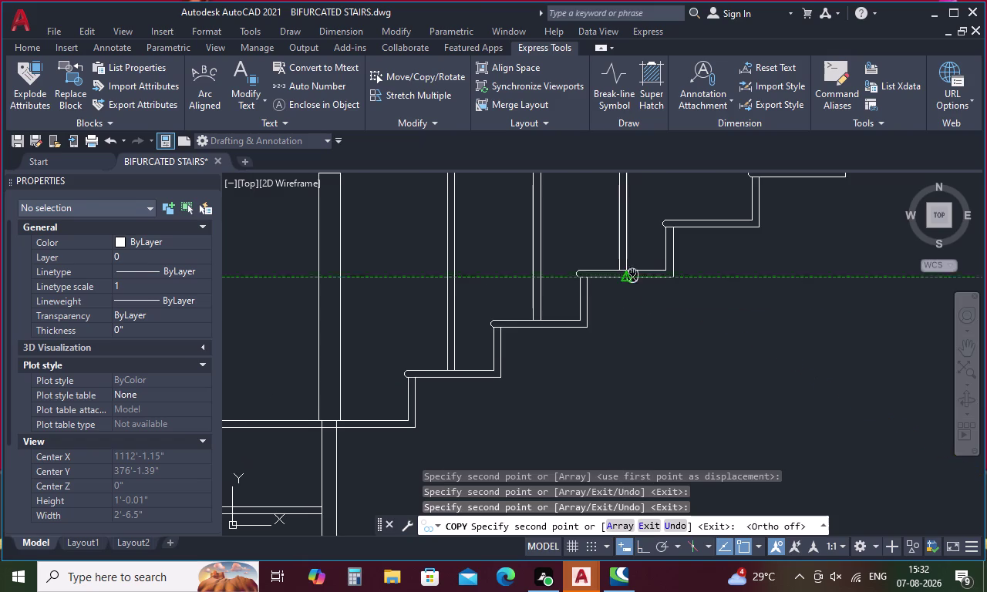
Copy the baluster line onto seven more step corners up the stair outline, then finish copying.
middle_drag(632, 276, 445, 366)
click(519, 313)
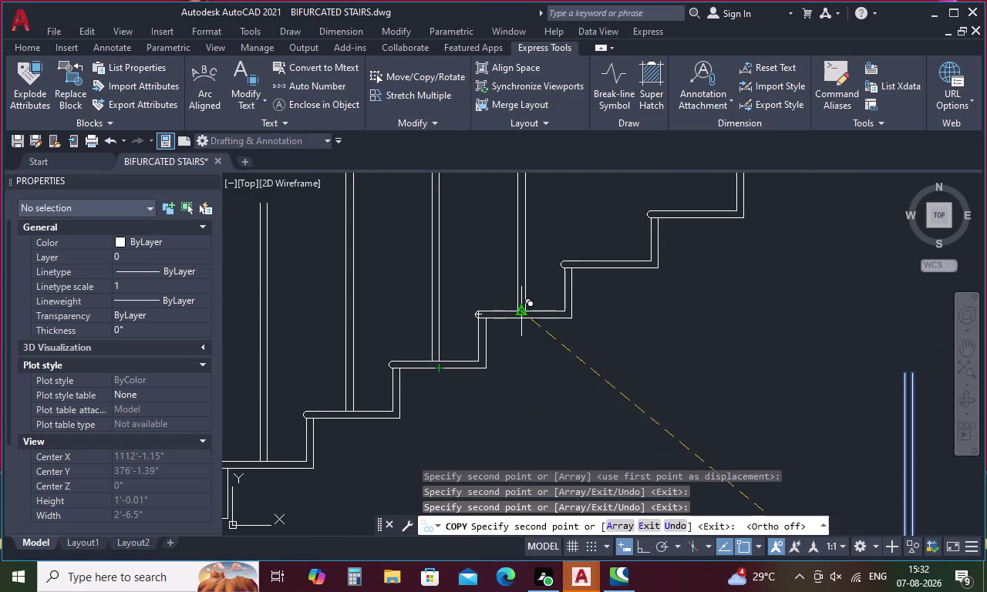
click(613, 262)
middle_drag(677, 263, 590, 352)
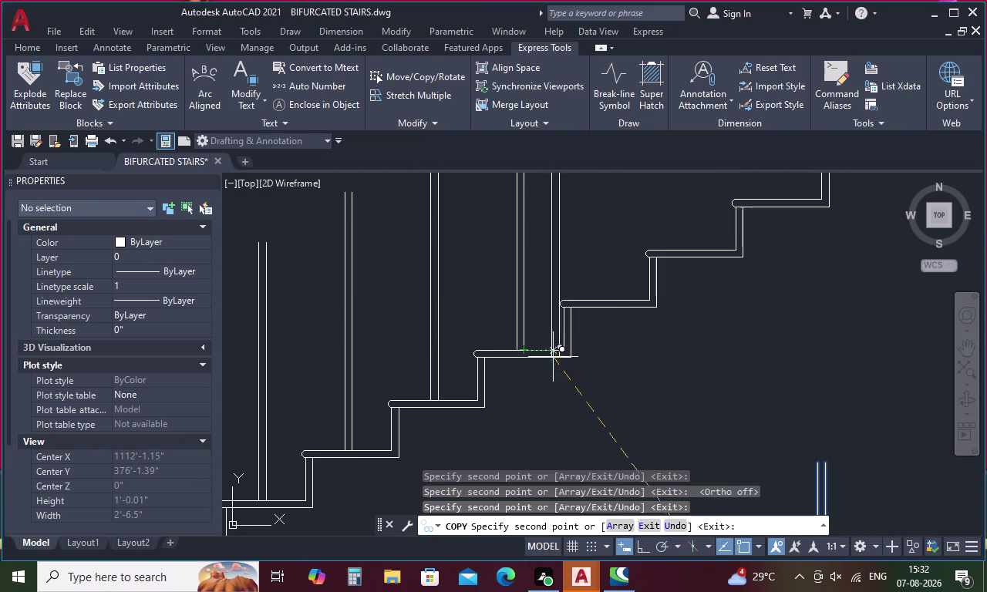
scroll(up, 3)
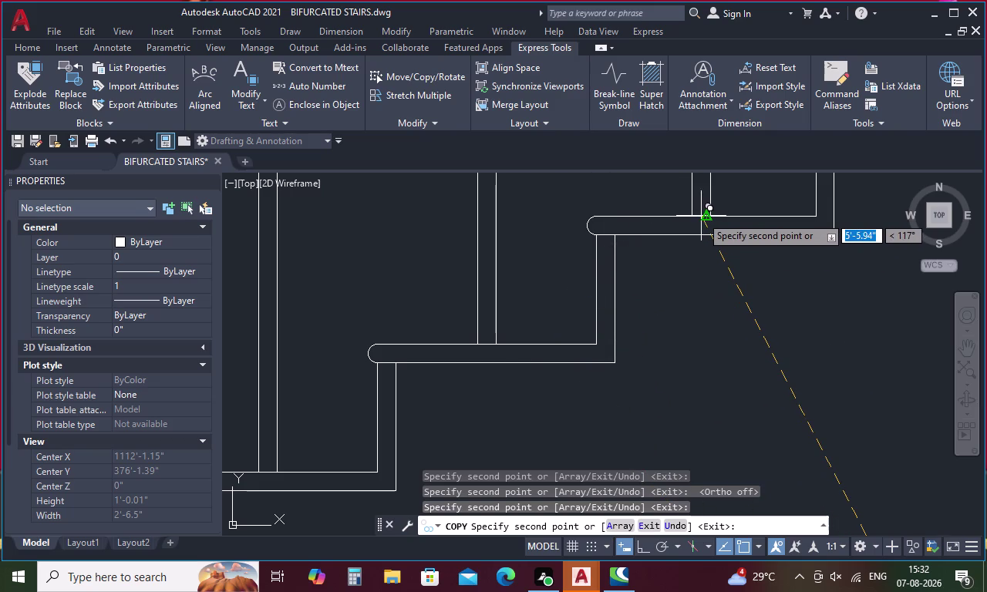
click(708, 216)
middle_drag(778, 240, 740, 276)
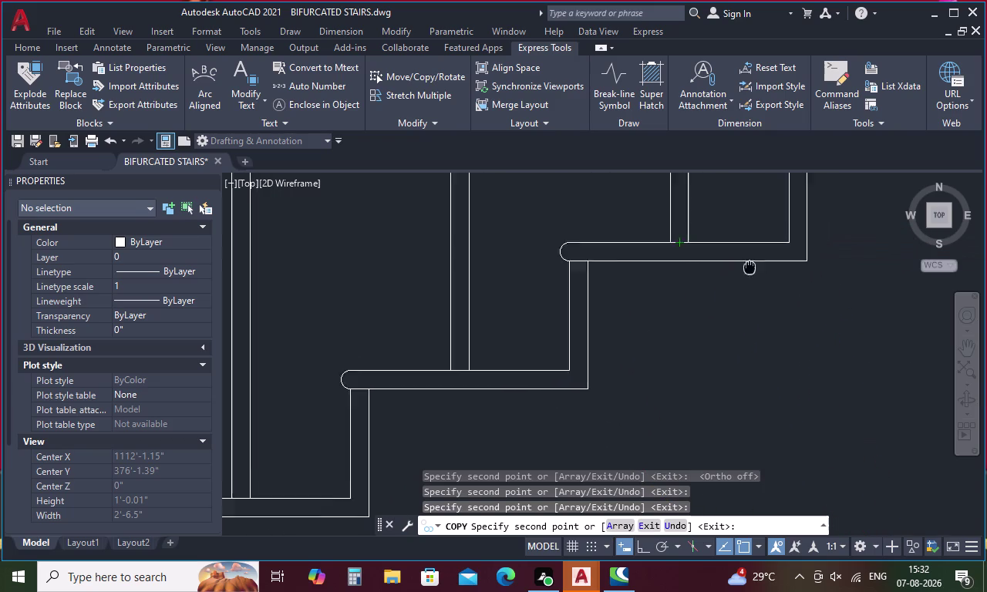
middle_drag(740, 277, 485, 507)
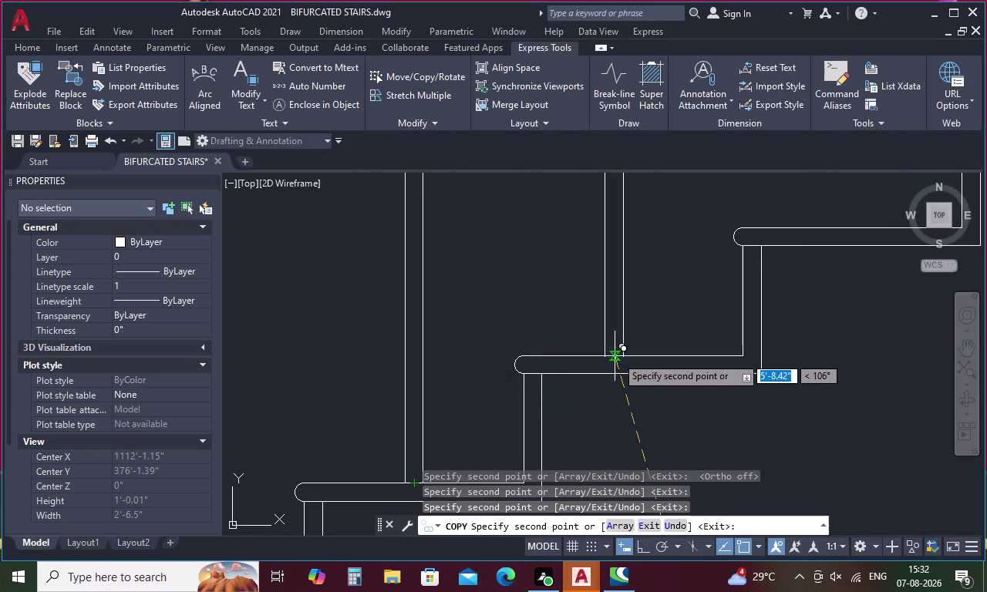
click(635, 356)
middle_drag(724, 331, 485, 471)
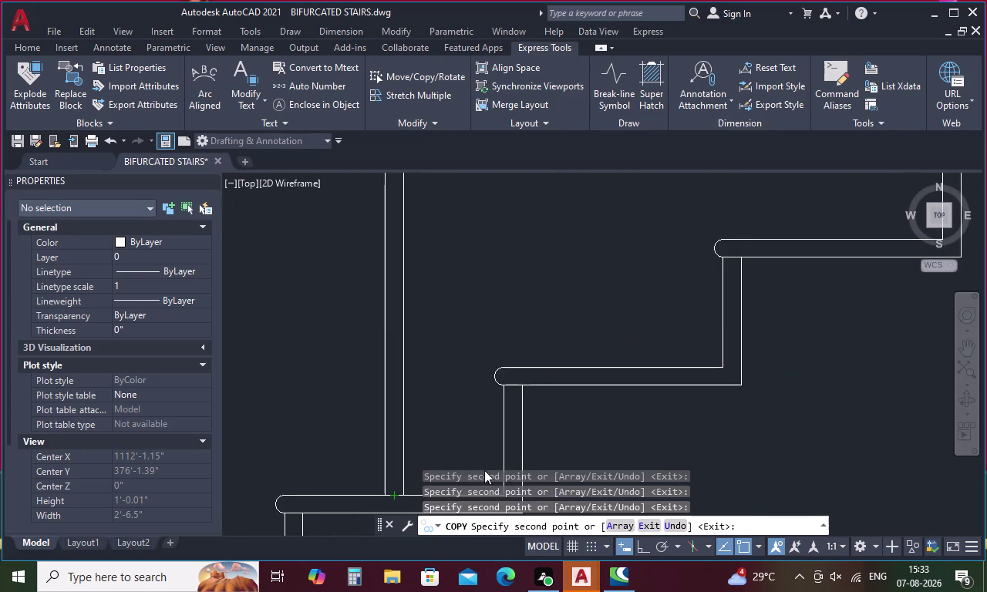
click(616, 365)
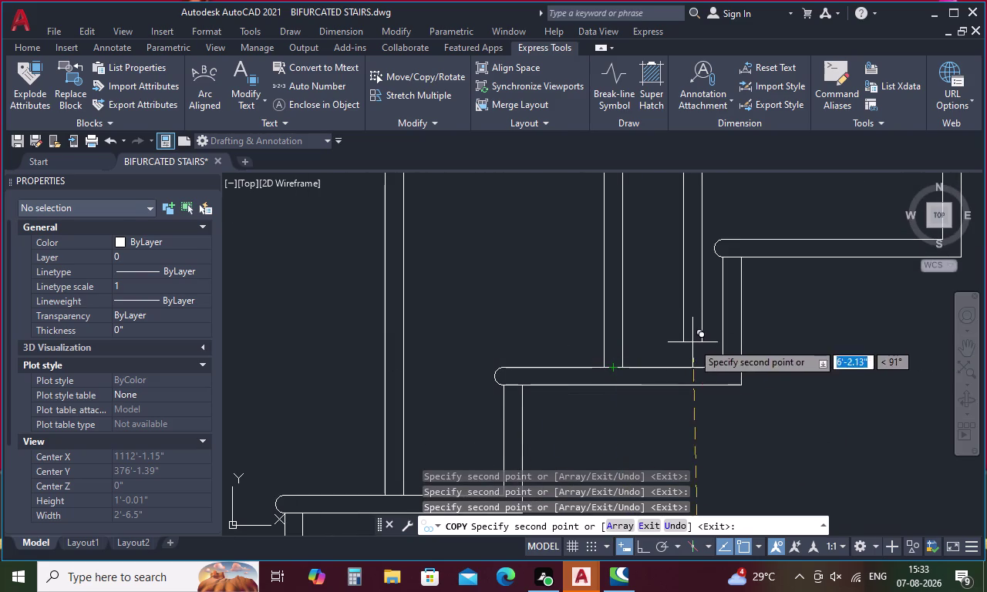
middle_drag(692, 342, 548, 448)
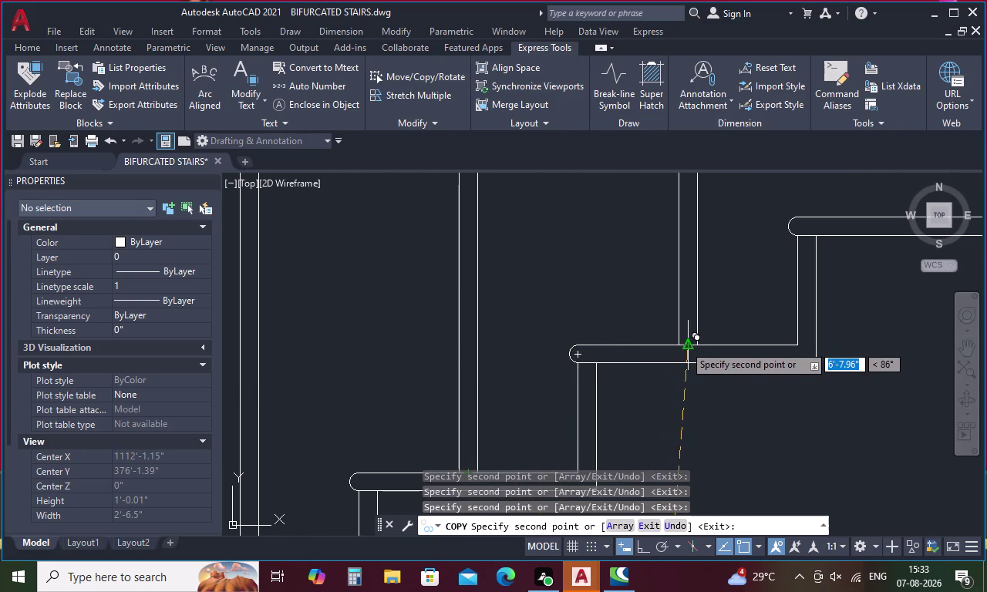
click(684, 345)
middle_drag(737, 322, 501, 492)
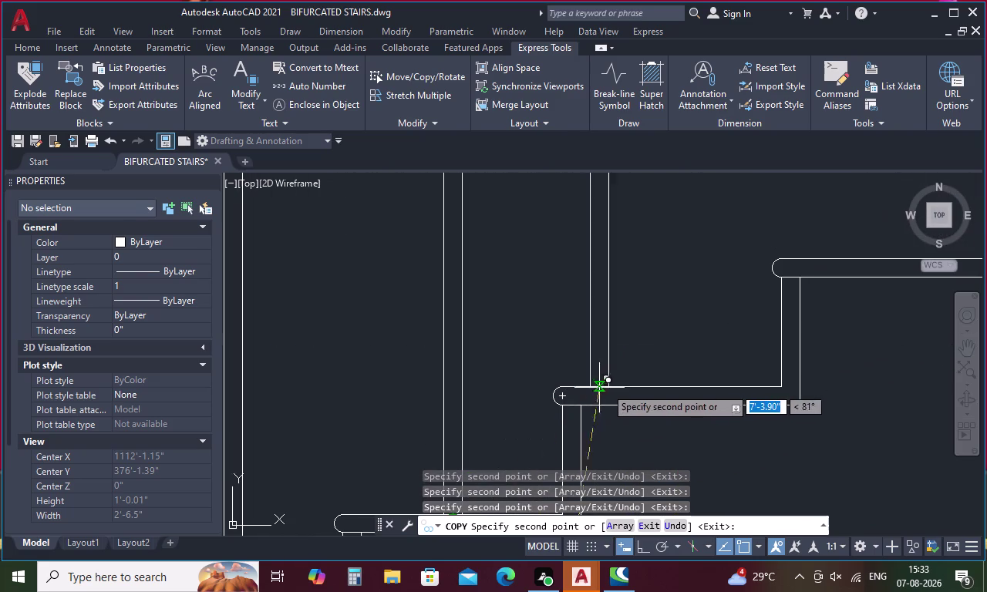
click(672, 385)
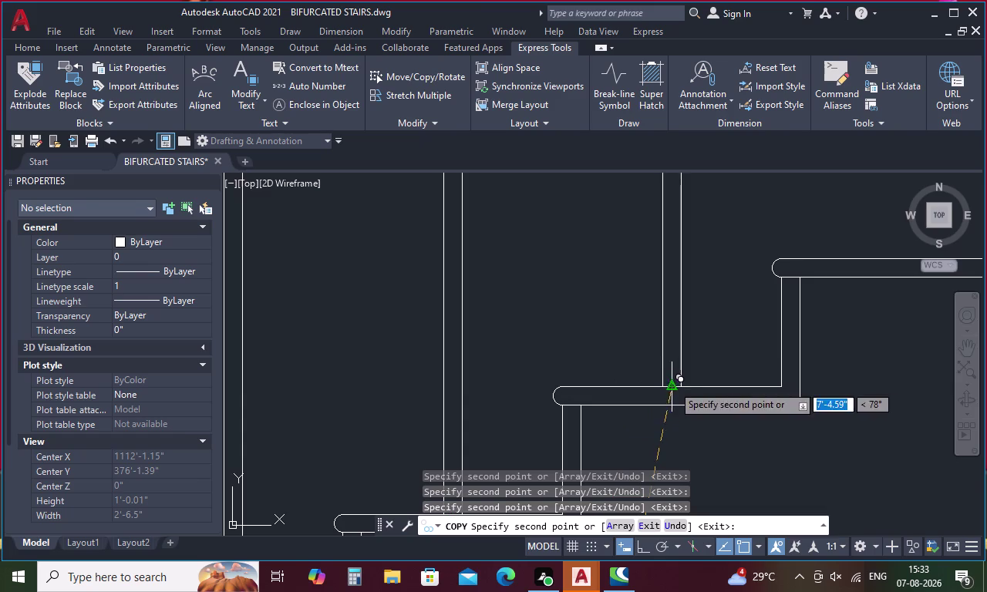
middle_drag(722, 364, 480, 496)
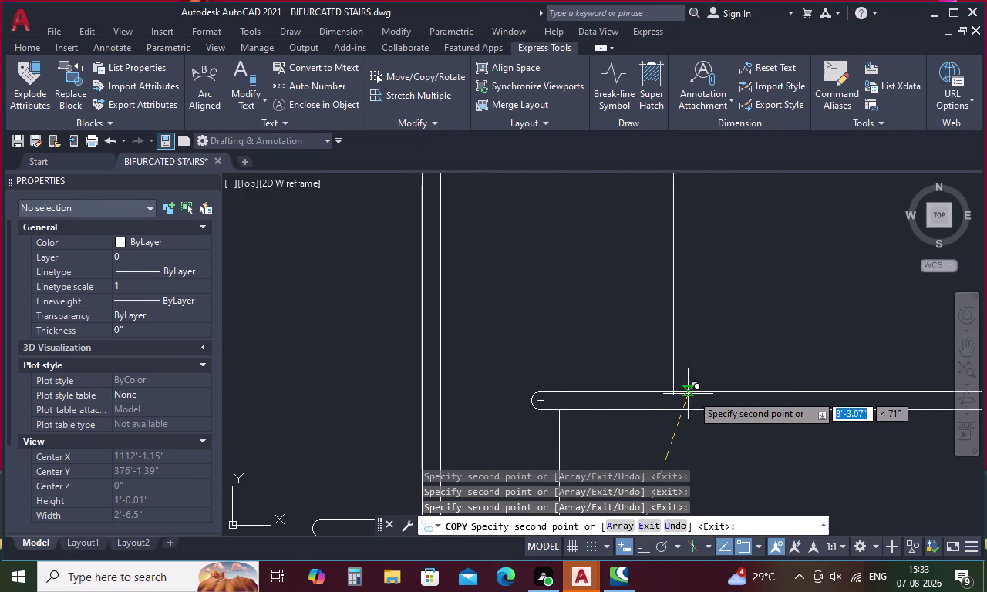
scroll(down, 3)
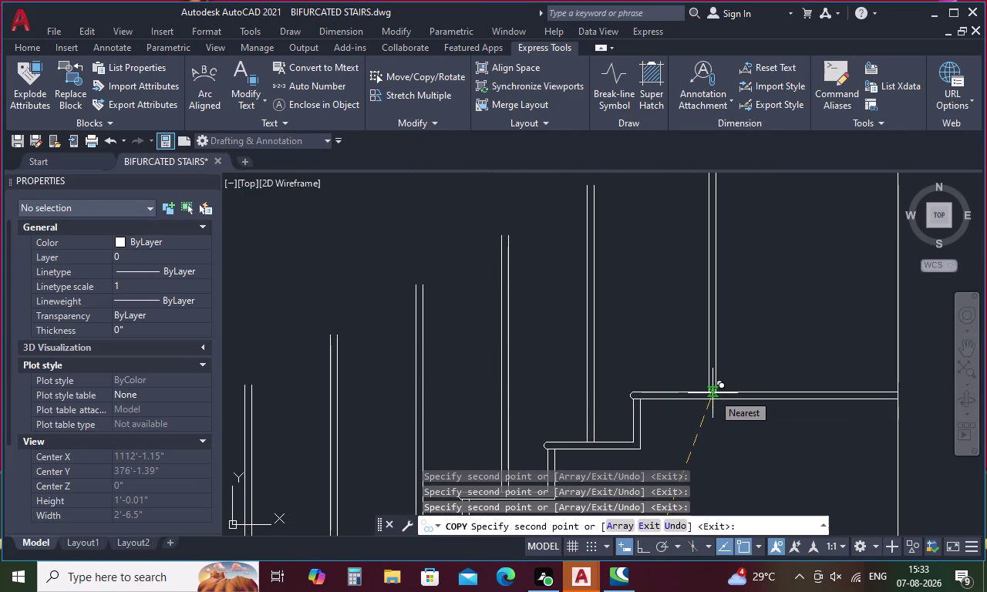
key(Escape)
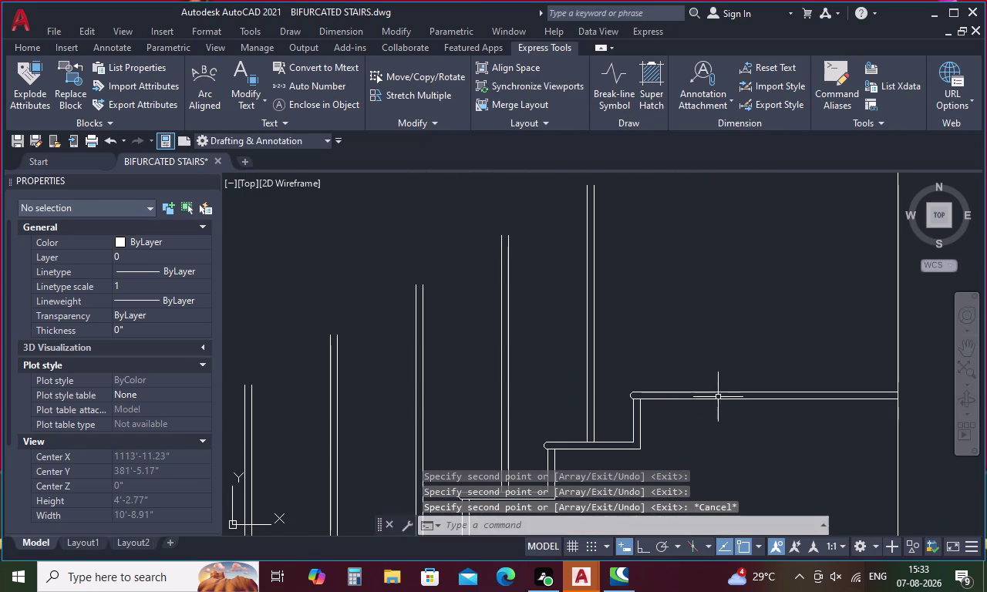
scroll(down, 3)
middle_drag(683, 435, 710, 339)
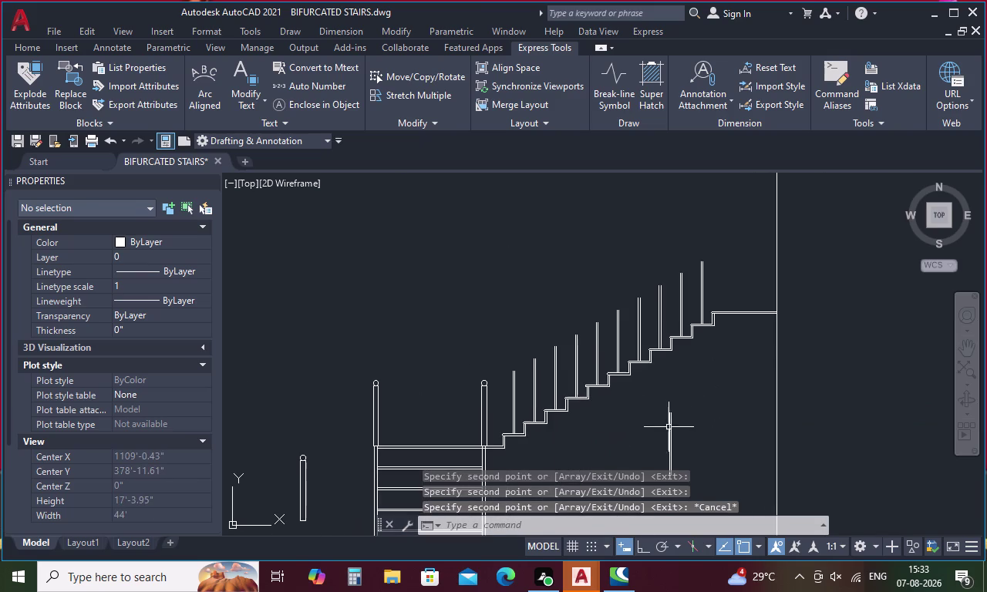
middle_drag(647, 435, 639, 370)
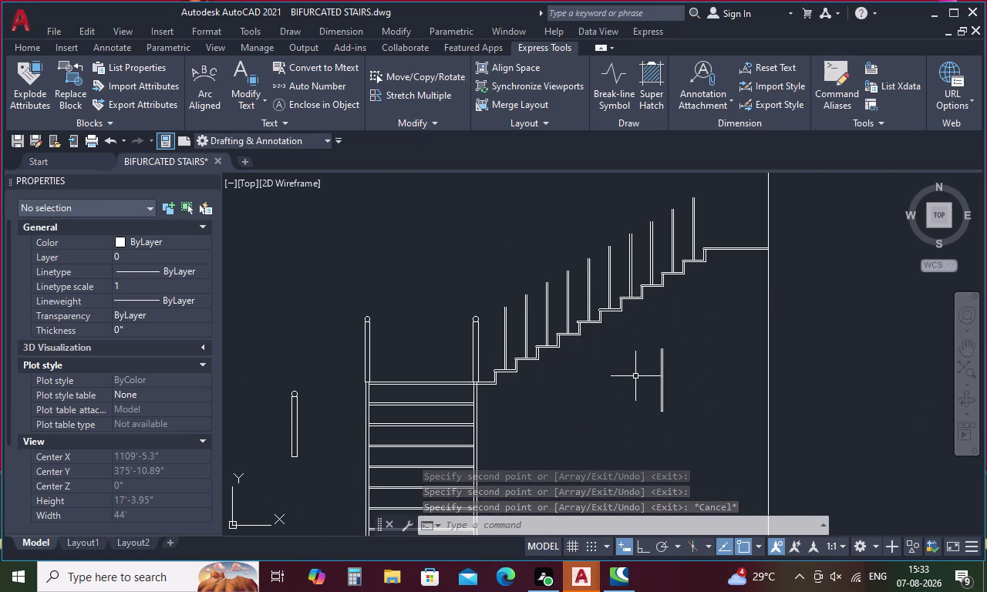
middle_drag(634, 377, 562, 551)
scroll(down, 3)
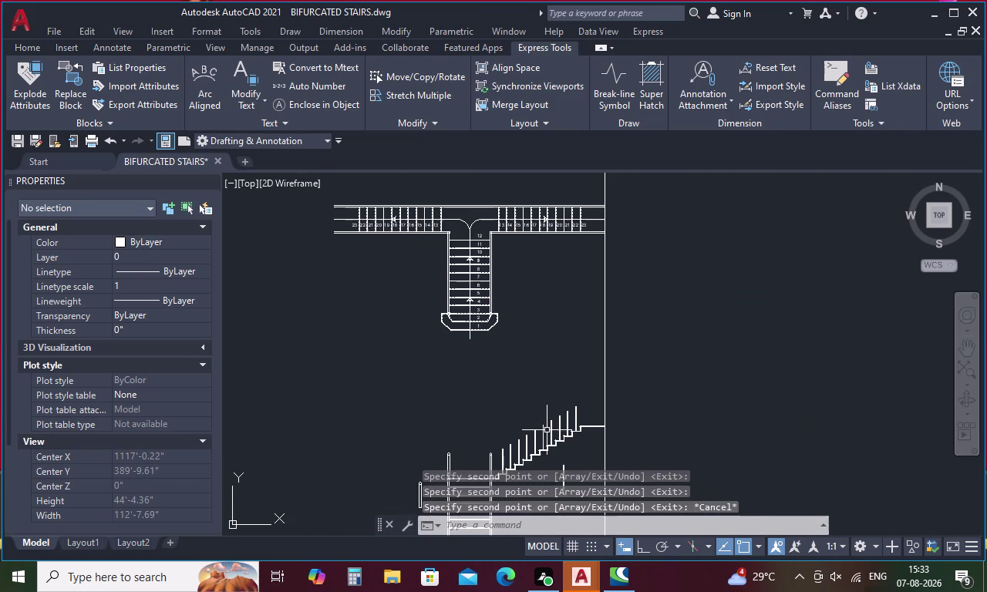
scroll(up, 3)
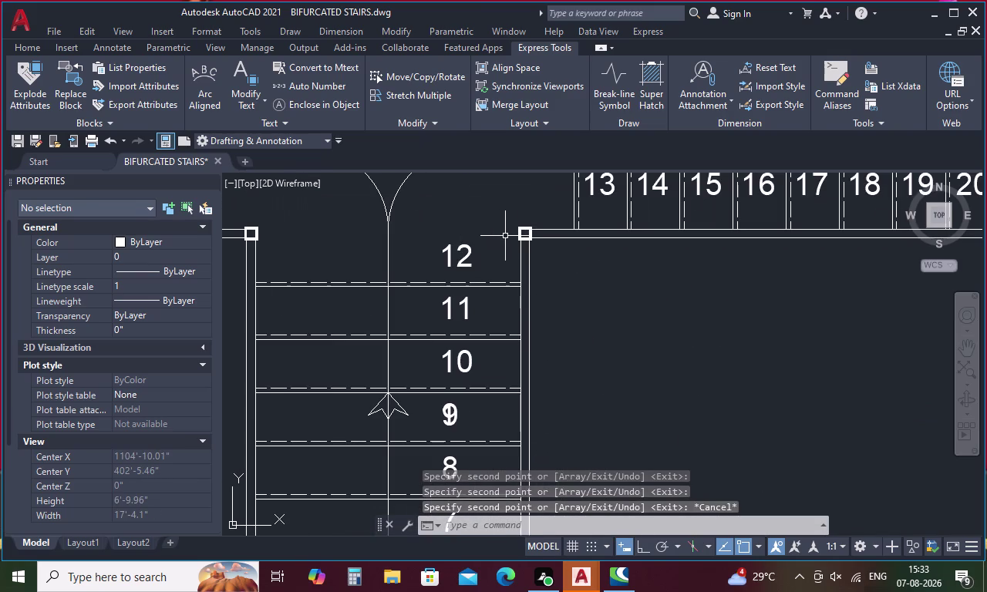
click(518, 233)
right_click(538, 249)
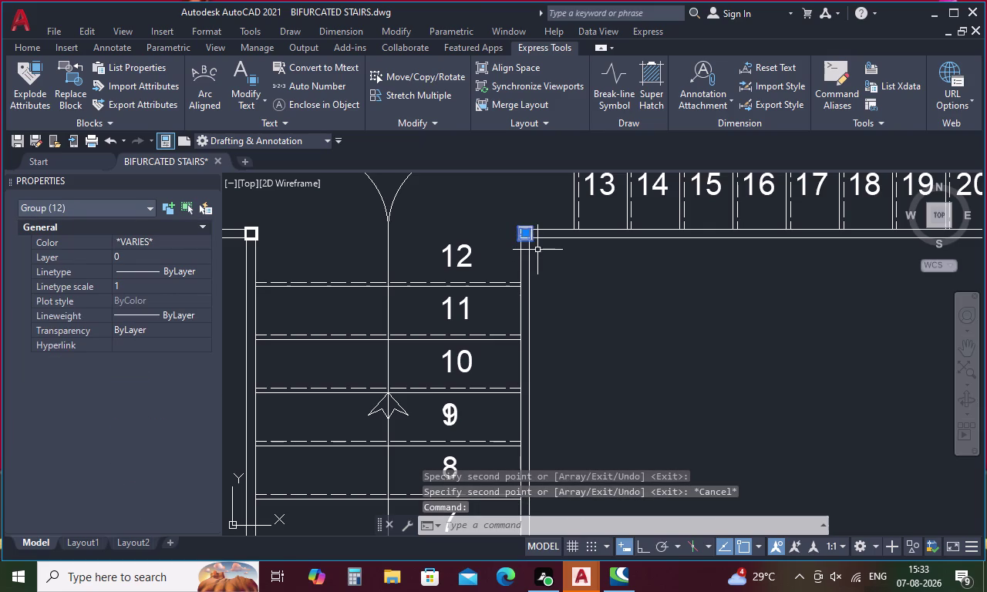
click(575, 337)
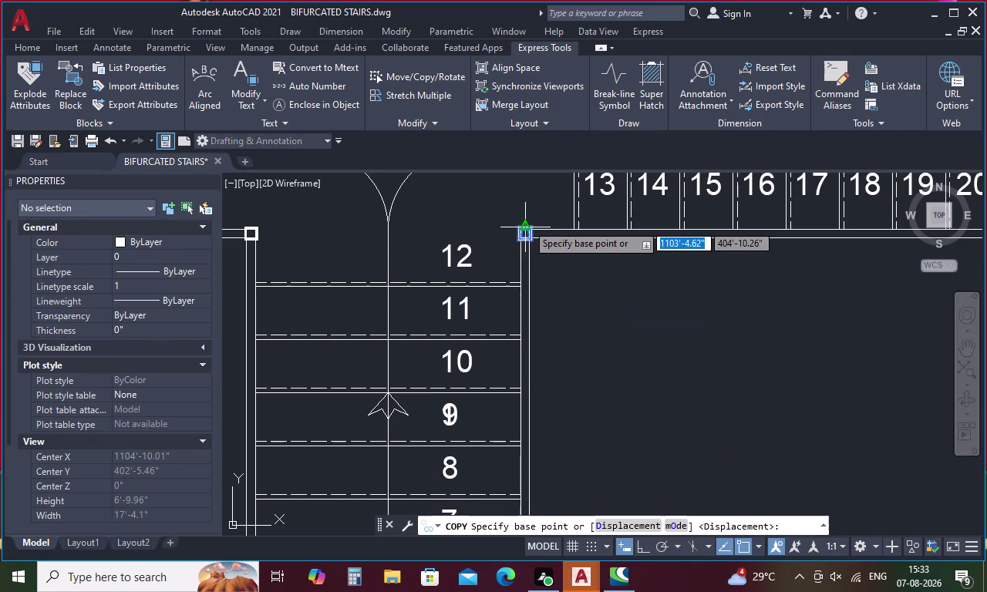
scroll(up, 3)
click(517, 264)
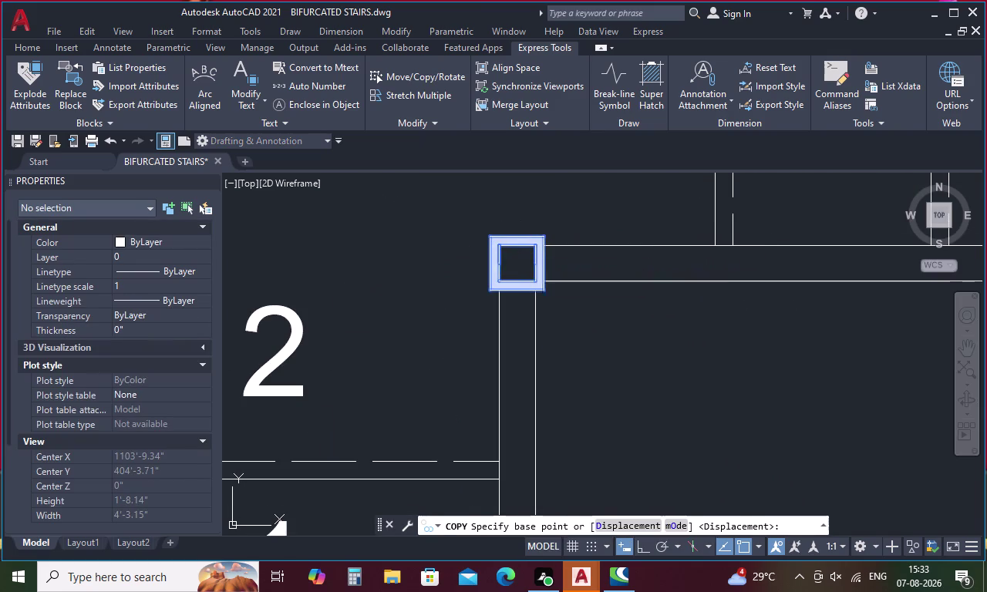
scroll(down, 3)
middle_drag(707, 288, 409, 330)
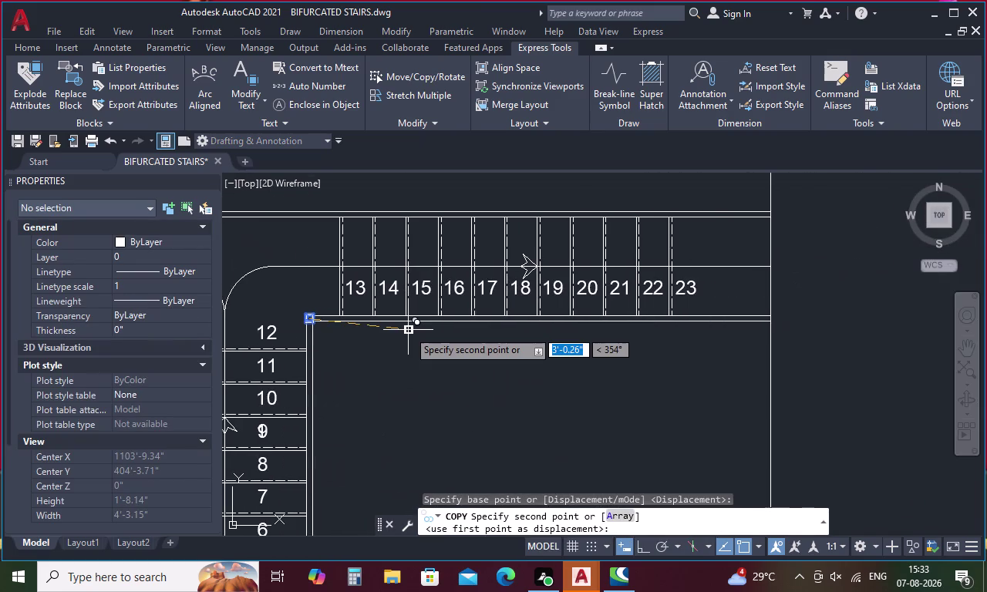
key(F8)
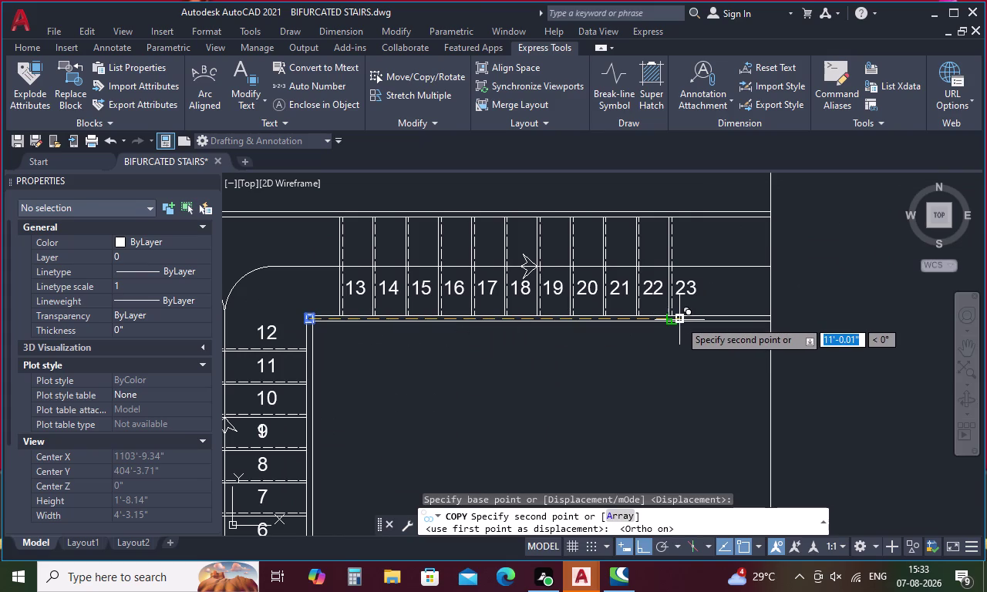
scroll(up, 3)
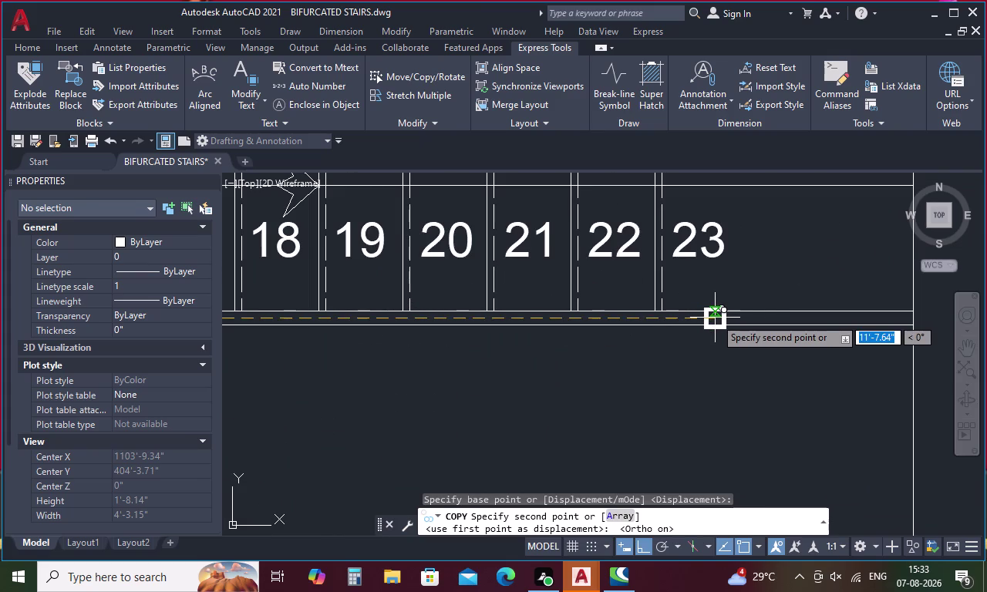
click(717, 317)
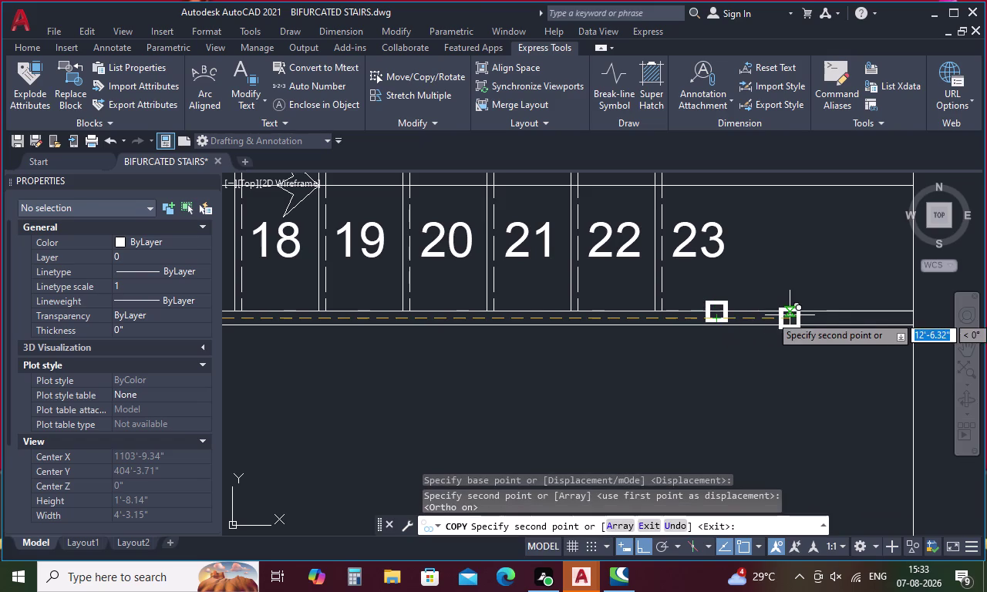
key(Escape)
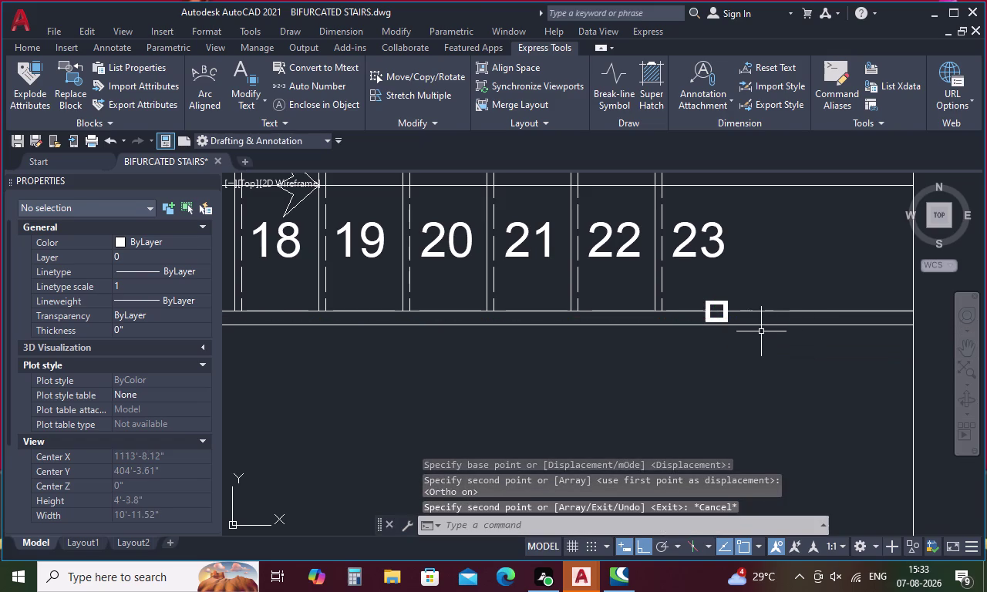
click(725, 321)
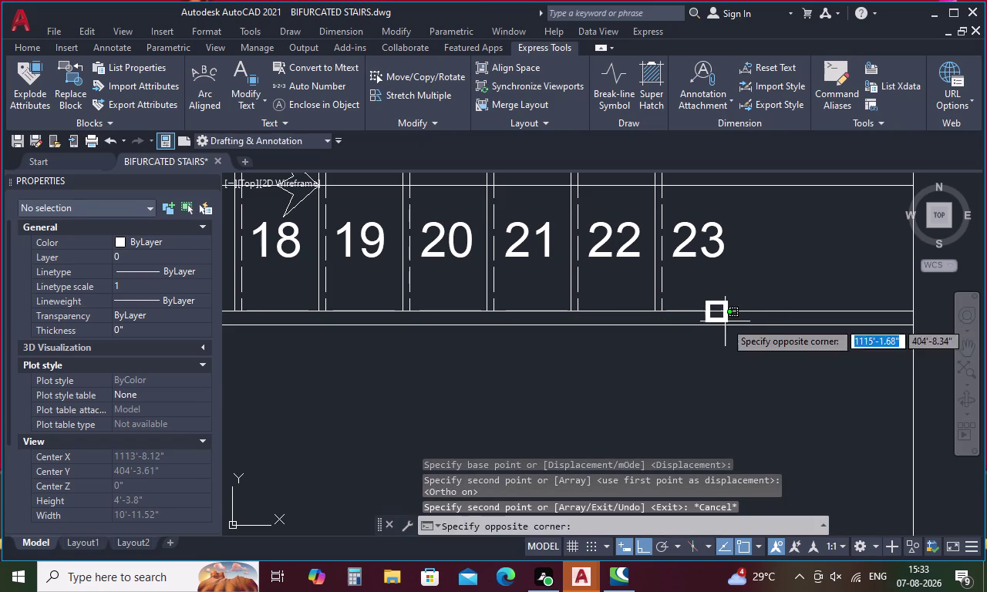
key(Delete)
scroll(down, 3)
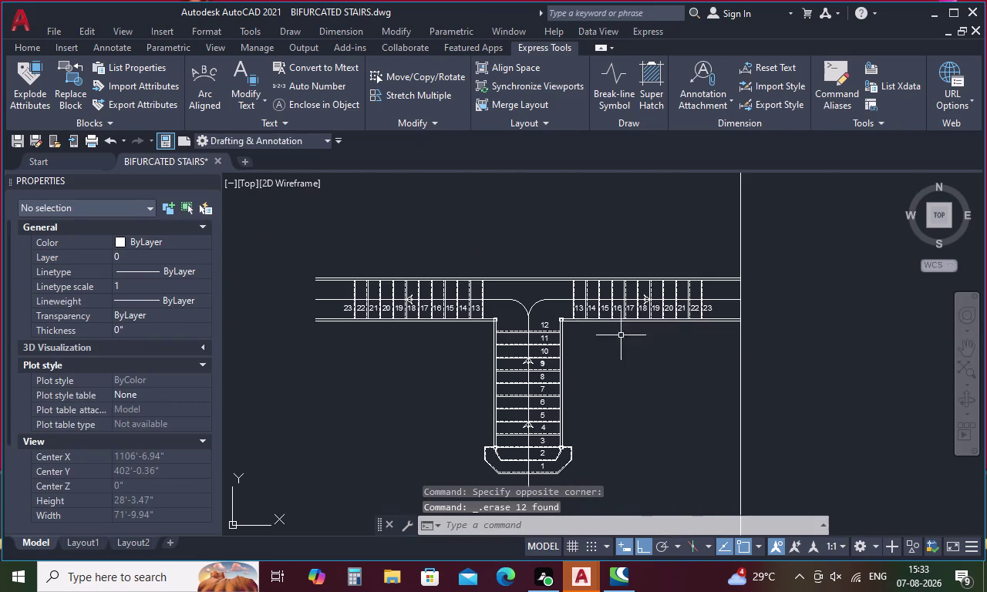
Copy the square post from beside step 12, using its corner as base, to just past step 23.
scroll(up, 3)
click(561, 321)
right_click(560, 321)
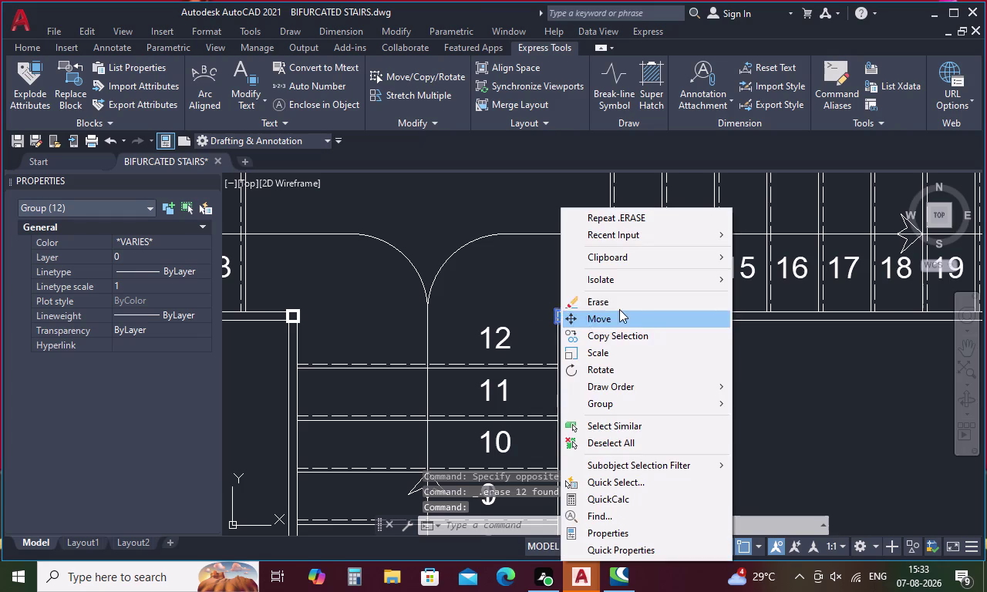
click(618, 333)
scroll(up, 3)
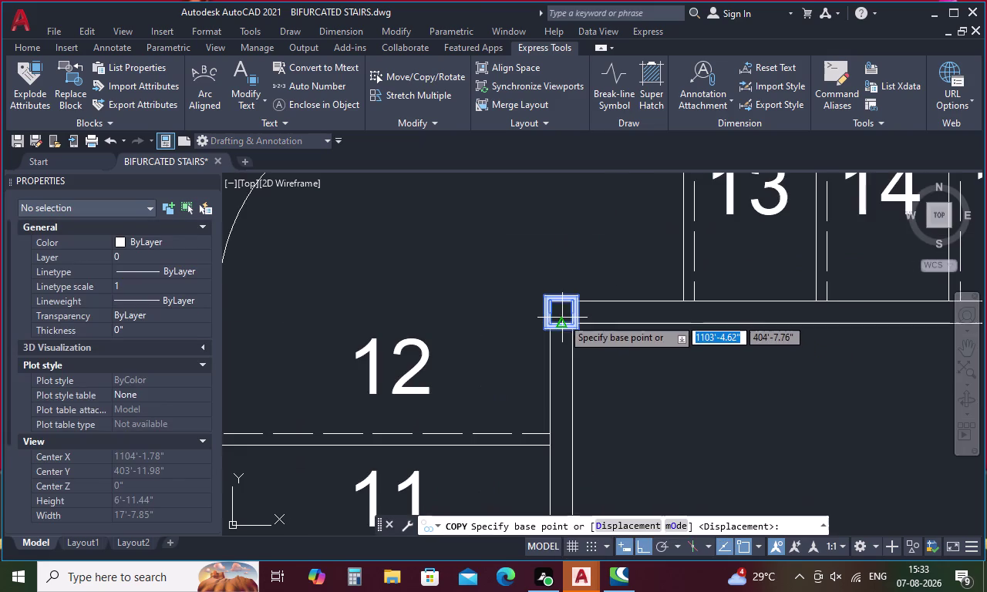
scroll(up, 3)
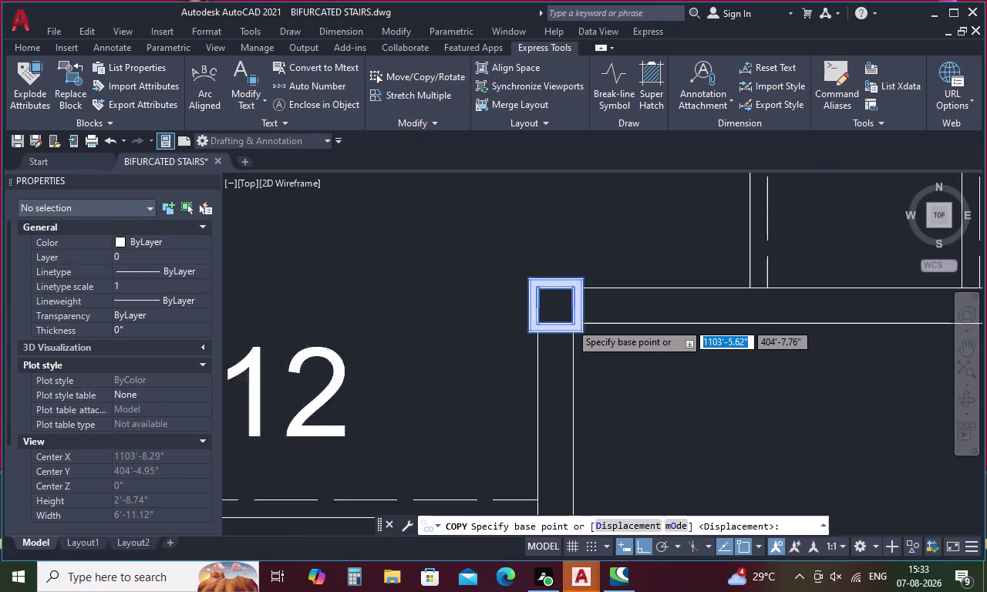
scroll(up, 3)
click(569, 327)
scroll(down, 3)
middle_drag(725, 329, 168, 363)
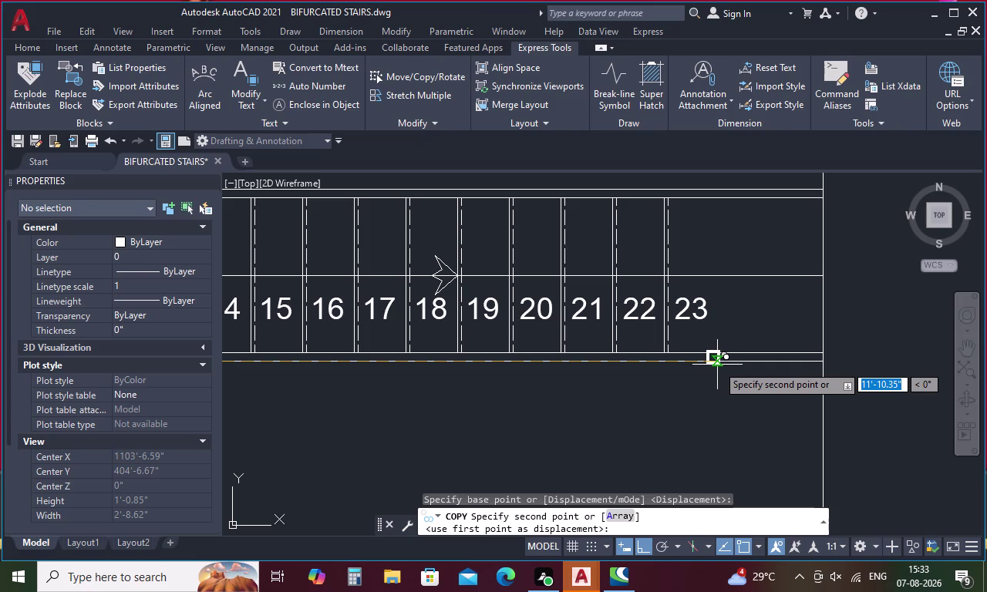
scroll(up, 3)
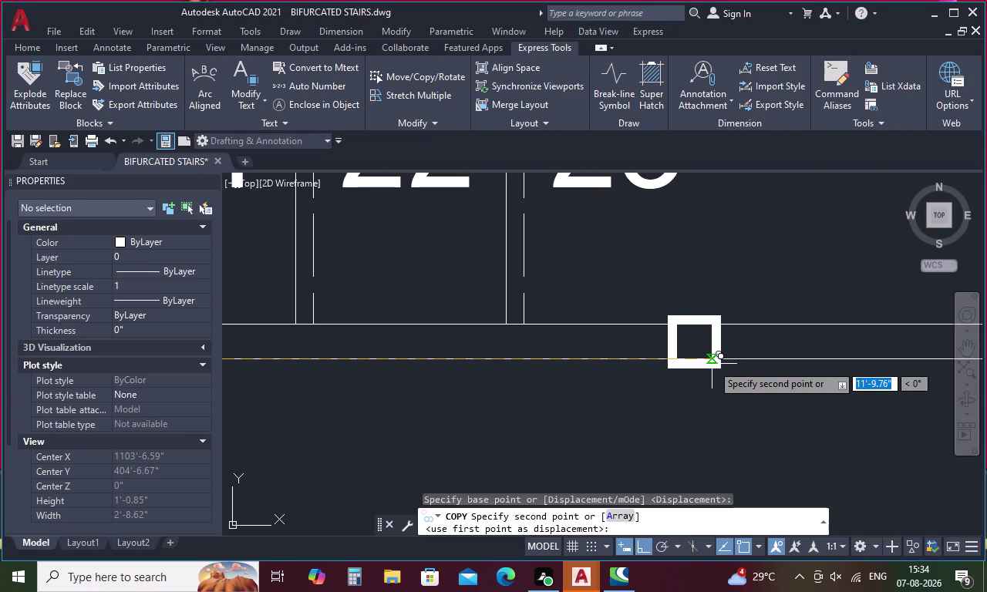
click(706, 362)
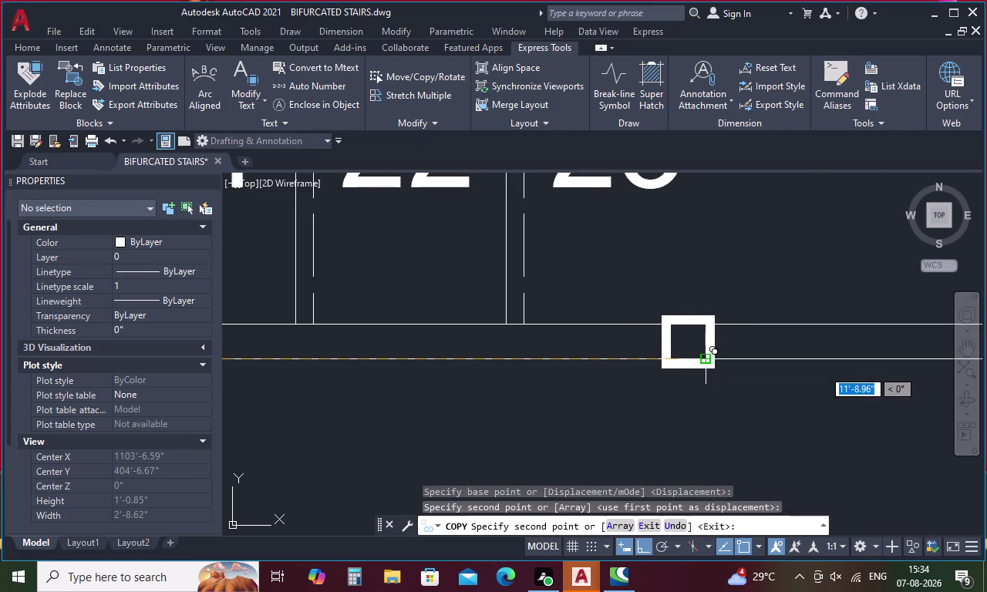
scroll(down, 3)
key(Escape)
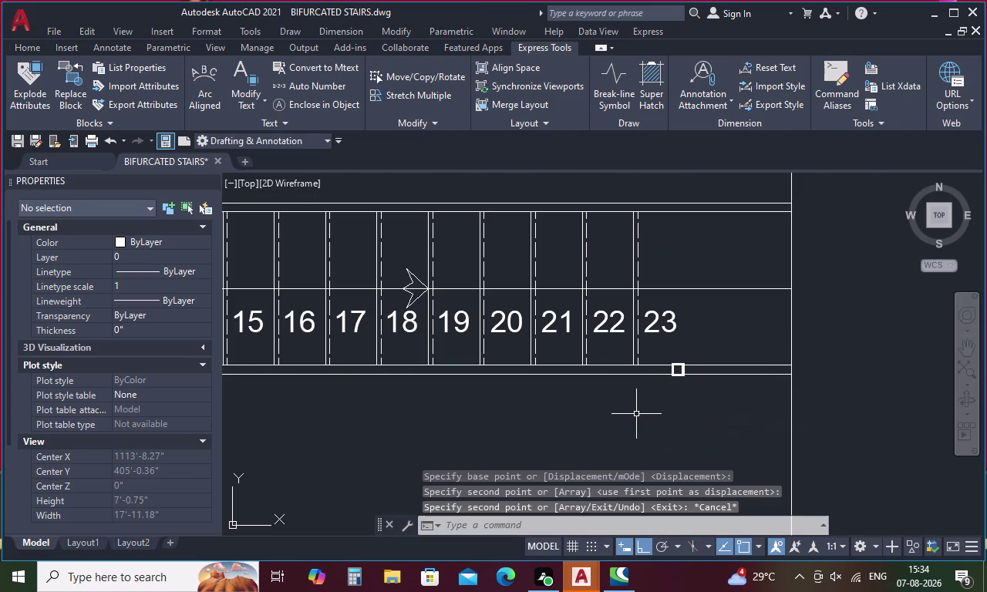
Select the new square post and start Mirror (MI) on it.
click(672, 370)
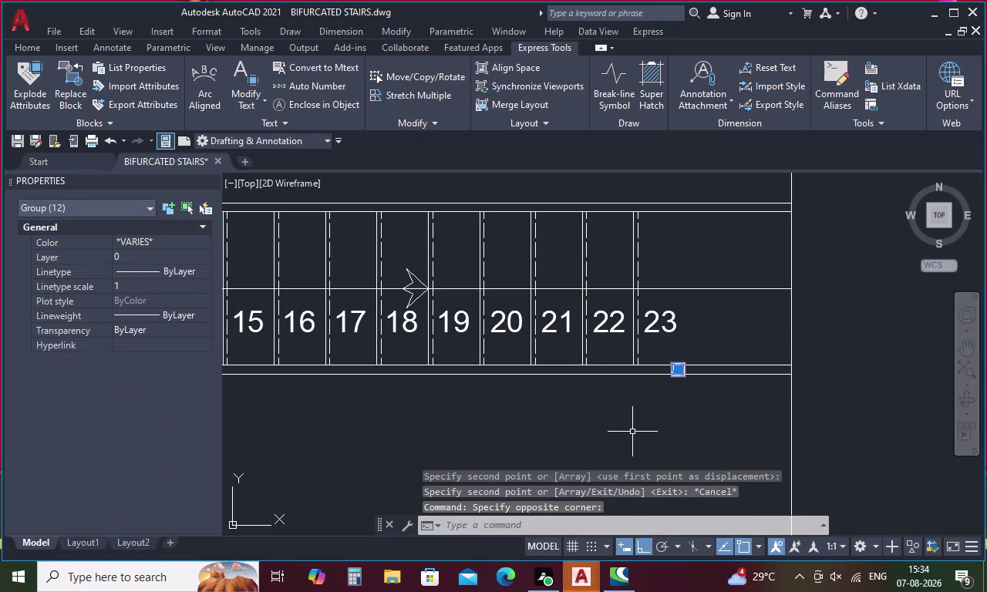
key(comma)
key(BackSpace)
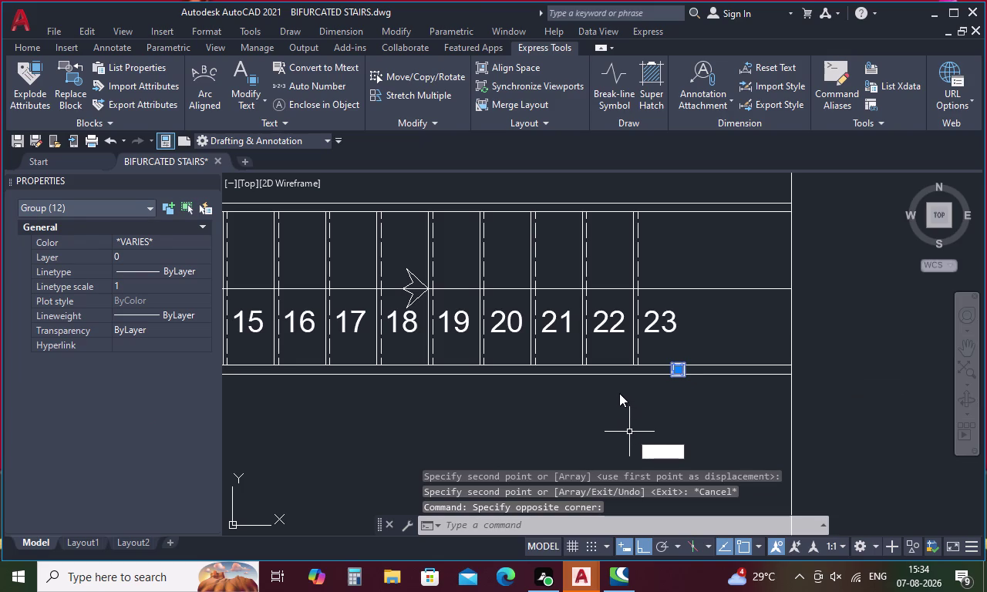
text(mi)
key(space)
scroll(down, 3)
middle_drag(609, 406, 707, 388)
scroll(up, 3)
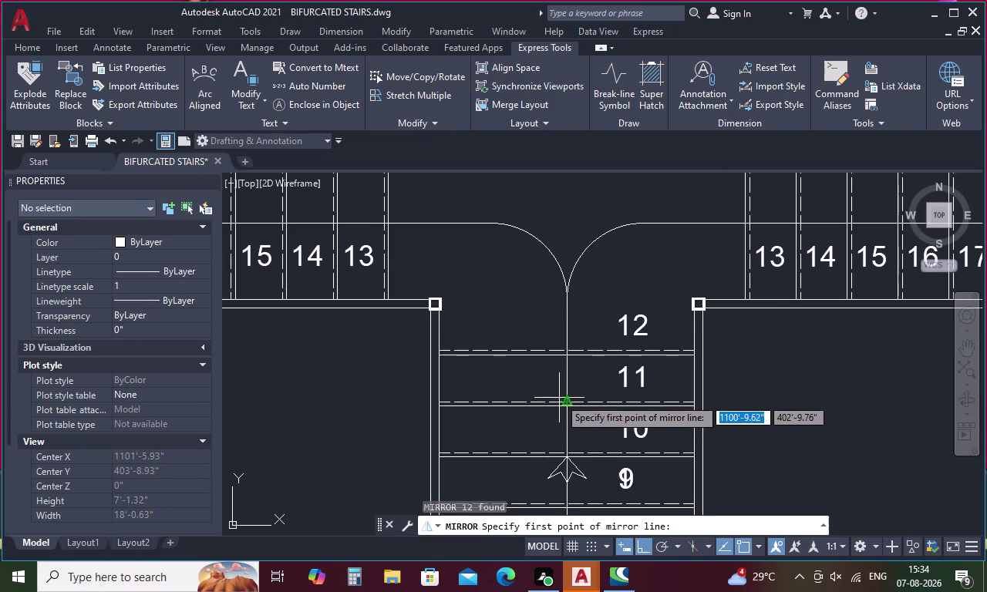
Mirror the post across the staircase's vertical centre line, keeping the original post.
click(564, 401)
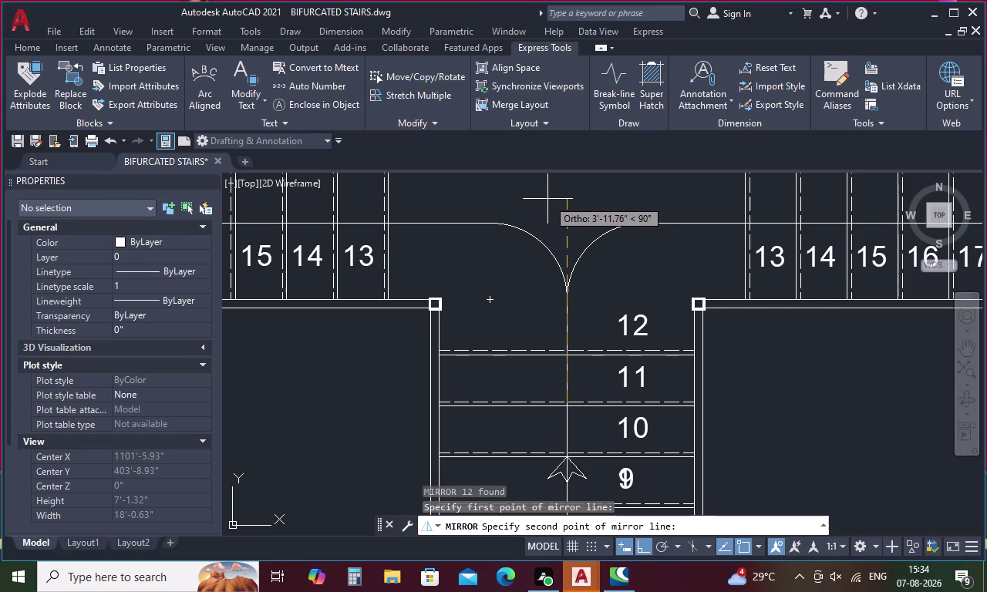
click(547, 199)
scroll(down, 3)
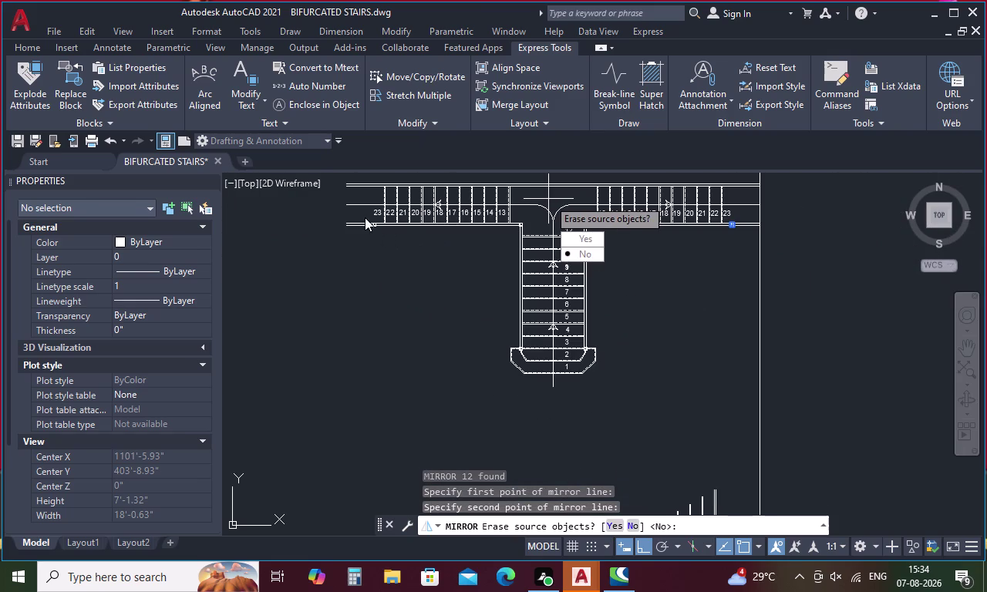
scroll(up, 3)
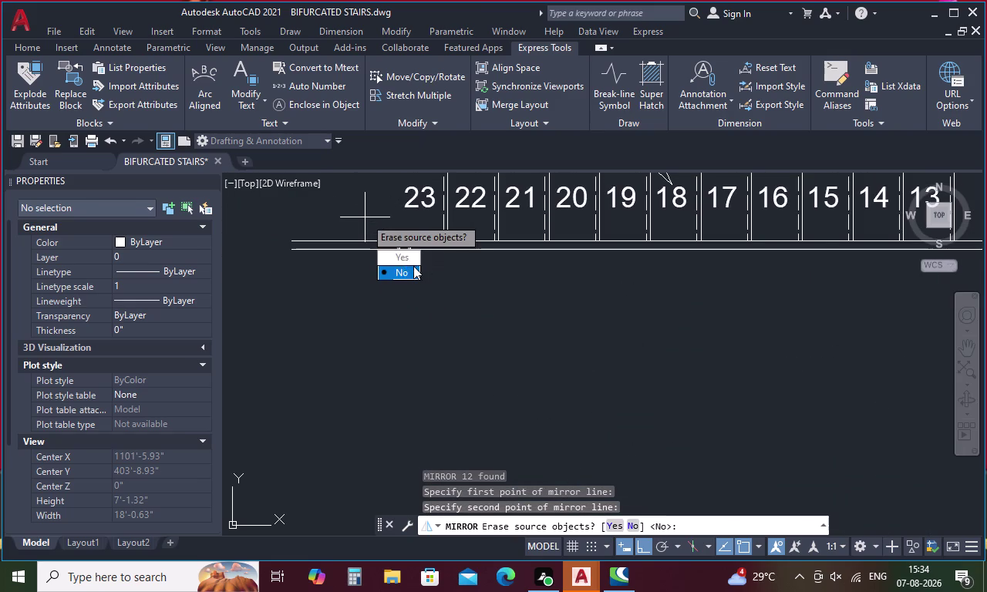
drag(399, 270, 548, 199)
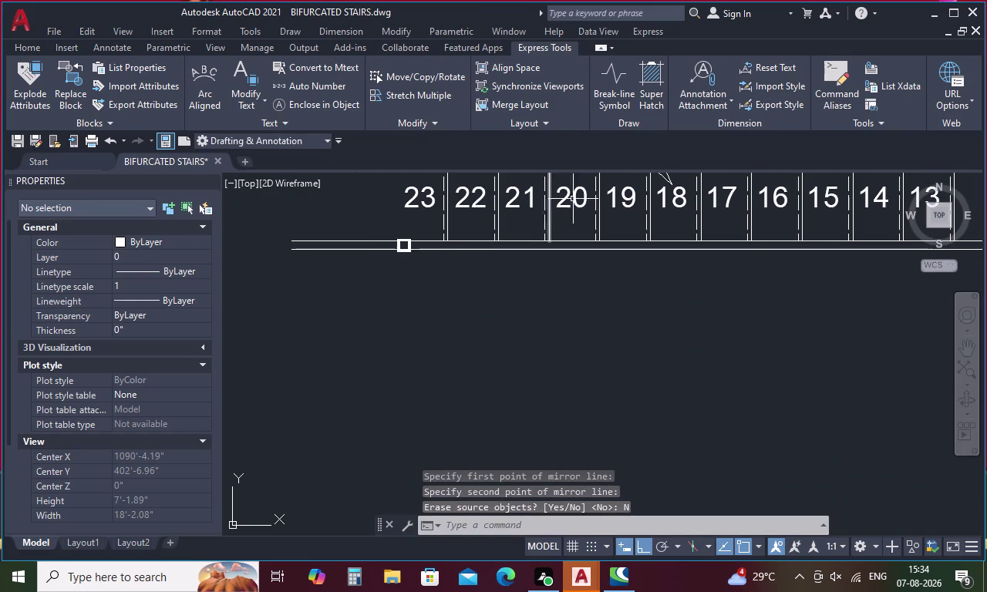
scroll(down, 3)
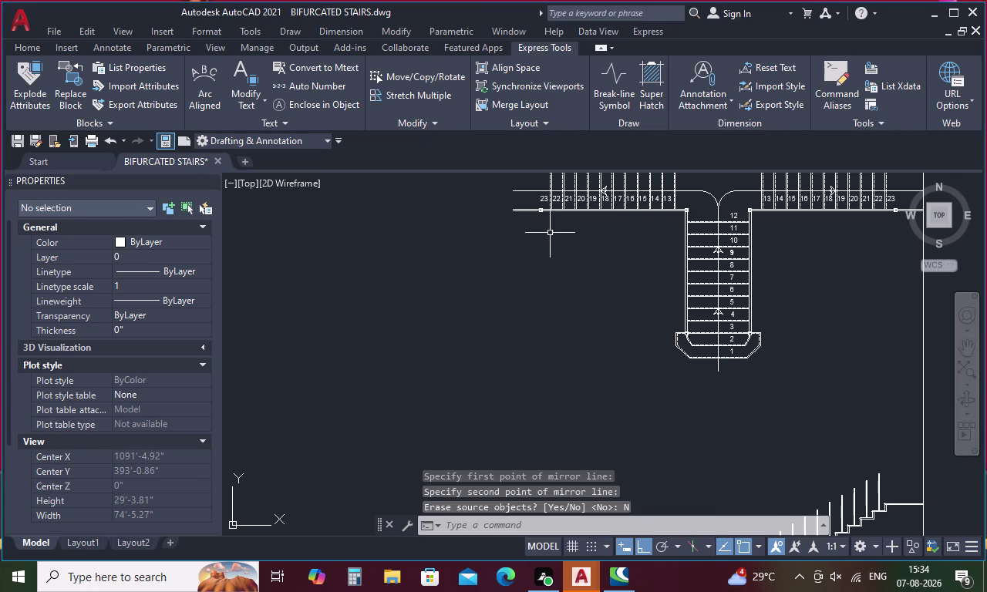
text(xl)
key(space)
Place a vertical construction line through the right flight's end past step 23.
middle_drag(601, 239, 534, 275)
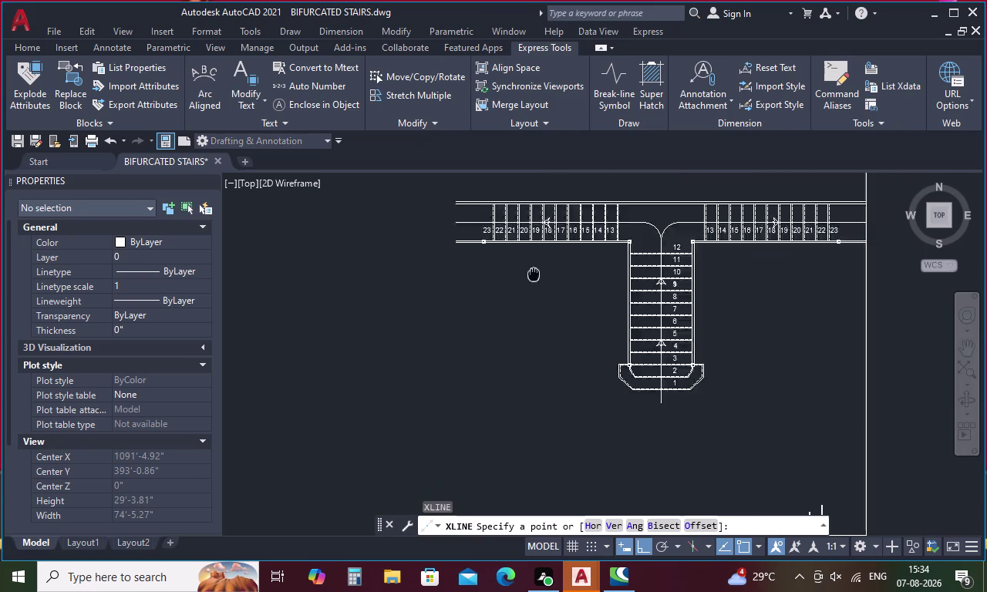
middle_drag(534, 275, 363, 328)
scroll(up, 3)
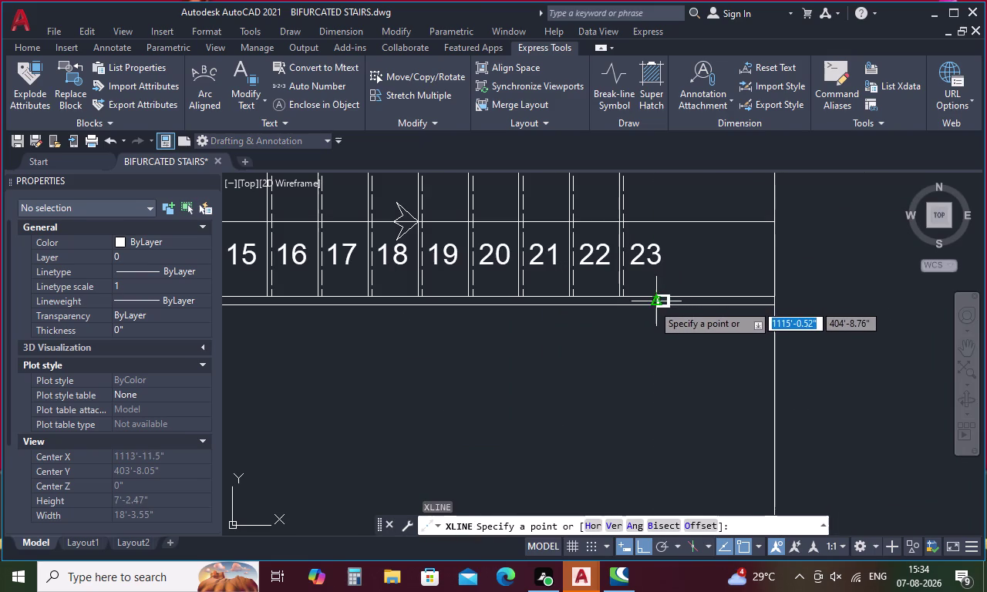
text(v)
key(space)
scroll(up, 3)
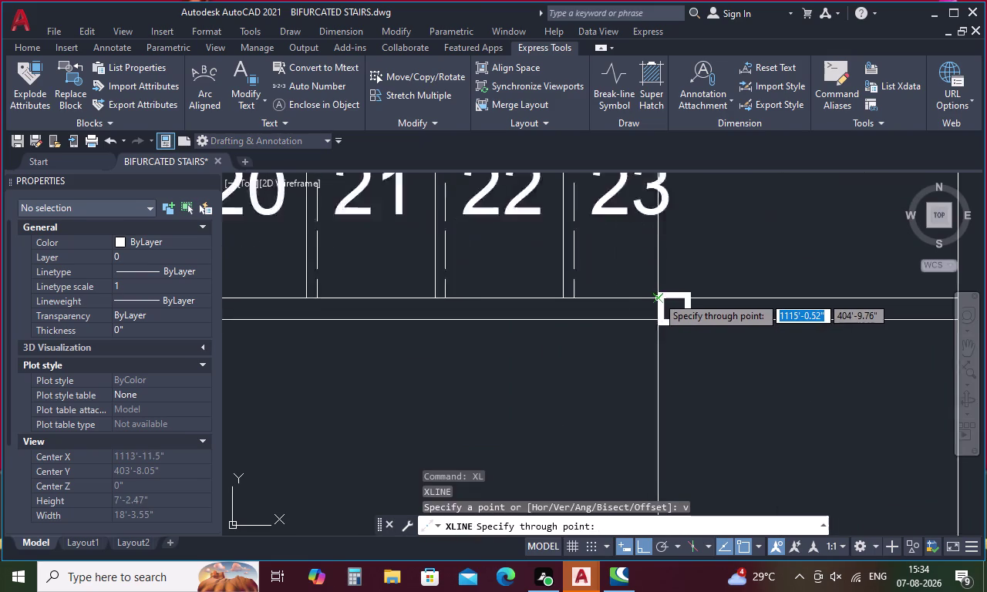
scroll(up, 3)
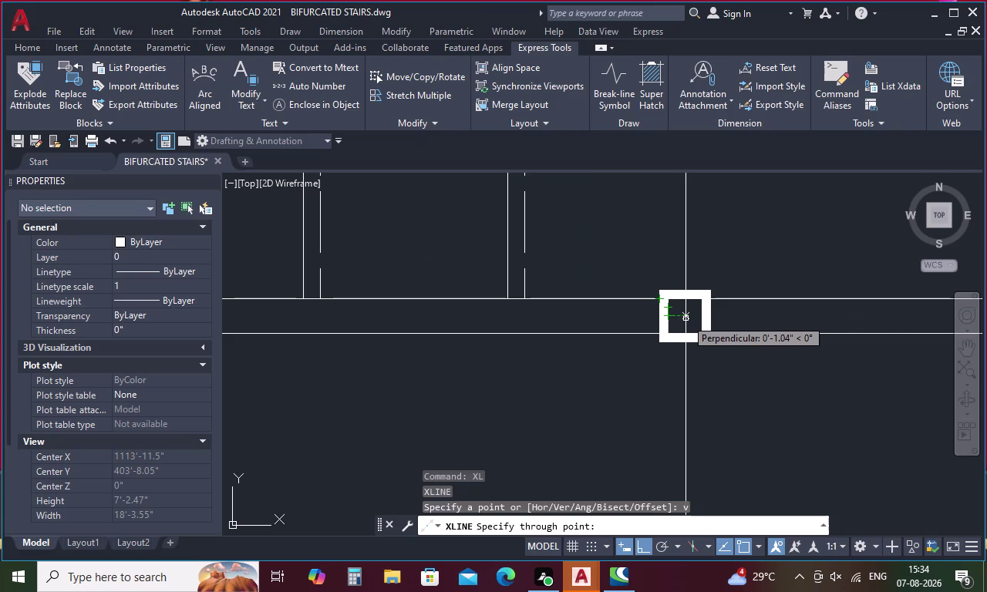
click(685, 318)
scroll(down, 3)
middle_drag(695, 378, 695, 370)
scroll(down, 3)
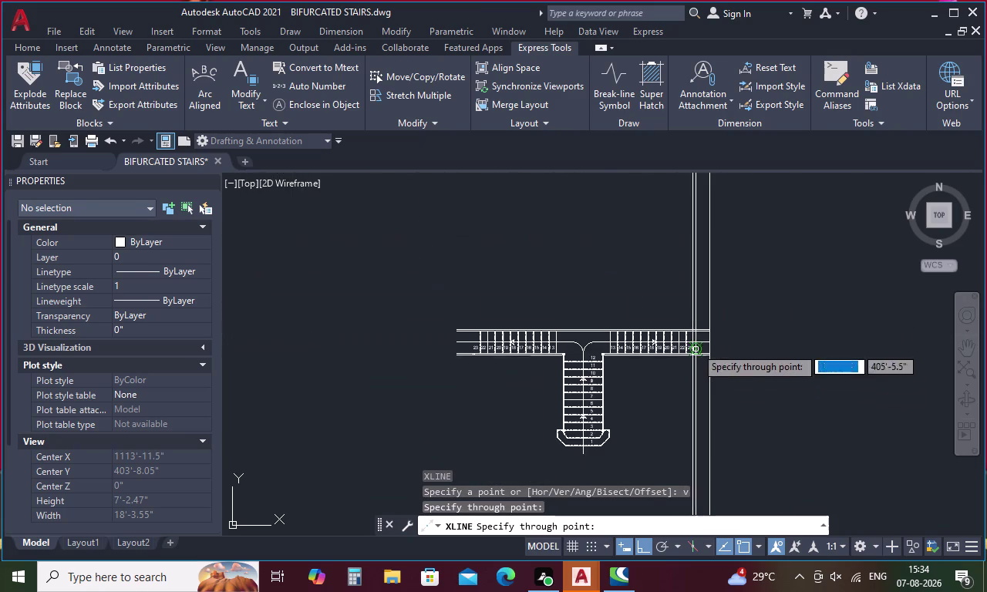
middle_drag(701, 382, 642, 224)
scroll(up, 3)
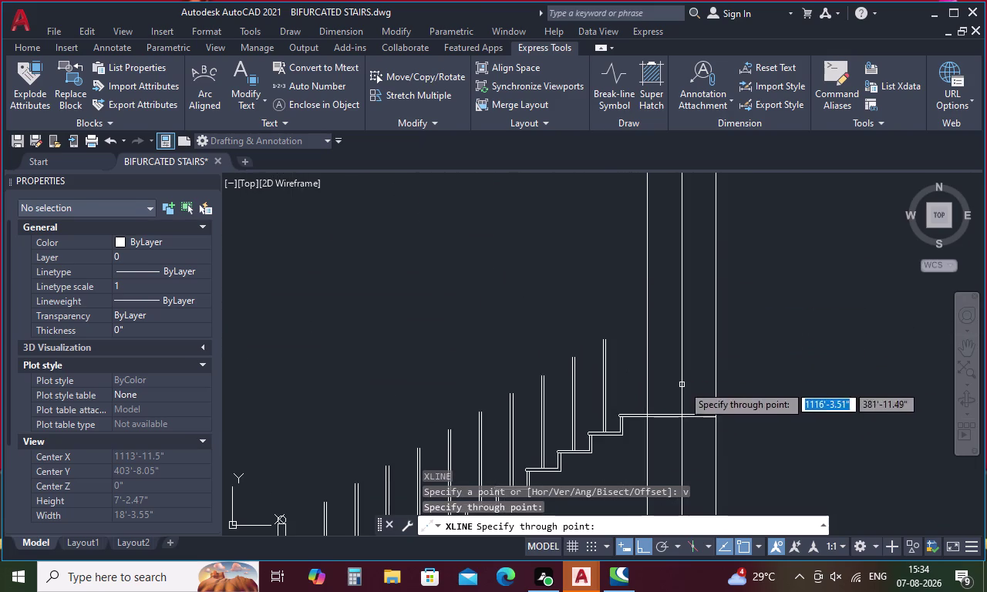
middle_drag(682, 385, 651, 294)
key(Escape)
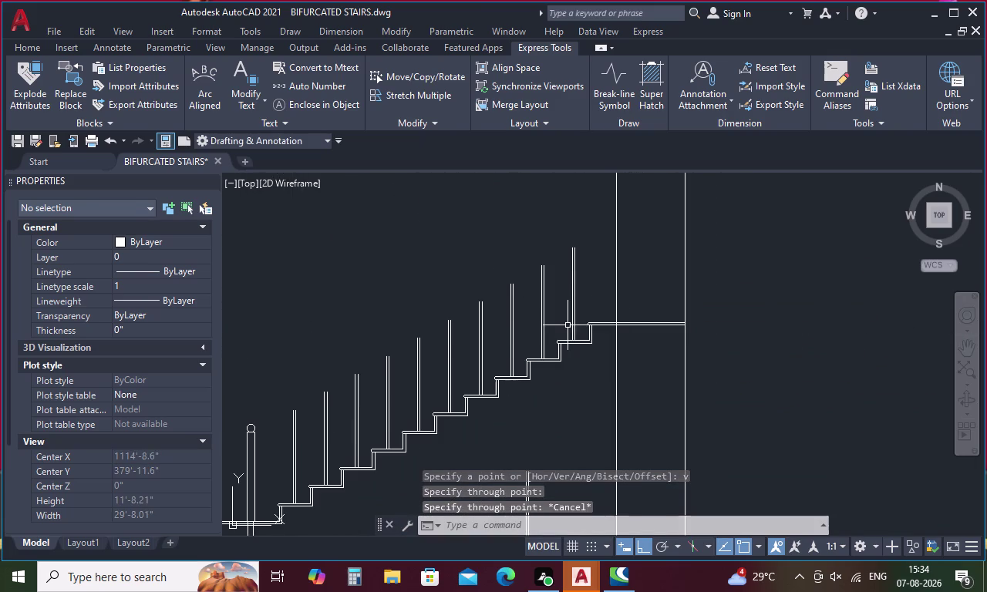
Select the standalone post left of the stairs and bring up its shortcut menu.
scroll(down, 3)
middle_drag(583, 314, 681, 237)
drag(272, 387, 272, 388)
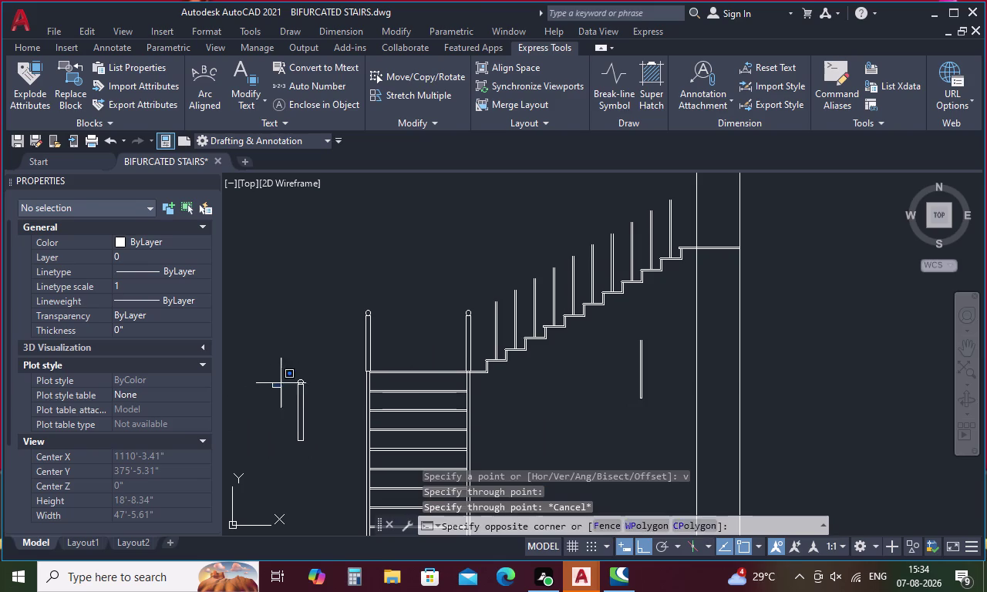
drag(272, 387, 271, 401)
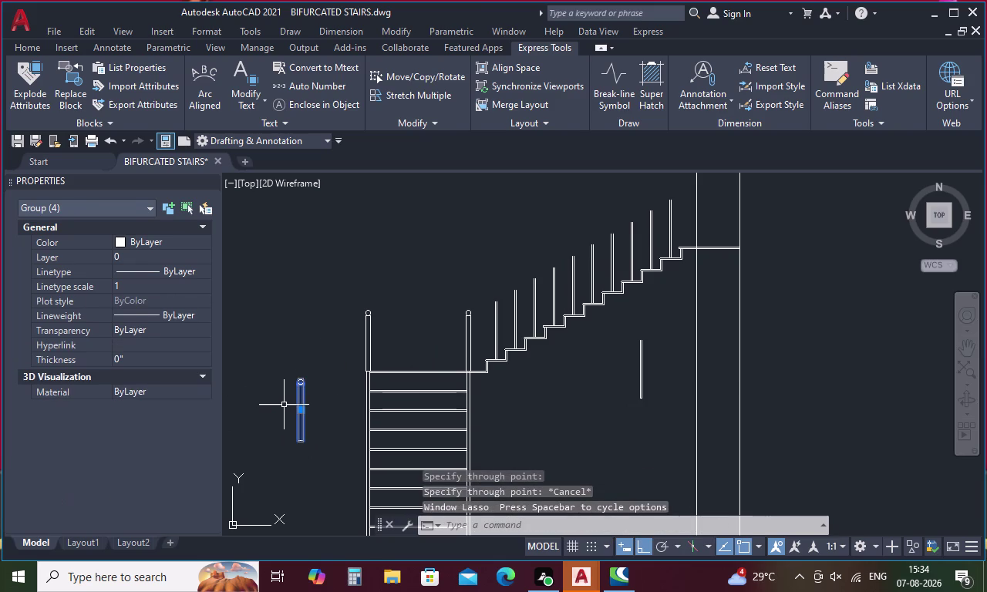
right_click(286, 438)
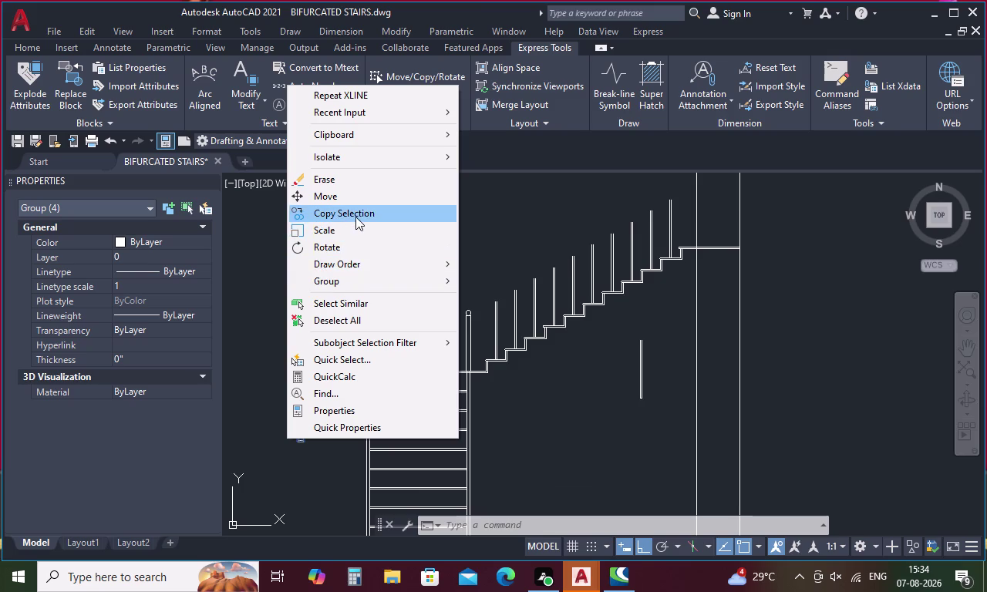
Copy the standalone post from its bottom onto the elevation's top landing at the construction line.
click(357, 216)
scroll(up, 3)
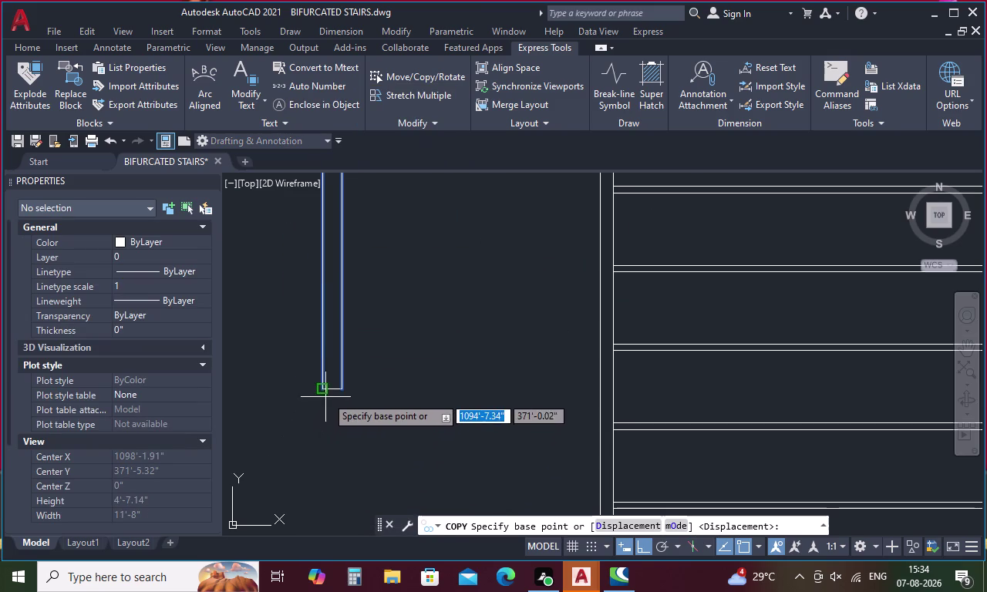
click(331, 392)
scroll(down, 3)
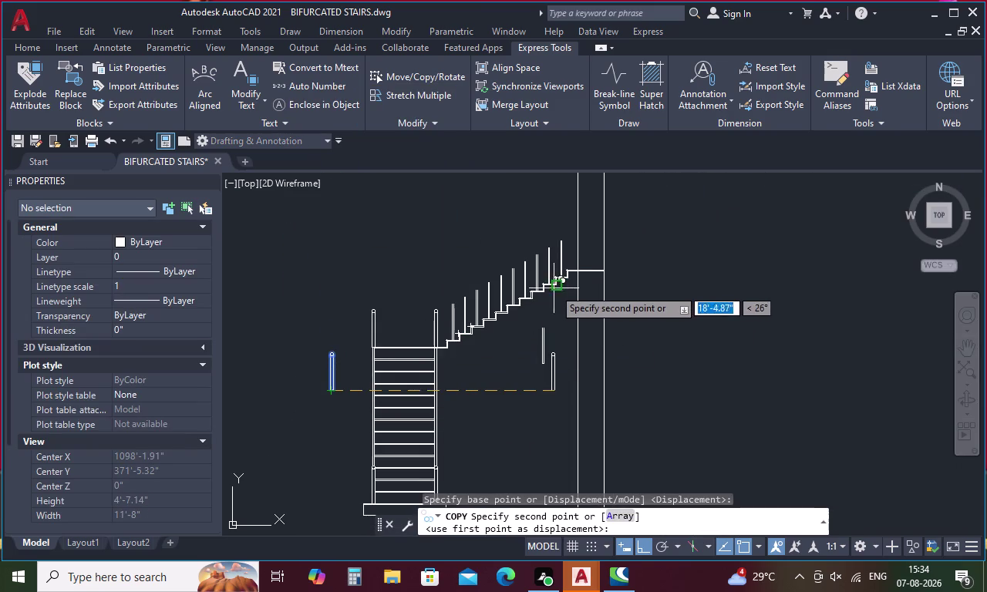
scroll(up, 3)
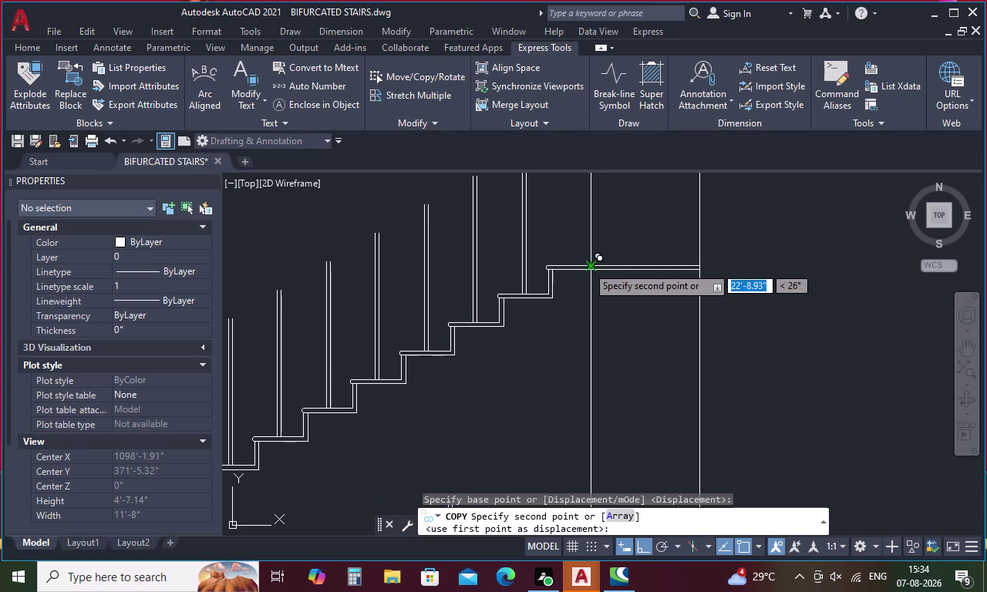
click(586, 266)
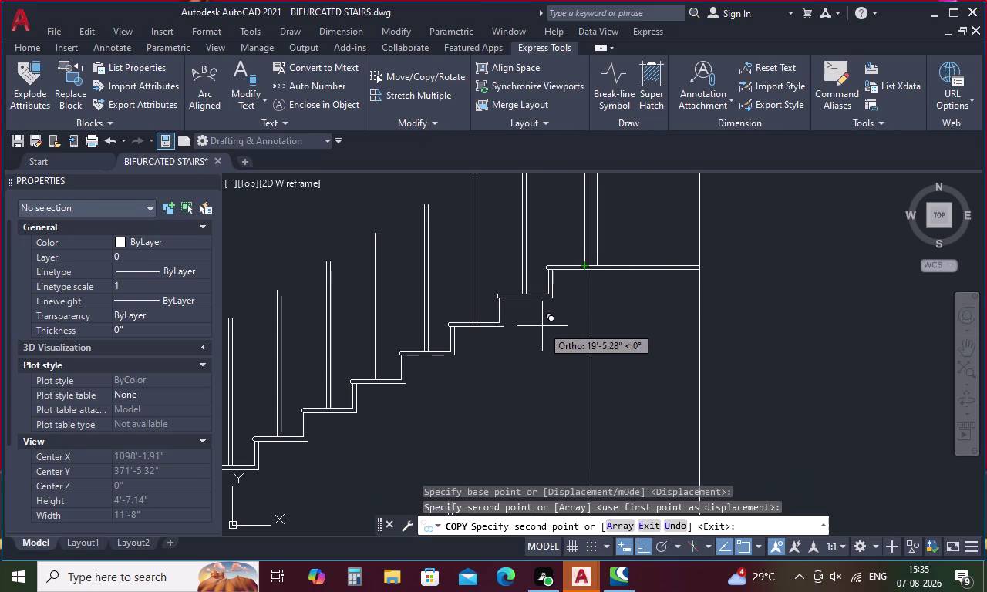
key(Escape)
Erase the vertical construction line.
click(590, 329)
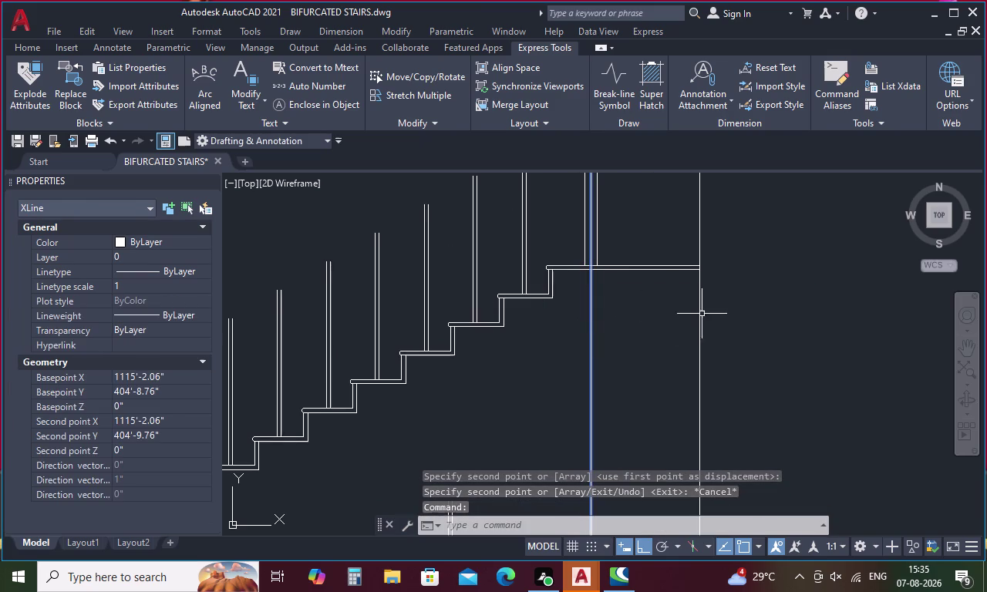
key(Delete)
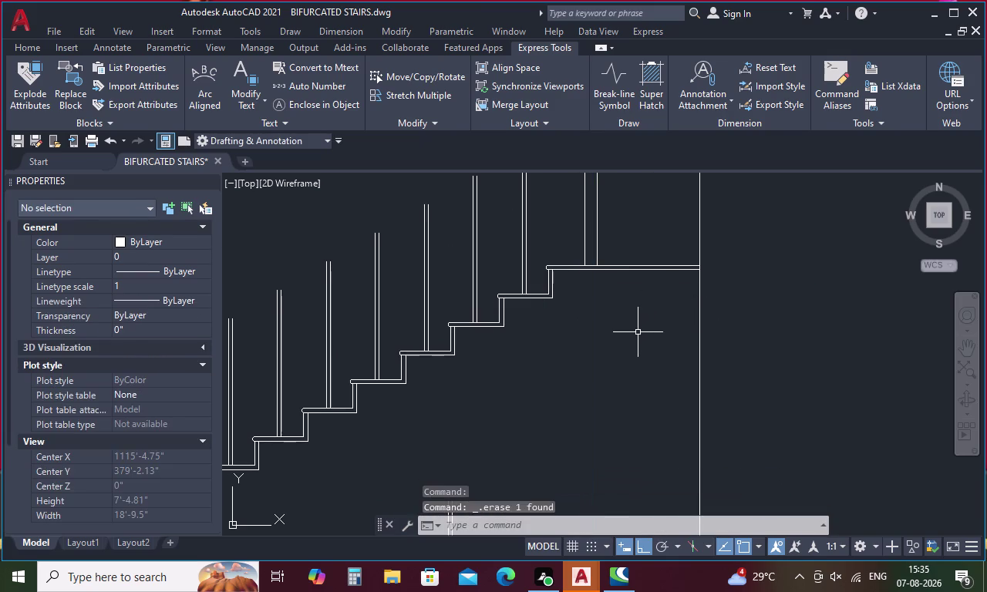
scroll(down, 3)
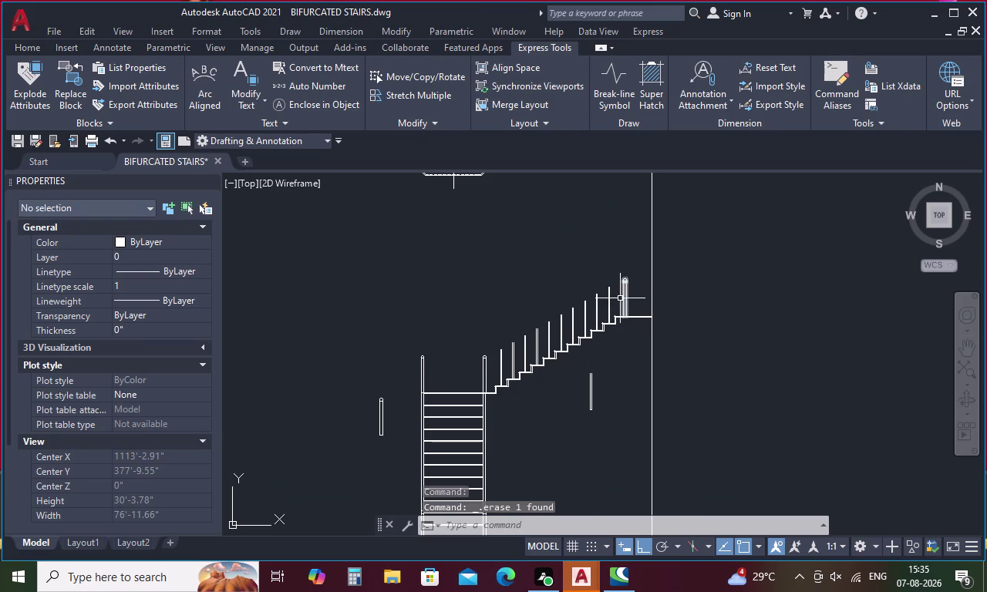
scroll(up, 3)
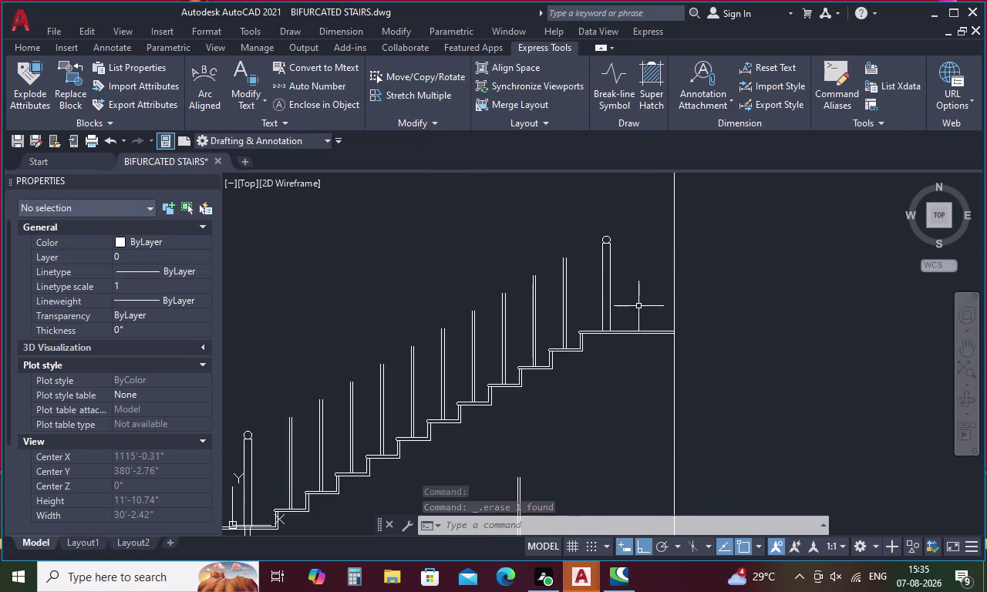
key(l)
key(space)
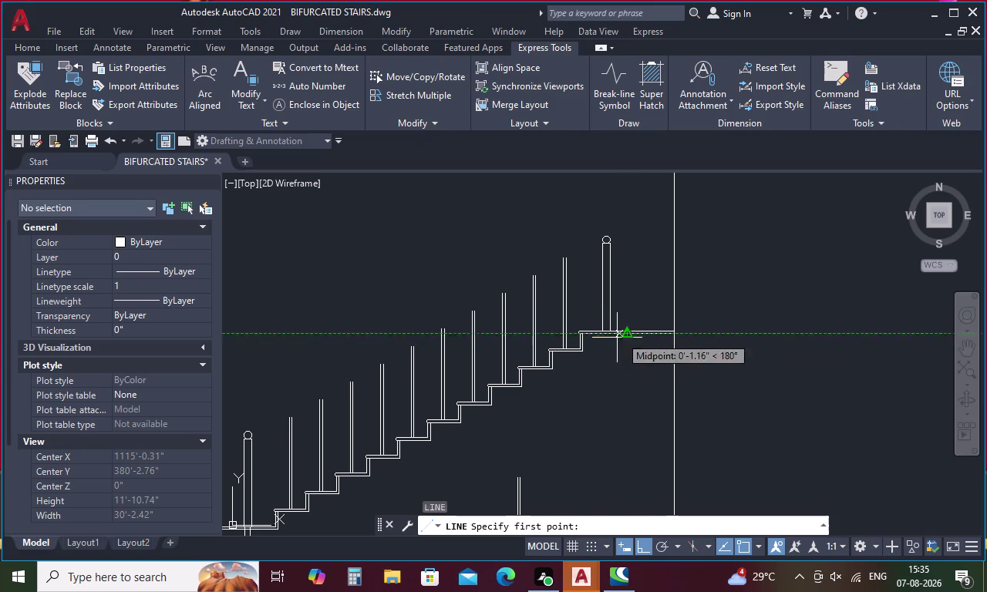
Select the two baluster lines near the landing and begin copying them.
key(Escape)
drag(580, 297, 546, 316)
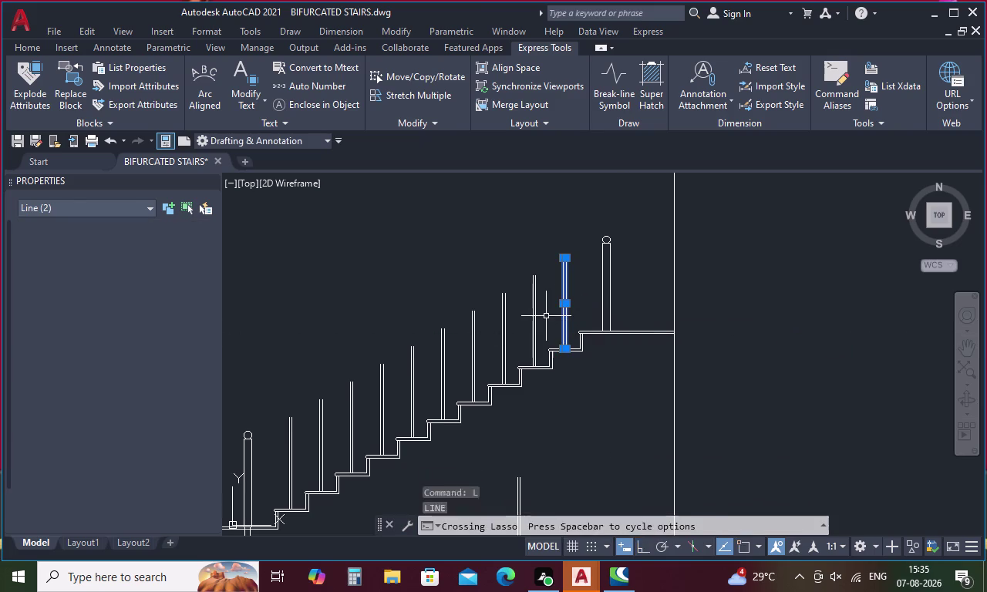
scroll(up, 3)
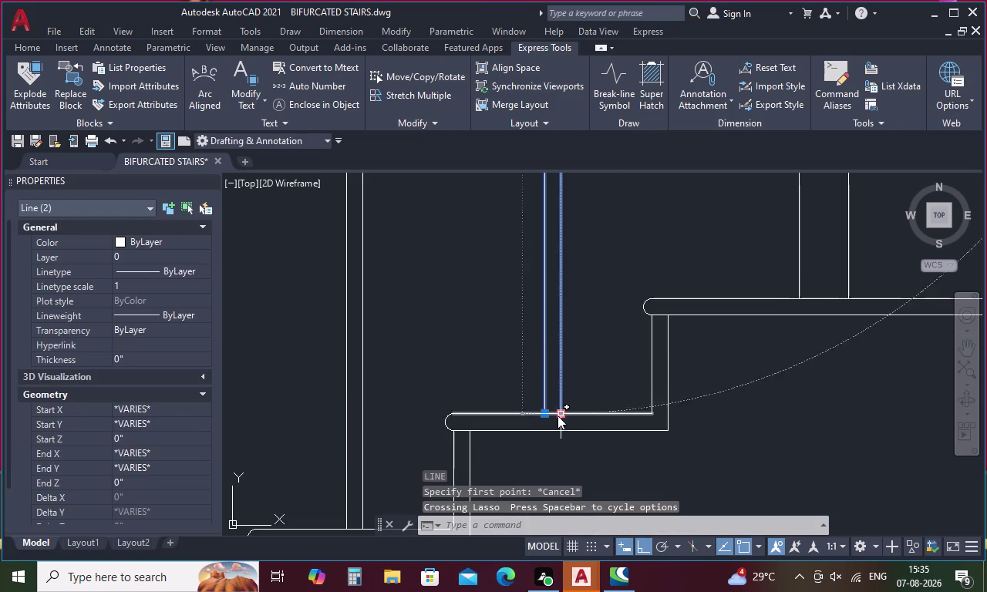
right_click(580, 384)
click(635, 160)
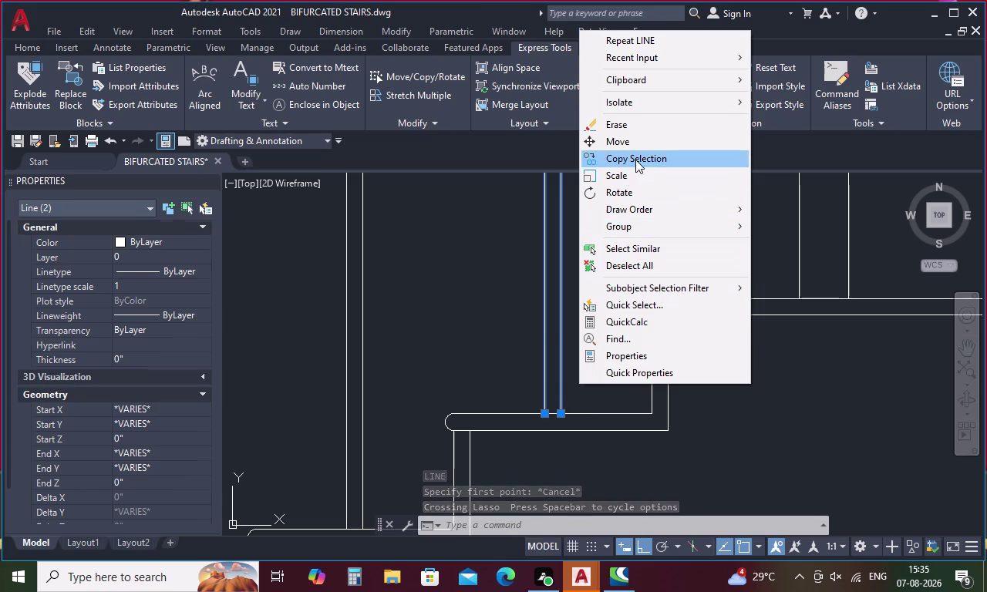
click(552, 412)
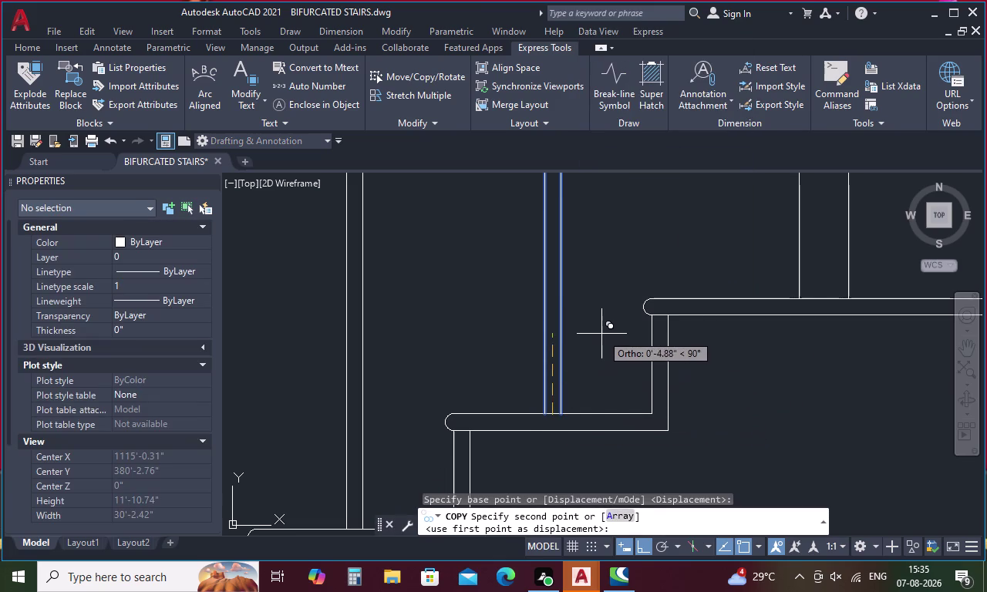
With Ortho off, place baluster copies on two more steps of the elevation.
scroll(down, 3)
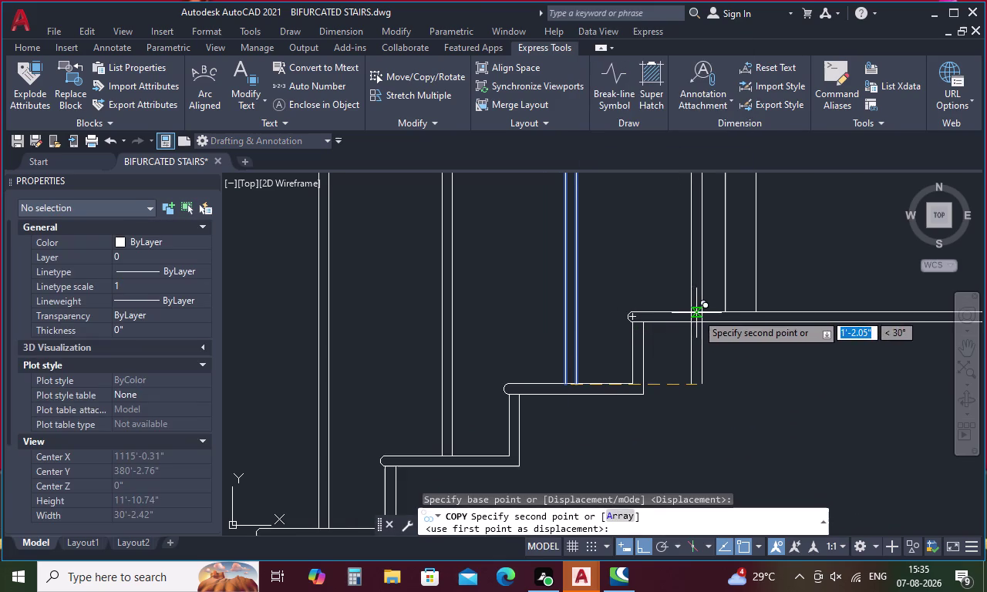
key(F8)
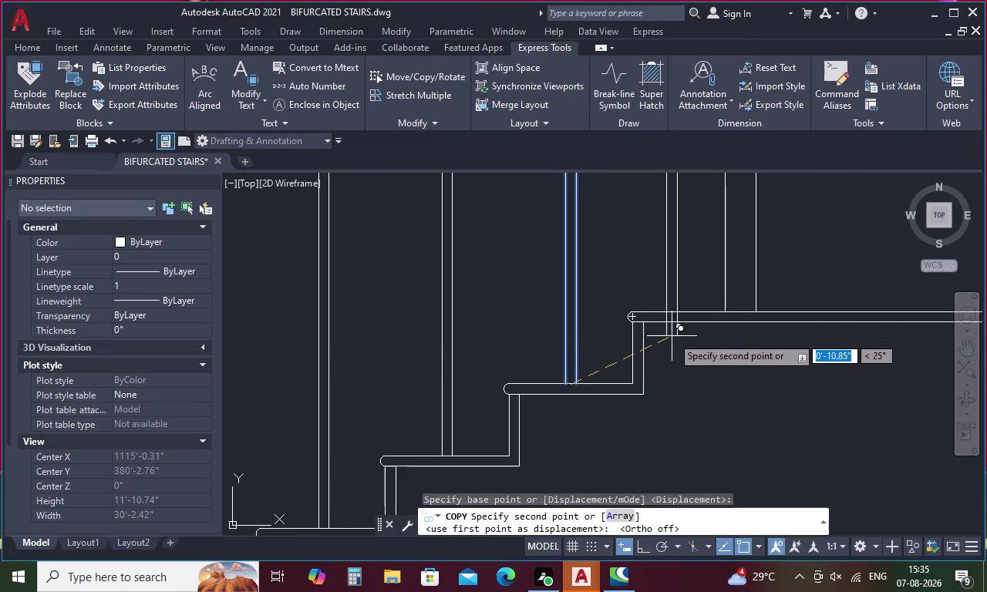
middle_drag(671, 337, 407, 387)
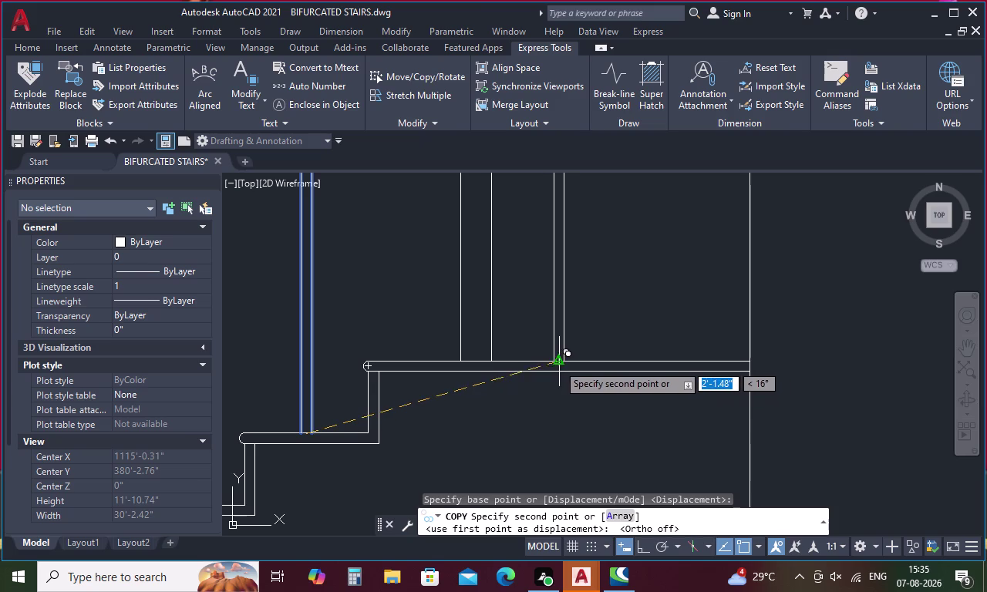
click(559, 365)
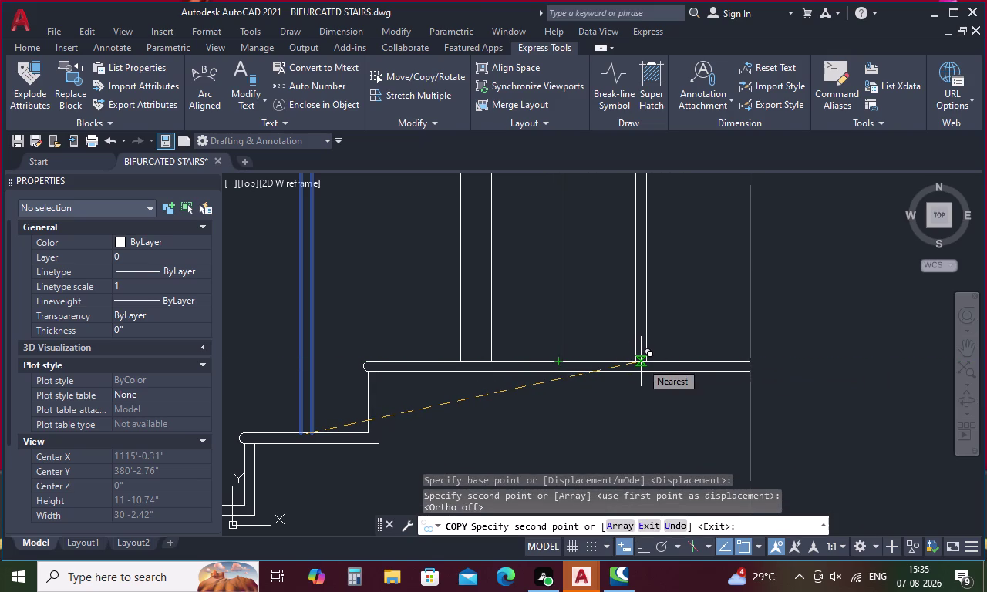
scroll(up, 3)
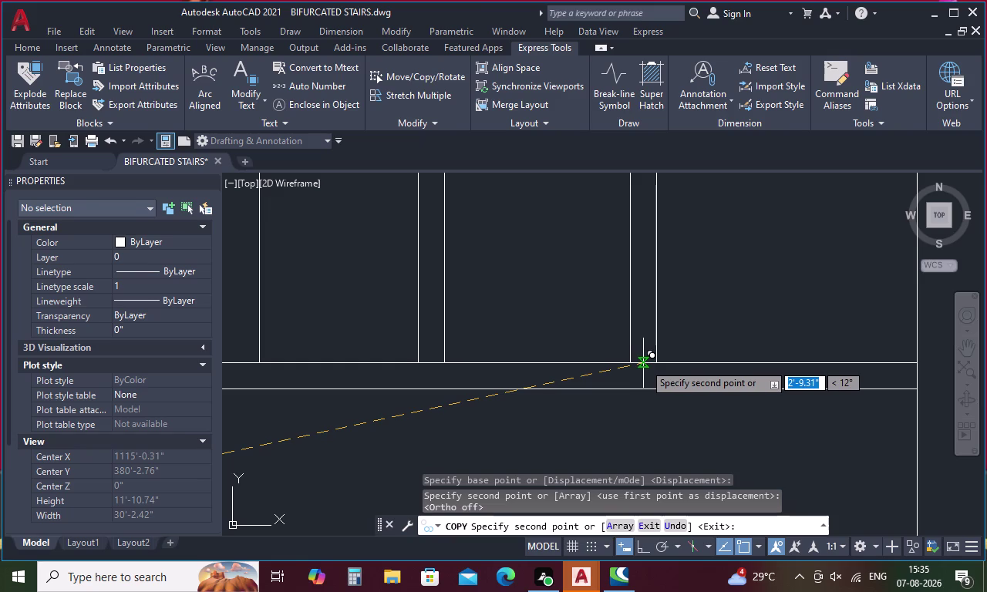
click(644, 364)
scroll(down, 3)
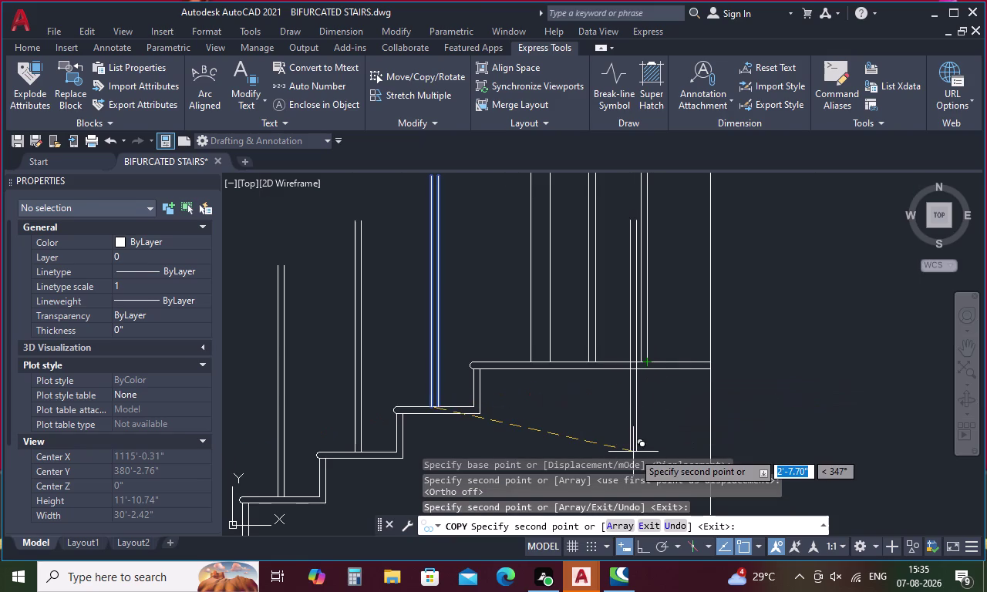
key(Escape)
scroll(down, 3)
middle_drag(634, 405, 612, 290)
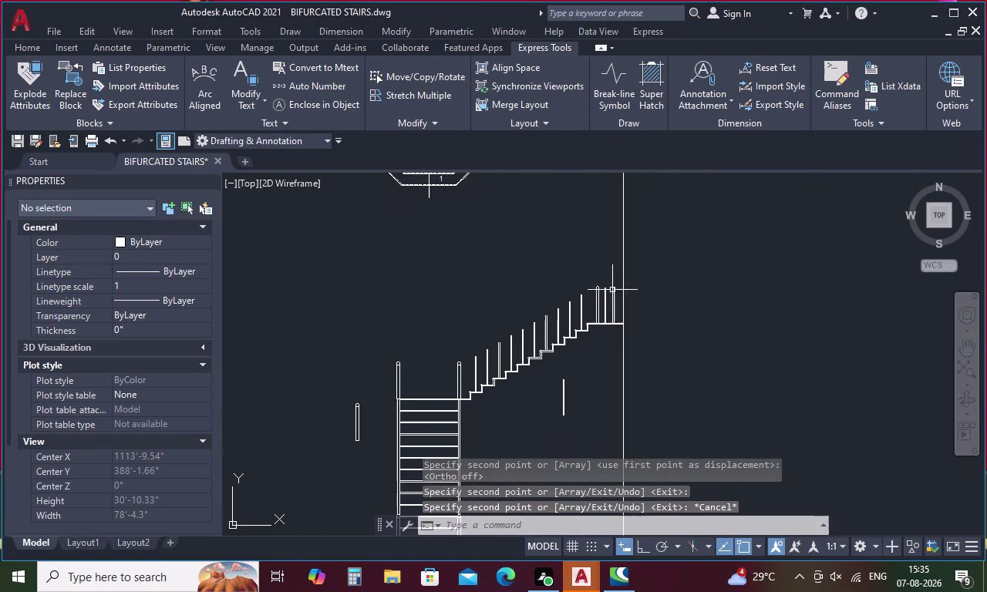
key(Escape)
Draw the handrail line from the lower baluster top up to the top baluster's endpoint.
text(l)
key(space)
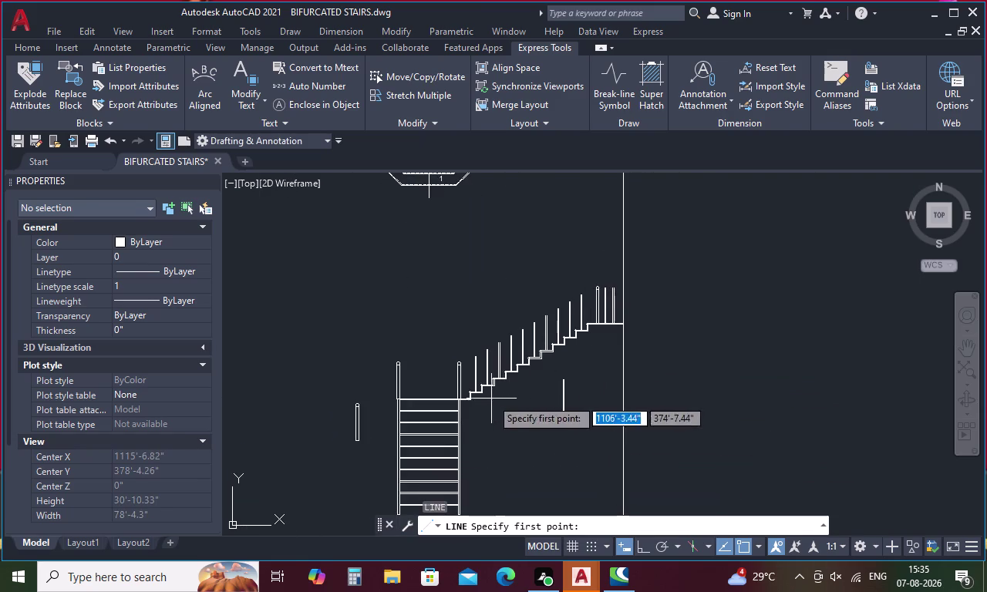
scroll(up, 3)
middle_drag(666, 382, 649, 382)
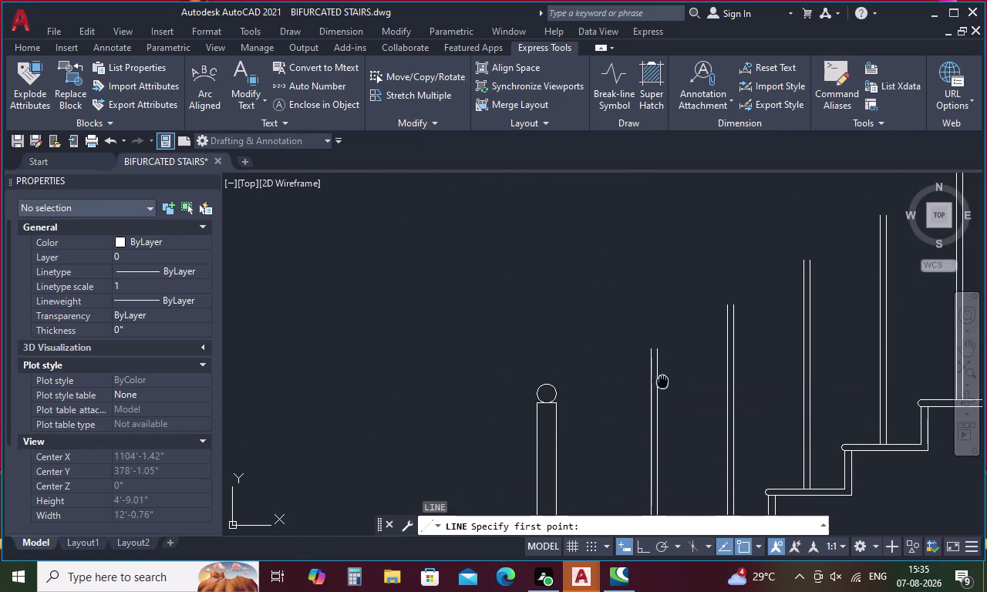
middle_drag(649, 382, 450, 383)
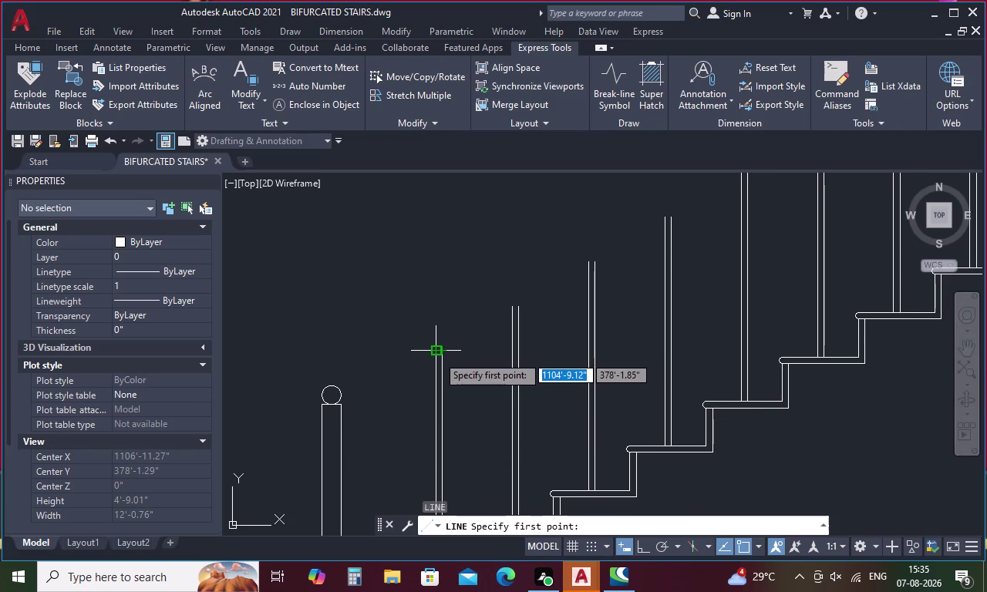
click(437, 355)
middle_drag(532, 332, 266, 464)
middle_drag(532, 342, 438, 431)
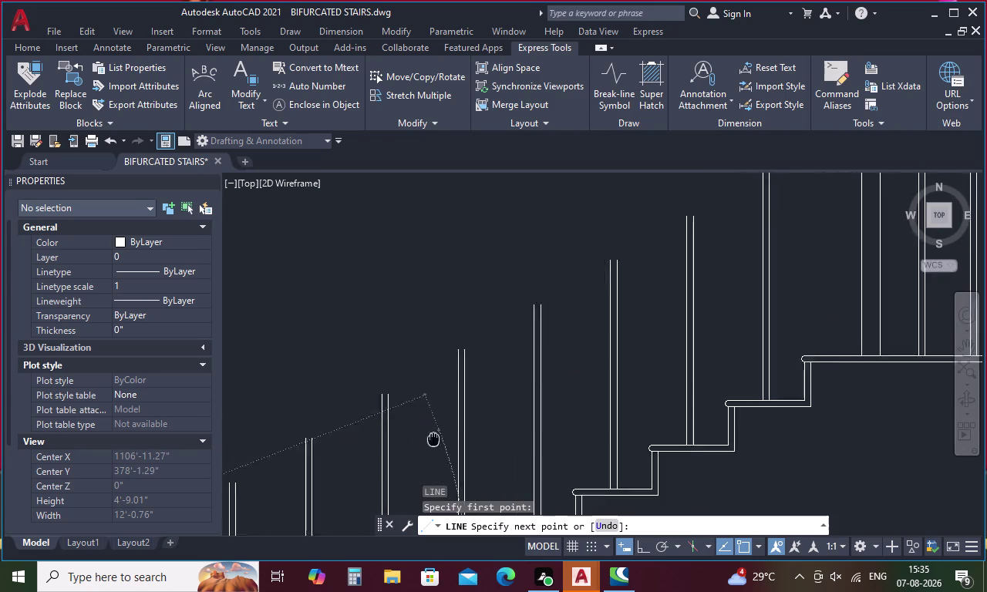
middle_drag(439, 431, 365, 516)
scroll(down, 3)
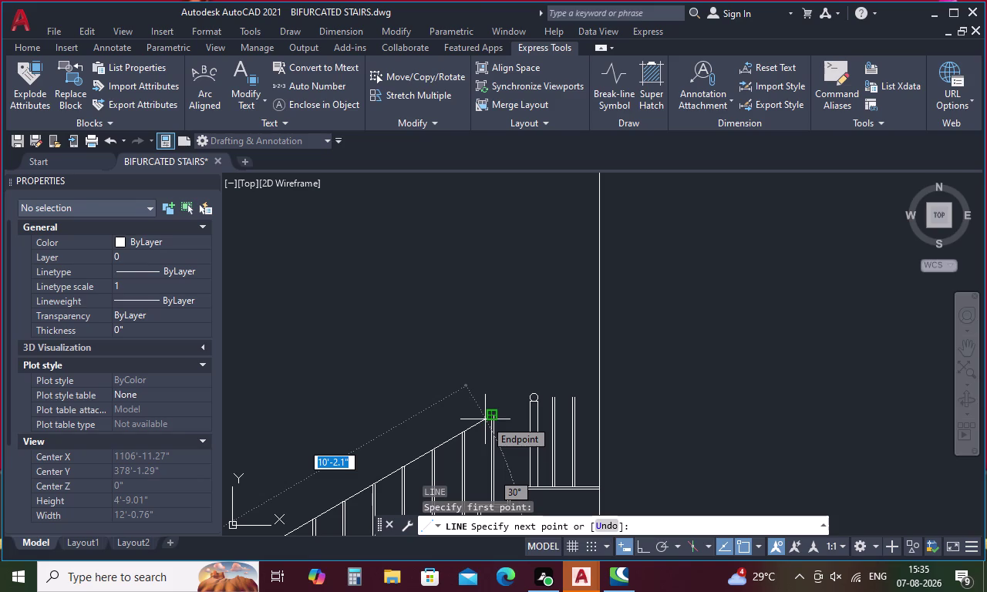
scroll(up, 3)
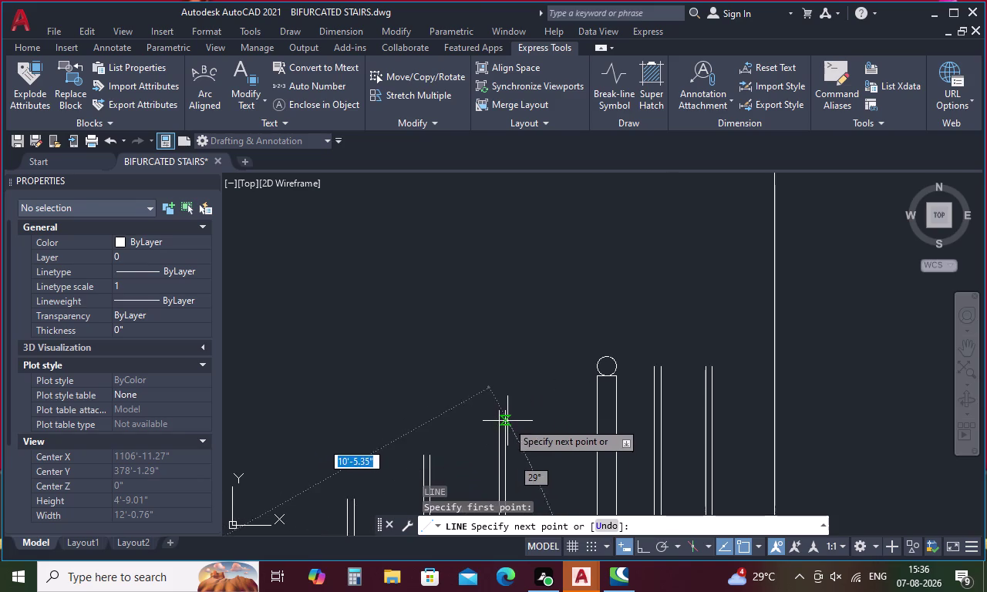
scroll(up, 3)
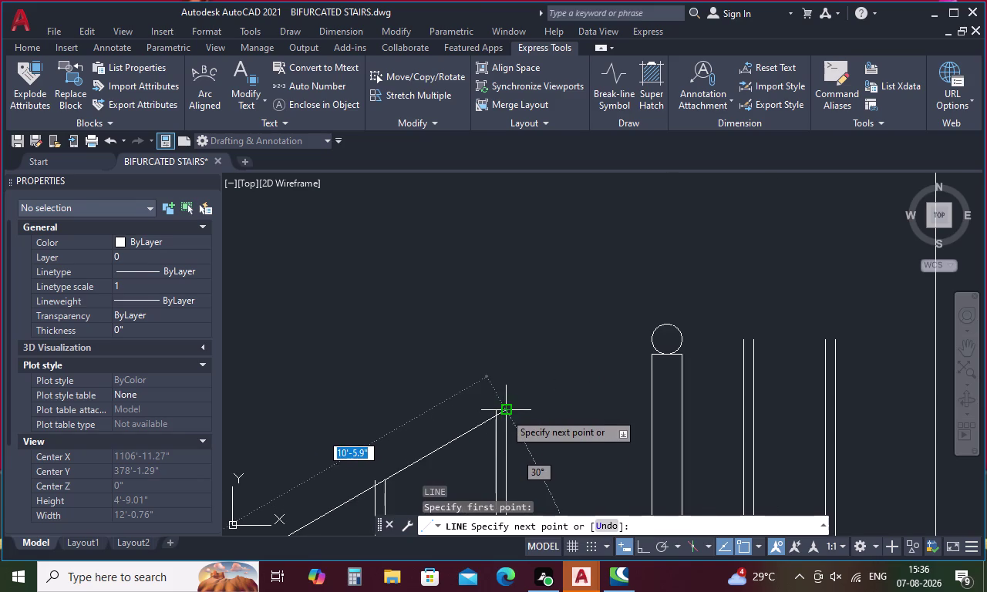
scroll(up, 3)
click(489, 411)
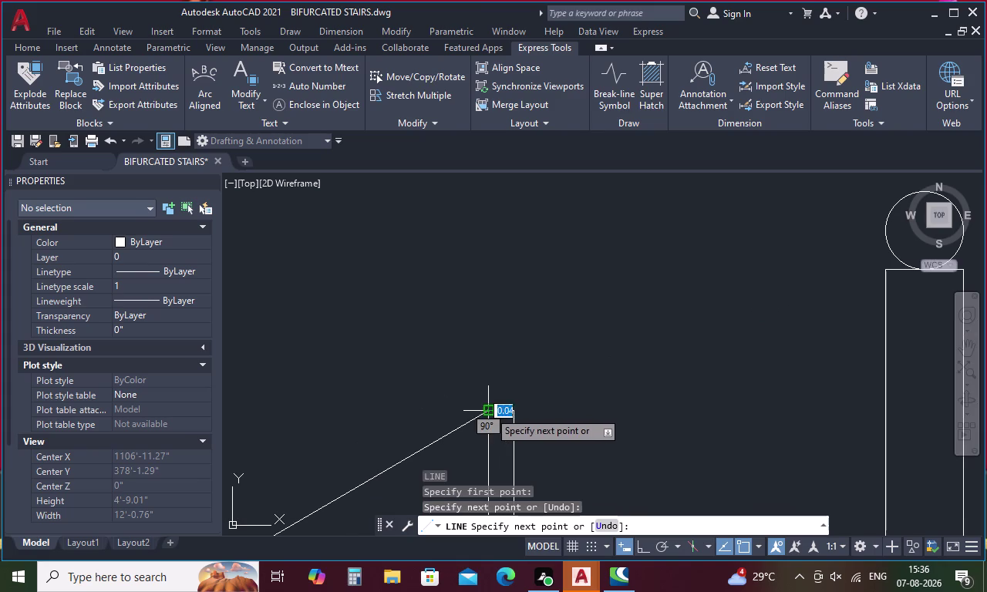
key(Escape)
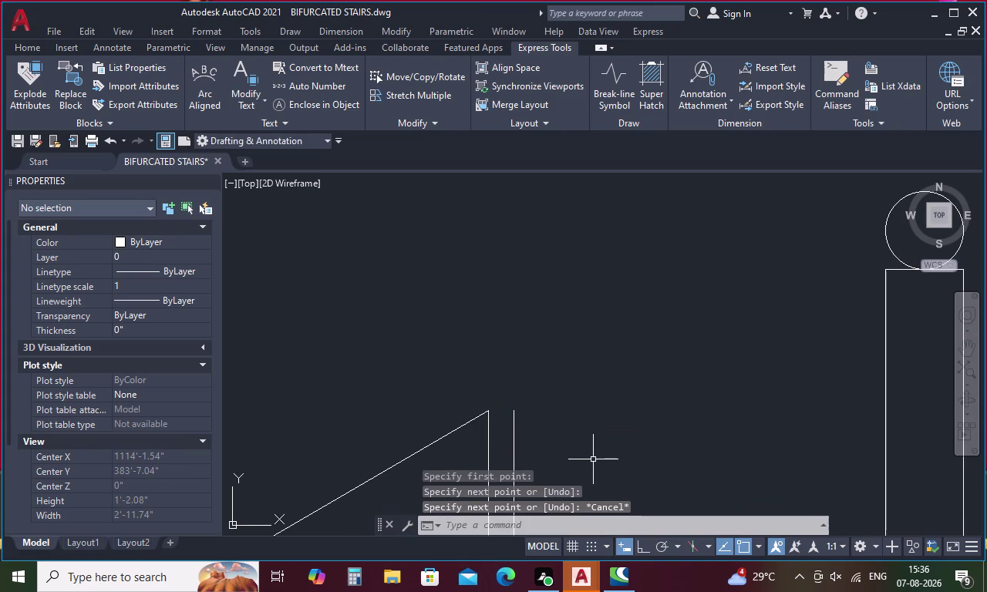
Offset the handrail line 2 units below itself and check the doubled rail.
text(o 2)
key(space)
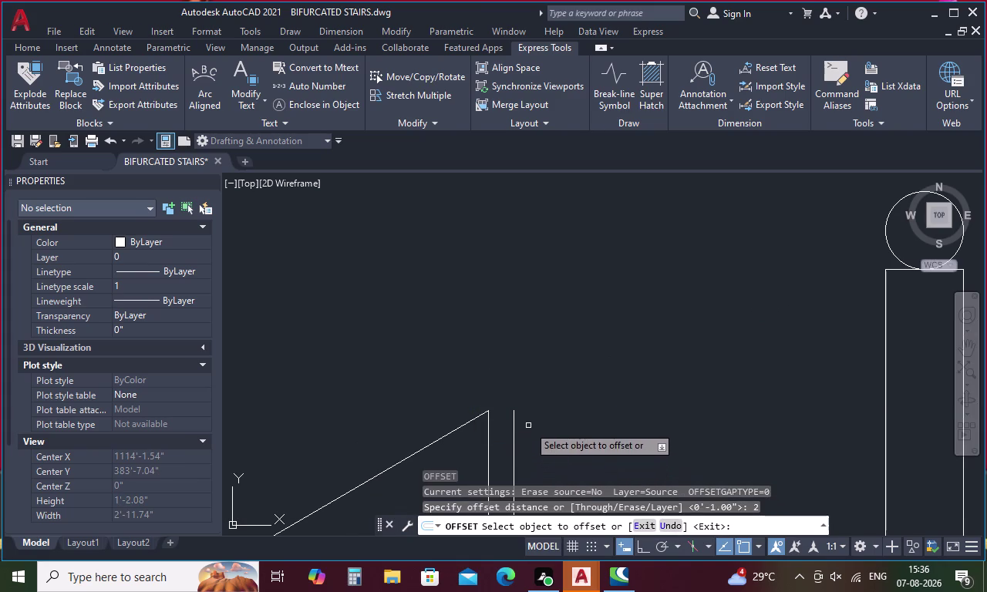
middle_drag(528, 425, 660, 311)
click(508, 362)
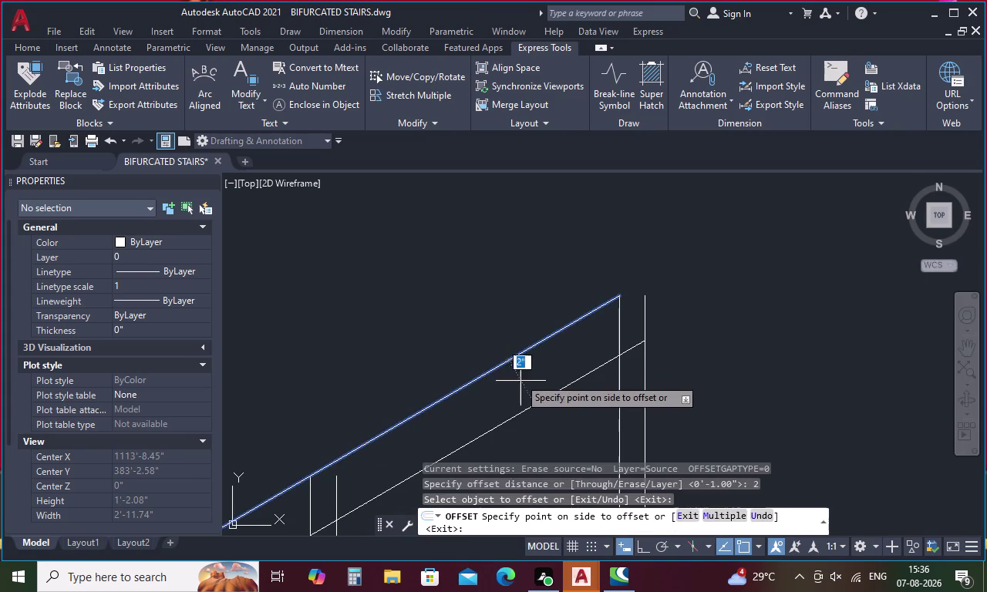
click(529, 391)
scroll(down, 3)
middle_drag(583, 388, 800, 321)
scroll(down, 3)
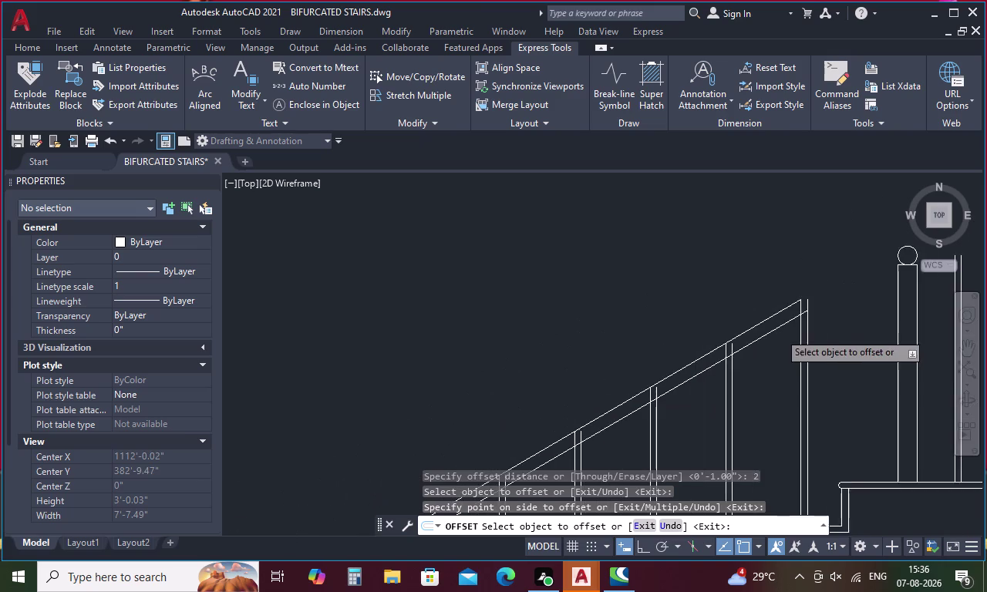
scroll(down, 3)
middle_drag(759, 371, 846, 283)
scroll(down, 3)
middle_drag(701, 369, 684, 336)
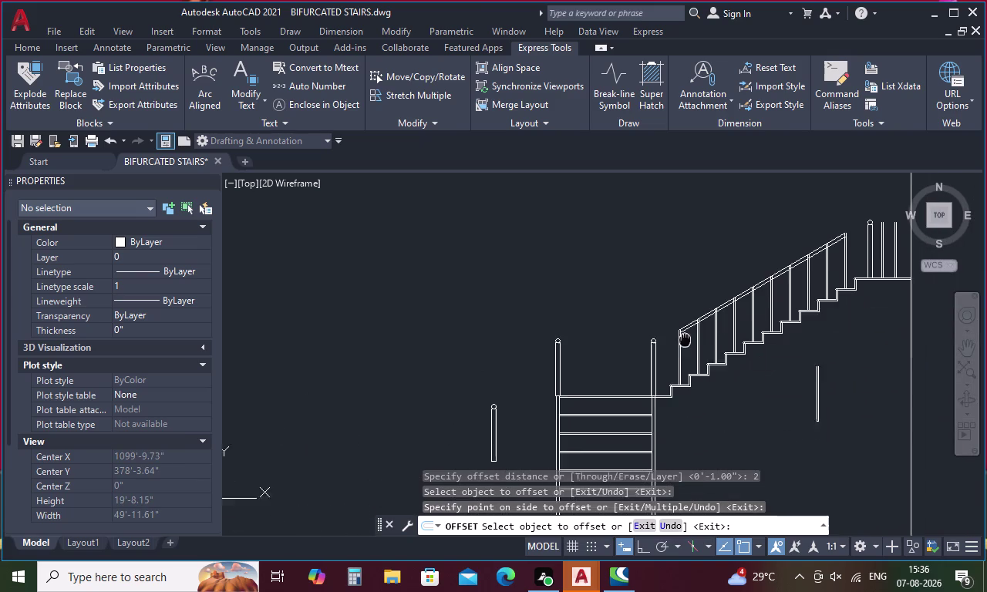
middle_drag(683, 336, 679, 330)
key(Escape)
Start the Extend command (EX).
text(ex)
key(space)
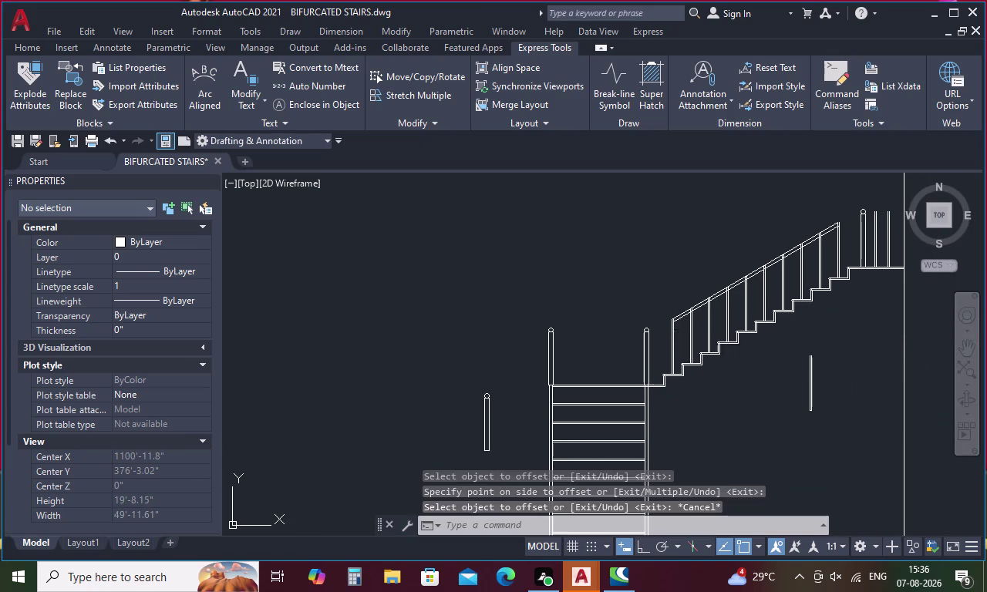
scroll(up, 3)
Extend the upper and lower handrail lines so they reach the end posts.
click(678, 314)
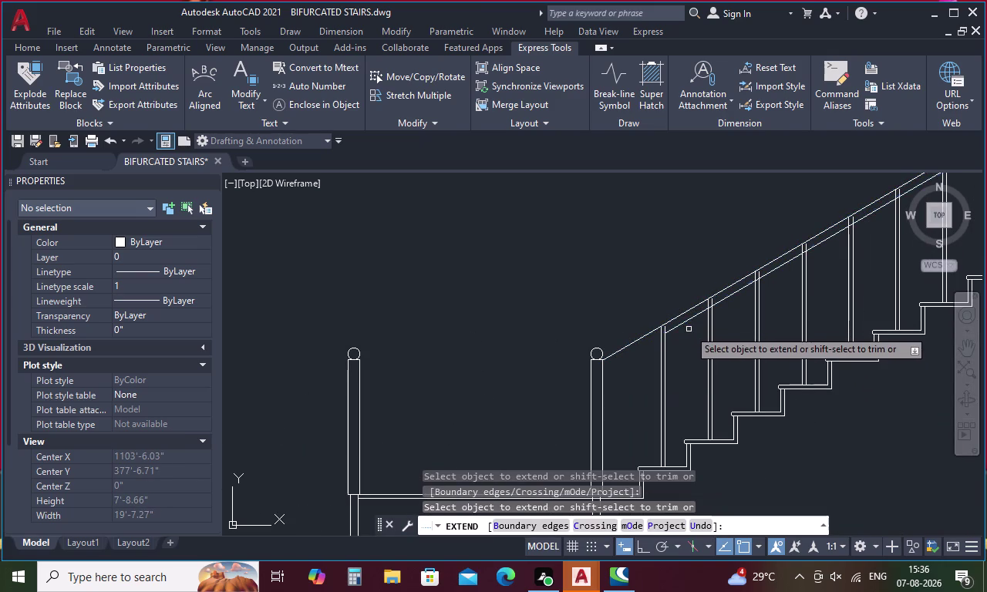
click(668, 331)
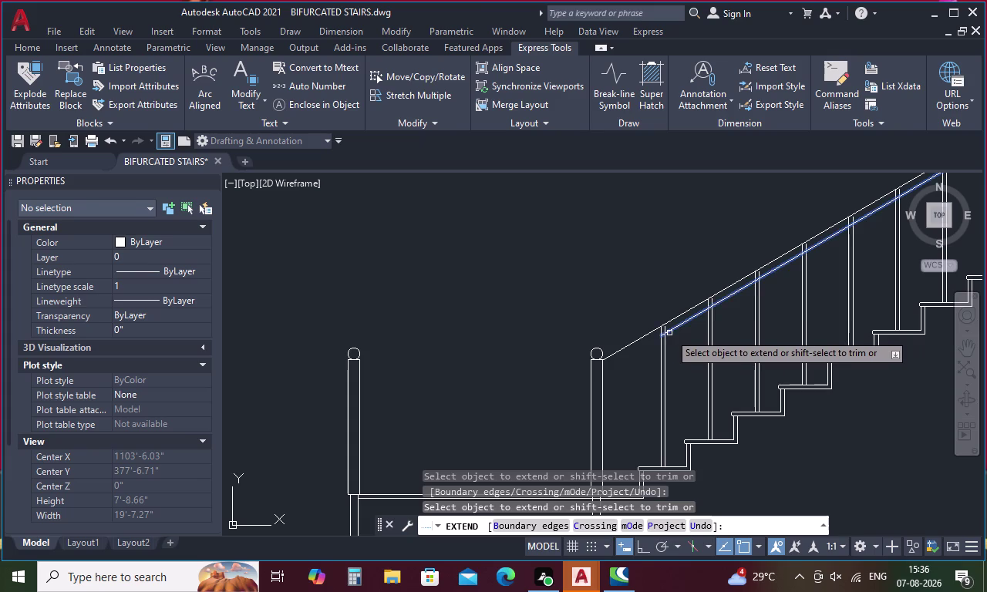
click(669, 333)
click(665, 335)
scroll(down, 3)
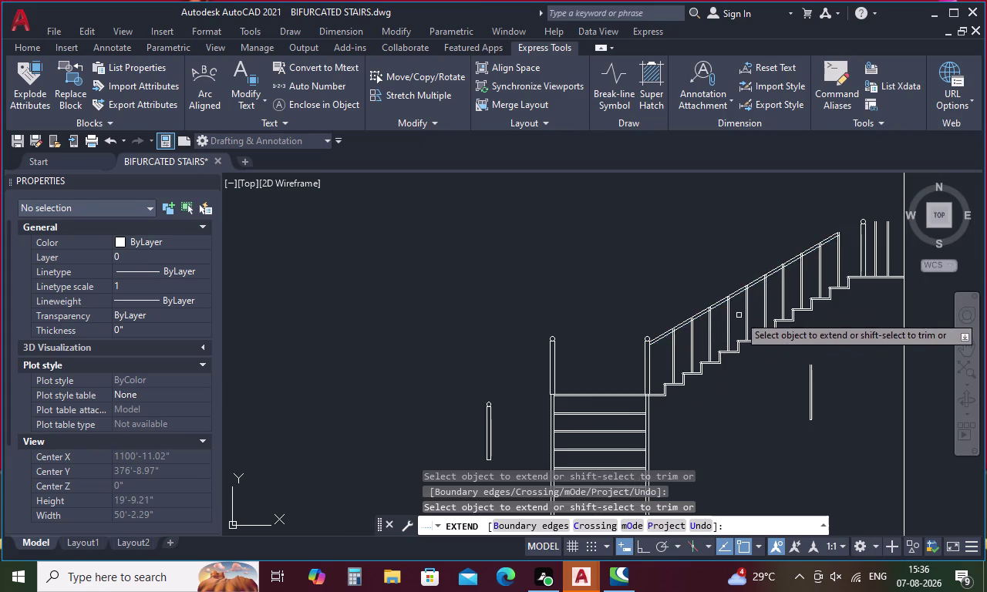
middle_drag(739, 316, 538, 409)
scroll(up, 3)
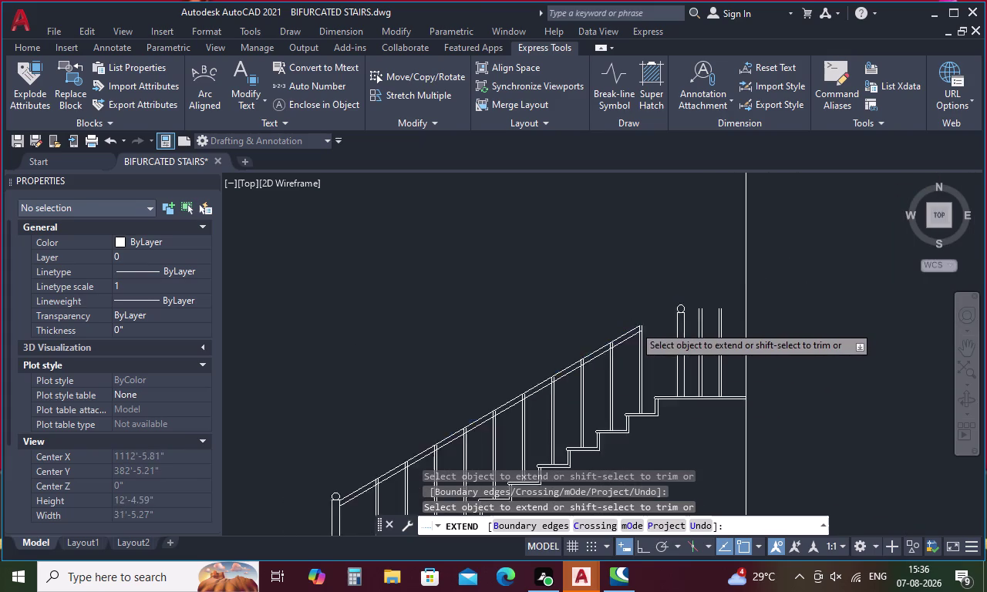
scroll(up, 3)
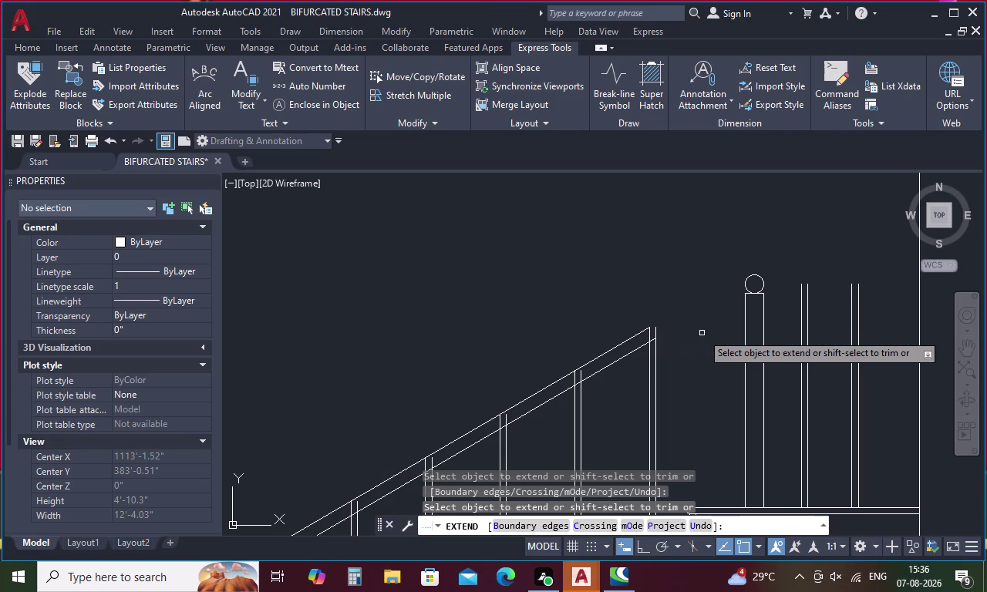
key(Escape)
Pan along the stair to check both handrail ends, clearing any active command.
scroll(down, 3)
middle_drag(684, 349, 682, 349)
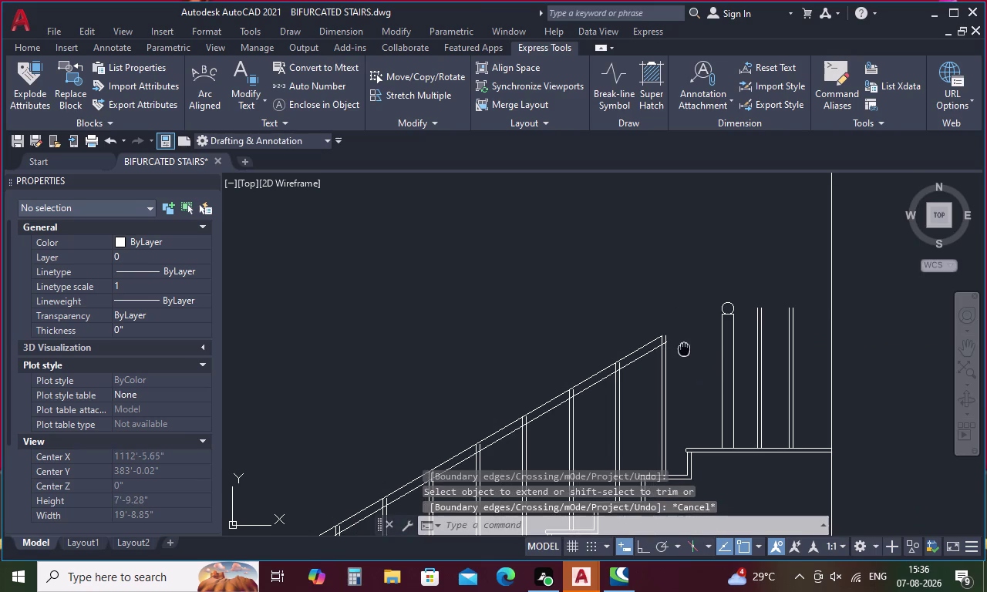
middle_drag(682, 349, 663, 275)
scroll(down, 3)
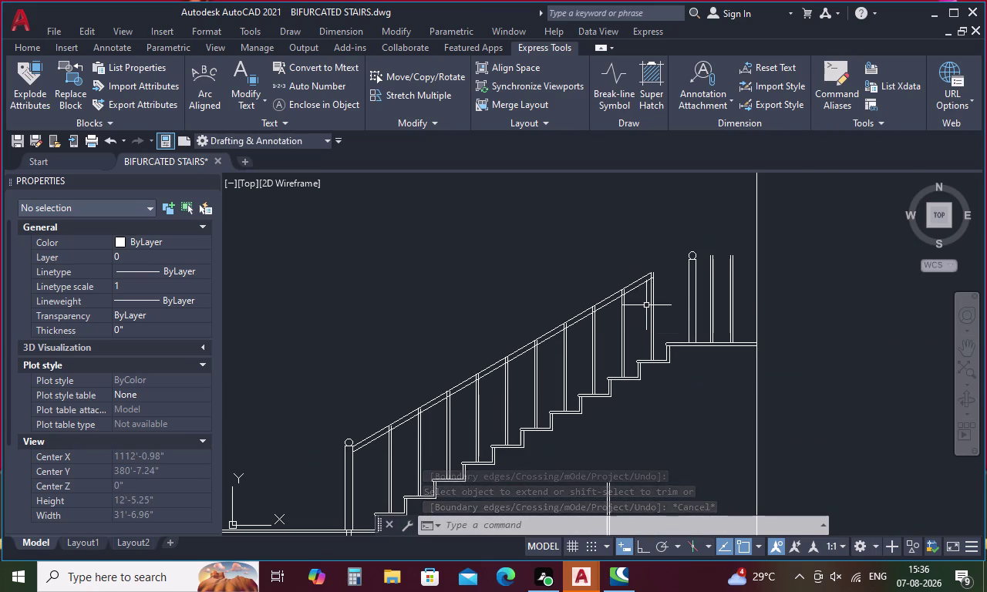
key(grave)
Delete the two existing handrail lines.
key(Escape)
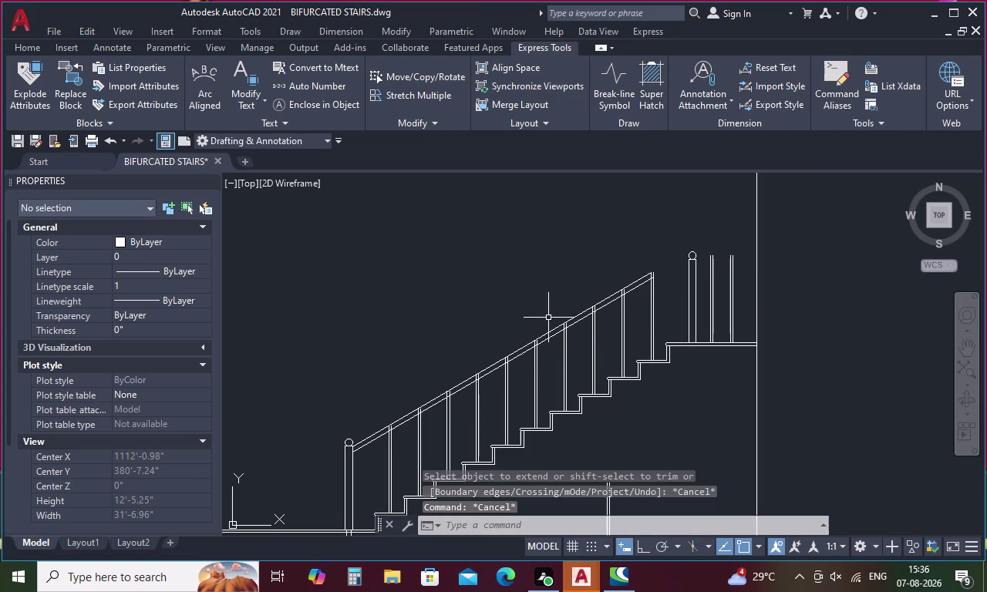
drag(549, 316, 550, 350)
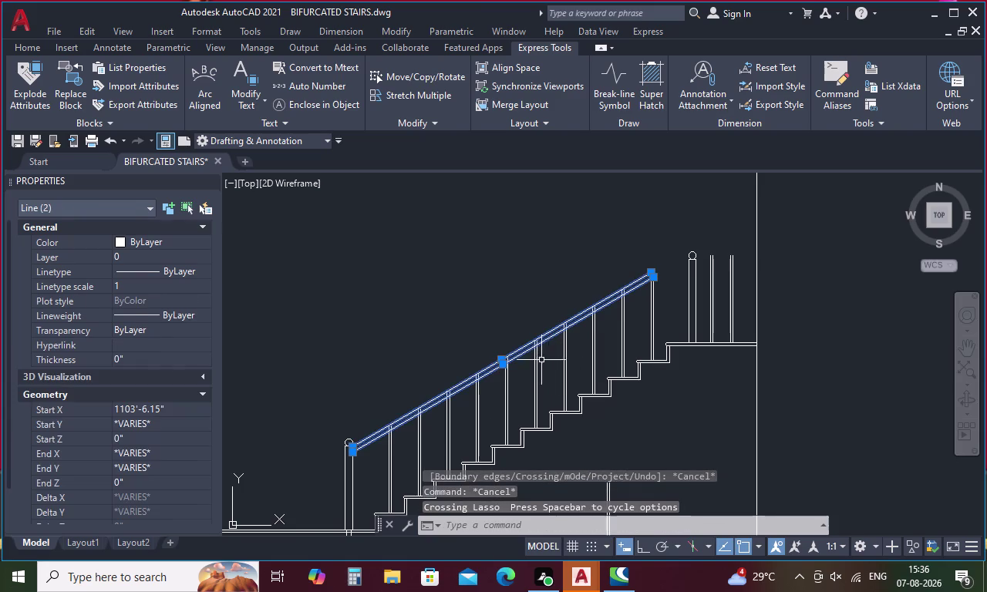
key(Delete)
Draw a sloping line from the lower baluster up to the tall baluster's top.
key(l)
key(space)
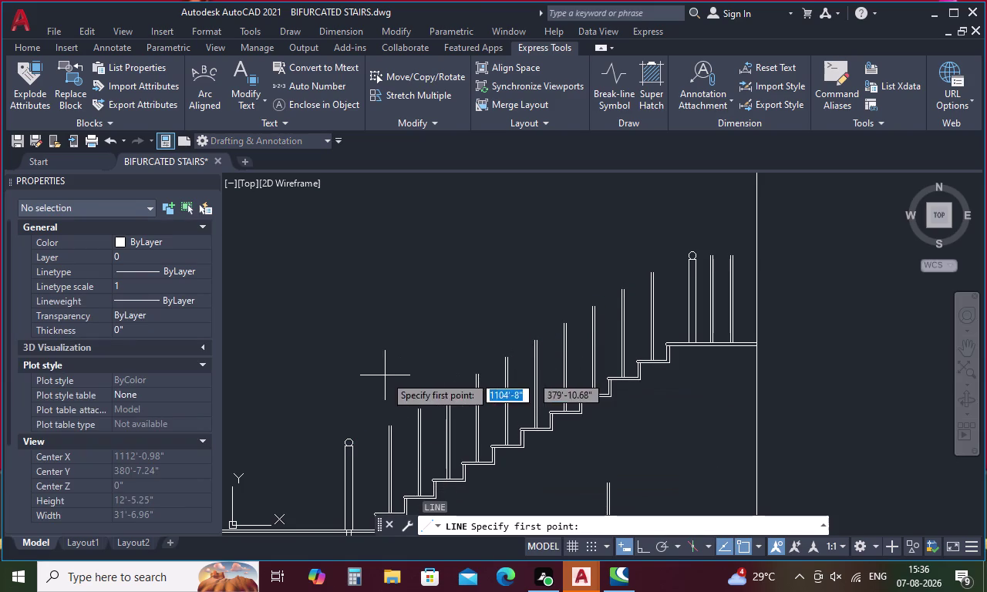
scroll(up, 3)
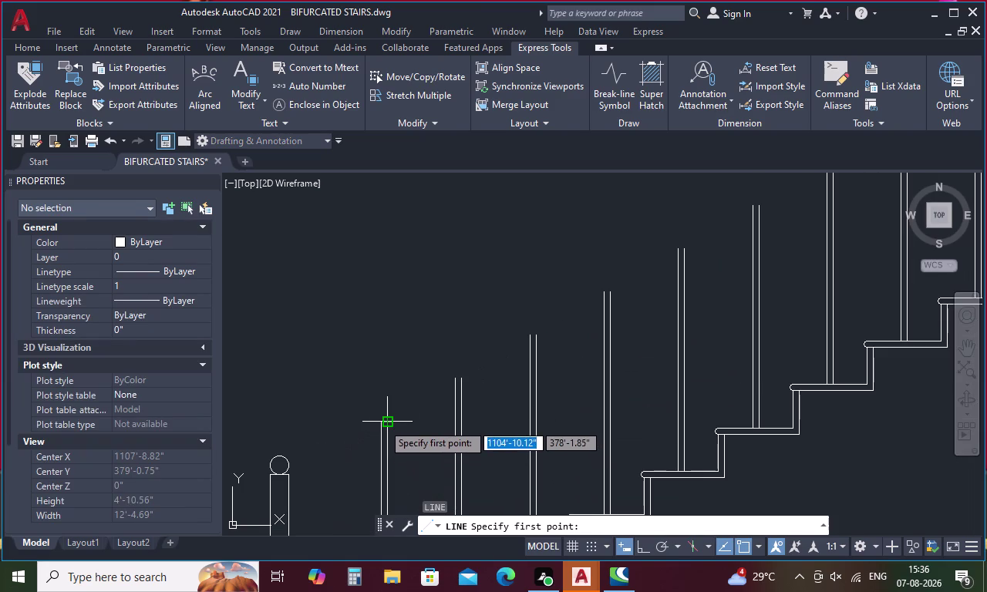
click(376, 422)
middle_drag(533, 368, 464, 395)
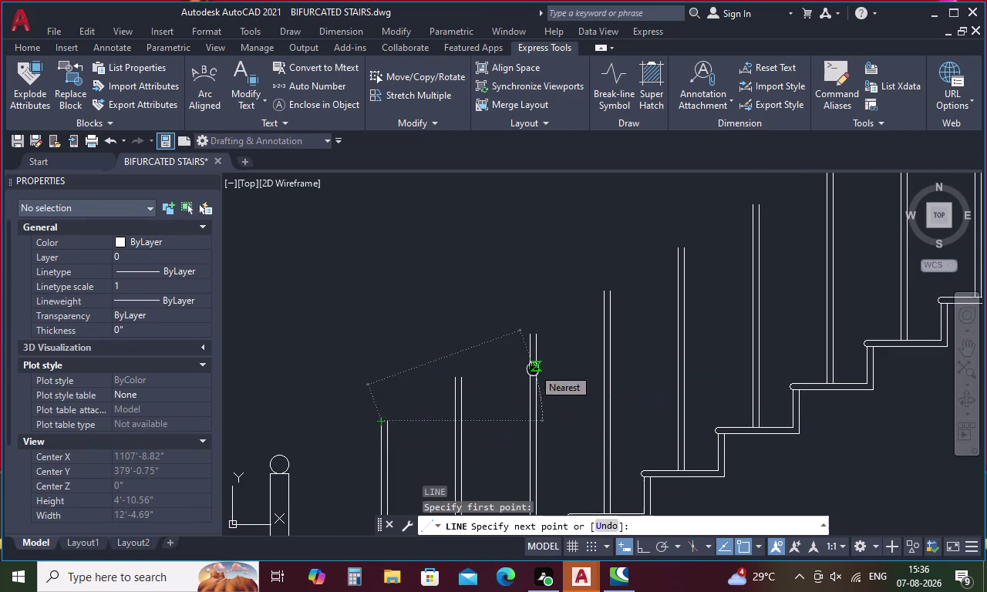
middle_drag(464, 395, 362, 433)
middle_drag(579, 294, 341, 521)
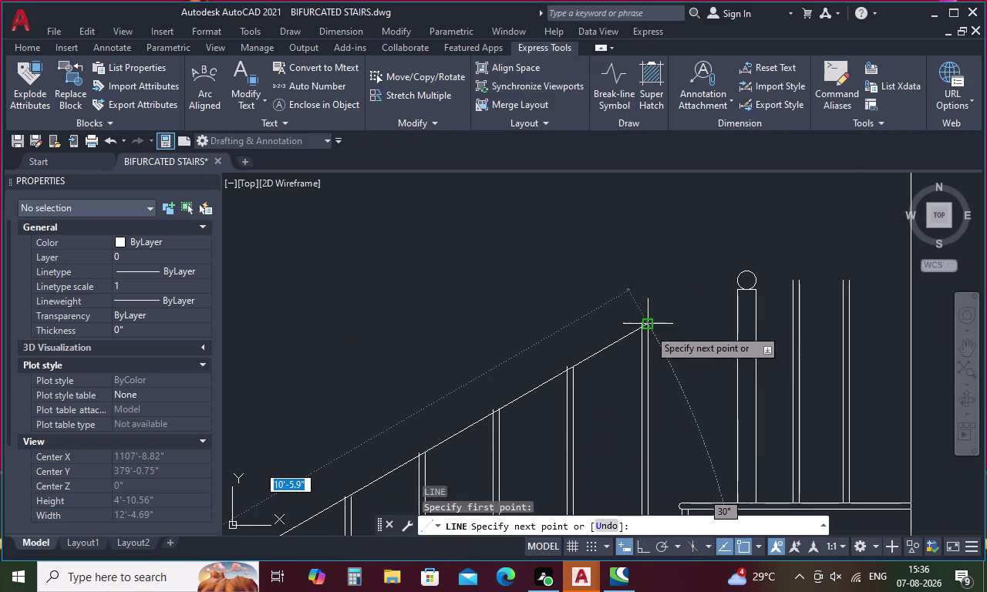
scroll(up, 3)
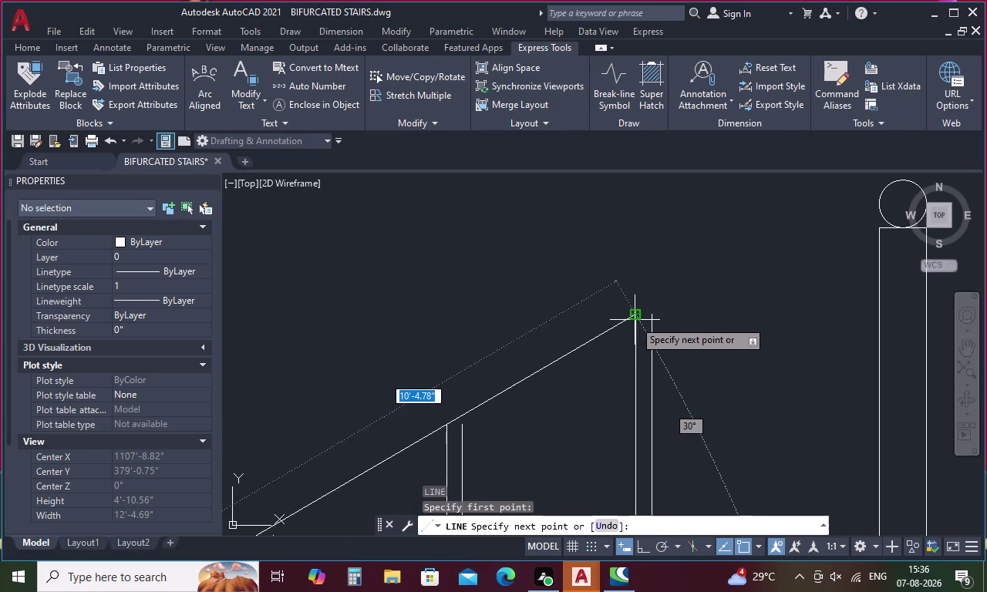
scroll(up, 3)
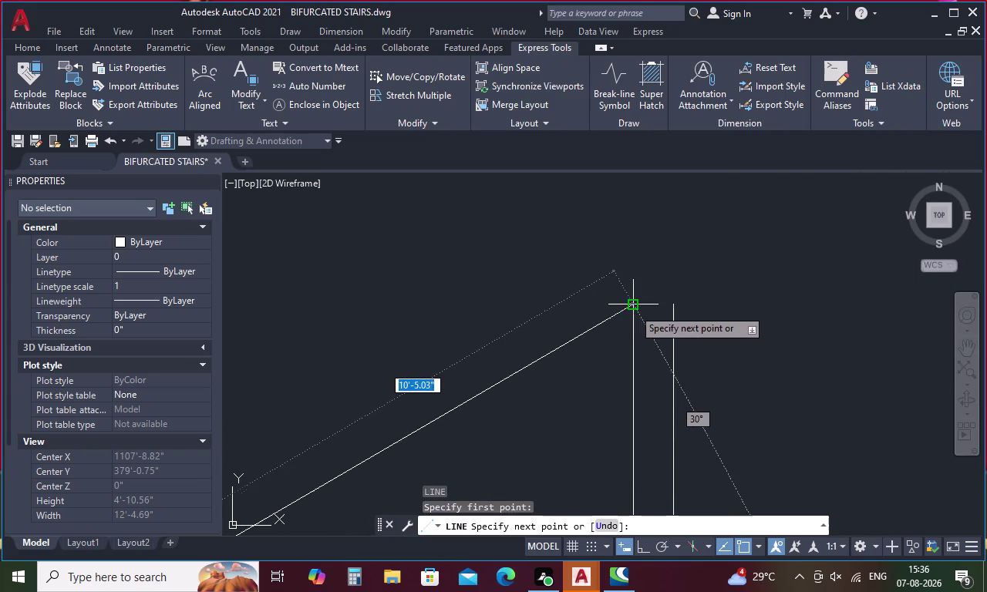
click(633, 309)
key(Escape)
Start EXTEND, zoom out, and cancel it without extending anything.
text(e)
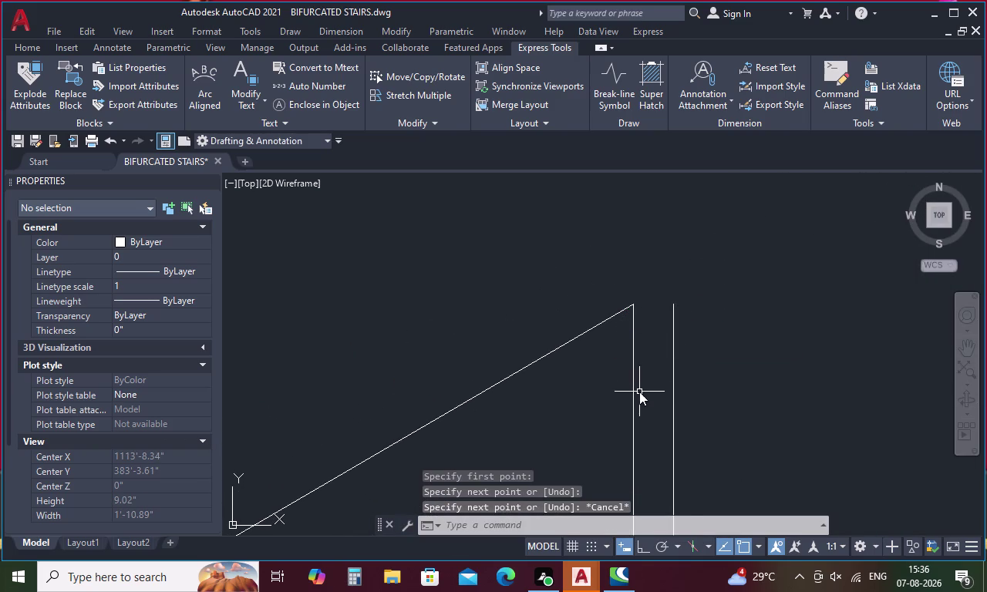
text(x)
key(space)
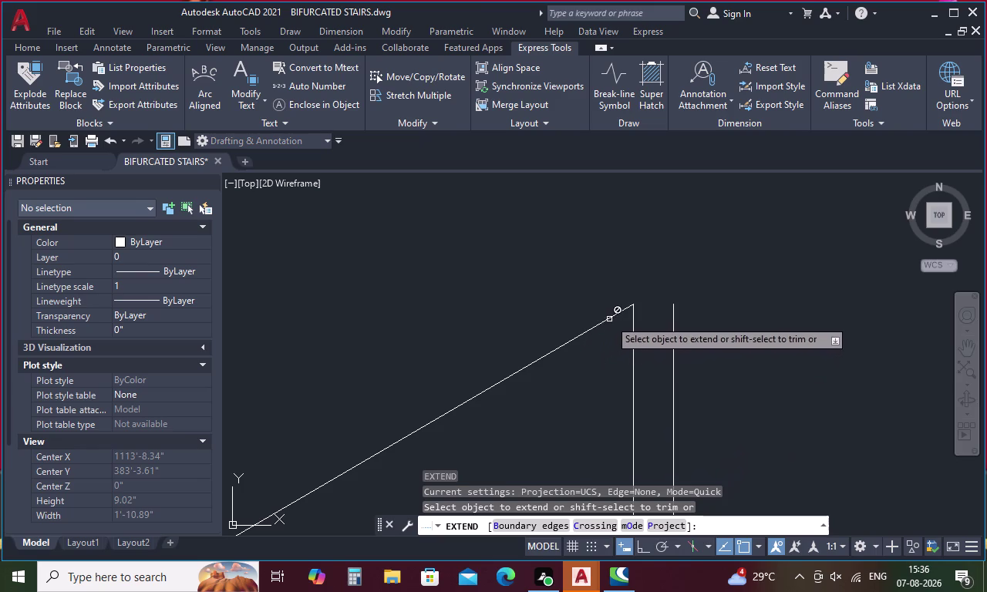
scroll(down, 3)
scroll(down, 3)
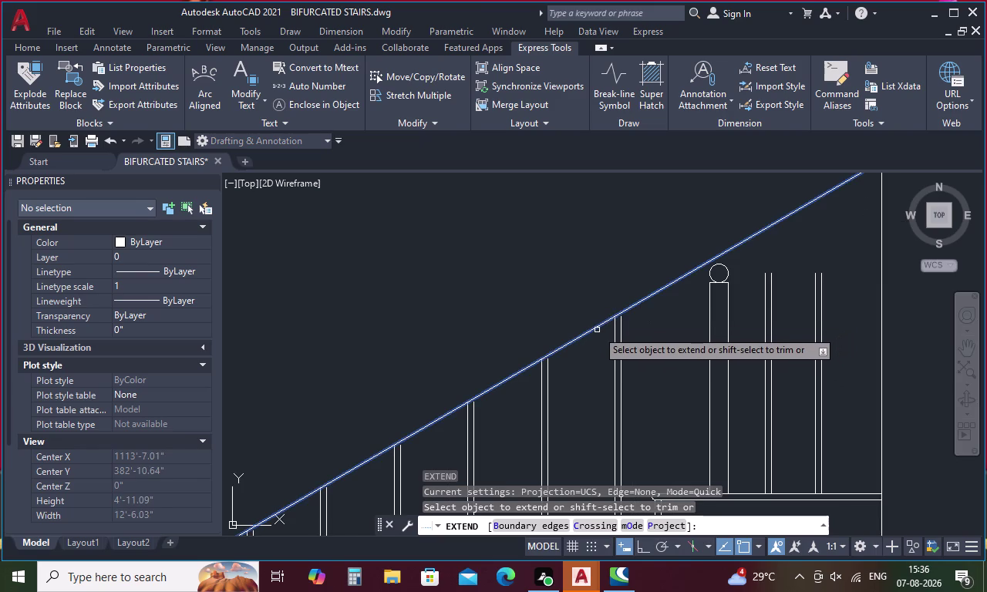
key(Escape)
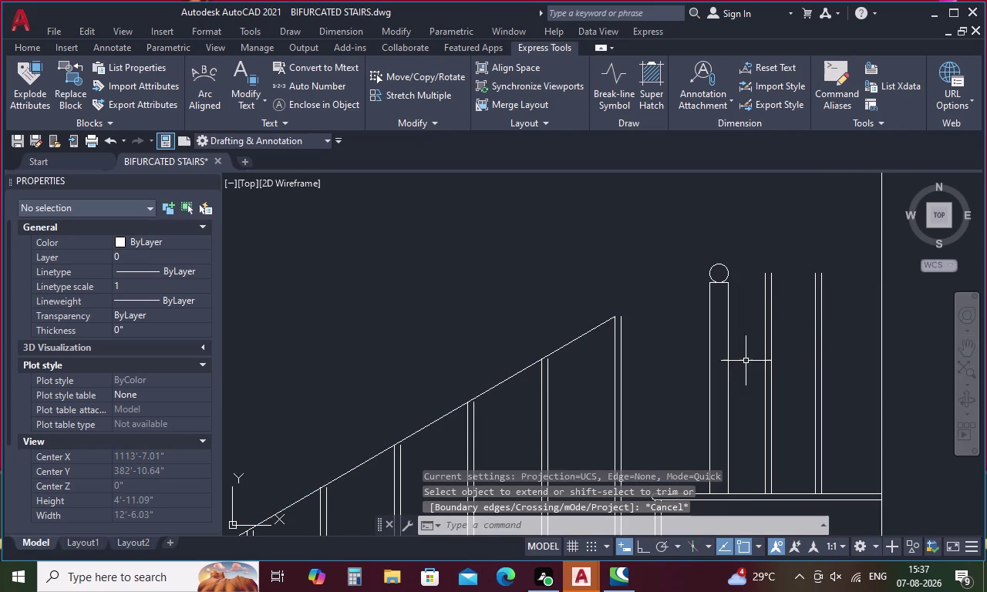
Move the round-topped newel post about 0'-6" left to the landing edge.
drag(747, 359, 698, 398)
right_click(698, 398)
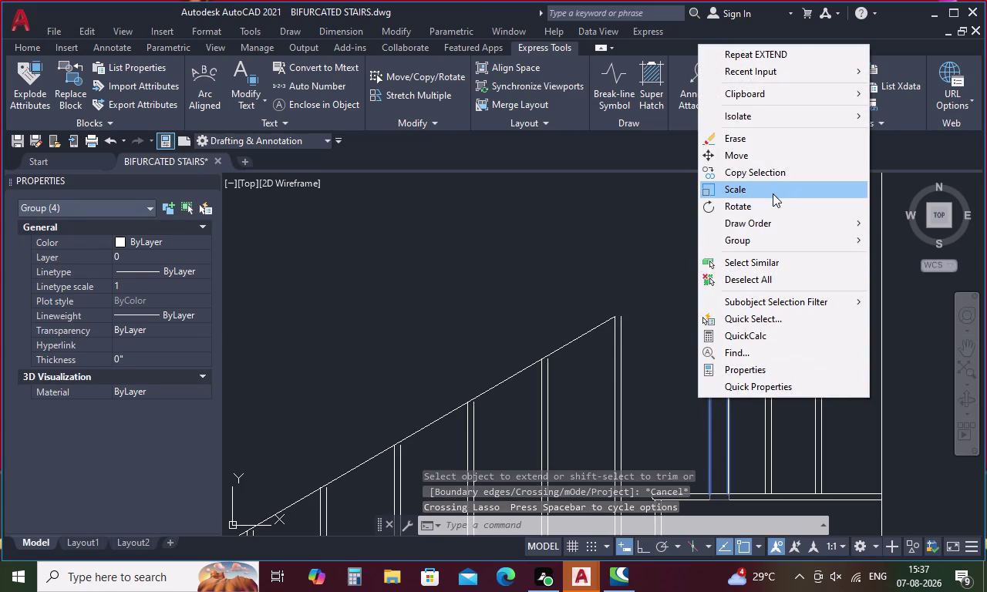
click(764, 161)
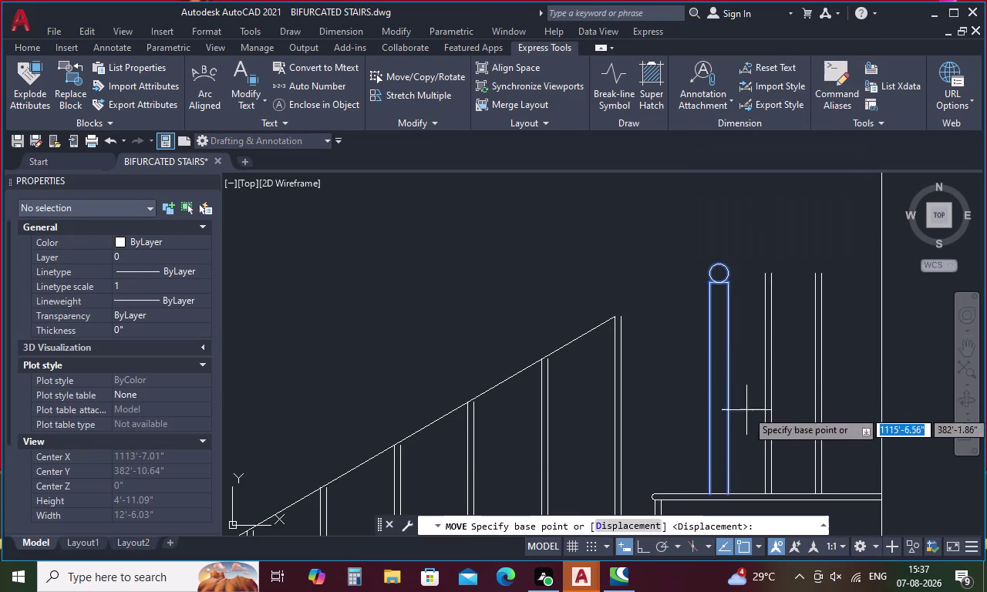
click(720, 494)
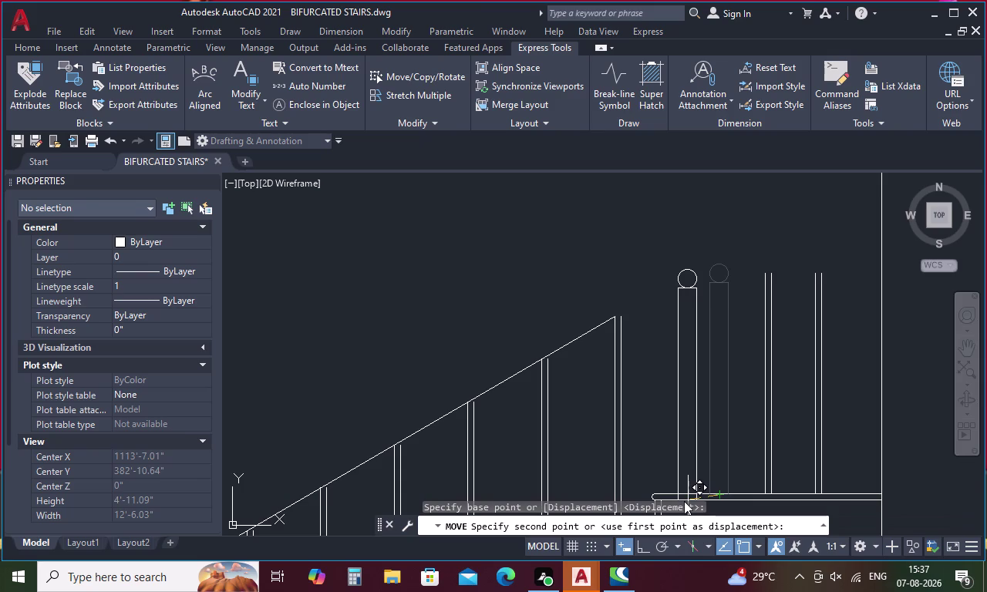
middle_drag(682, 491, 682, 474)
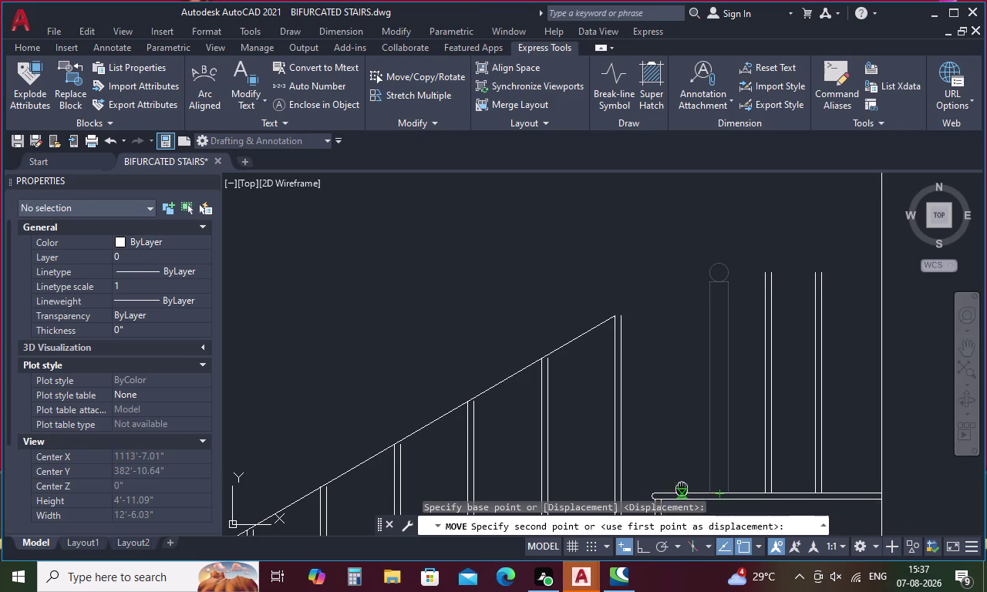
middle_drag(681, 474, 685, 397)
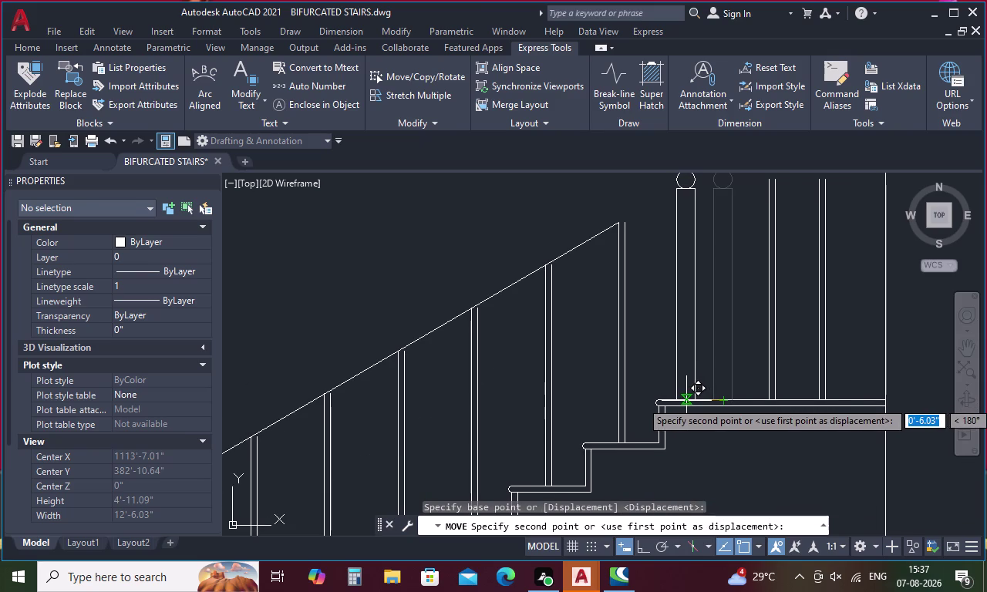
click(687, 401)
key(Escape)
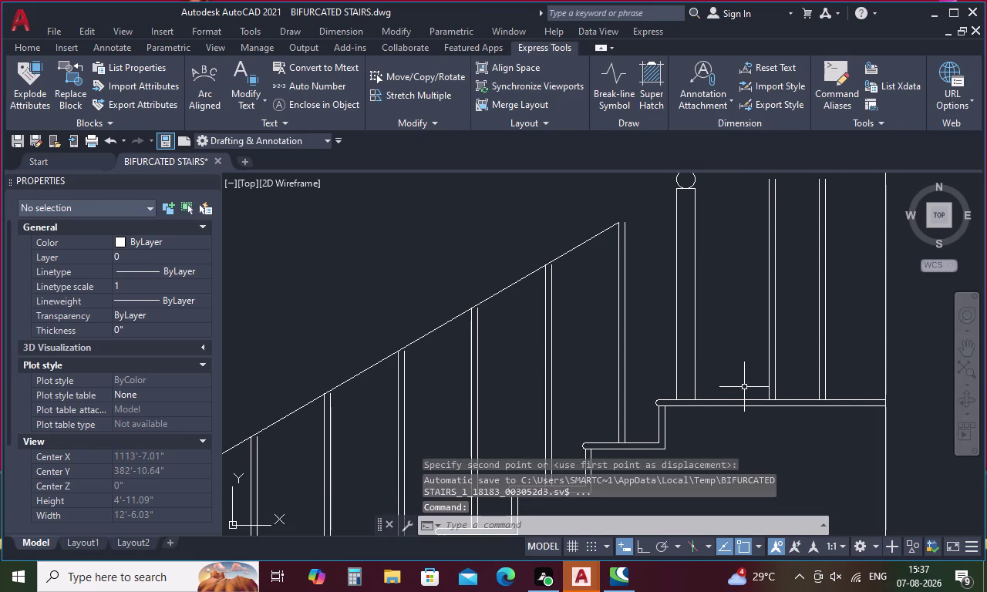
Extend the sloping handrail line to meet the newel post.
key(e)
text(x)
key(space)
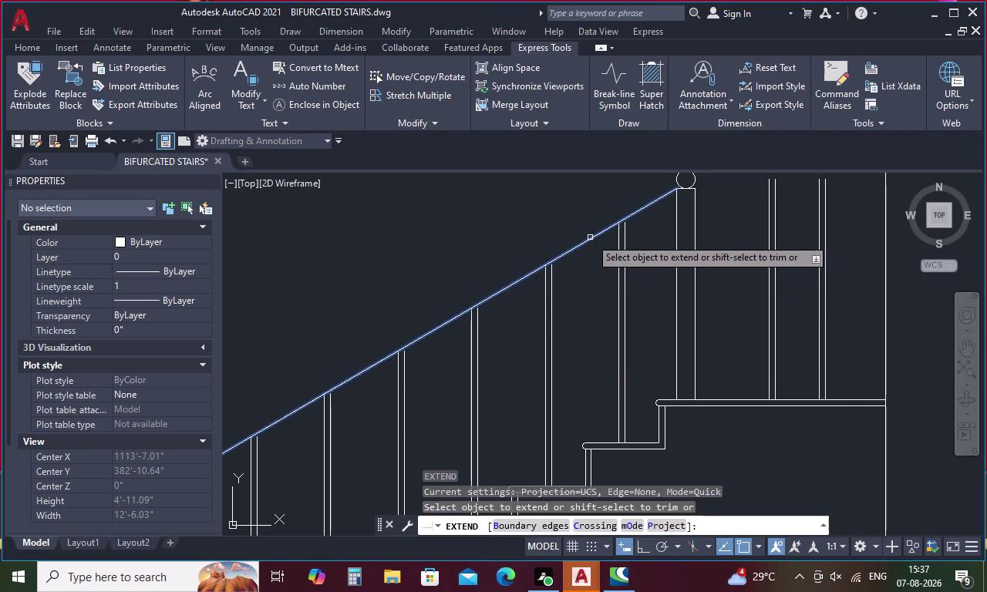
click(592, 236)
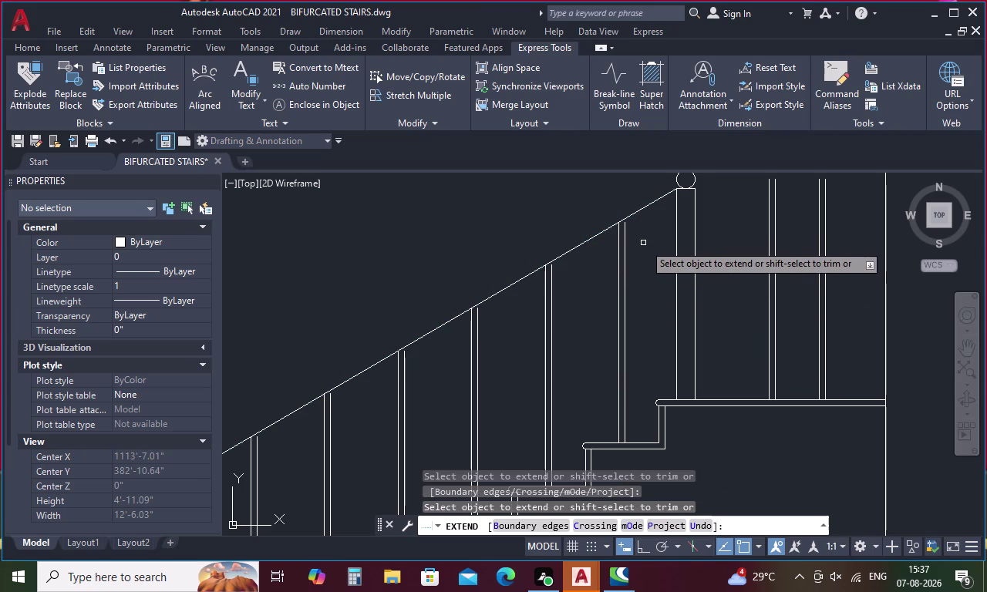
scroll(down, 3)
middle_drag(644, 250, 700, 275)
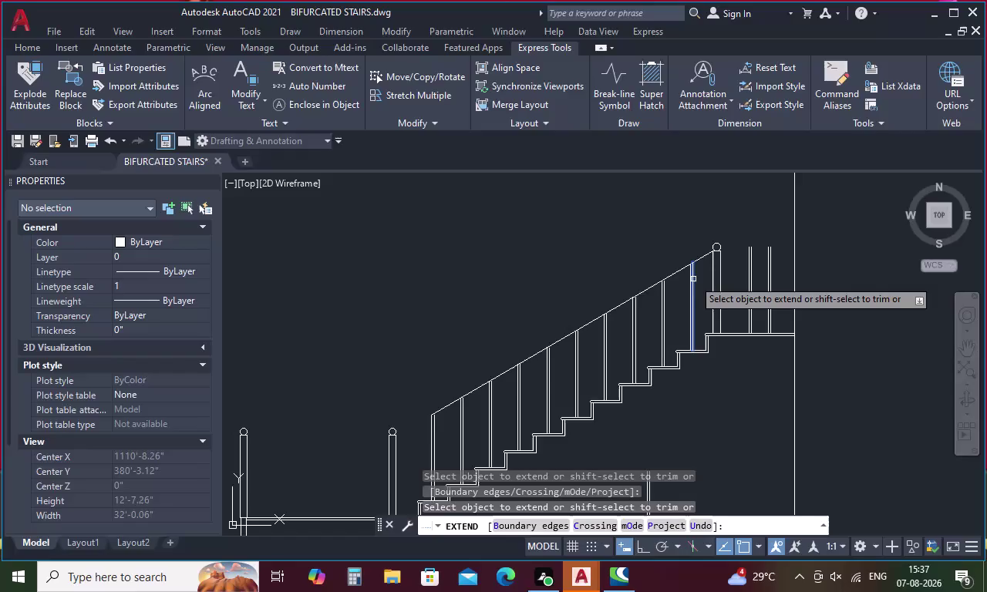
key(Escape)
Offset the handrail line by 2 to create a second parallel rail.
text(o)
key(space)
text(2)
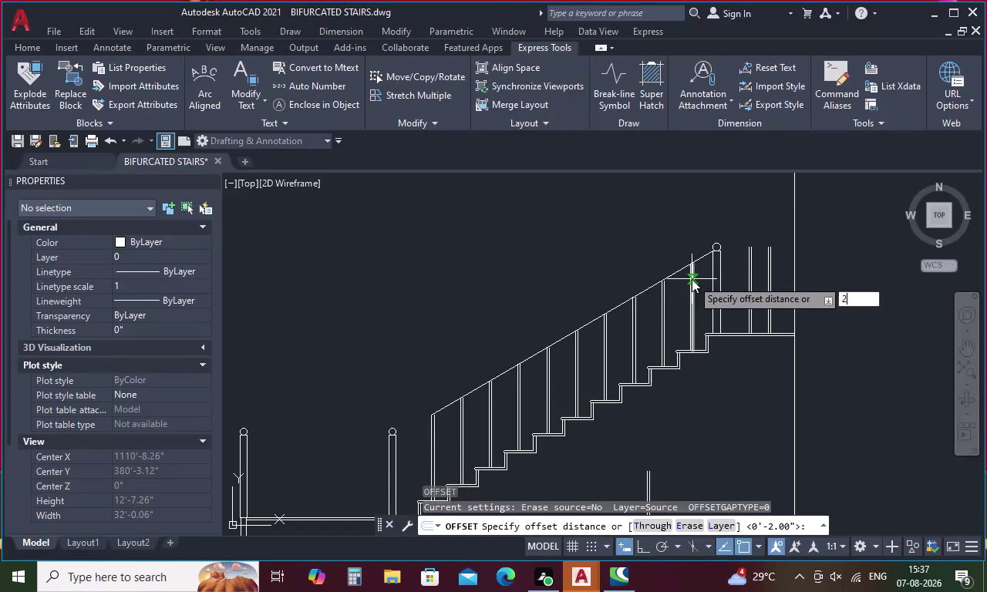
key(space)
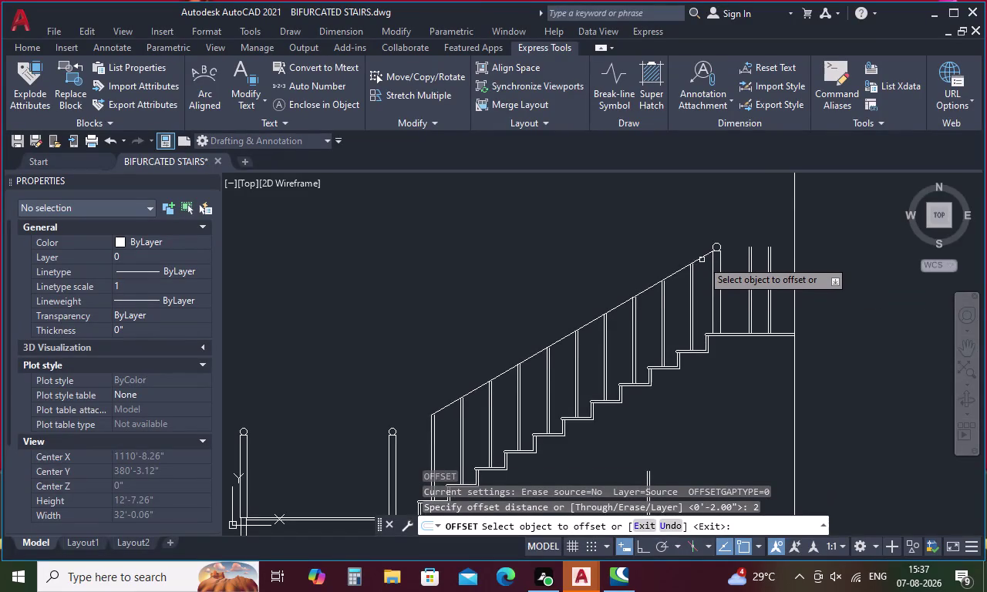
click(702, 259)
click(704, 271)
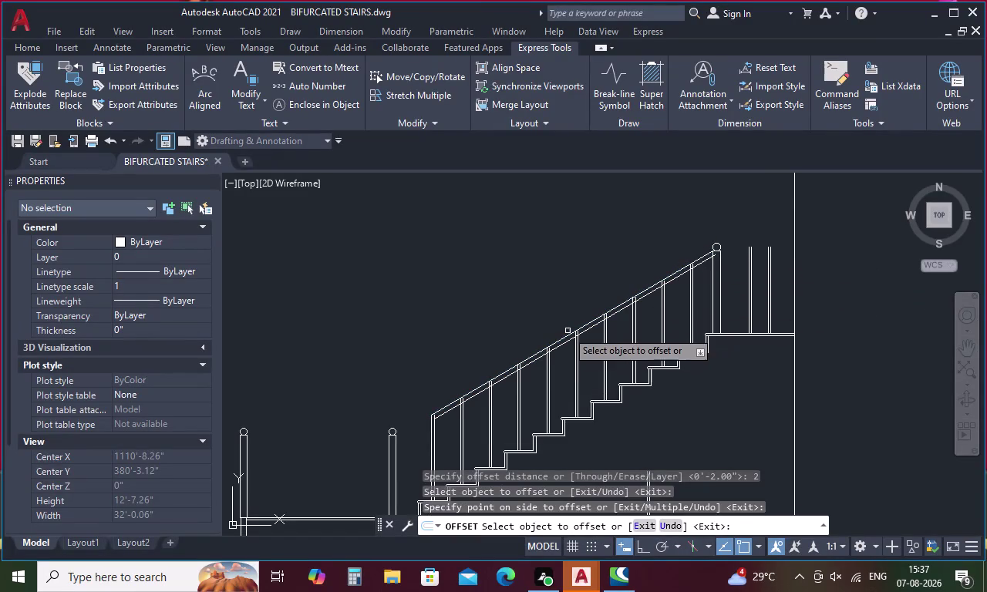
key(Escape)
Extend both handrail lines down to the lower post.
key(e)
key(x)
key(space)
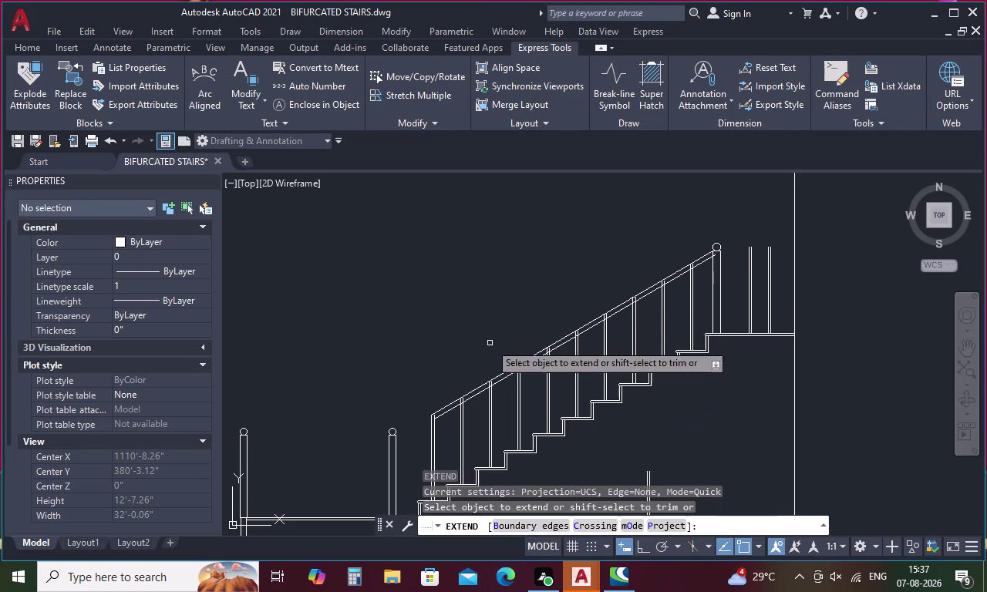
click(447, 408)
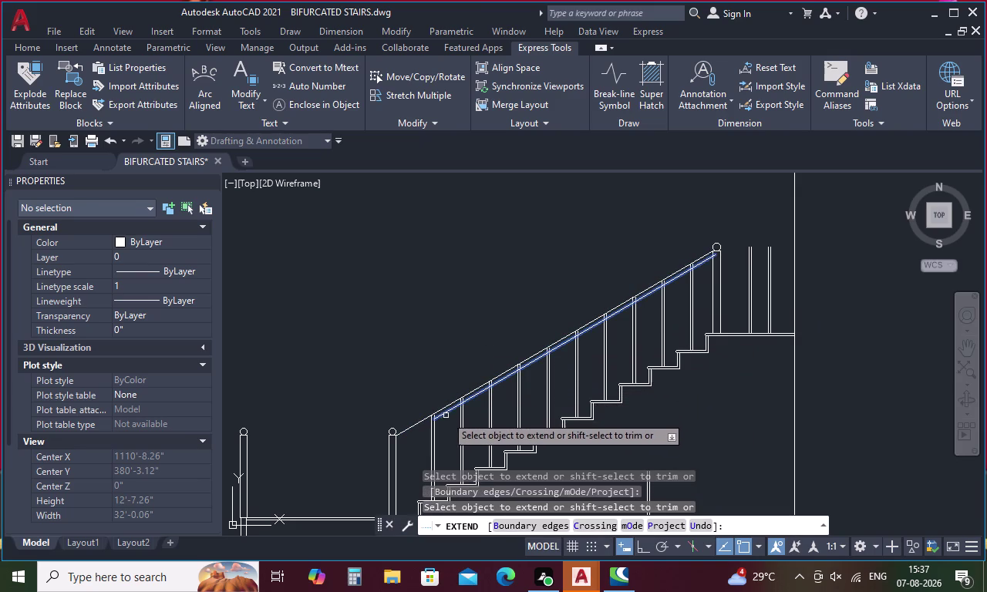
click(442, 416)
click(440, 417)
click(440, 416)
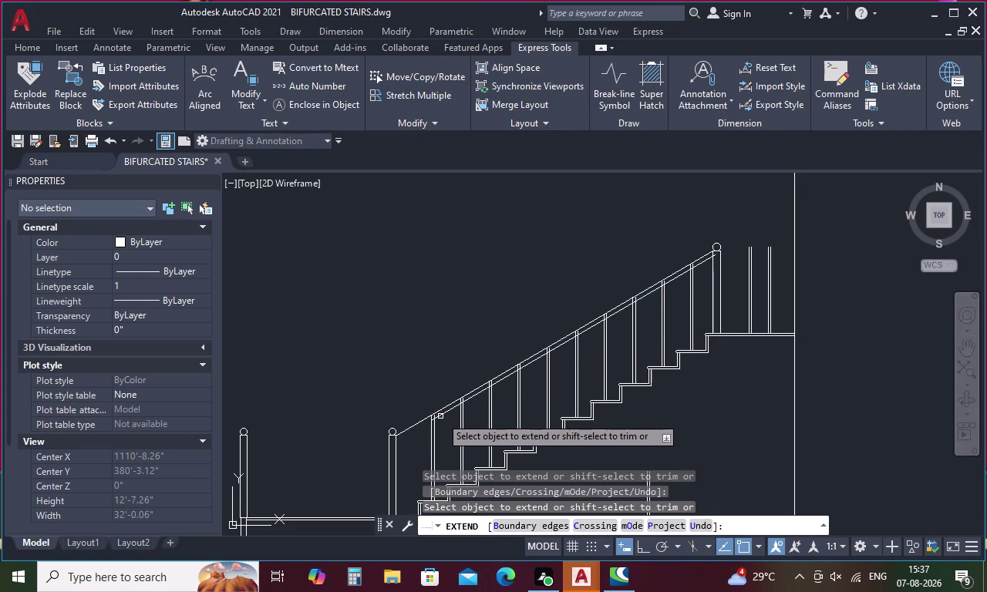
click(436, 420)
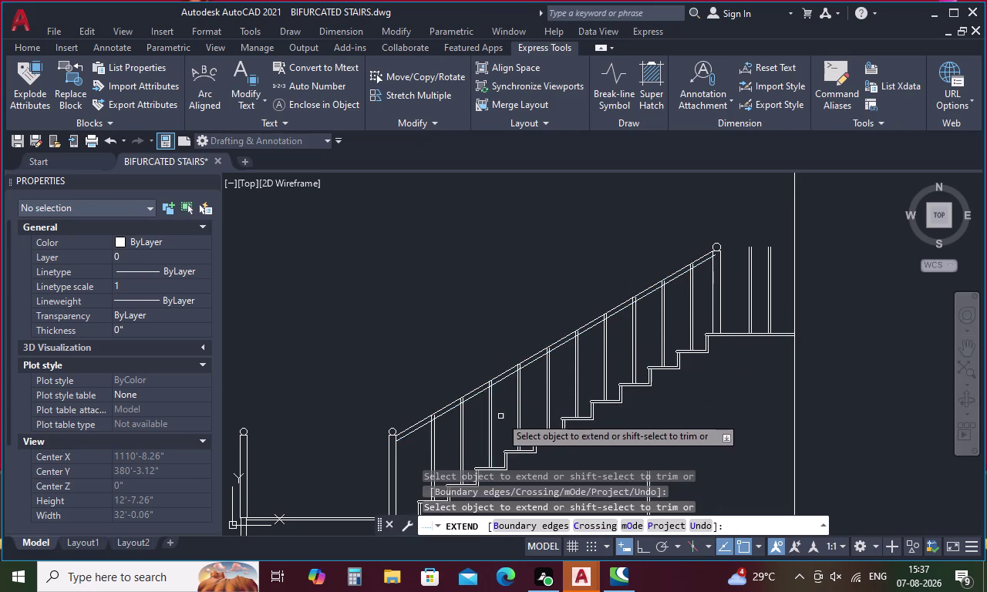
key(Escape)
key(e)
key(Escape)
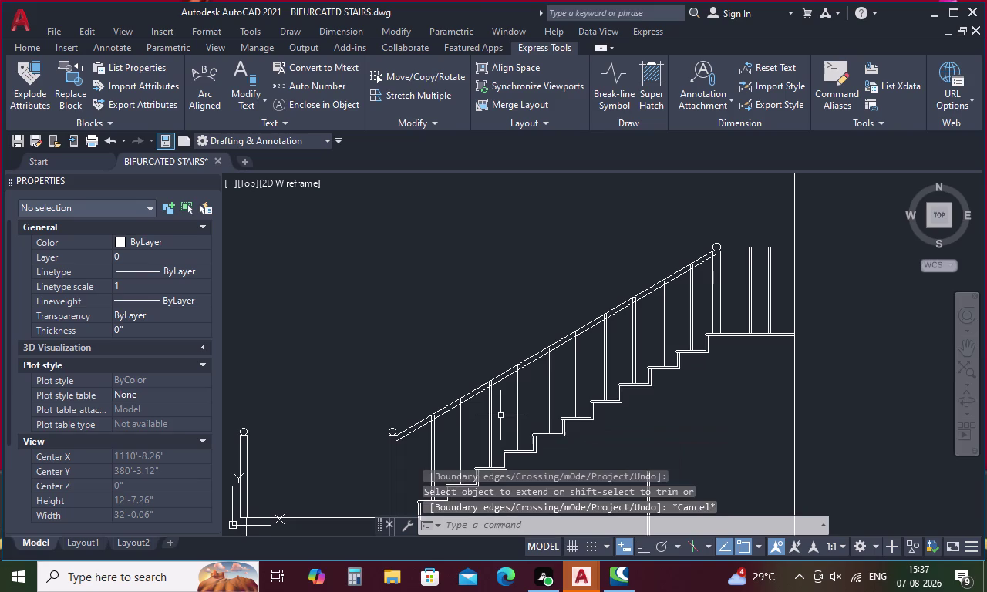
Trim the handrail overshoot at the left post and the first baluster ends between the rails.
key(t)
text(r)
key(space)
scroll(up, 3)
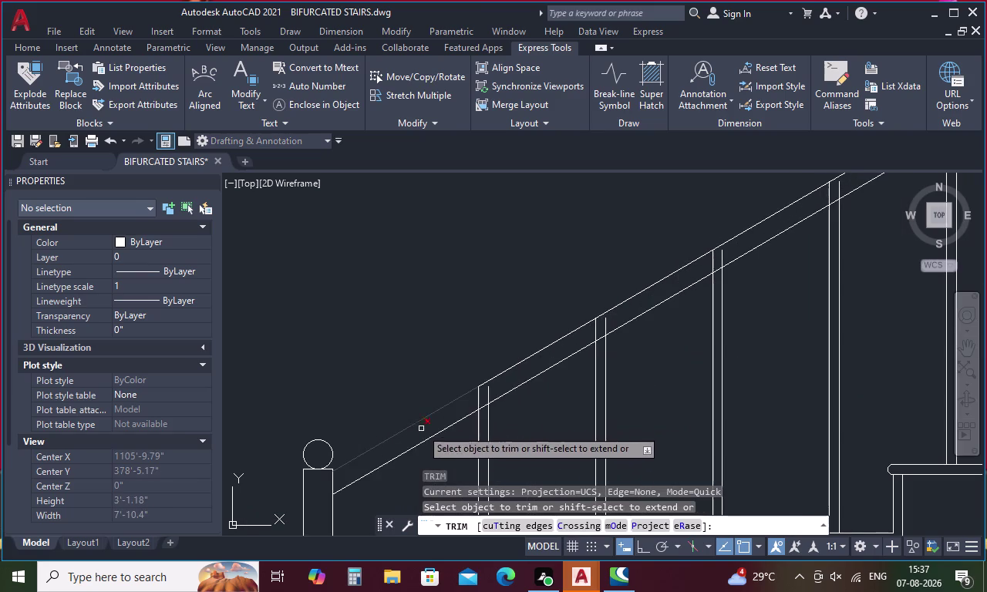
click(478, 401)
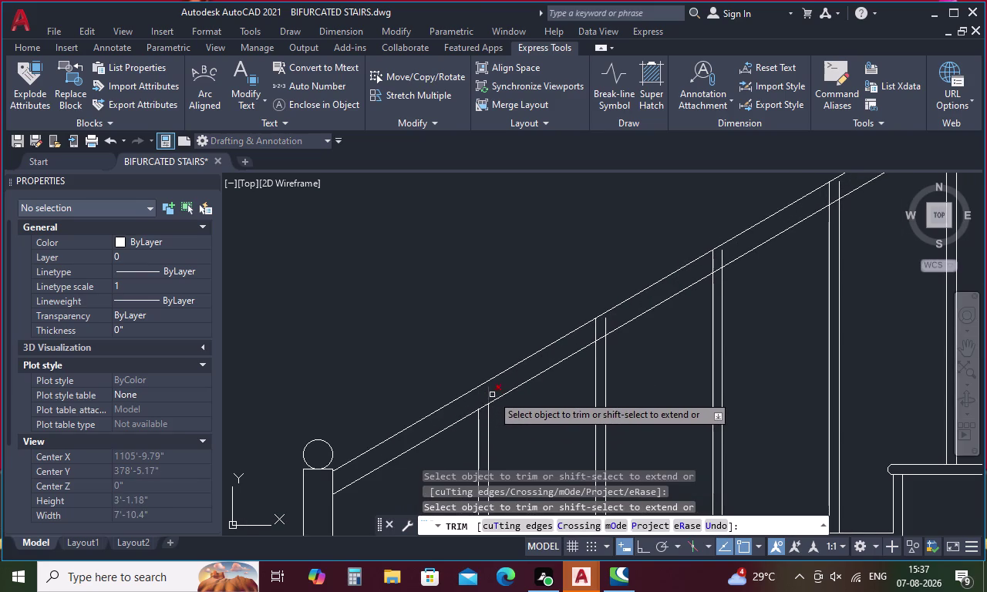
click(489, 390)
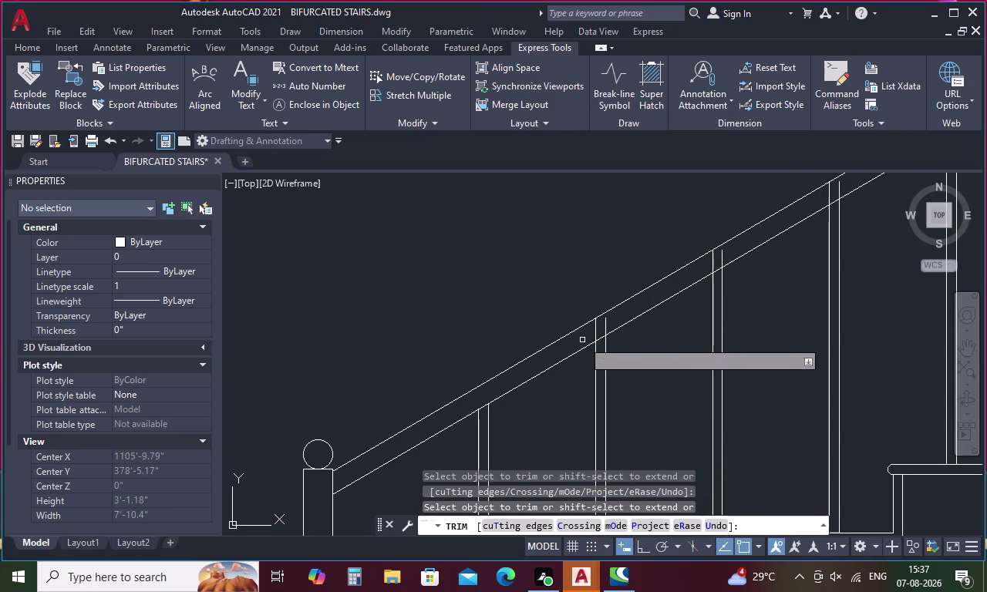
drag(583, 338, 621, 323)
drag(705, 269, 733, 252)
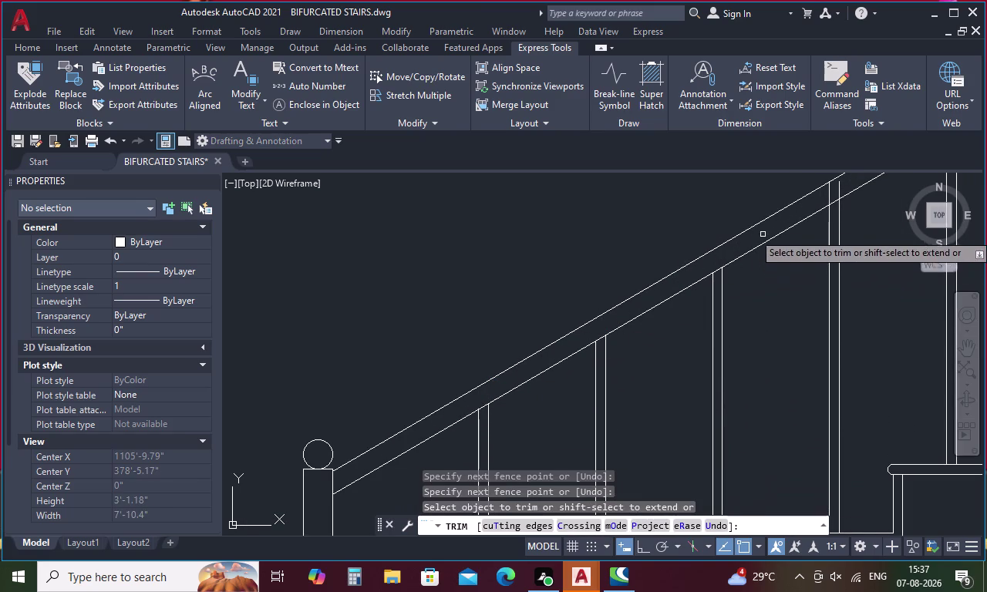
drag(847, 185, 812, 199)
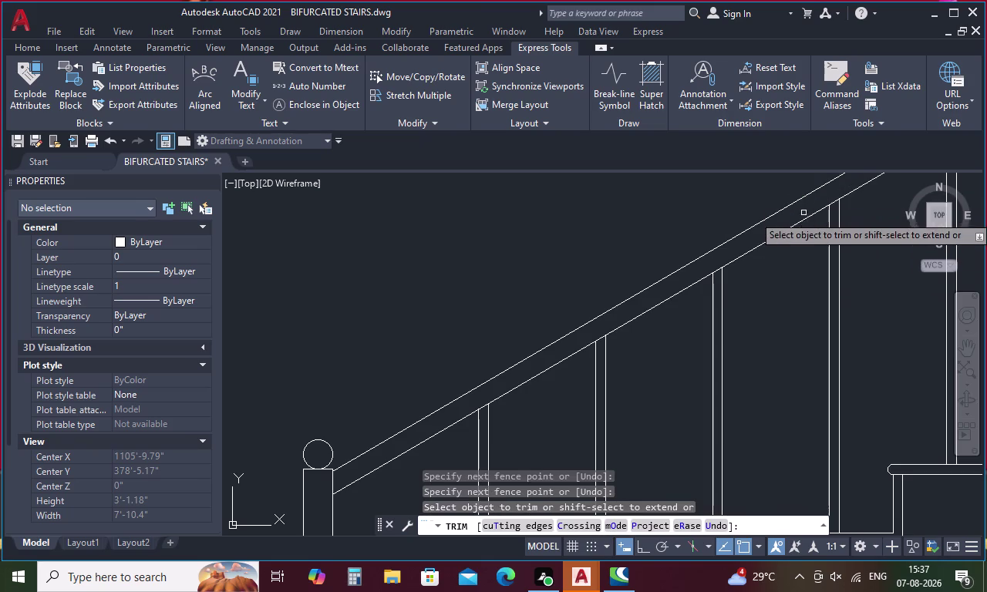
Trim the baluster ends crossing the handrail along the middle of the flight.
scroll(down, 3)
middle_drag(765, 261, 480, 411)
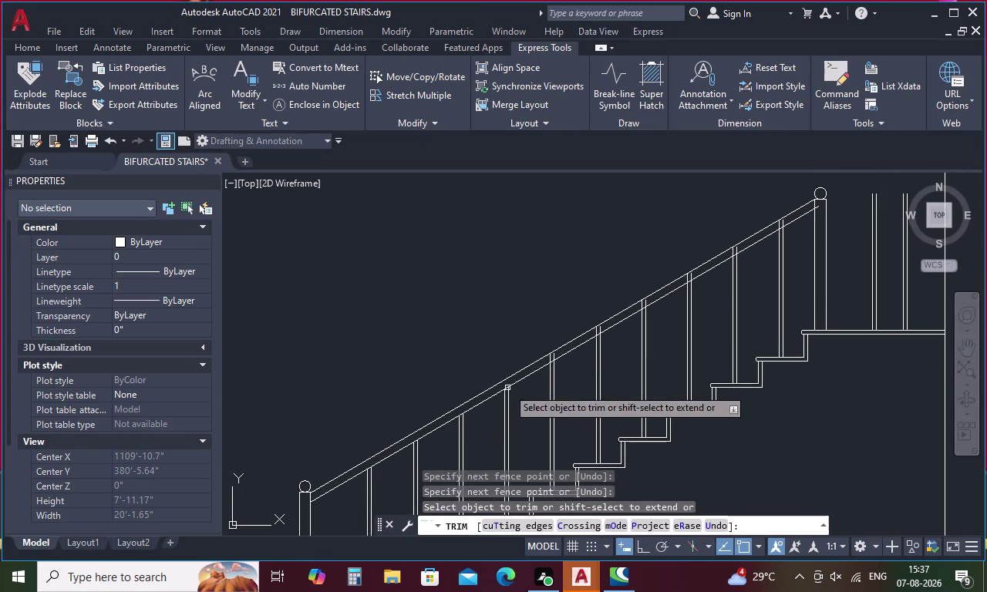
scroll(up, 3)
drag(564, 351, 557, 354)
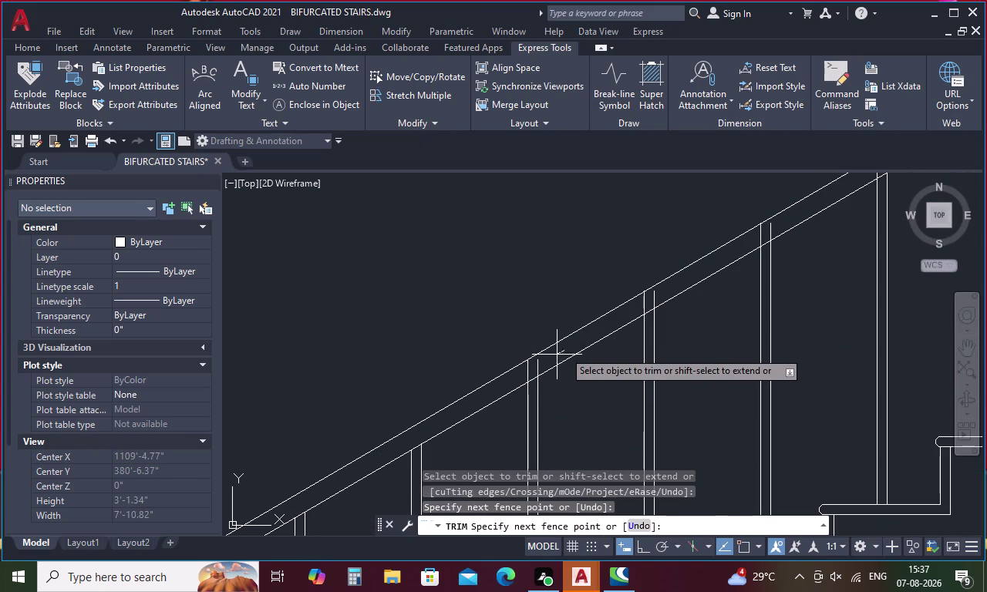
drag(558, 354, 517, 374)
drag(667, 286, 657, 296)
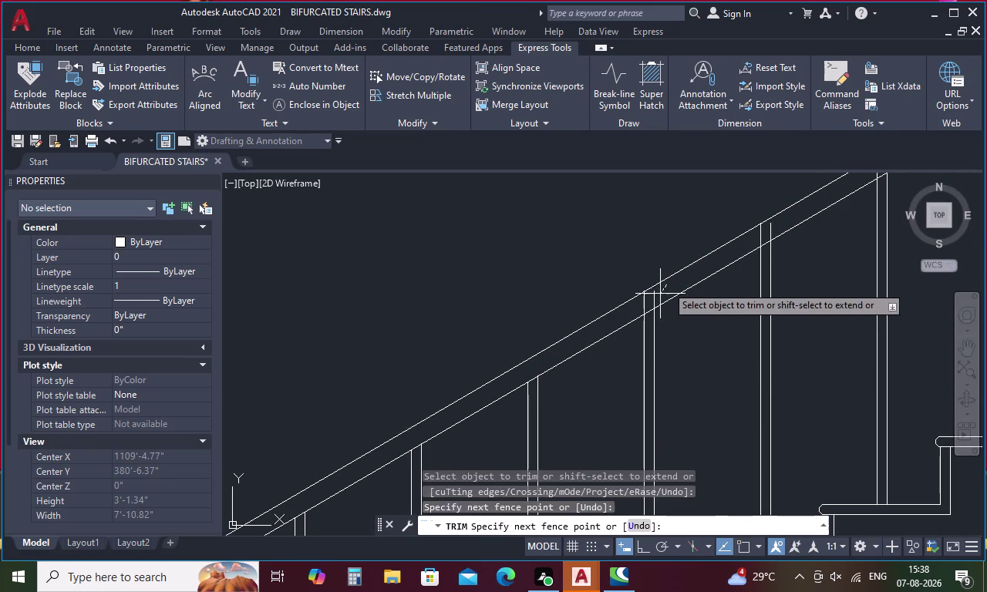
drag(658, 296, 633, 312)
drag(779, 221, 748, 243)
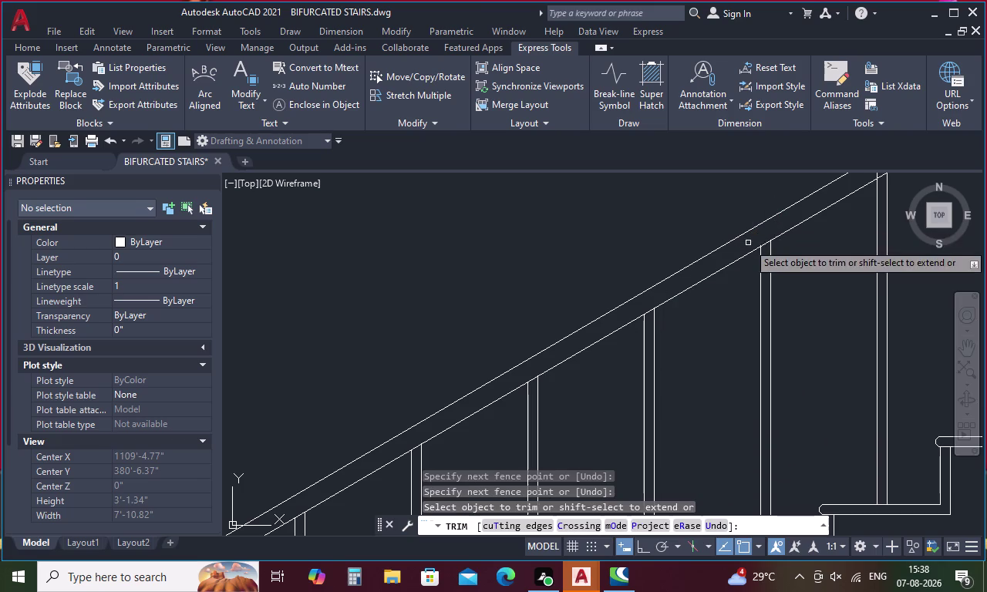
Trim the remaining baluster ends up to the top newel post.
middle_drag(820, 226, 524, 381)
drag(599, 311, 573, 327)
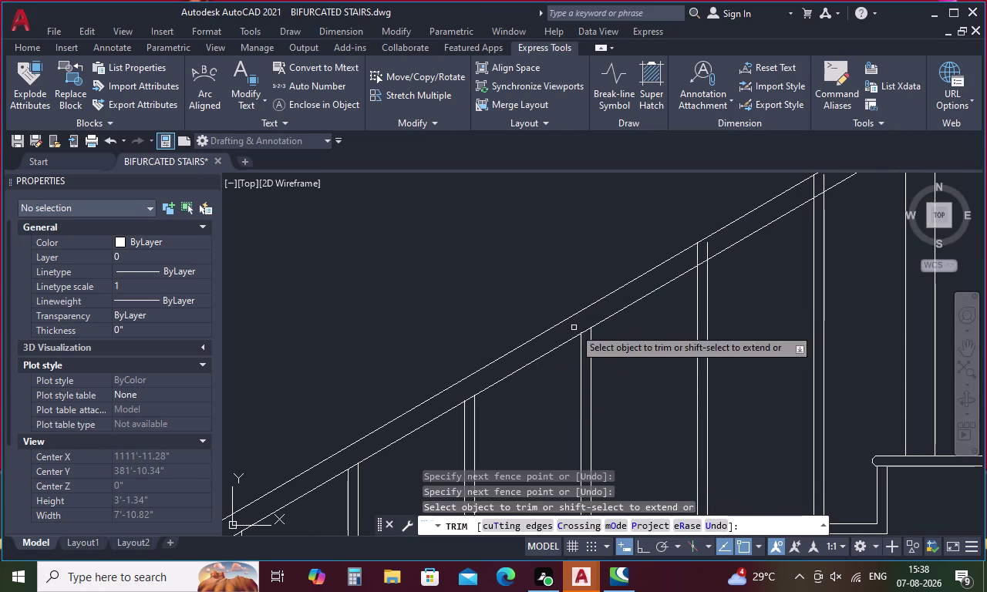
drag(721, 243, 678, 264)
middle_drag(748, 253, 689, 296)
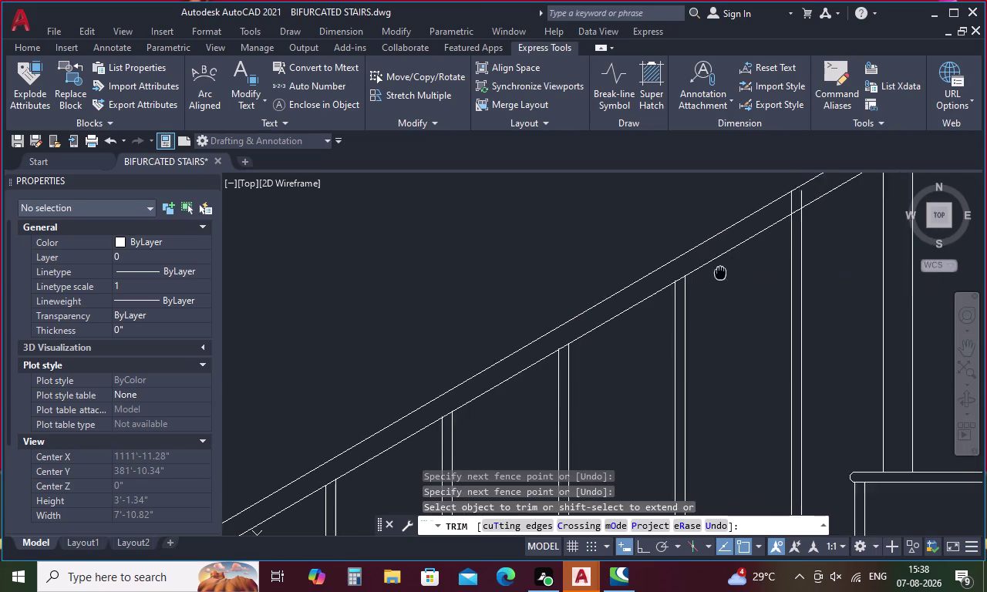
middle_drag(688, 296, 562, 386)
drag(641, 309, 624, 320)
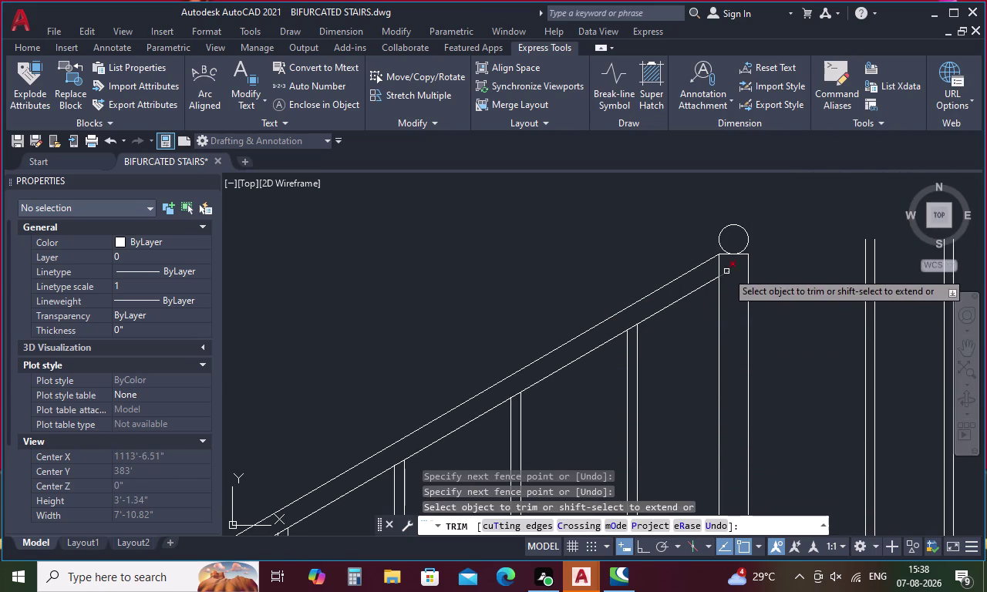
click(725, 272)
Pan over the whole railing to review it, then bring the staircase plan into view.
scroll(down, 3)
middle_drag(695, 346, 709, 273)
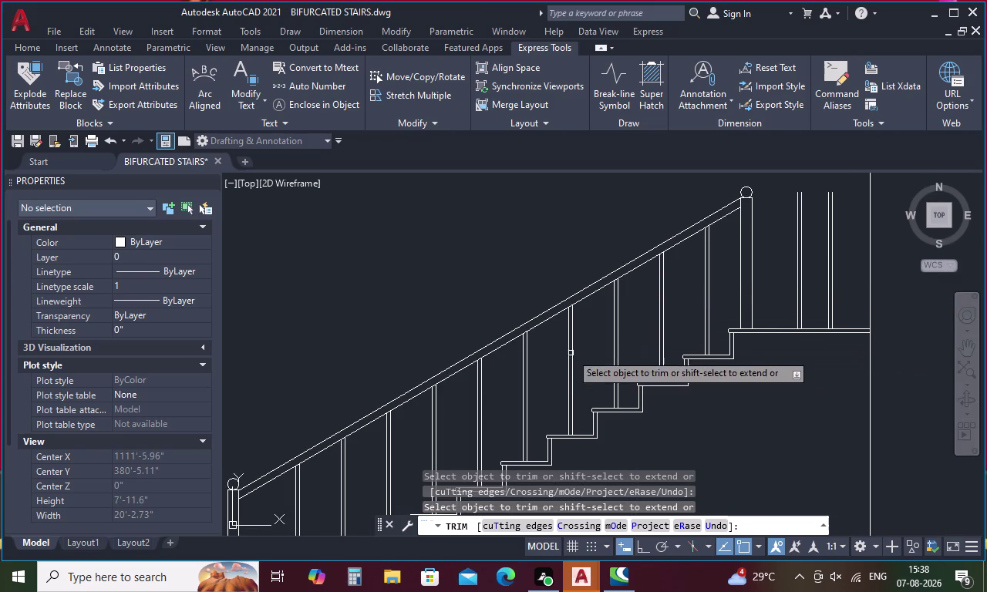
middle_drag(578, 337, 575, 287)
scroll(down, 3)
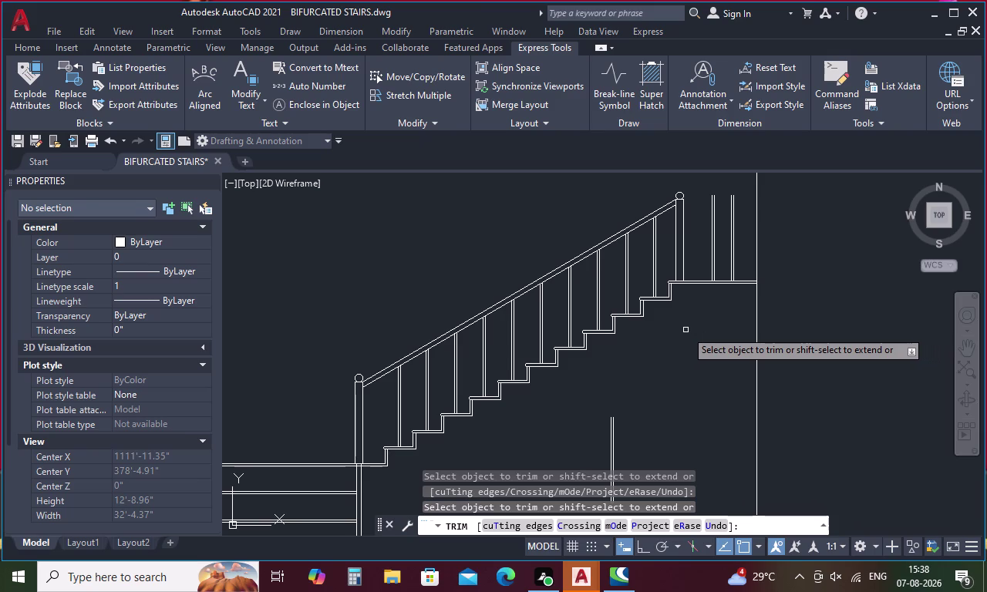
middle_drag(686, 331, 610, 534)
scroll(down, 3)
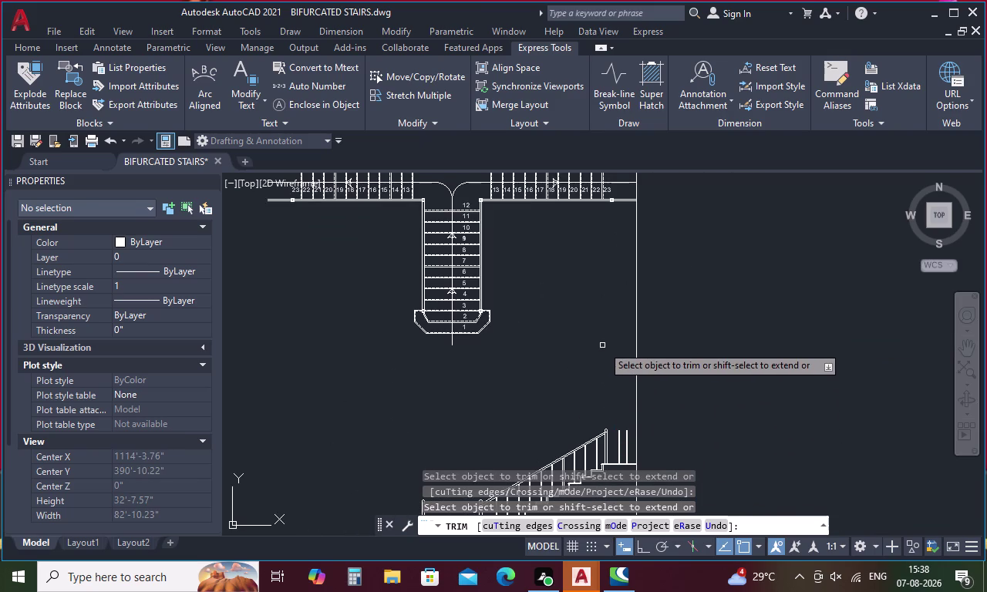
key(Escape)
text(x)
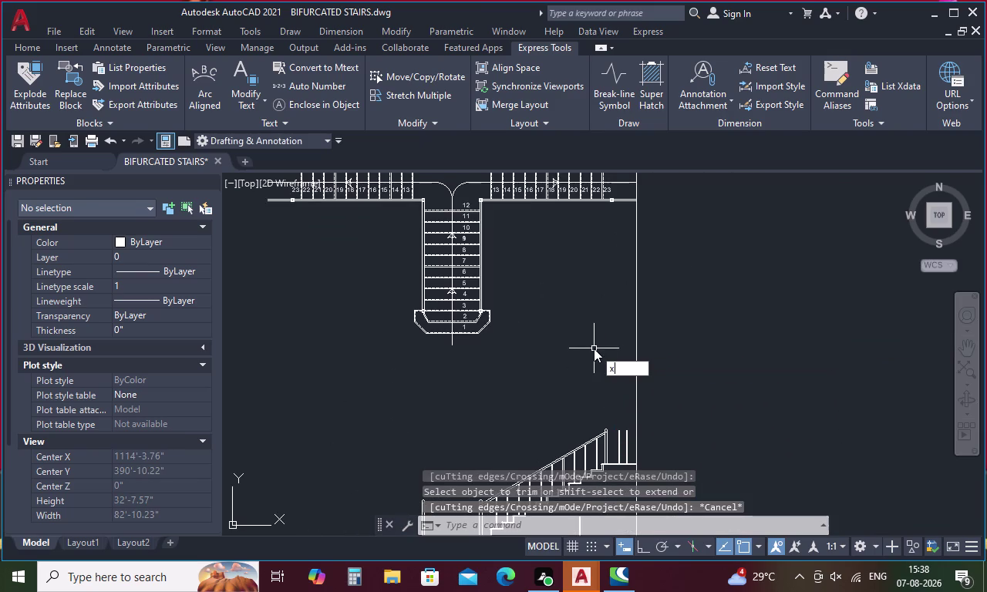
text(l)
key(space)
text(v)
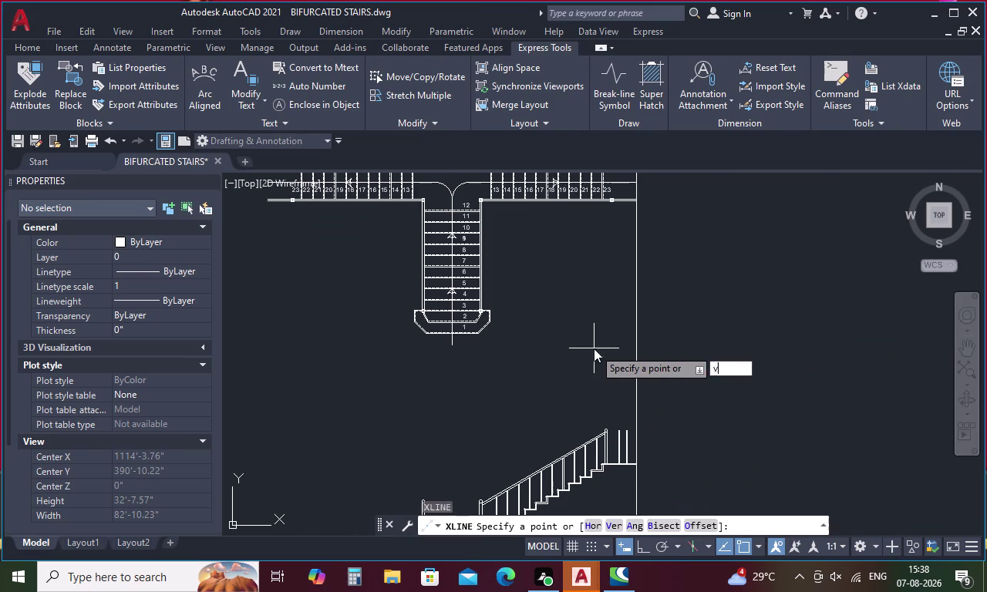
key(space)
middle_drag(600, 460, 592, 420)
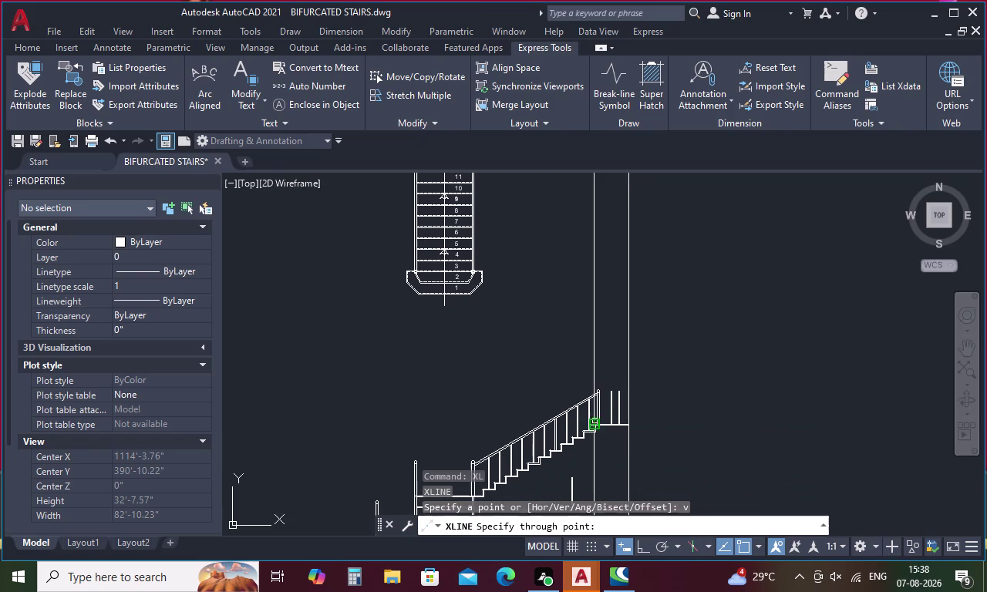
scroll(up, 3)
scroll(up, 3)
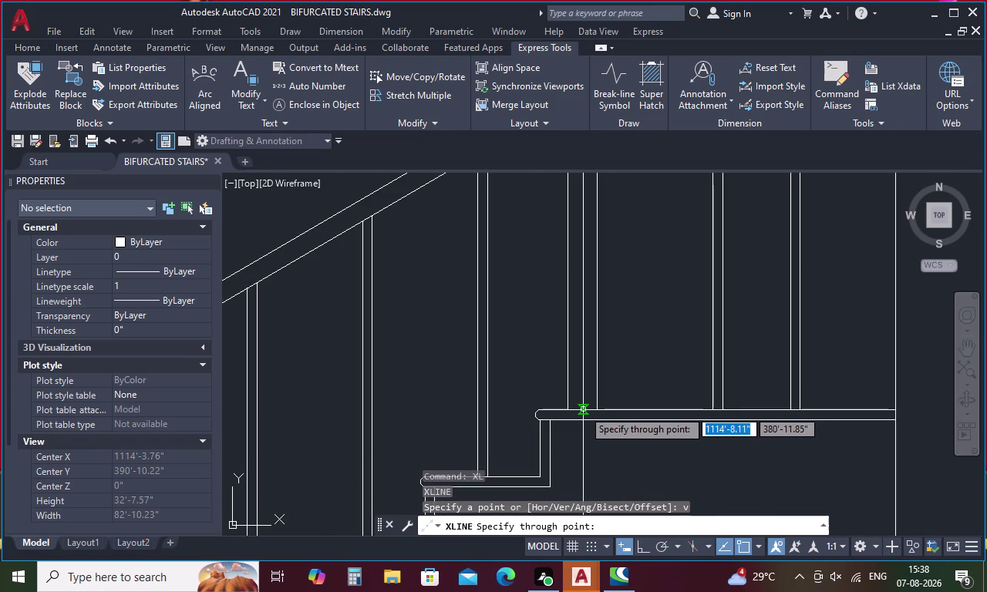
click(581, 408)
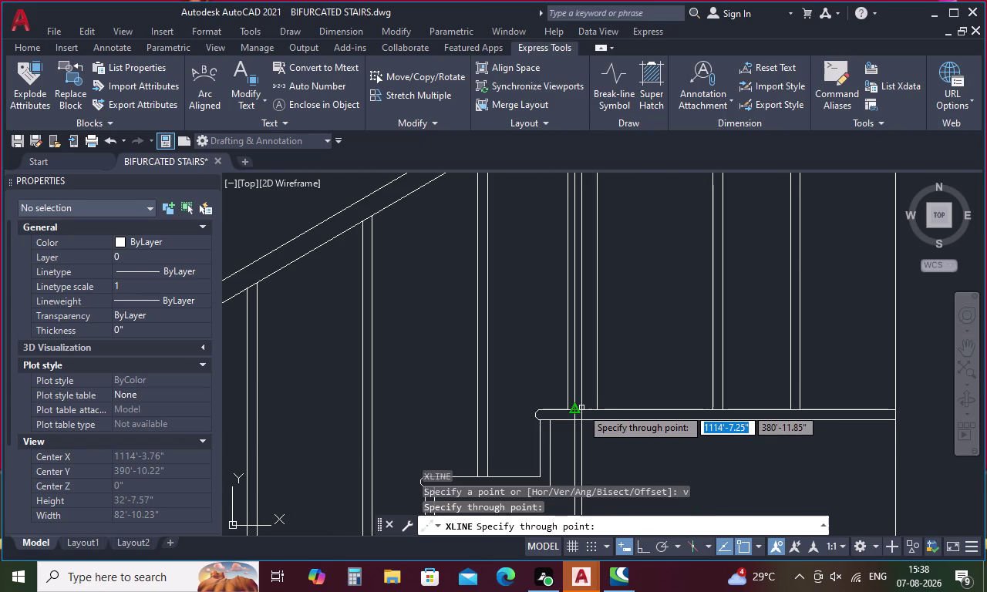
scroll(up, 3)
click(583, 411)
key(Escape)
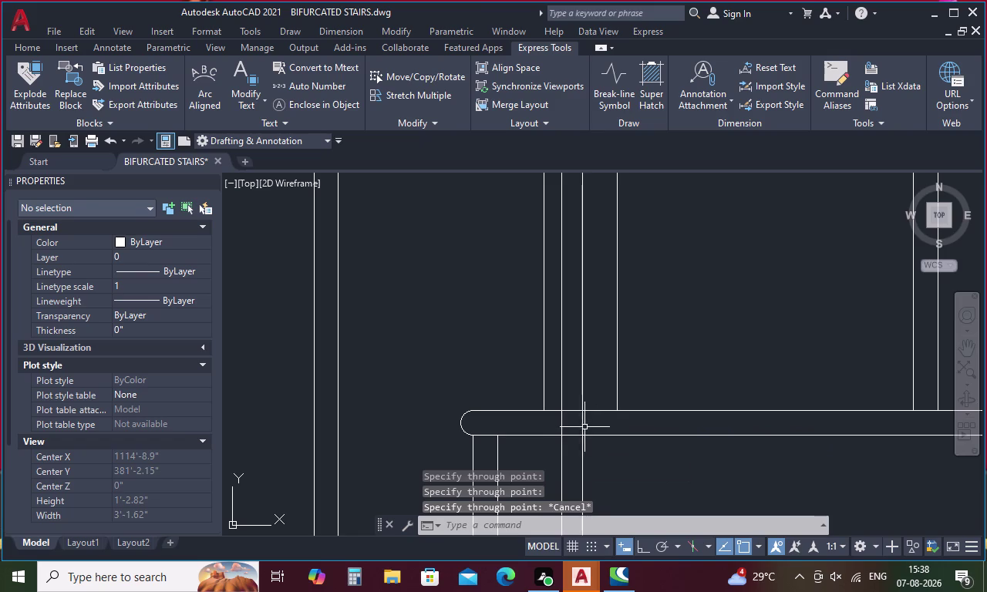
click(562, 431)
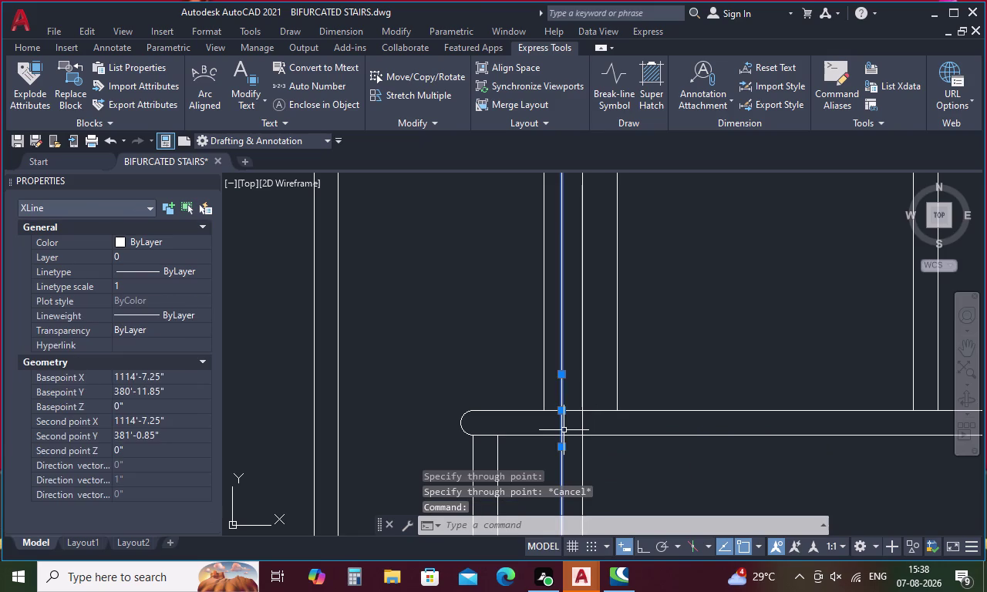
key(Delete)
scroll(down, 3)
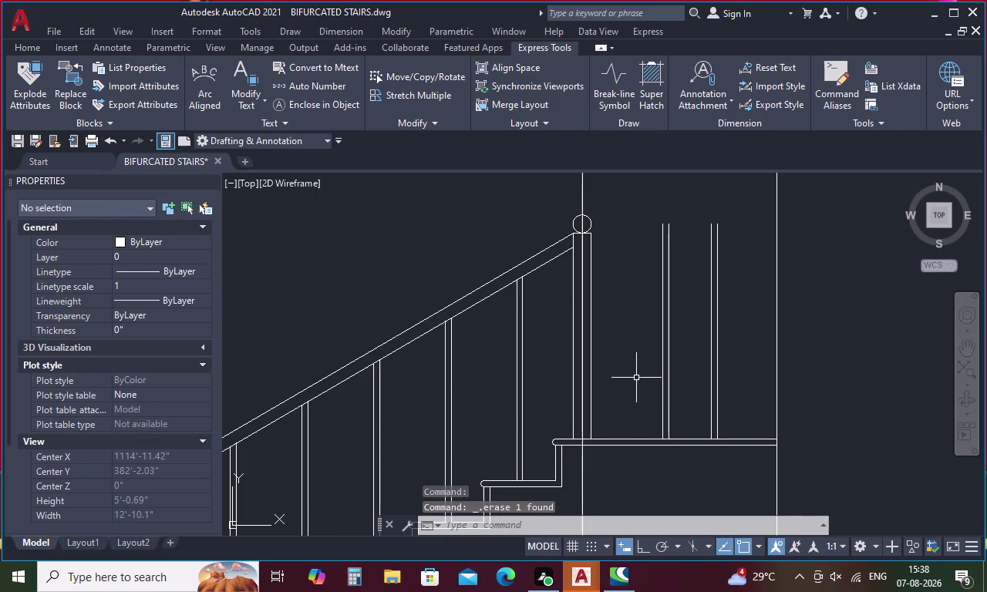
Copy the square marker beside tread 23 onto the vertical reference line.
middle_drag(636, 377, 572, 576)
scroll(down, 3)
scroll(down, 3)
scroll(down, 3)
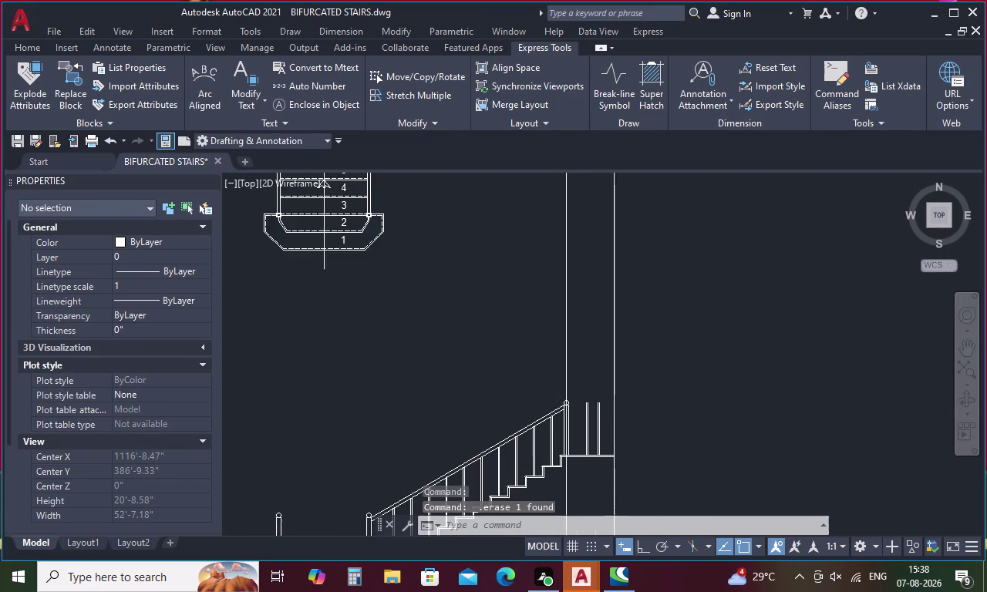
scroll(down, 3)
scroll(up, 3)
scroll(up, 3)
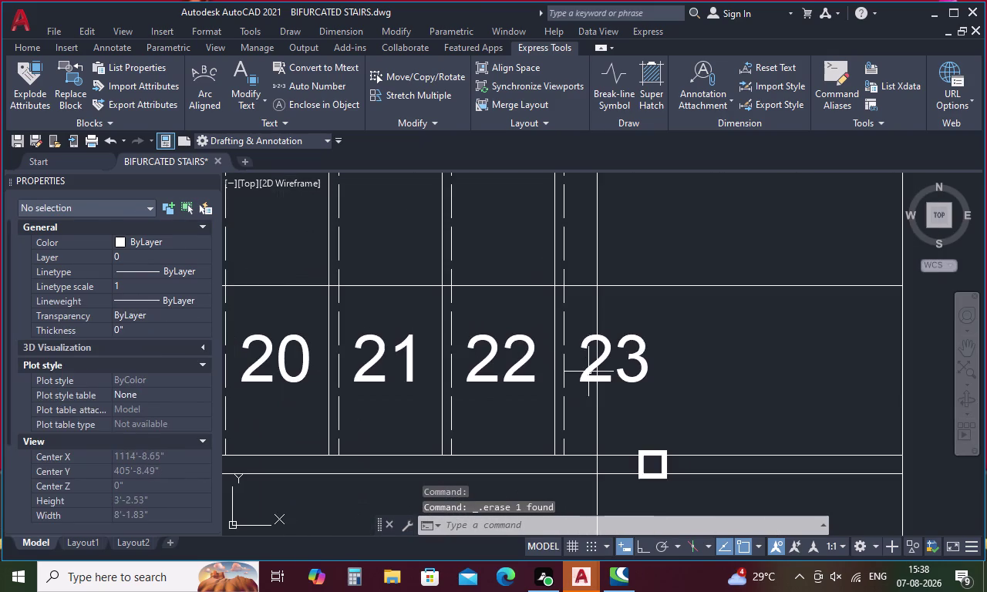
click(643, 475)
right_click(661, 402)
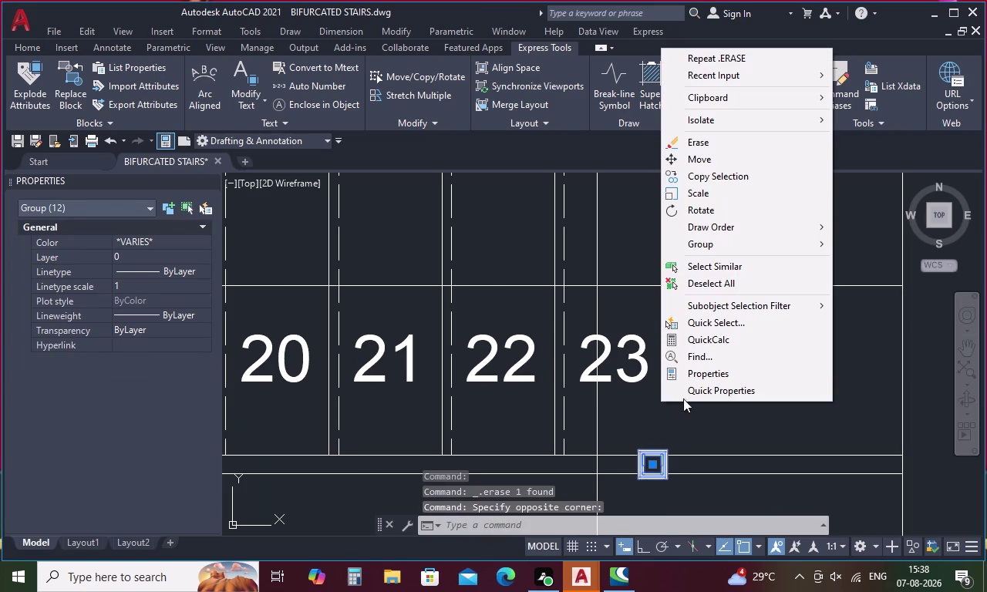
click(739, 182)
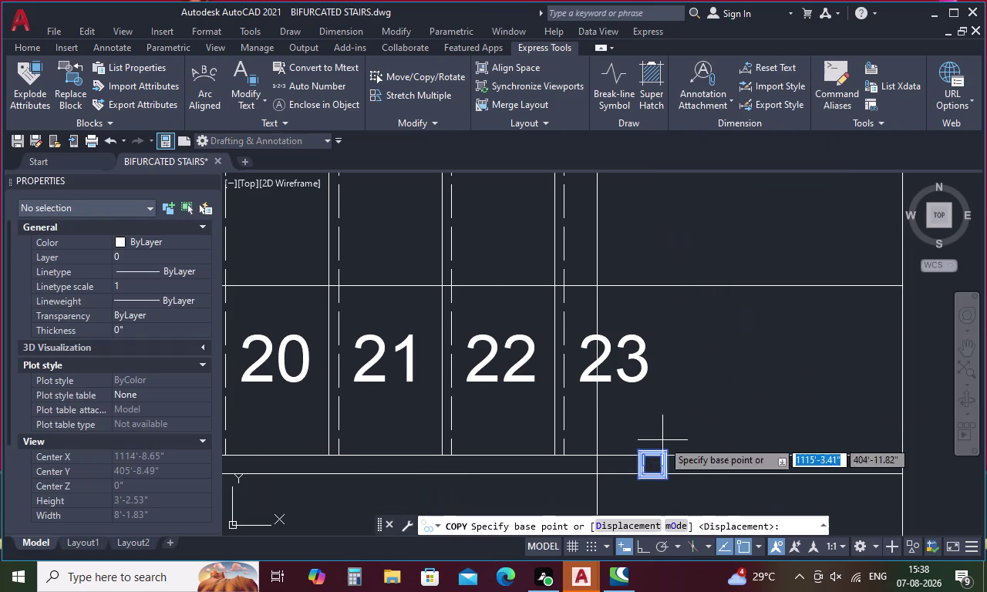
click(652, 465)
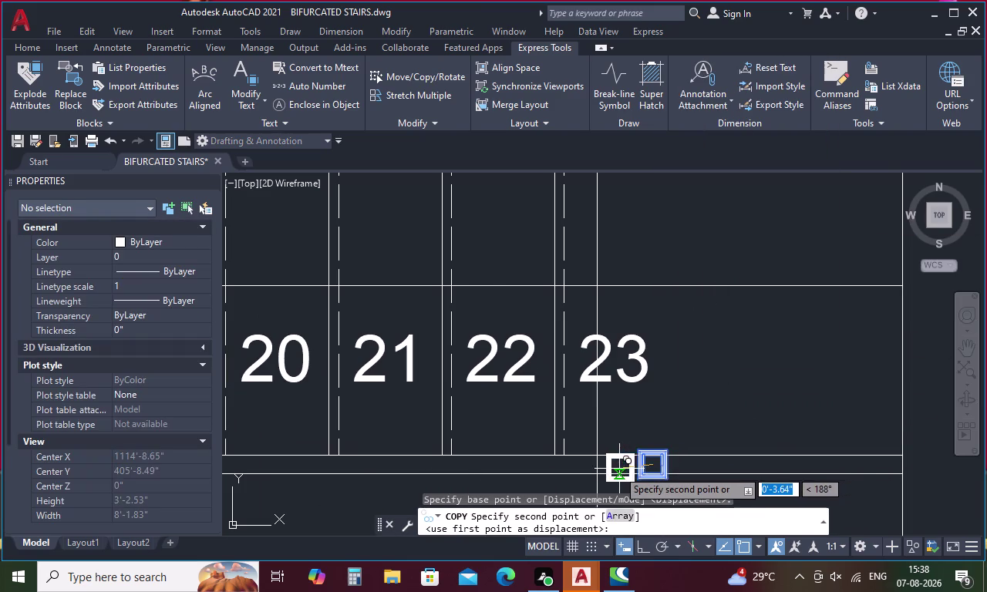
click(599, 468)
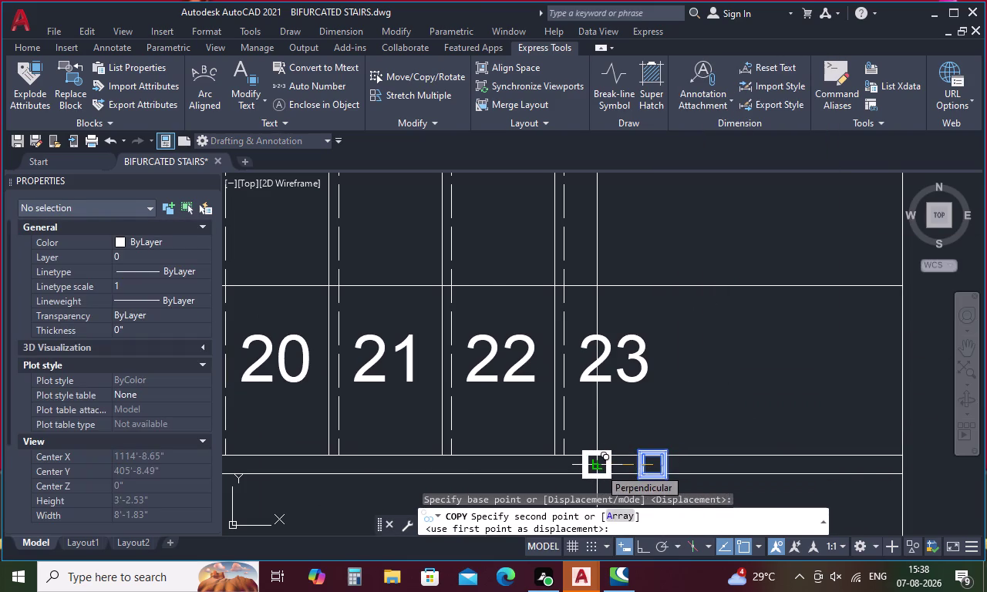
key(Escape)
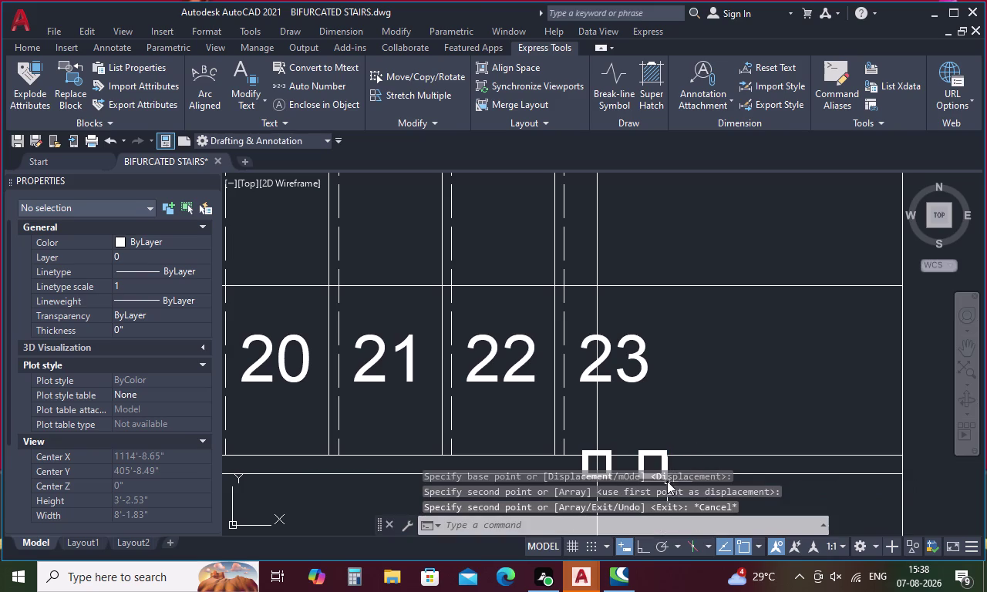
Delete the original square marker and a leftover object next to it.
middle_drag(659, 434, 635, 315)
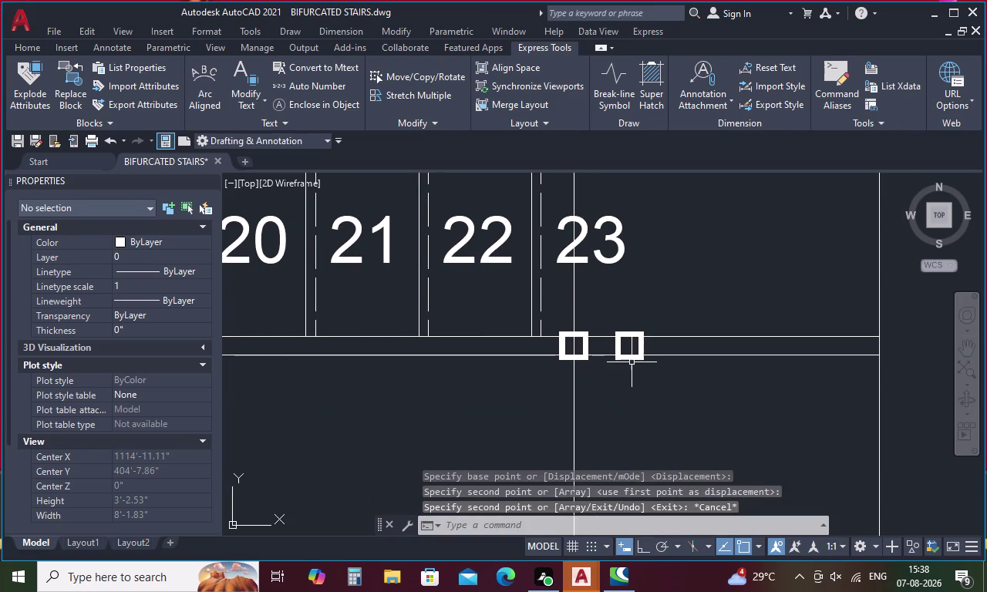
click(634, 361)
key(Delete)
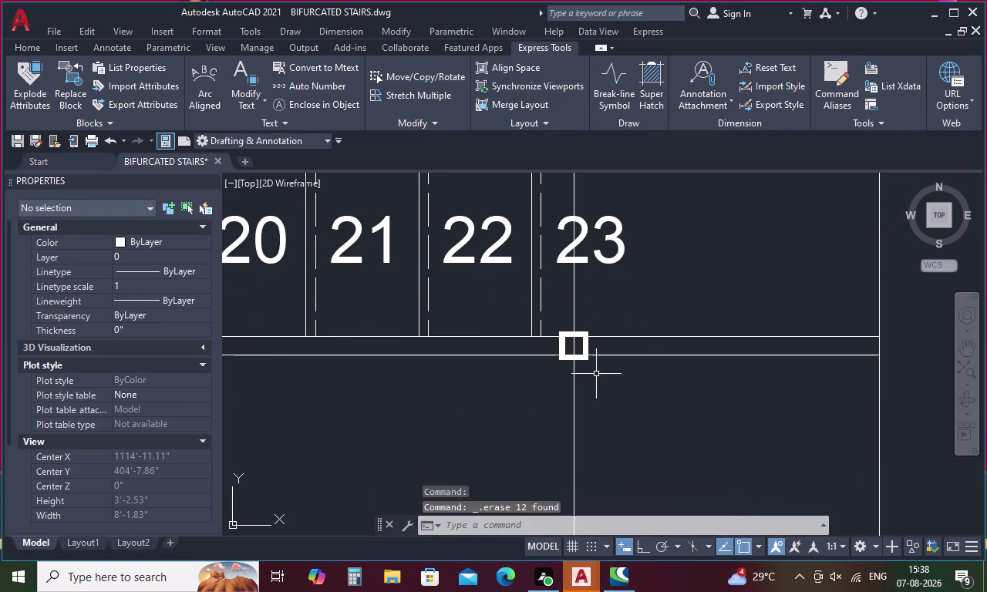
click(573, 396)
key(Delete)
scroll(down, 3)
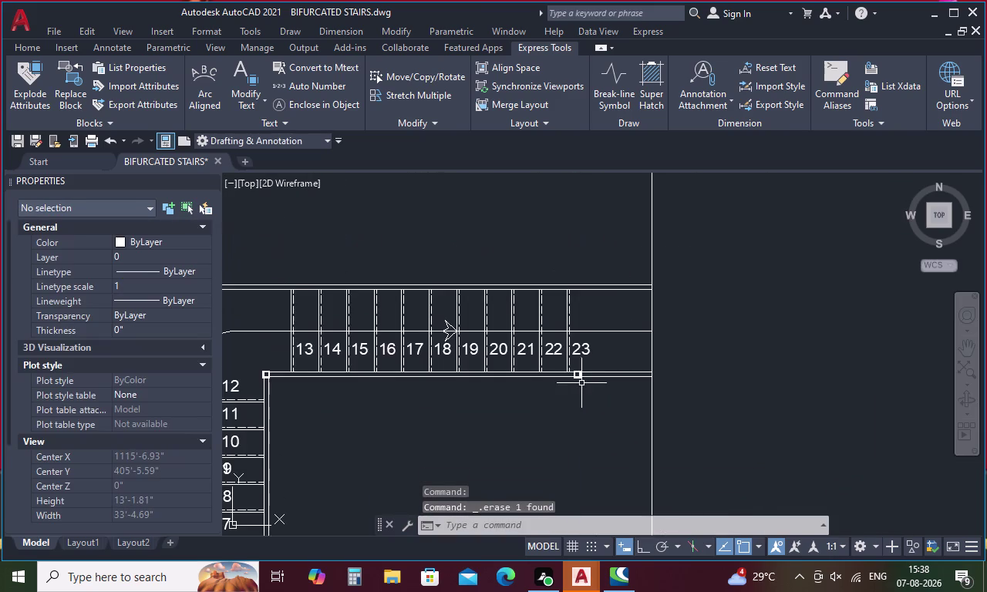
middle_drag(583, 384, 600, 268)
scroll(down, 3)
middle_drag(603, 423, 598, 389)
scroll(up, 3)
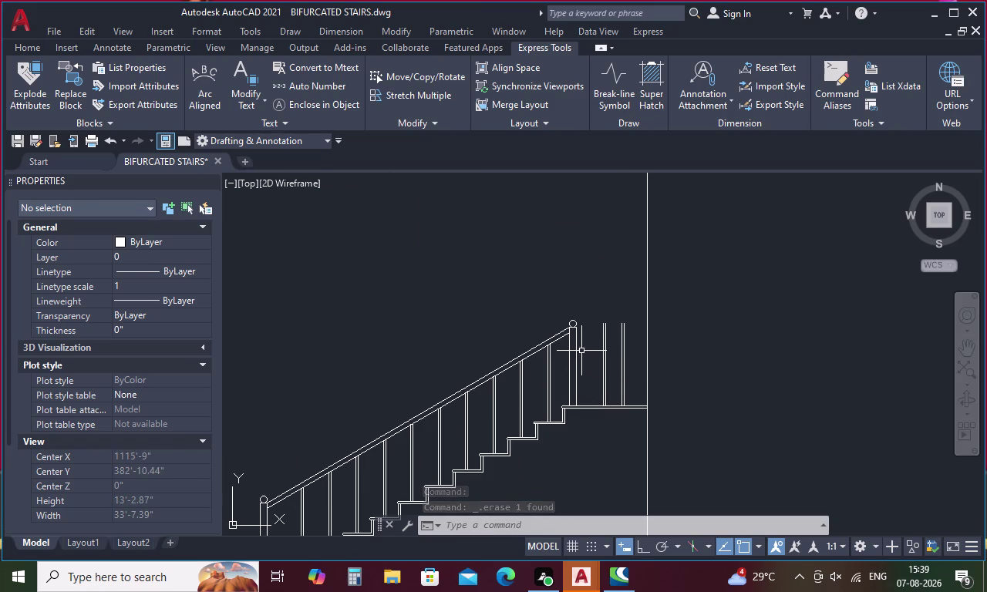
Start a rail line from the top newel post, then abandon it and a stray offset entry of 2.
text(l)
key(space)
scroll(up, 3)
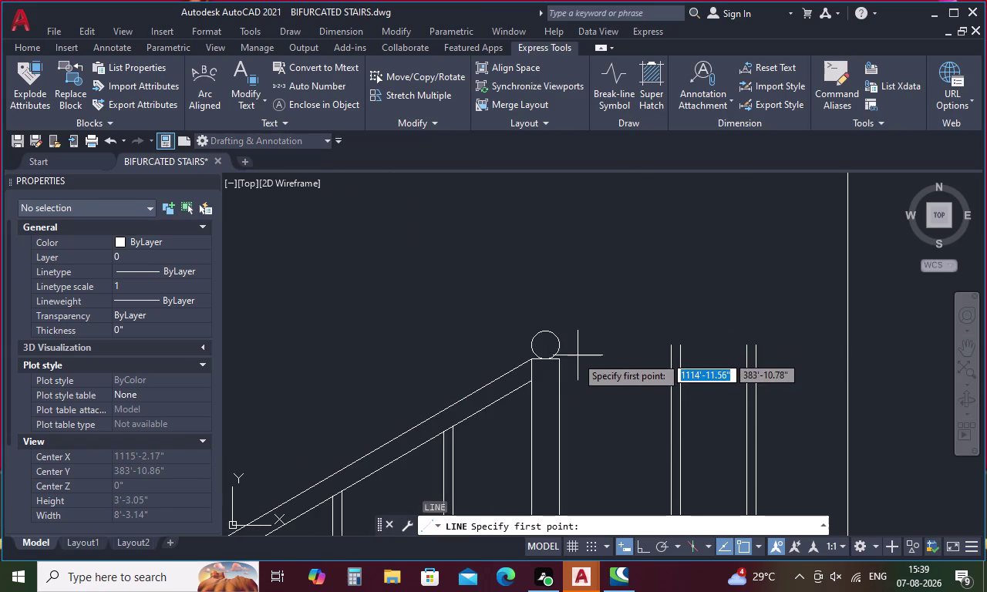
click(562, 360)
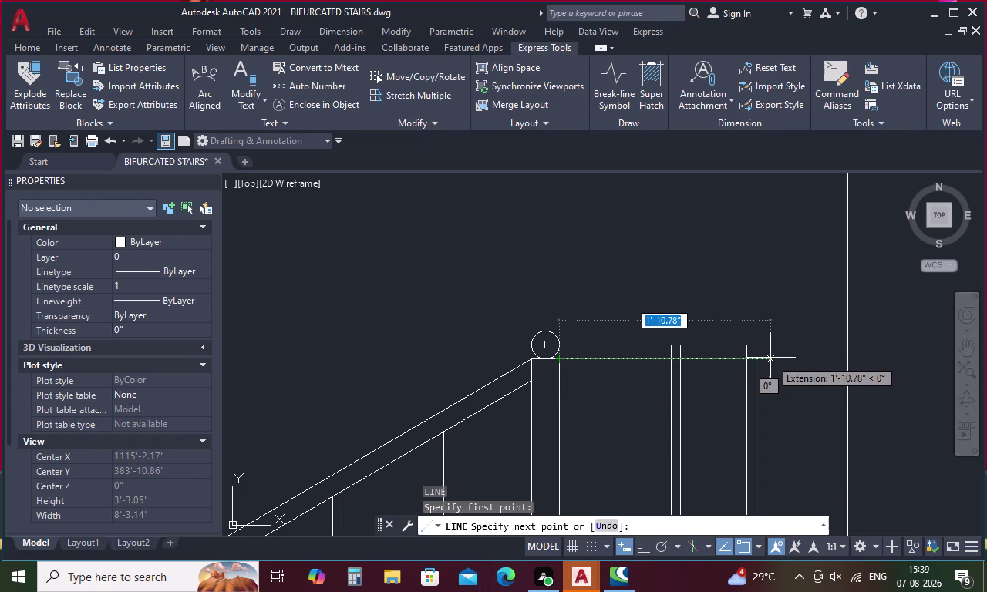
click(843, 355)
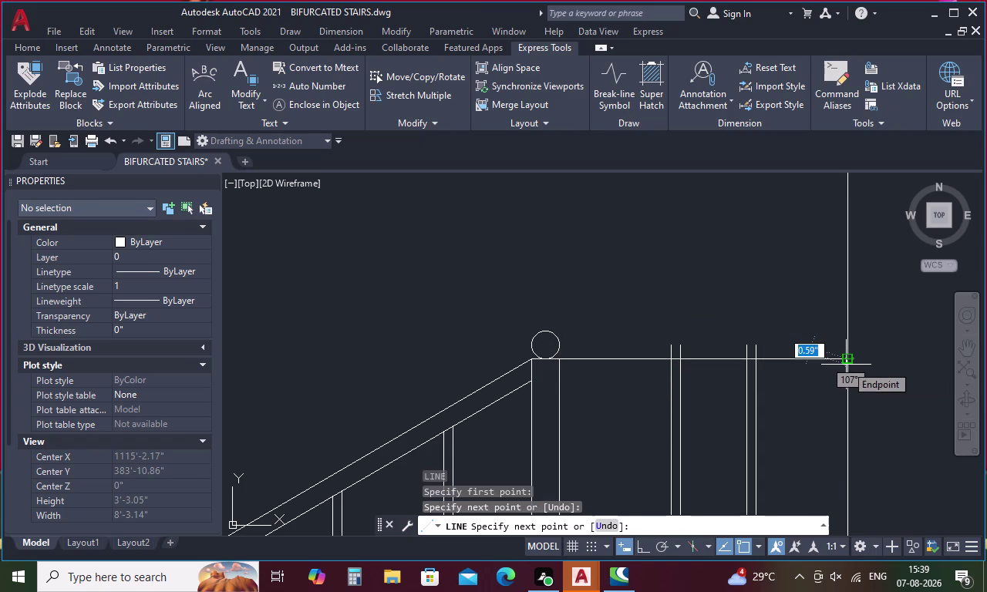
key(Escape)
key(space)
text(o)
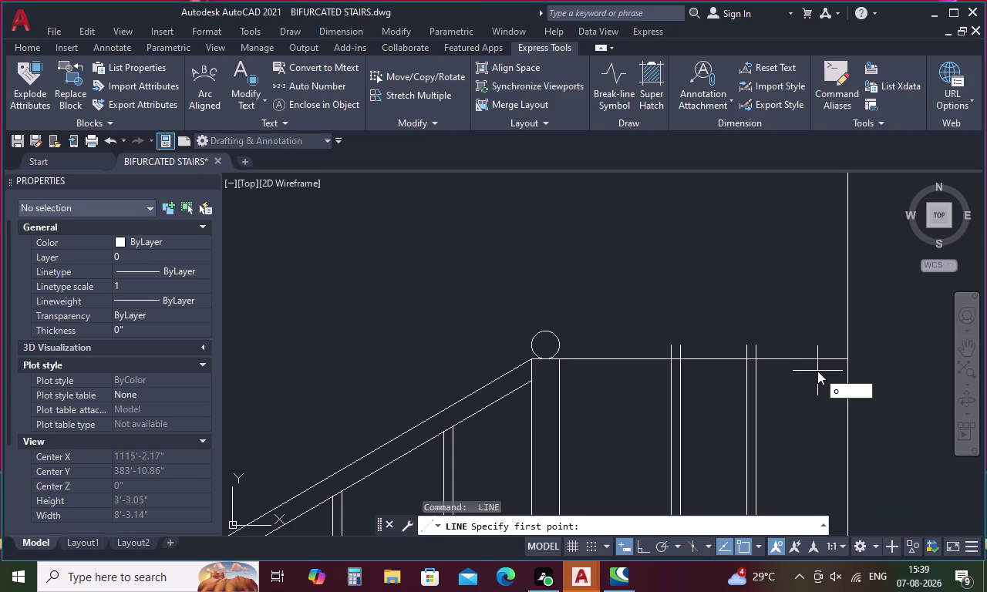
key(space)
text(2)
key(space)
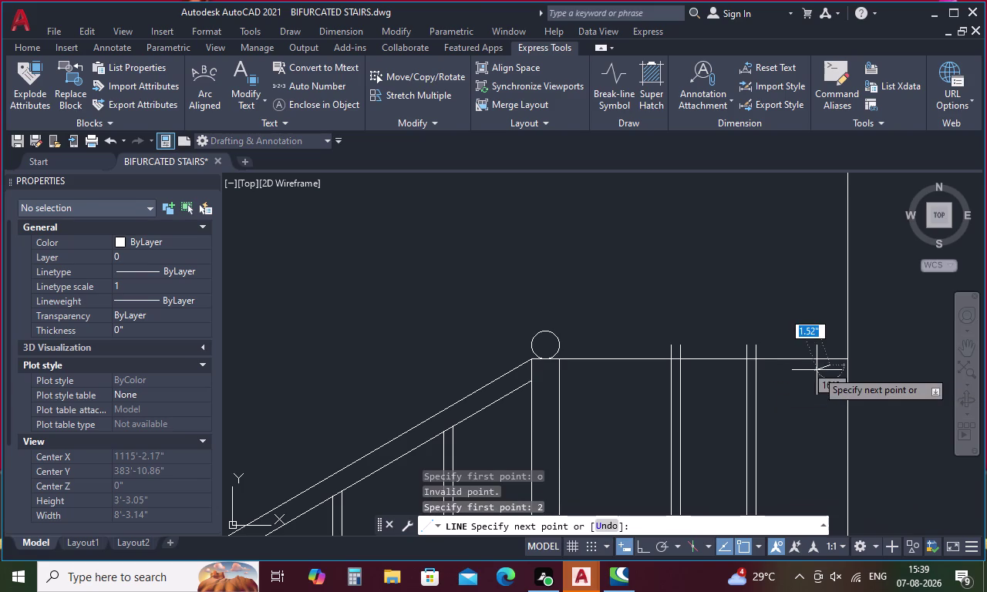
key(Escape)
Offset the landing's top rail line 2 inches downward, redoing one misplaced copy.
text(o)
key(space)
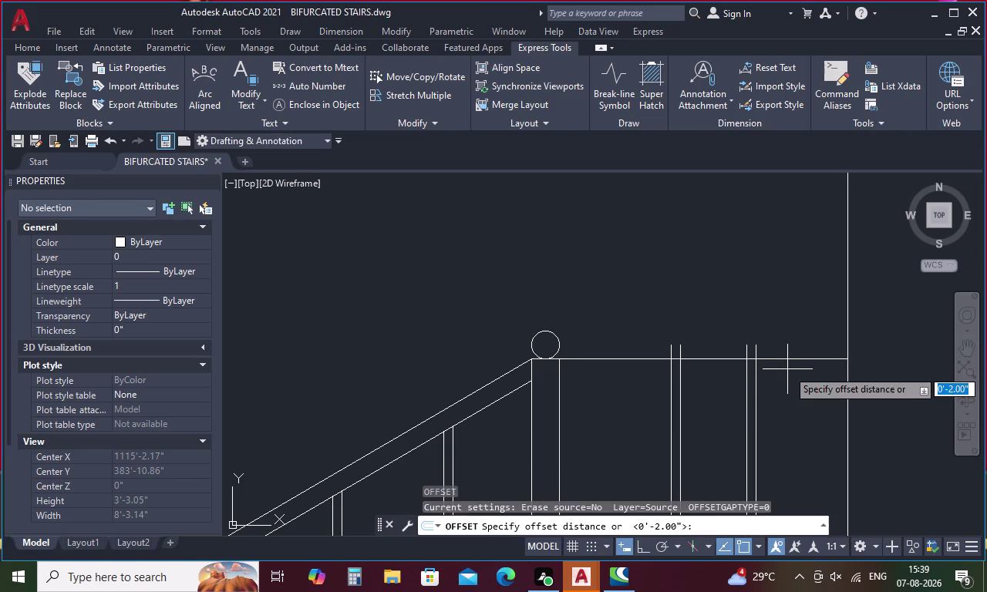
text(2)
key(space)
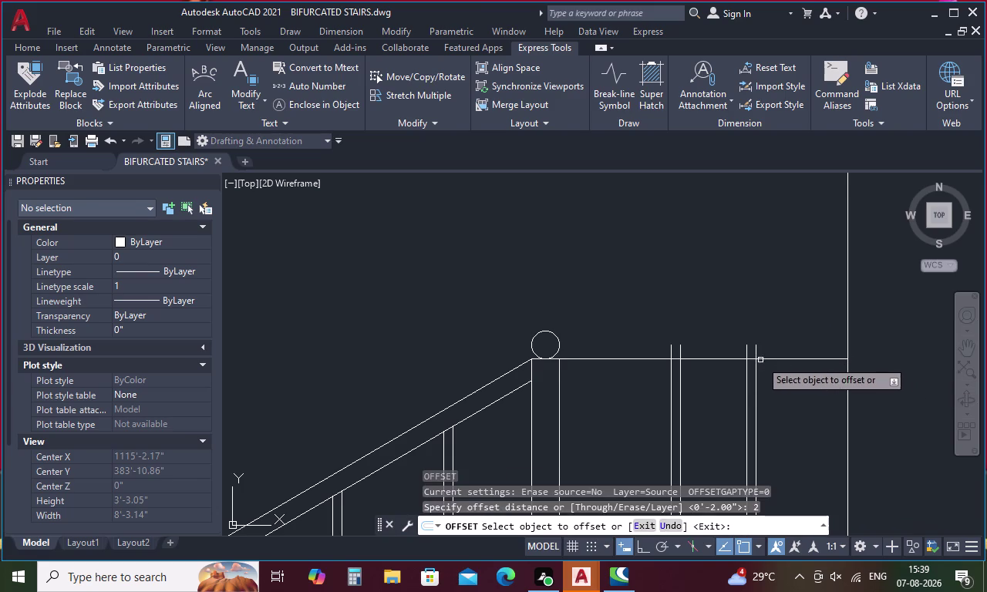
click(721, 360)
click(719, 367)
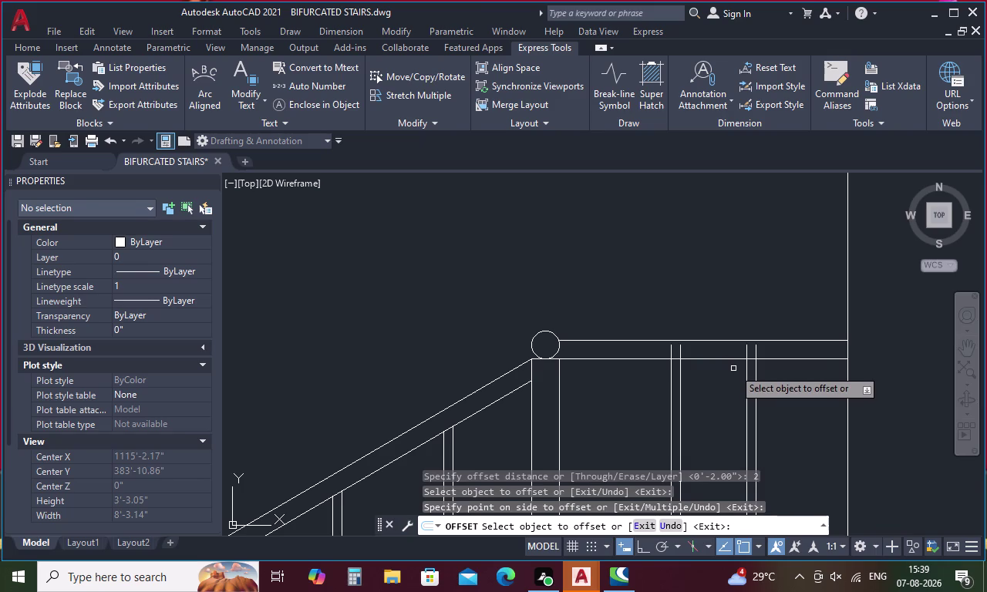
key(ctrl+z)
click(729, 358)
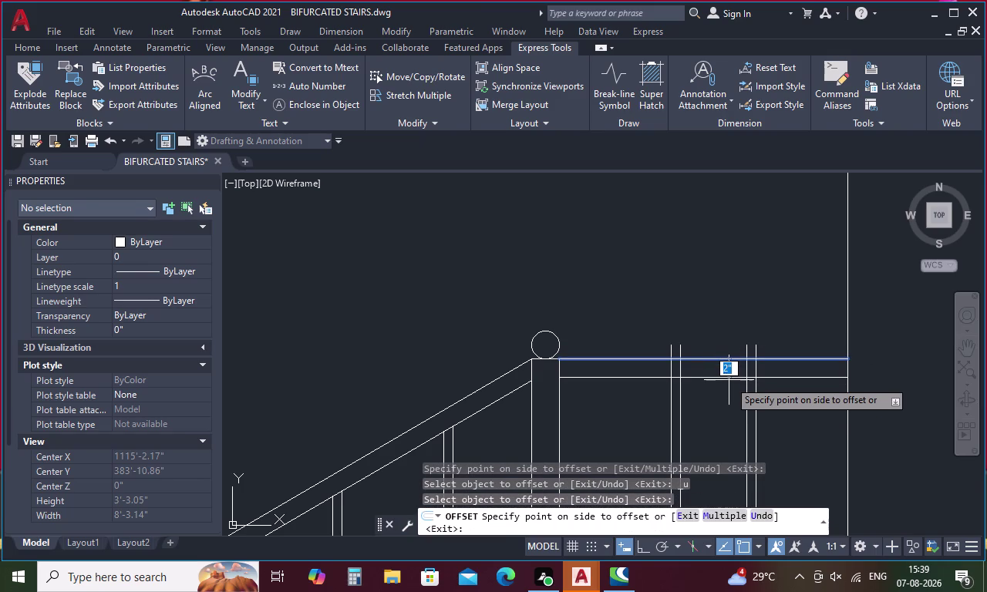
click(729, 385)
key(Escape)
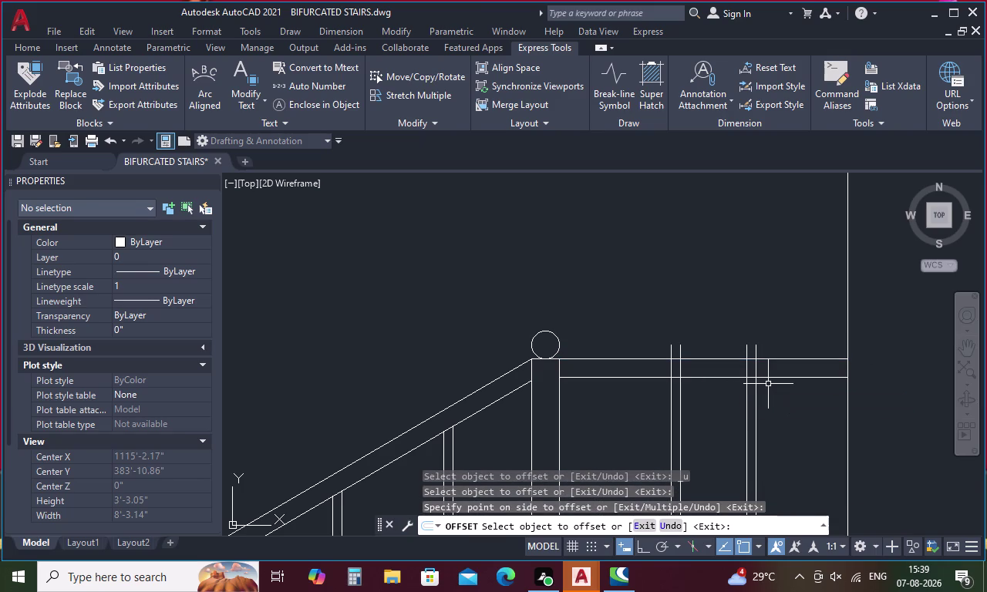
Trim away the baluster pieces lying between the two rail lines.
text(tr)
key(space)
drag(685, 368, 672, 367)
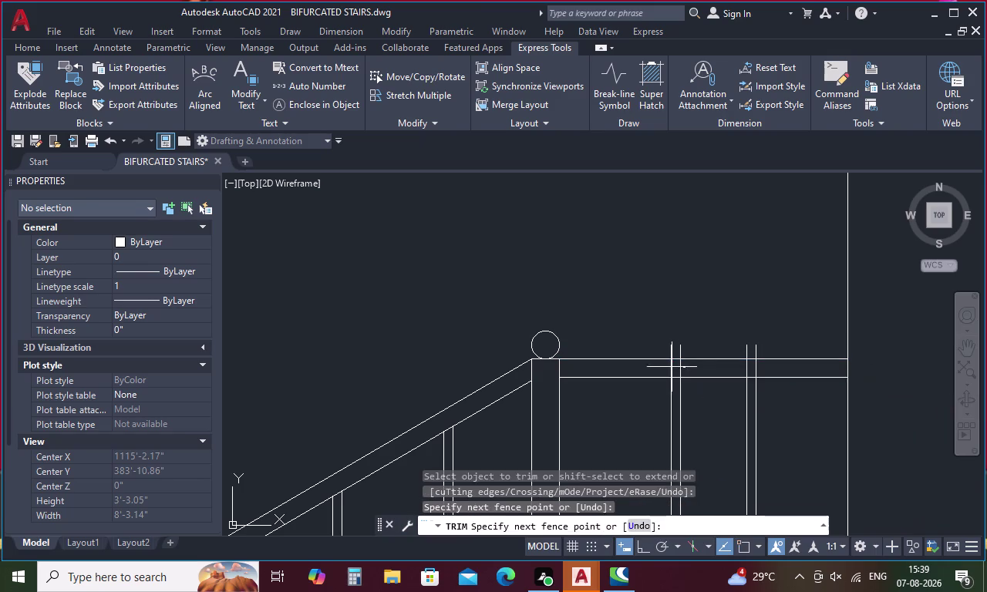
drag(671, 367, 658, 368)
drag(759, 366, 732, 373)
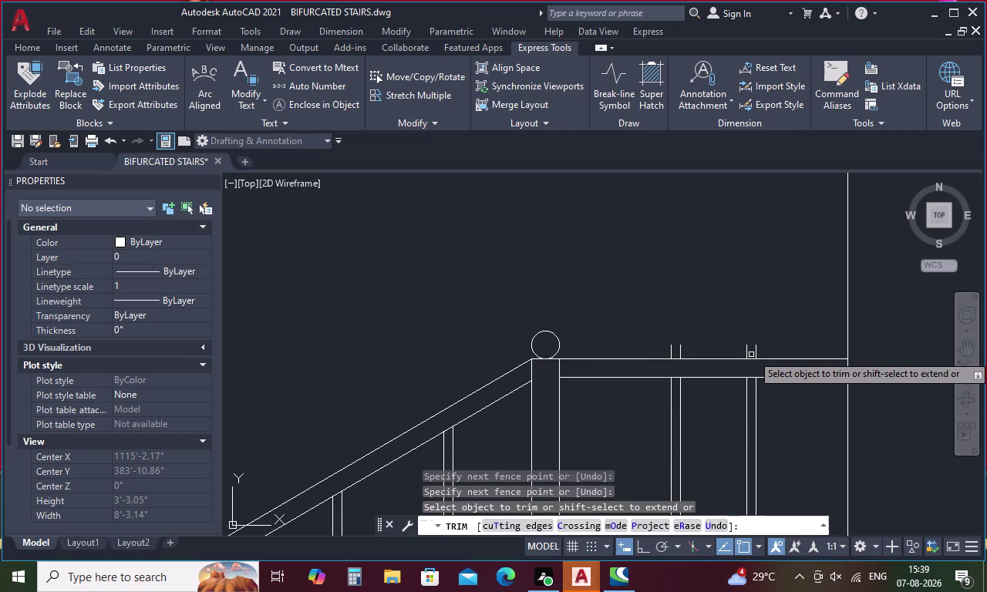
drag(762, 350, 660, 350)
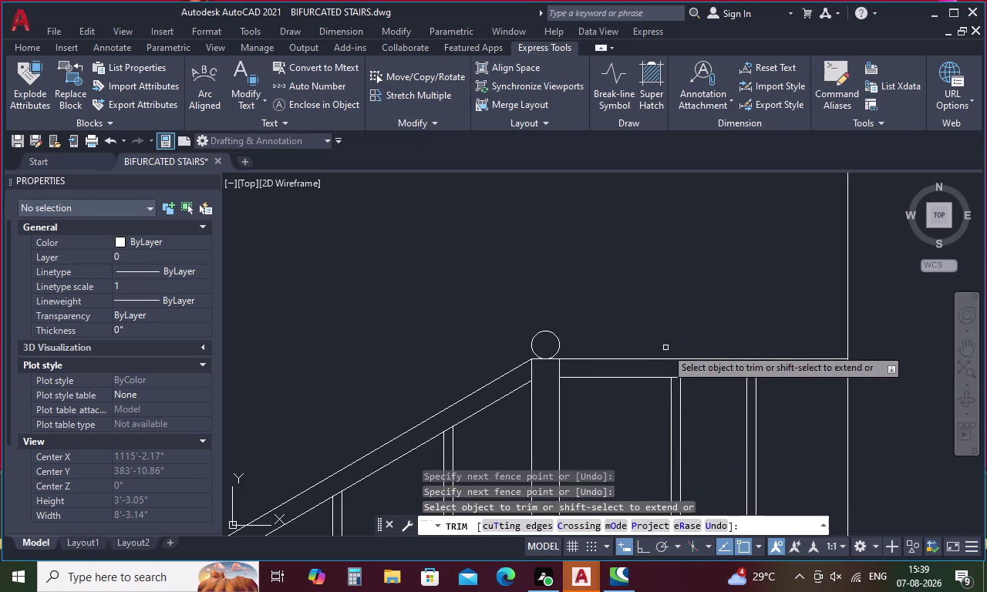
scroll(down, 3)
middle_drag(725, 408, 691, 309)
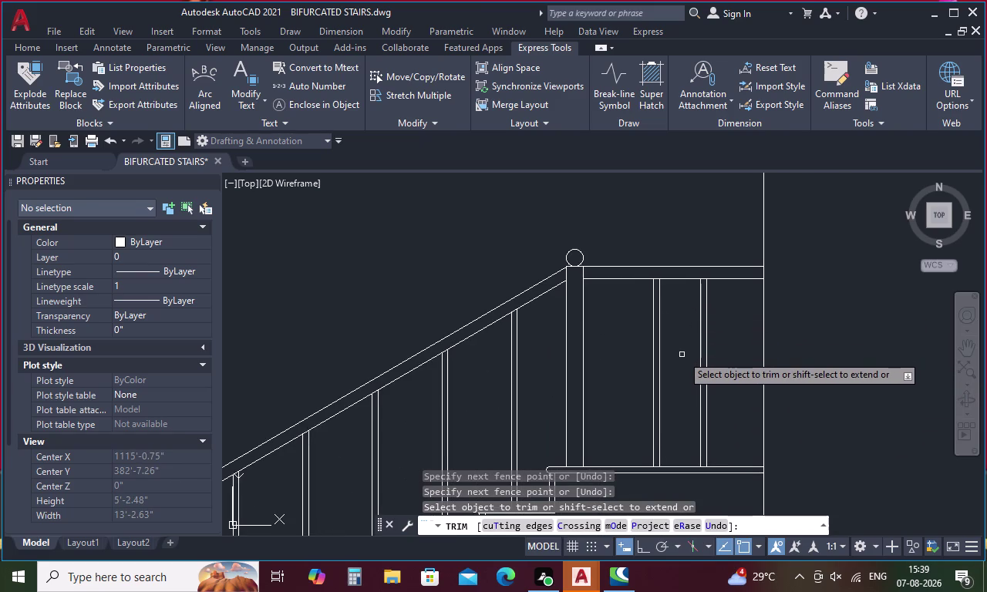
key(Escape)
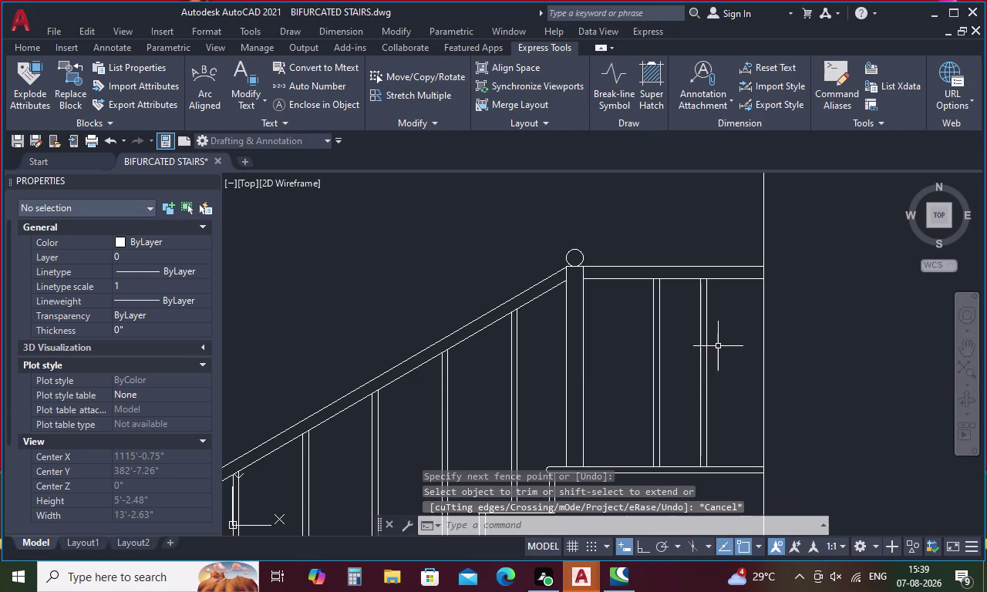
Start a line at the top of a landing baluster, then cancel it.
text(l)
key(space)
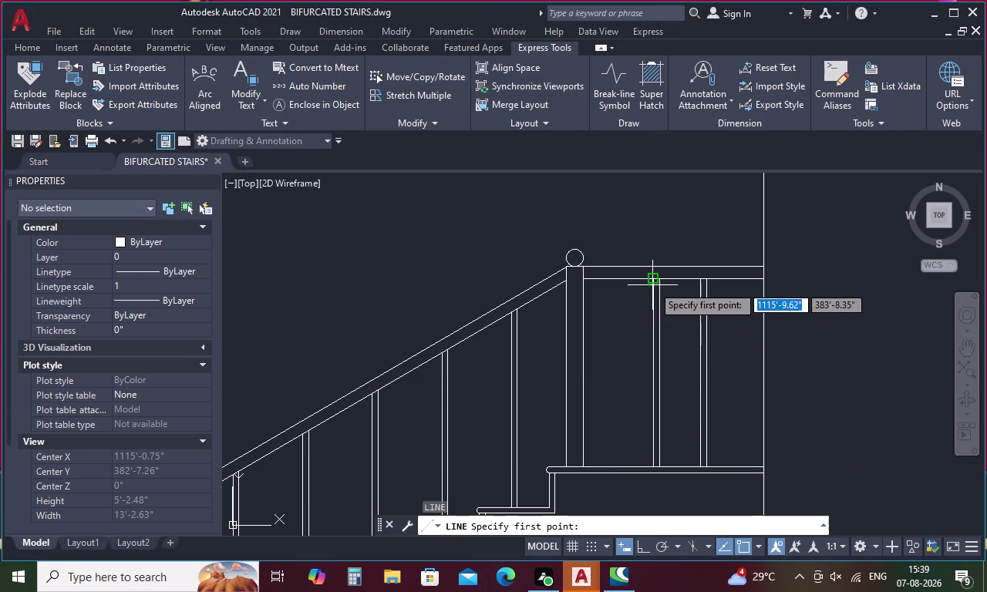
click(652, 281)
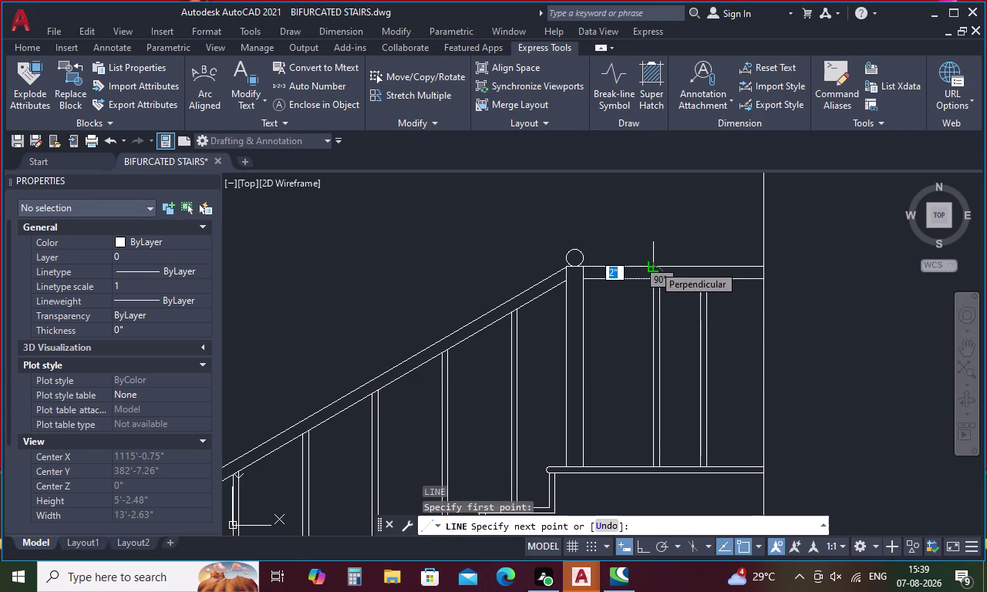
key(Escape)
scroll(down, 3)
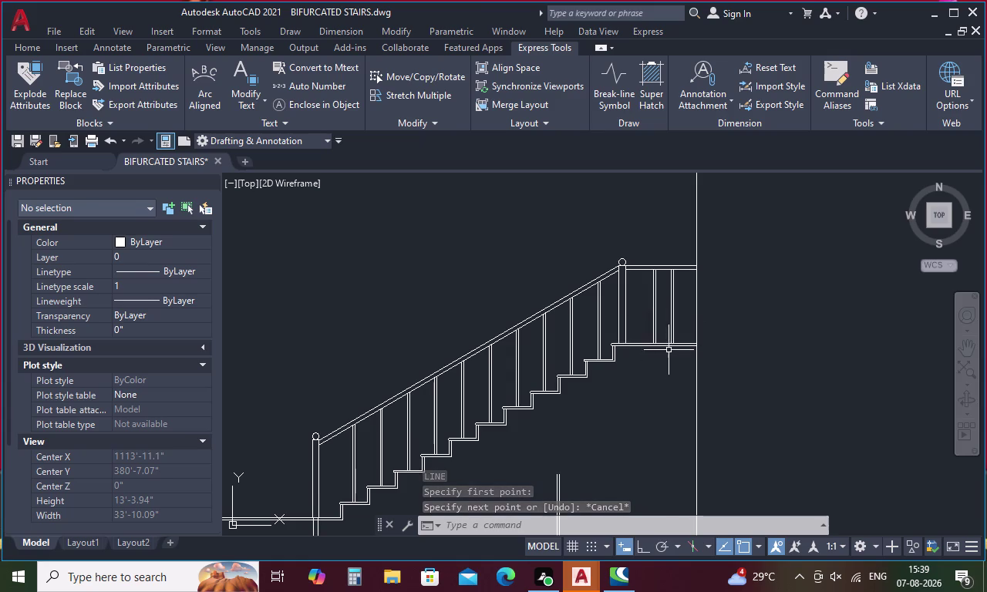
scroll(up, 3)
key(Escape)
Draw a horizontal line along the landing floor edge beneath the balusters.
text(l)
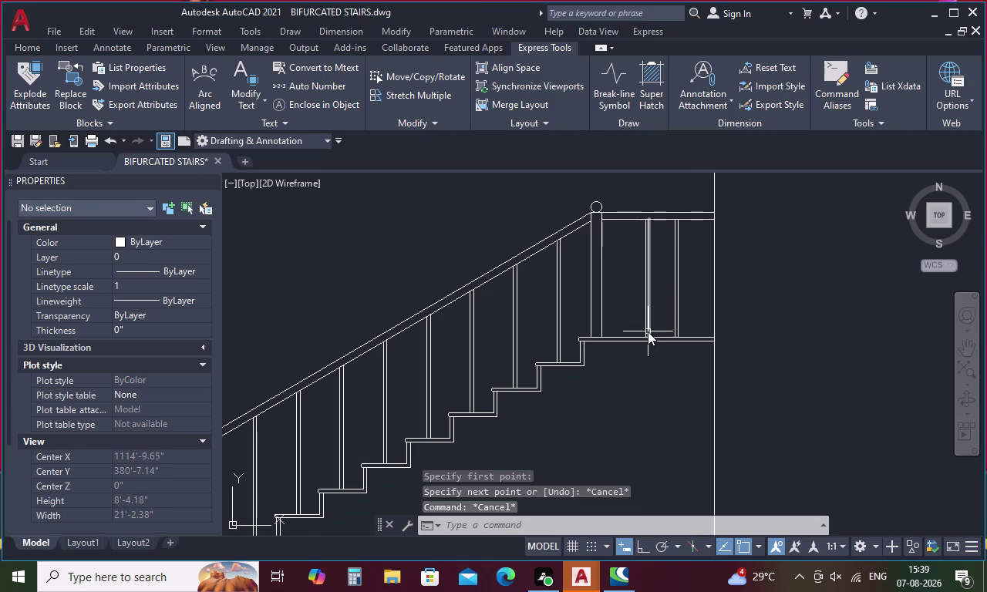
key(space)
click(603, 338)
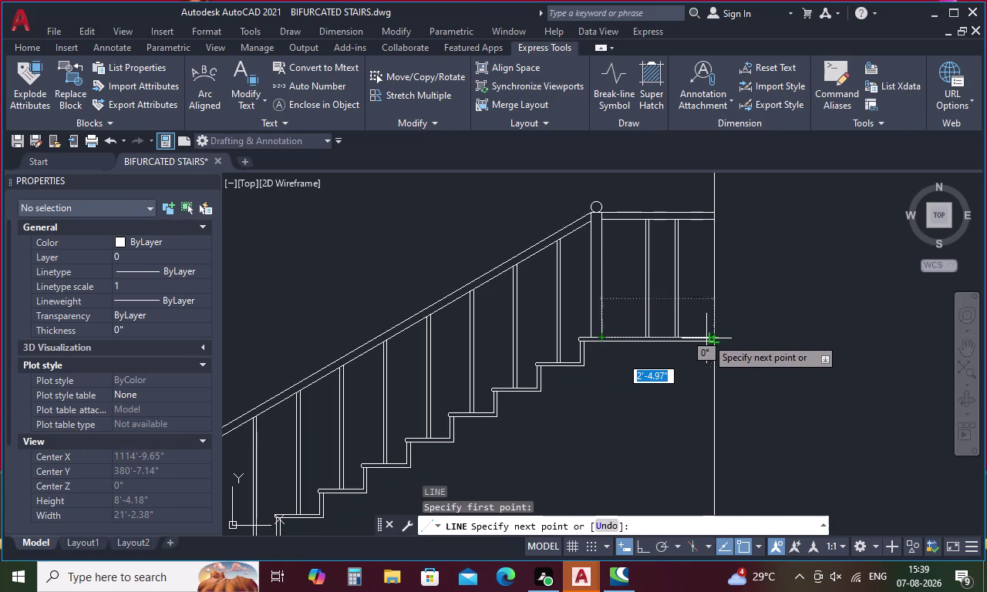
scroll(up, 3)
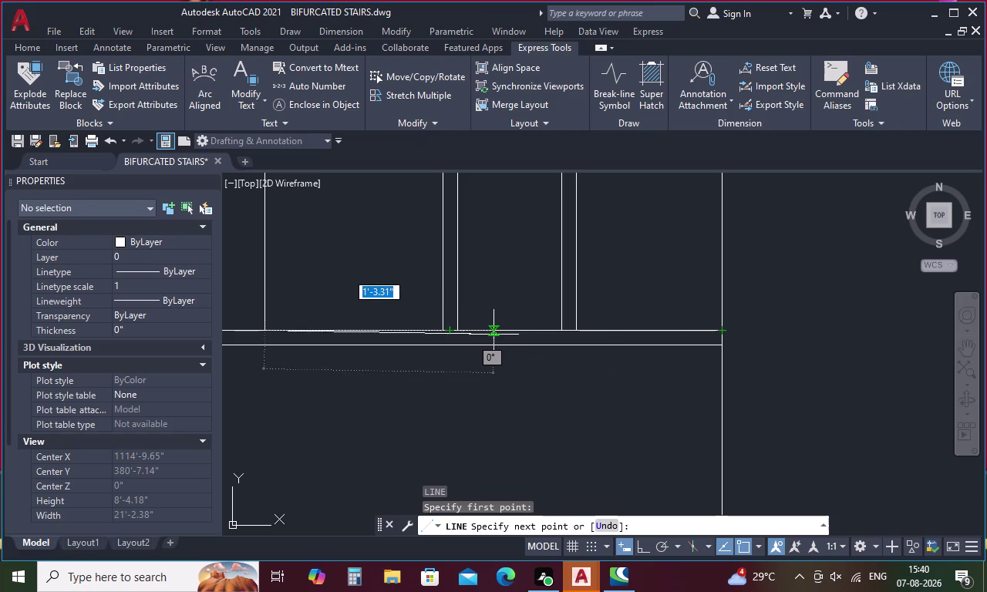
key(Escape)
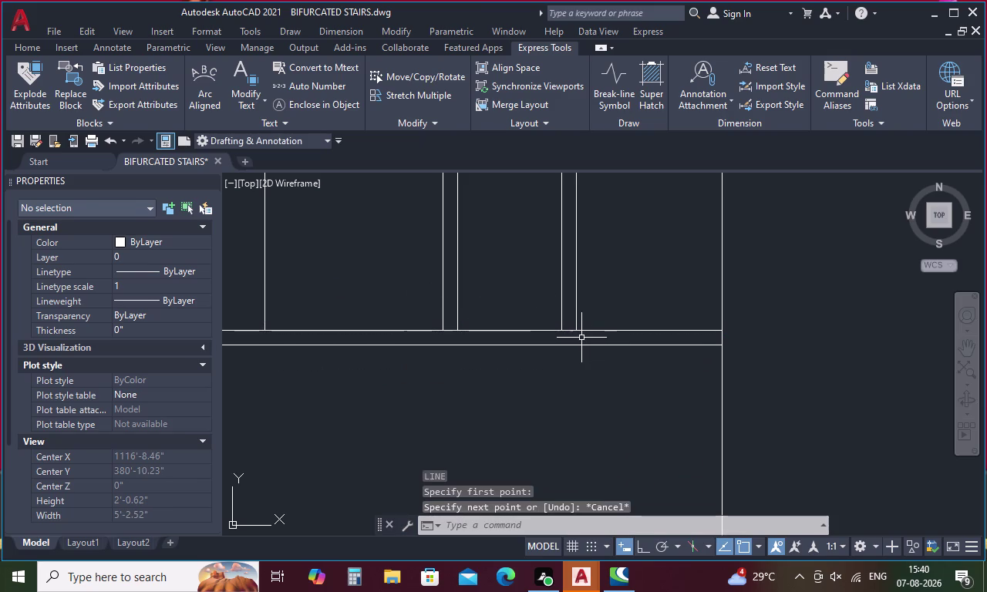
scroll(down, 3)
scroll(down, 3)
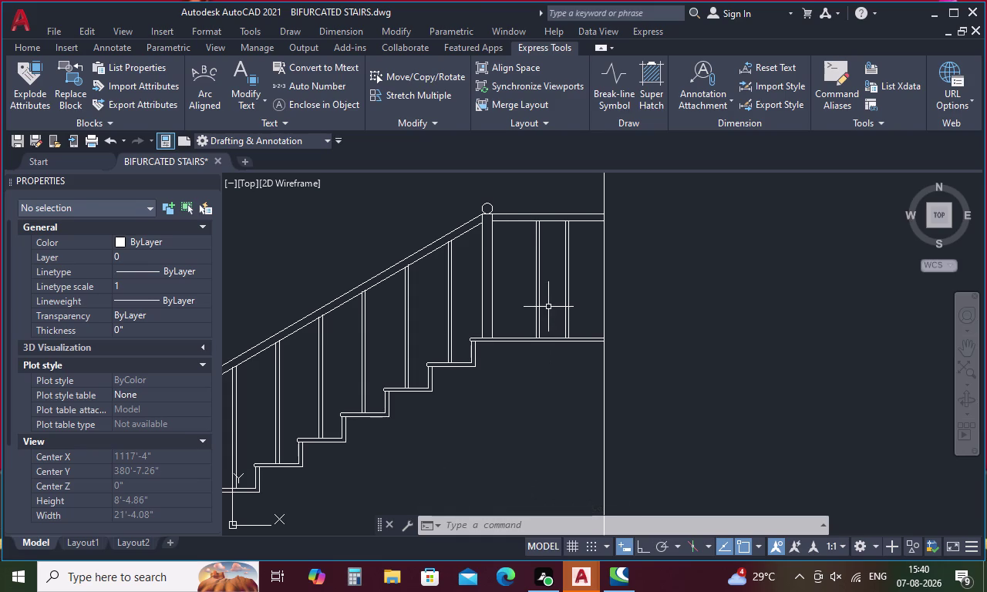
Move one landing baluster further left along the landing.
drag(554, 293, 524, 306)
right_click(525, 305)
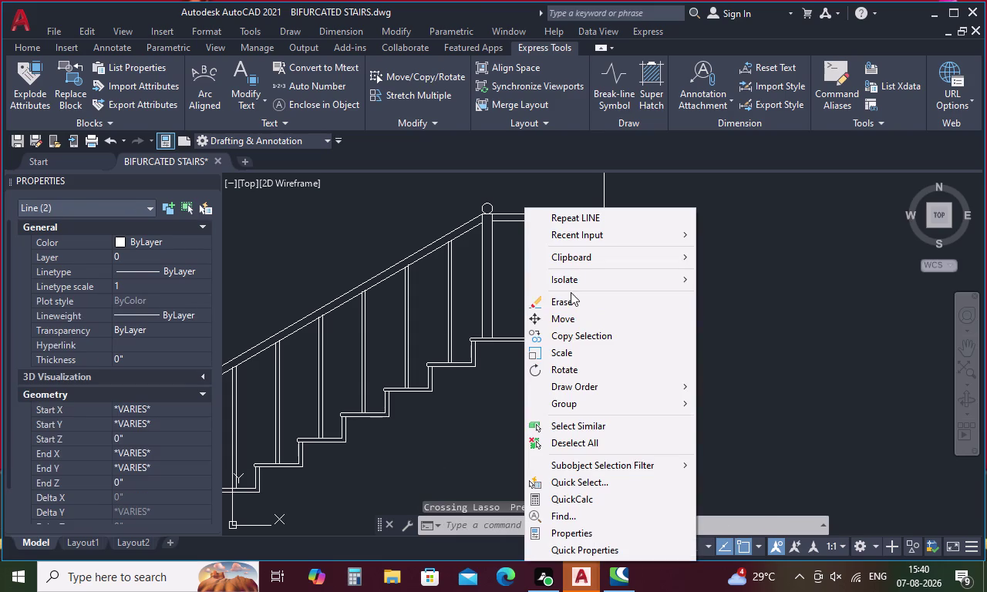
click(564, 324)
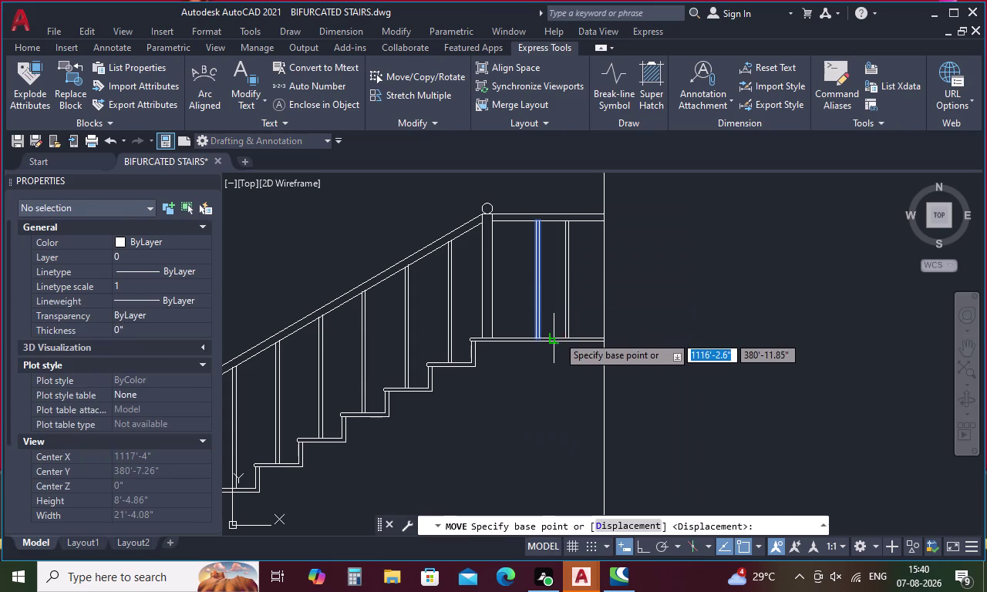
scroll(up, 3)
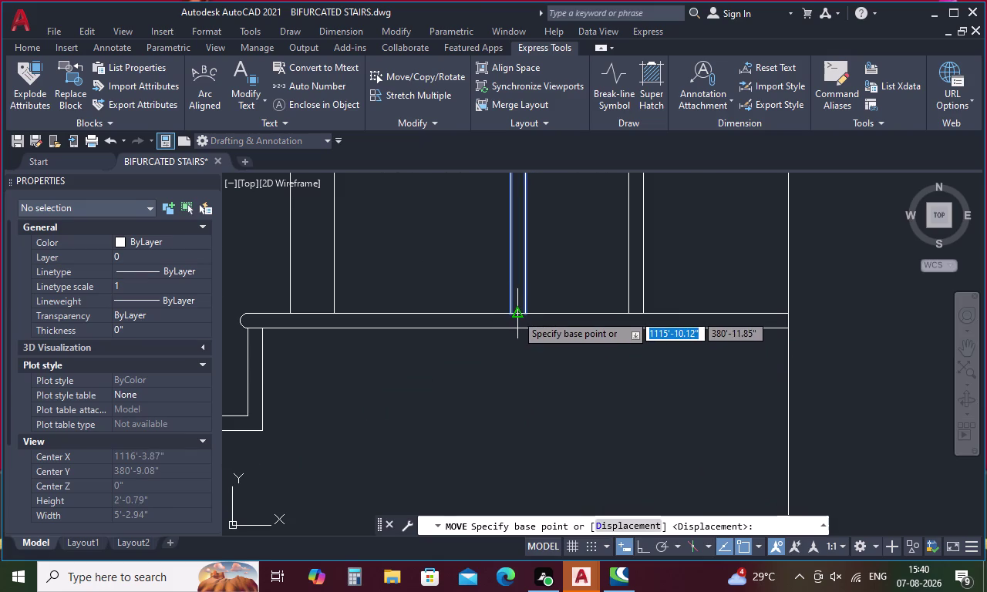
click(516, 314)
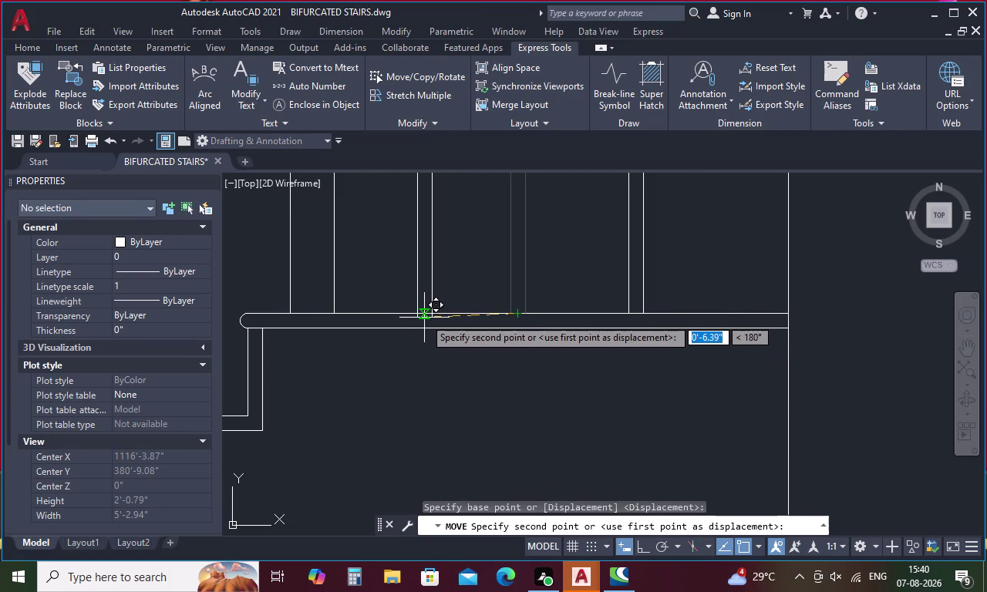
click(425, 318)
Copy the right-hand baluster to two more spots along the landing.
drag(679, 268, 615, 269)
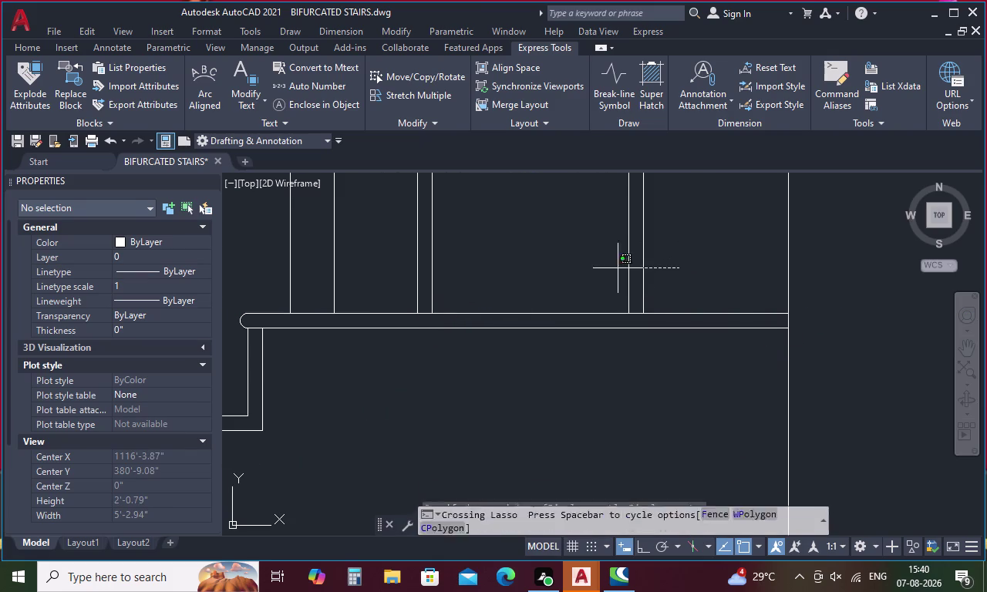
drag(615, 269, 600, 270)
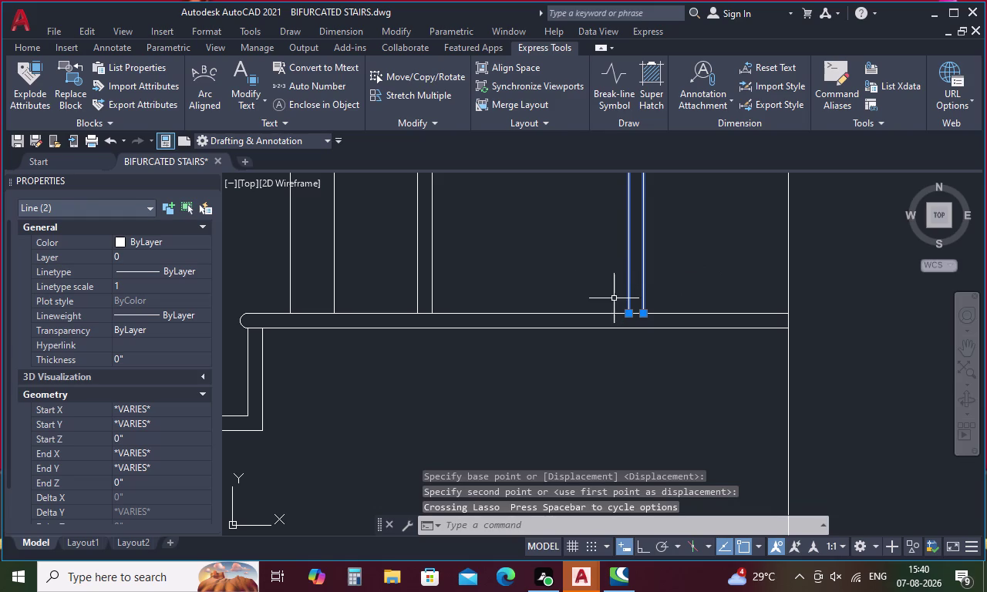
right_click(614, 298)
click(667, 332)
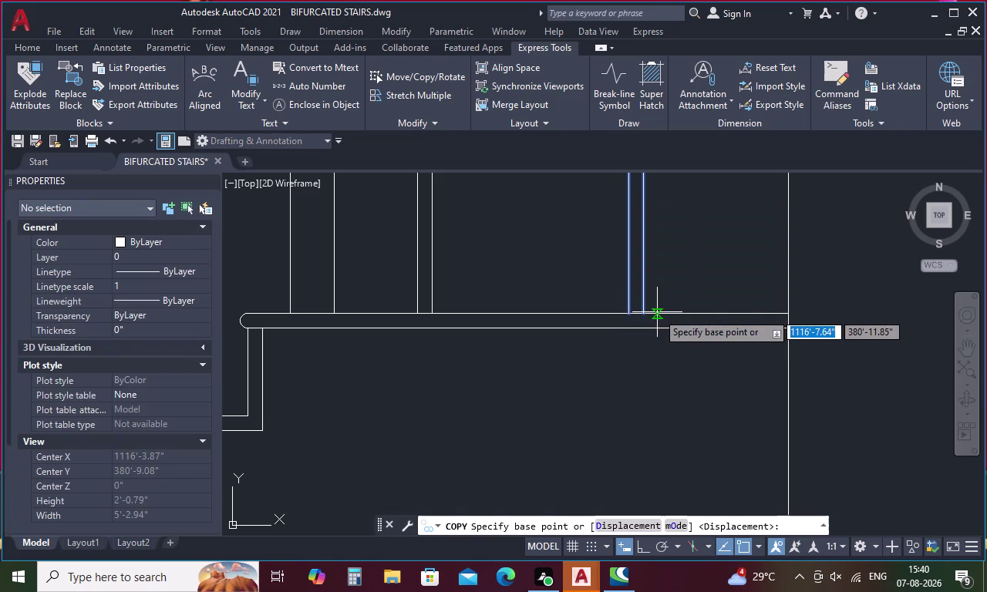
scroll(up, 3)
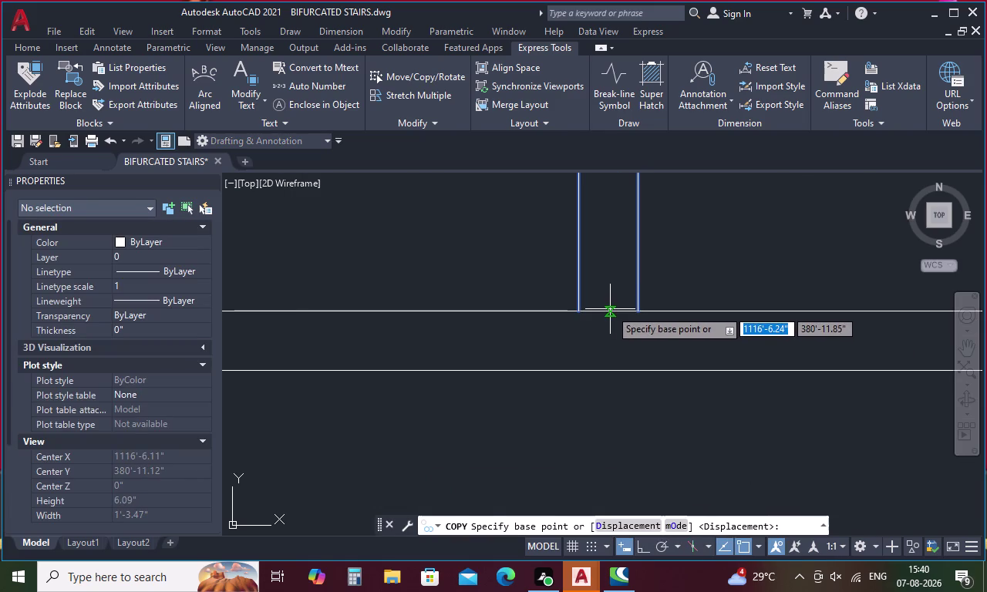
click(611, 310)
scroll(down, 3)
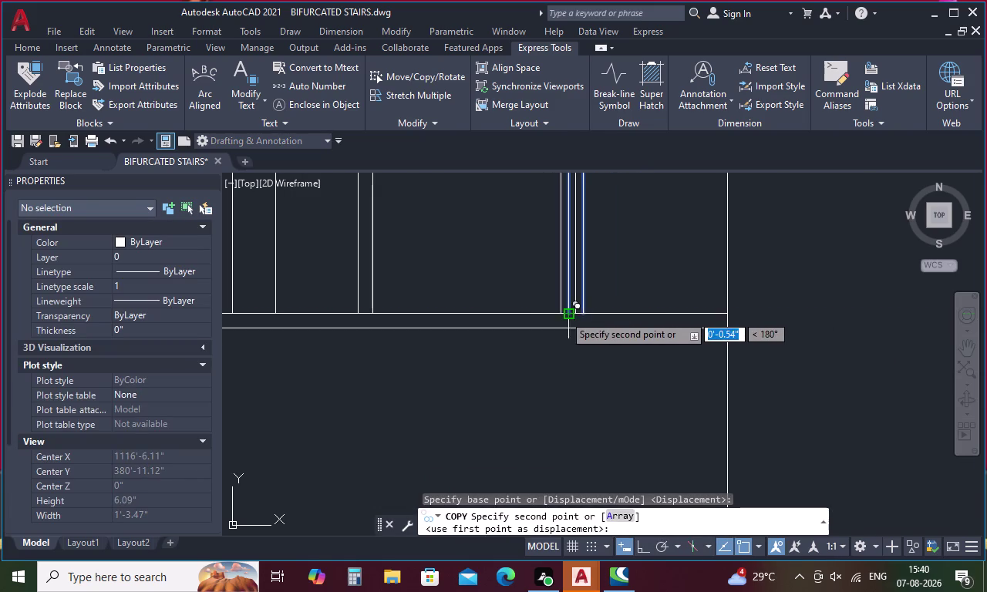
click(466, 315)
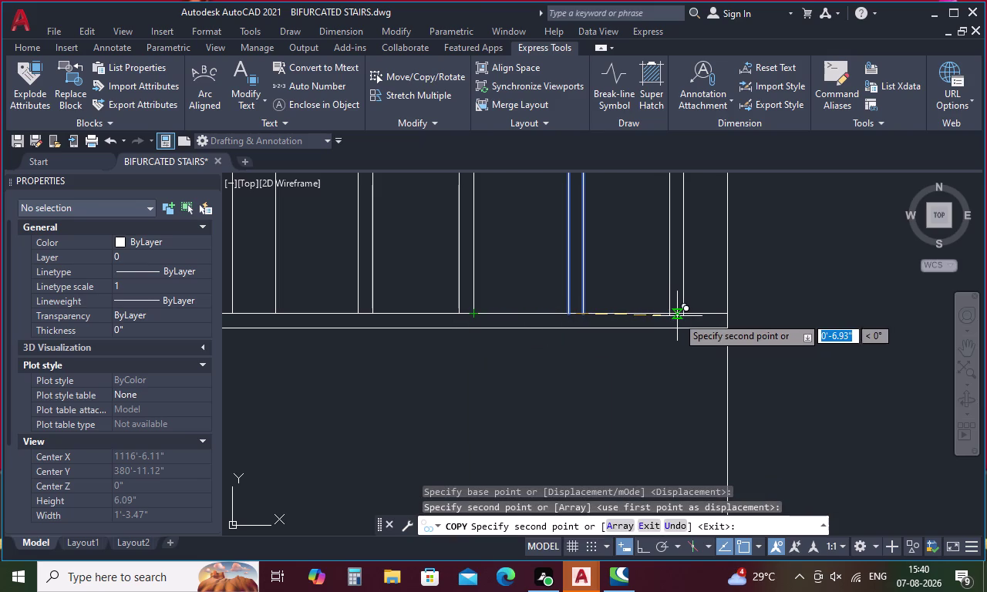
click(677, 315)
scroll(down, 3)
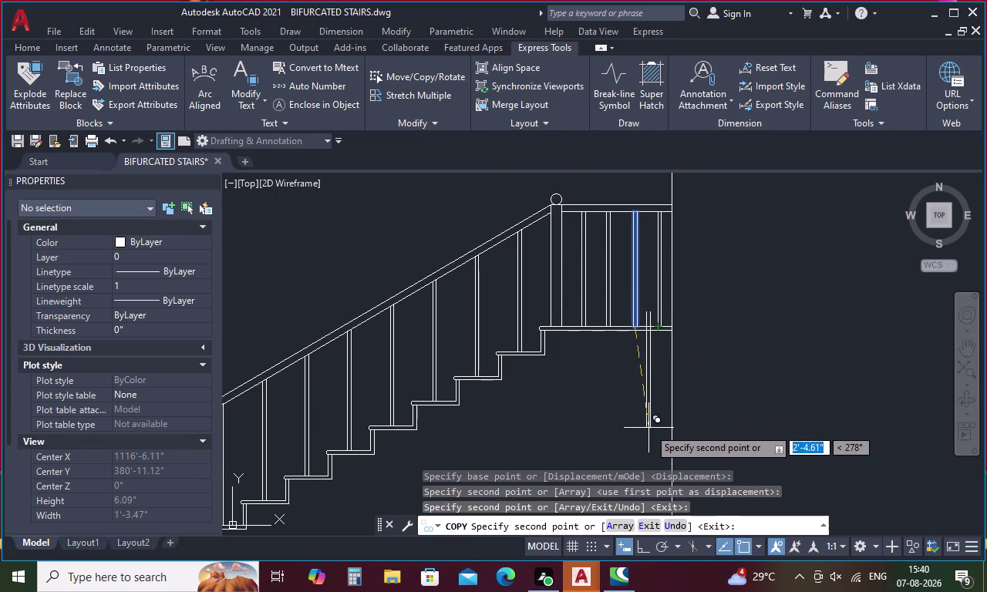
key(grave)
key(Escape)
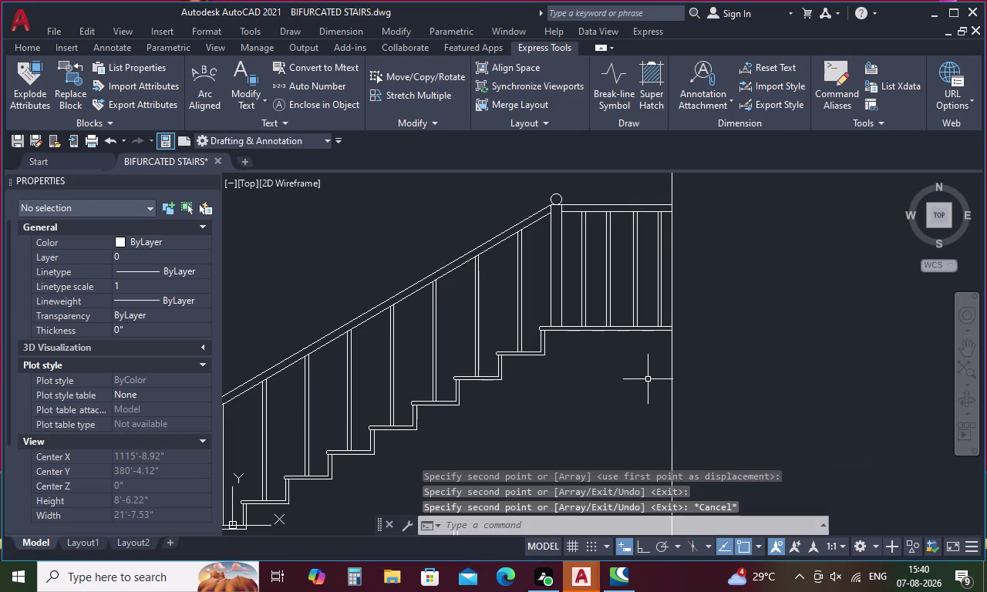
Delete the short stray lines beside the stairs.
middle_drag(648, 378, 705, 331)
scroll(down, 3)
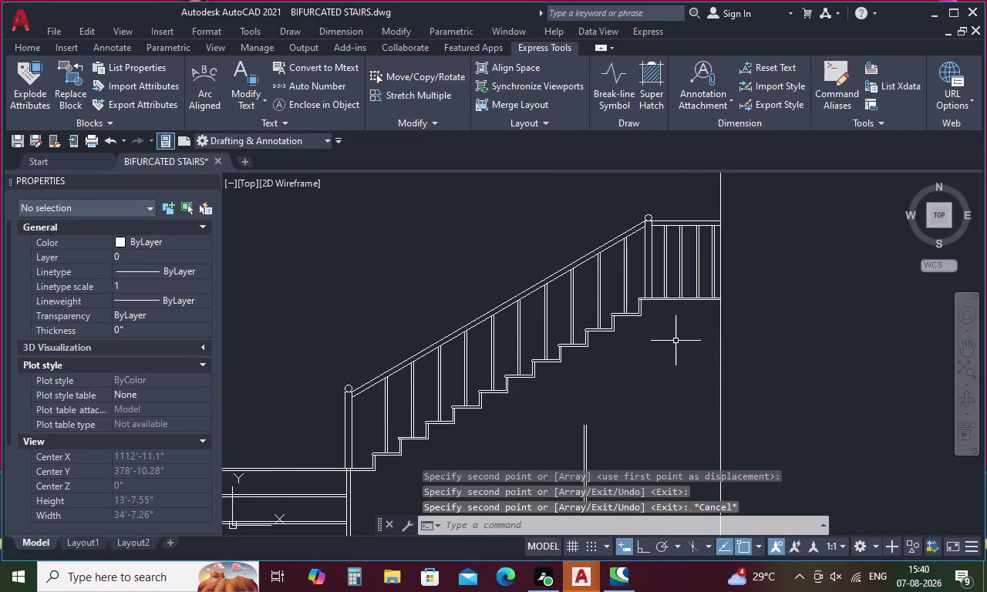
scroll(down, 3)
middle_drag(675, 349, 683, 315)
middle_drag(687, 367, 687, 318)
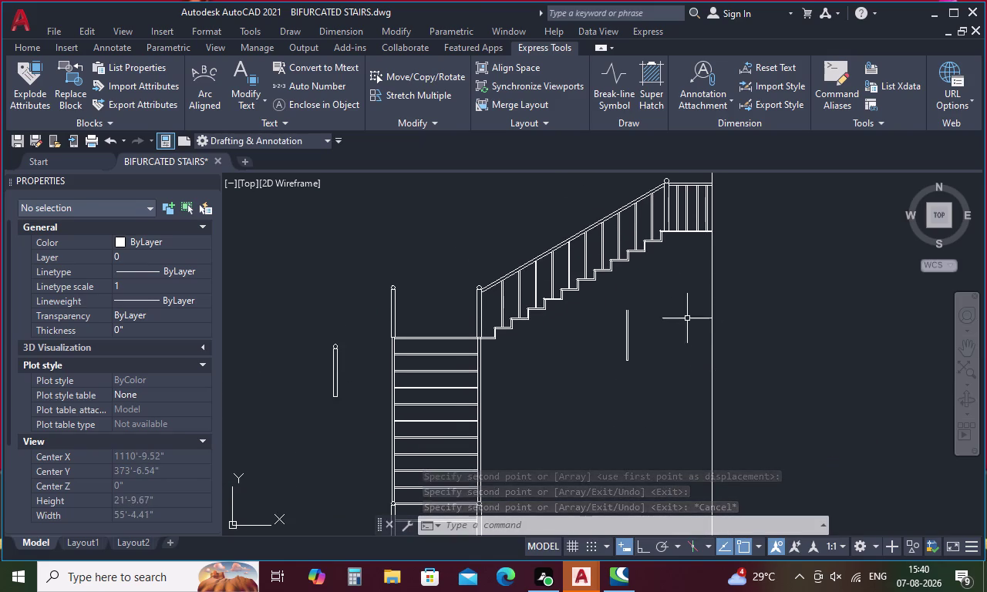
drag(674, 329, 600, 314)
drag(347, 360, 347, 368)
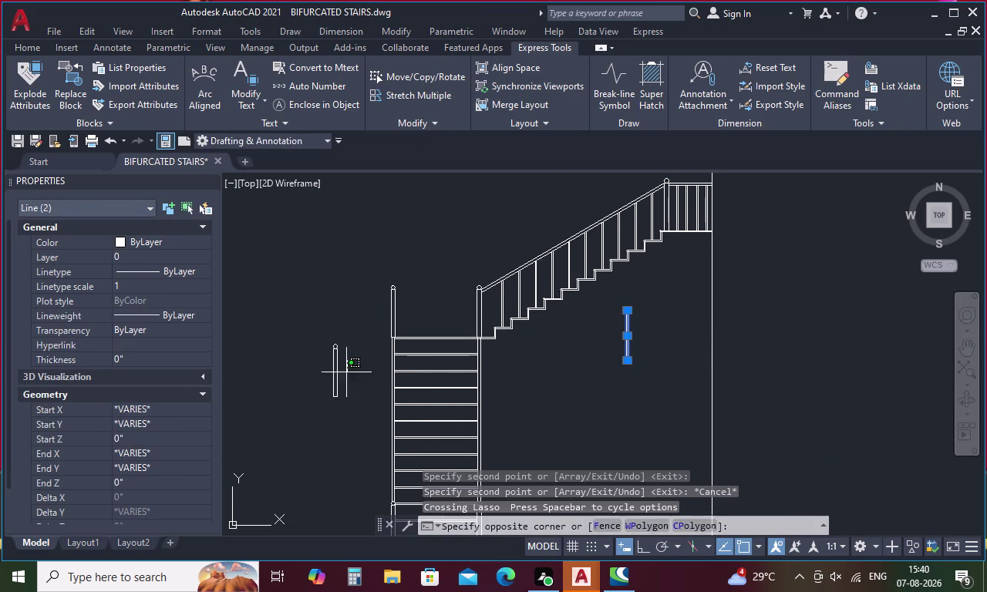
drag(347, 368, 302, 360)
key(Delete)
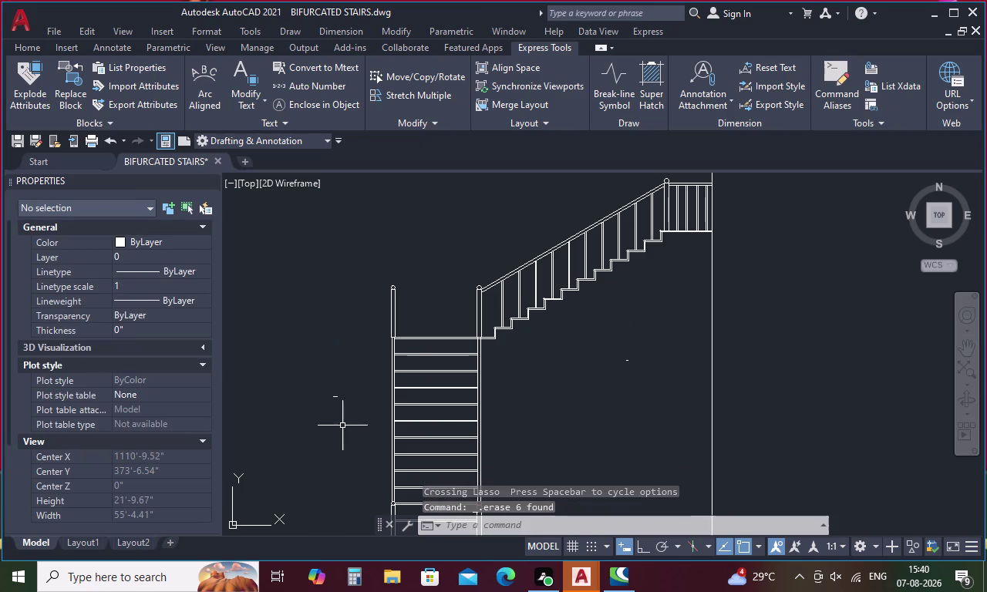
Trim the overlapping line pieces where the upper flight meets the landing.
text(tr)
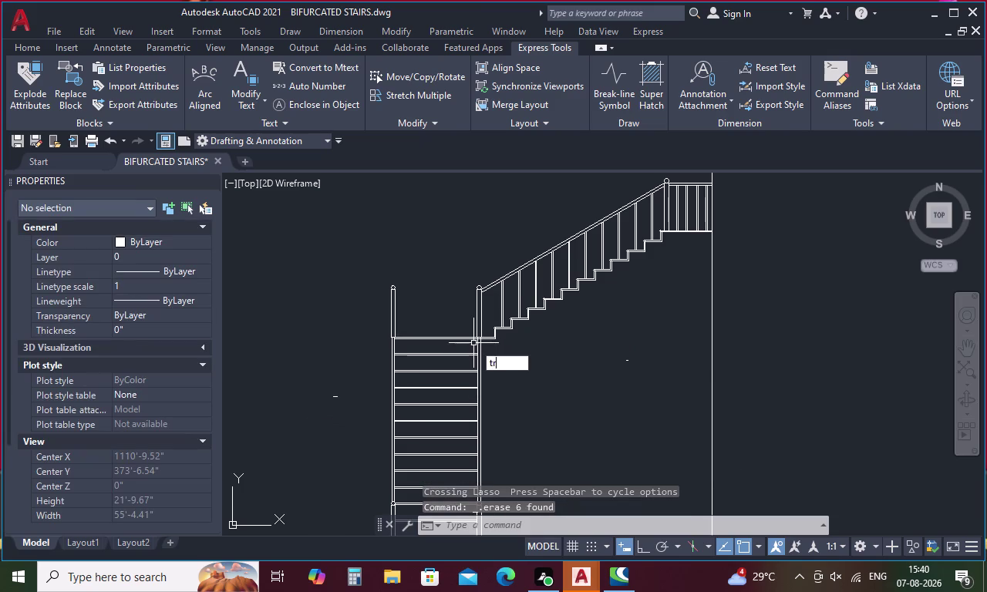
key(space)
scroll(up, 3)
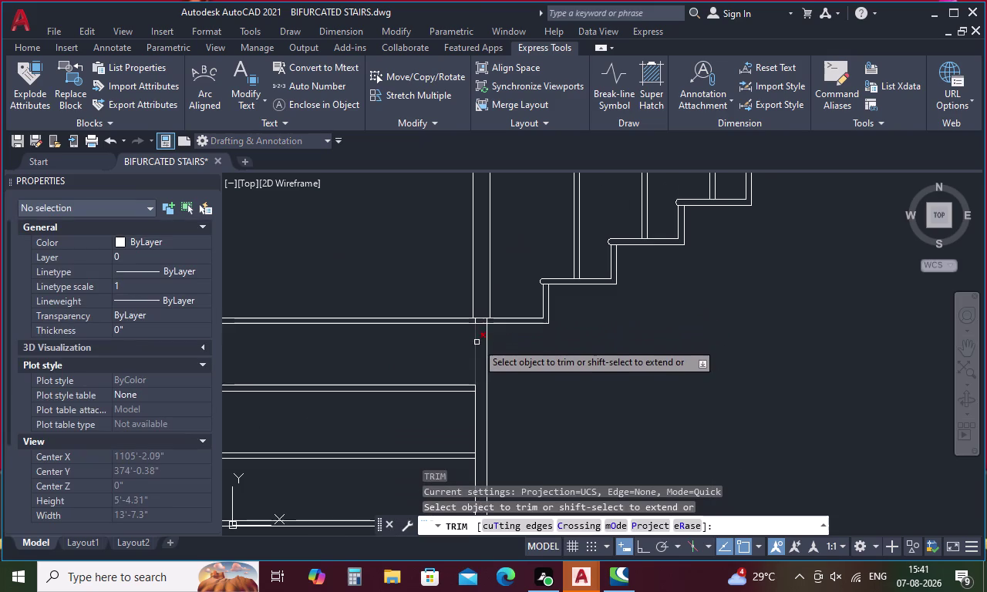
scroll(up, 3)
drag(481, 313, 478, 344)
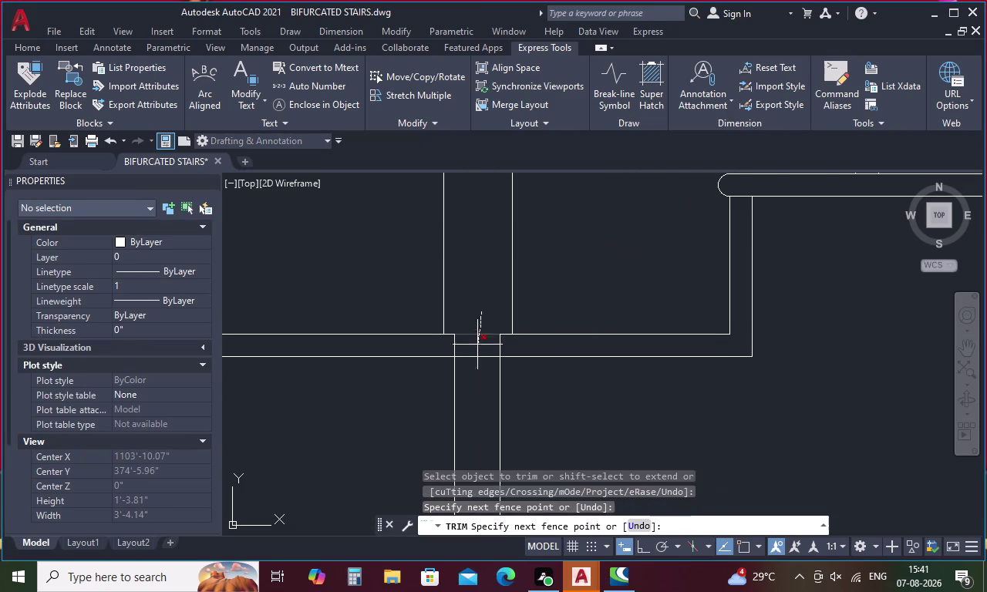
drag(477, 344, 476, 352)
drag(477, 355, 477, 367)
click(476, 355)
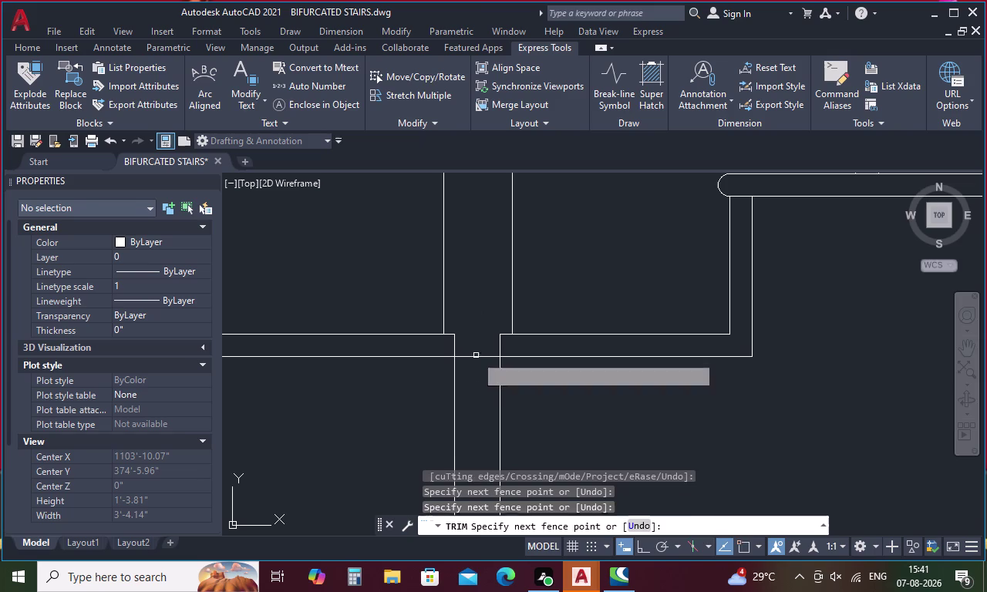
click(476, 356)
scroll(up, 3)
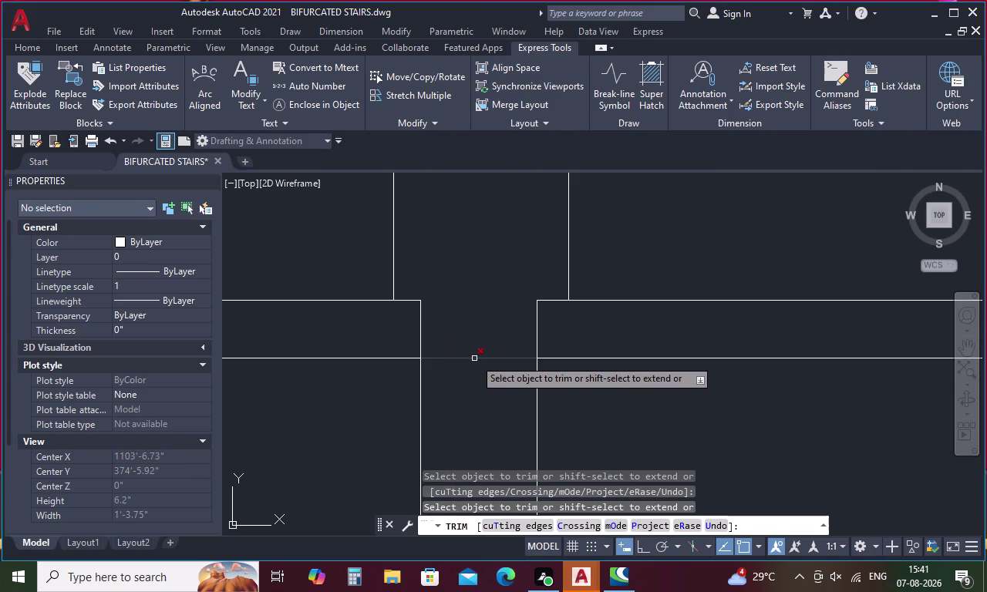
click(474, 359)
scroll(down, 3)
scroll(down, 3)
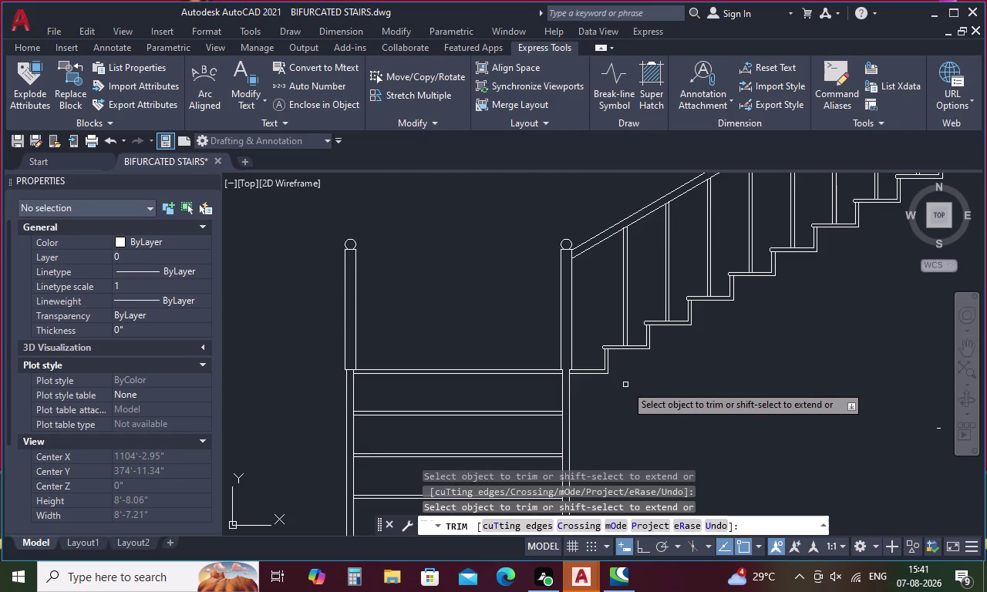
key(Escape)
Try extending a line near the landing with EX, then cancel.
key(e)
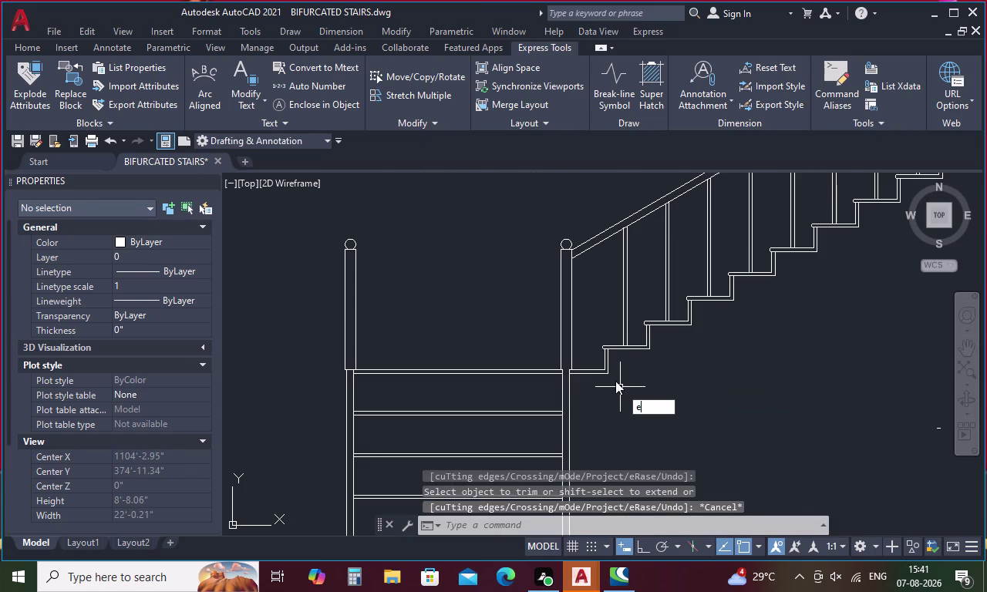
text(x)
key(space)
scroll(up, 3)
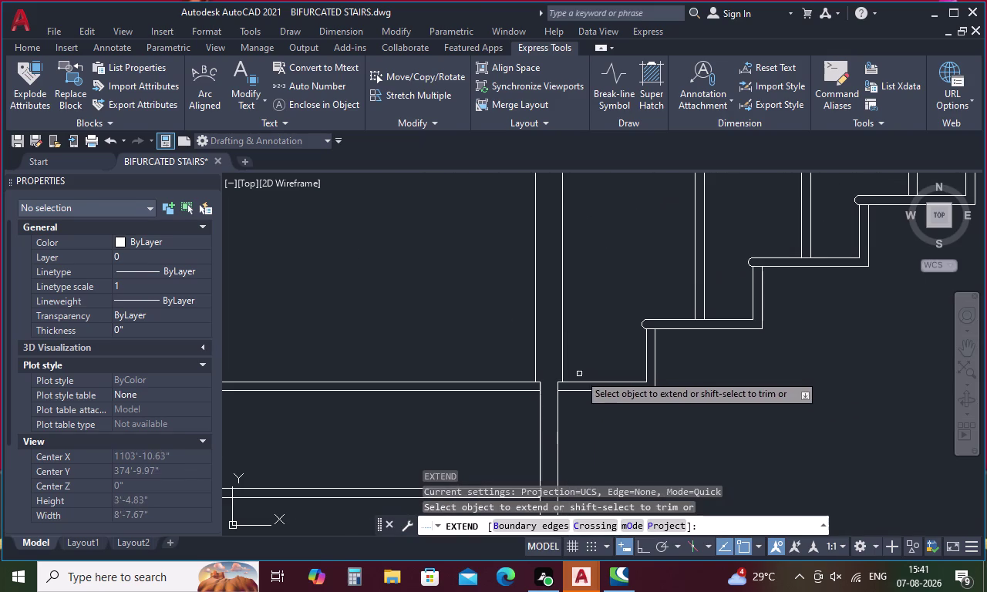
click(573, 384)
scroll(down, 3)
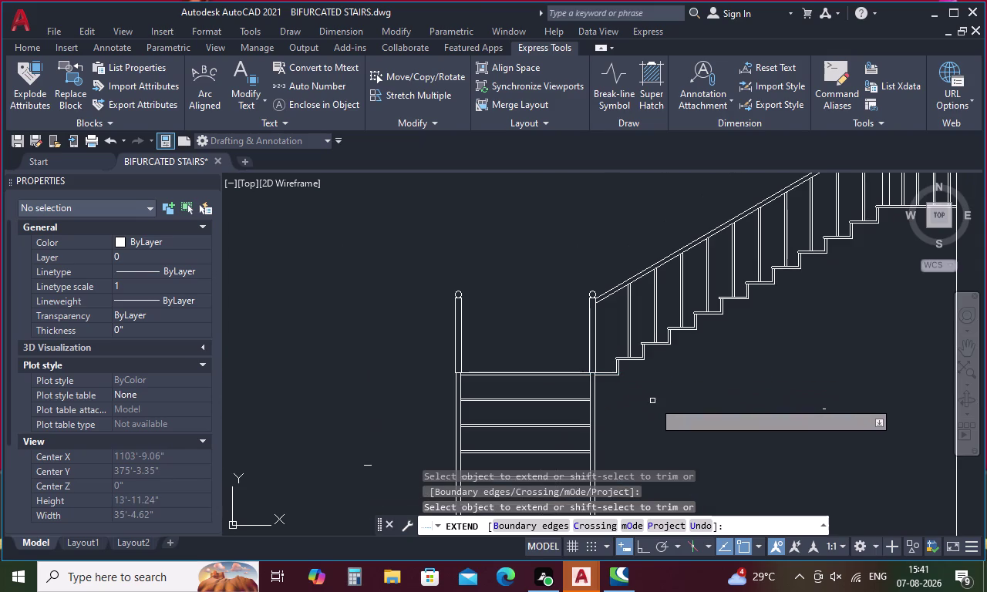
key(Escape)
scroll(down, 3)
middle_drag(656, 403, 620, 302)
scroll(down, 3)
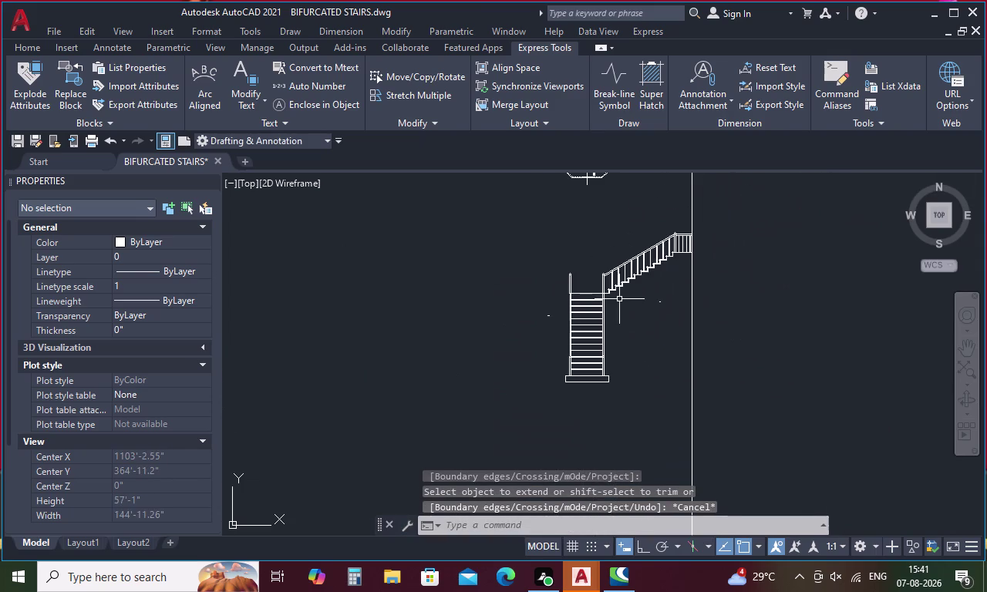
click(693, 305)
key(Escape)
Trim another overlapping line on the right side of the stairs.
text(t)
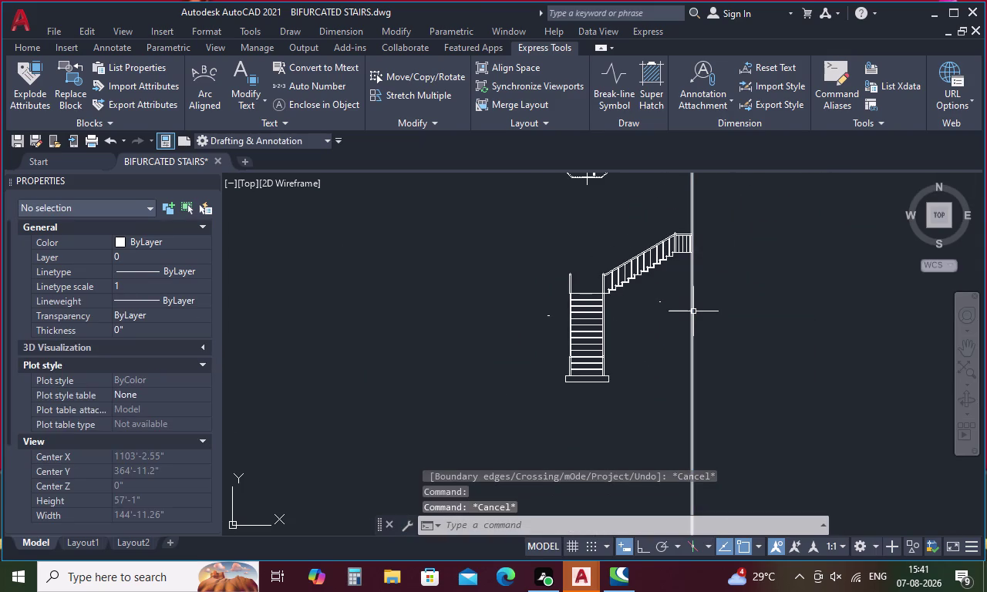
text(r)
key(space)
click(690, 307)
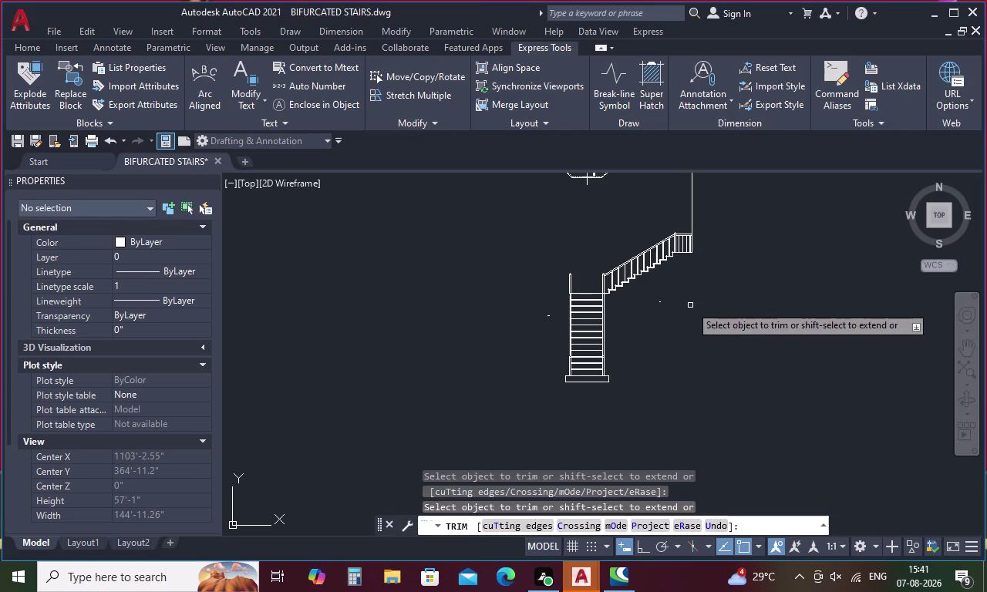
click(691, 211)
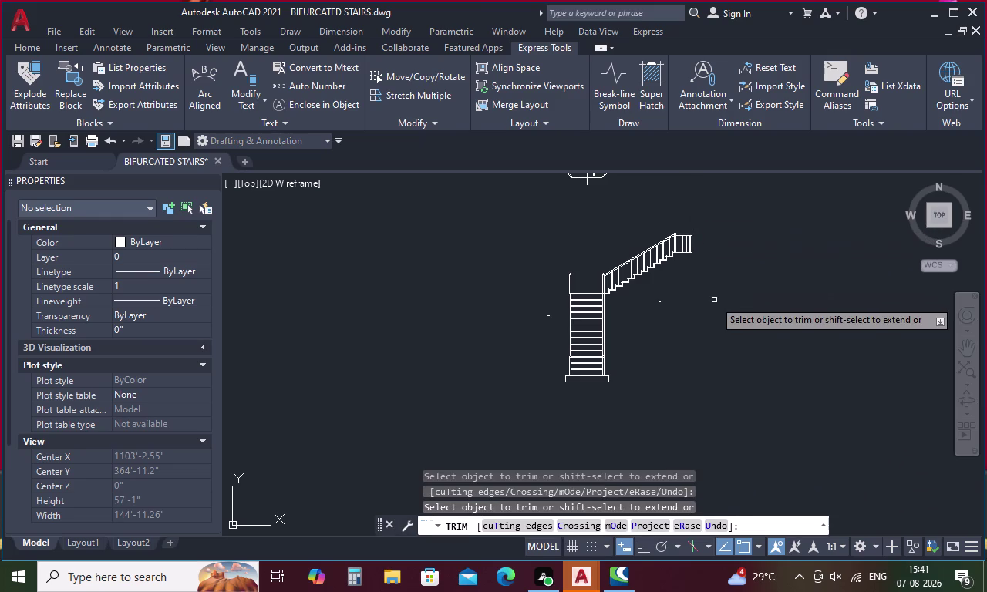
key(Escape)
middle_drag(638, 248, 580, 292)
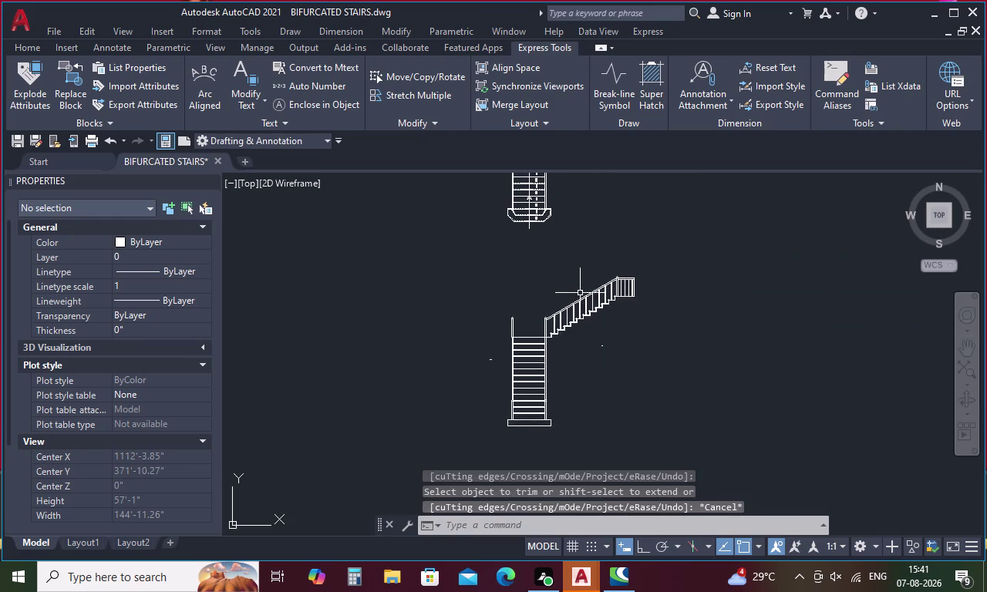
scroll(up, 3)
drag(515, 291, 499, 384)
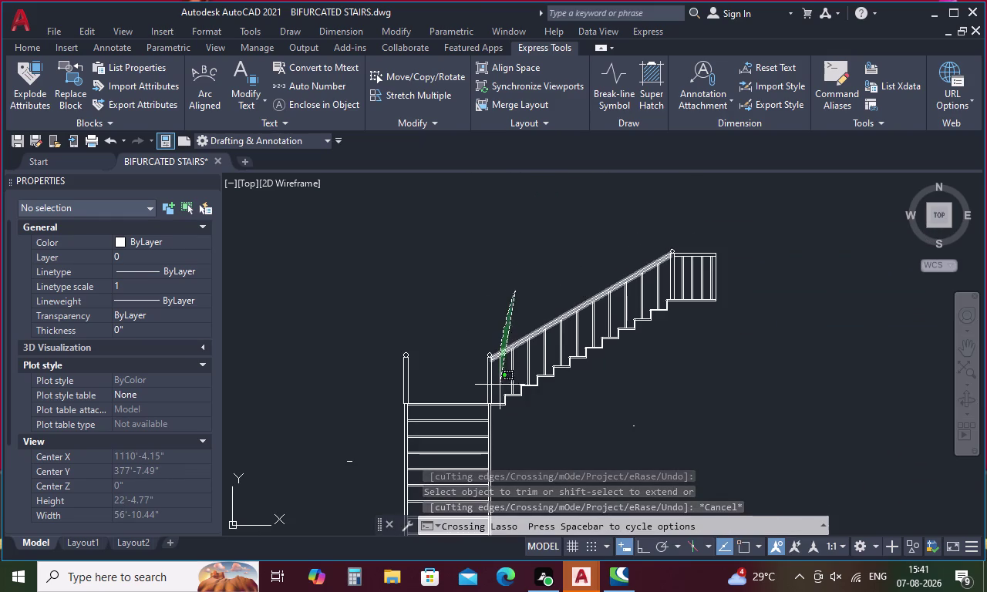
drag(500, 384, 686, 231)
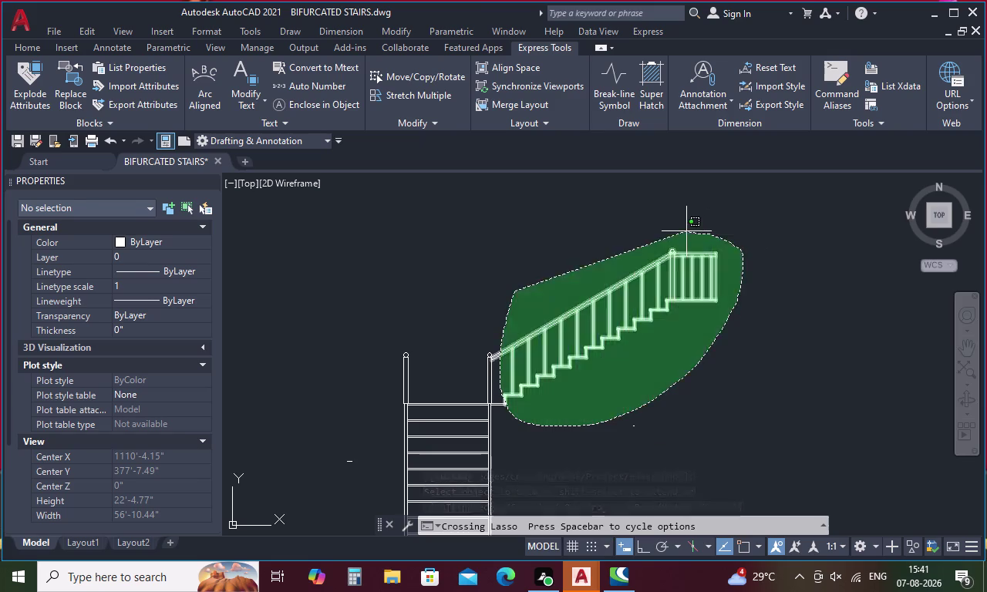
drag(687, 231, 685, 231)
scroll(up, 3)
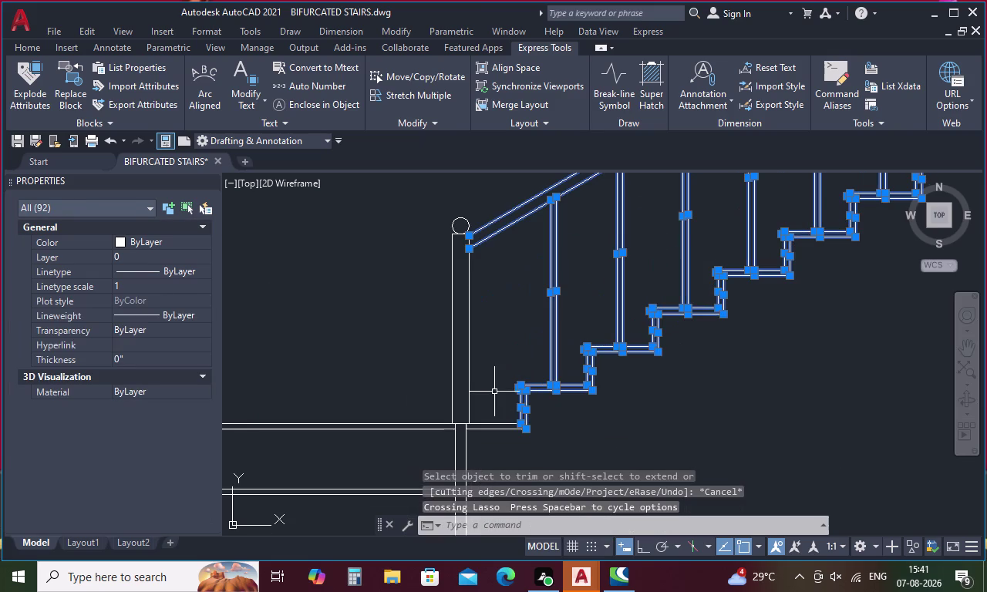
drag(493, 391, 501, 443)
drag(516, 419, 488, 405)
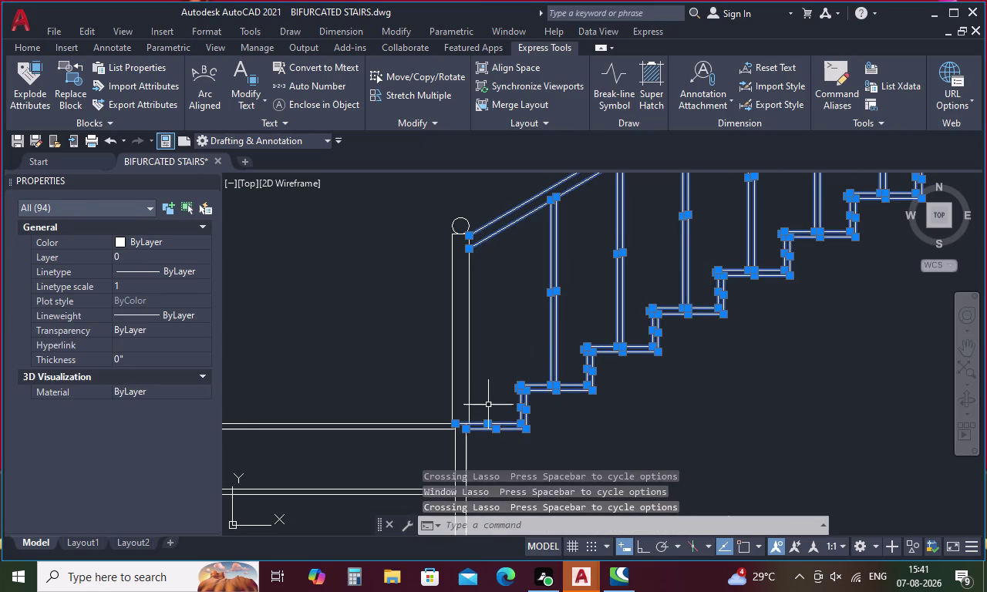
scroll(down, 3)
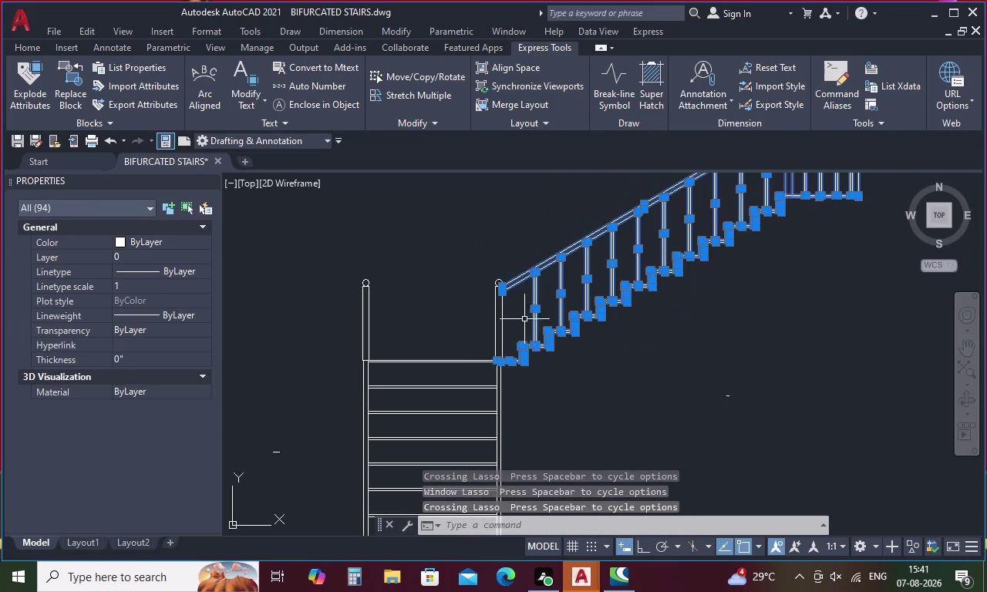
middle_drag(627, 349, 552, 432)
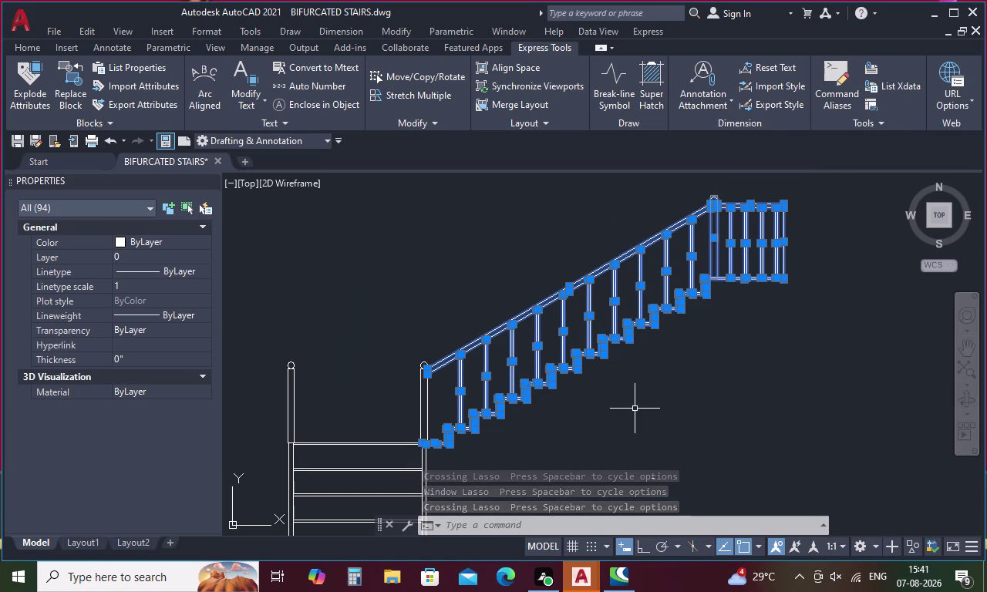
text(mi)
key(space)
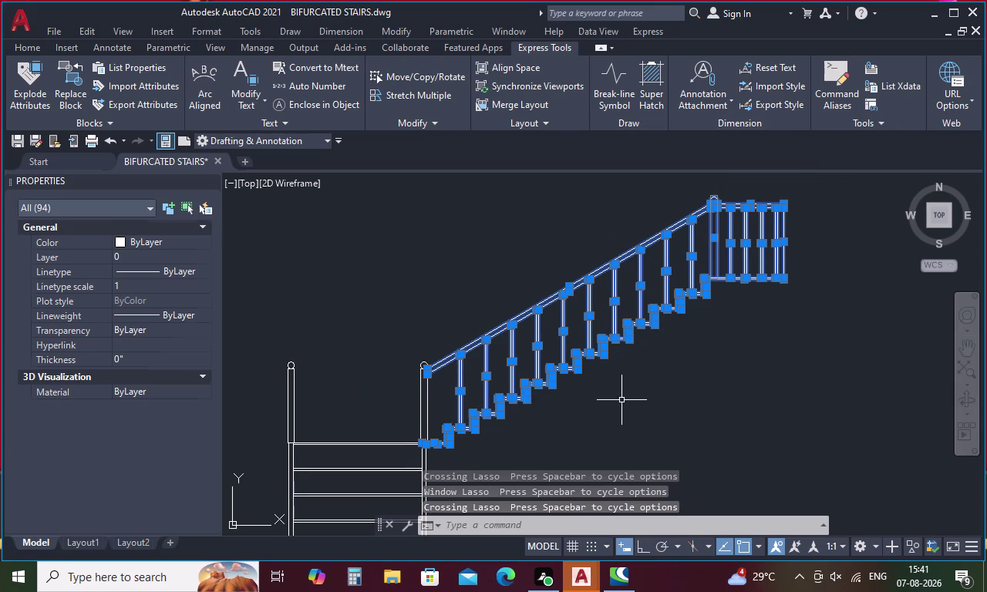
middle_drag(643, 417, 723, 271)
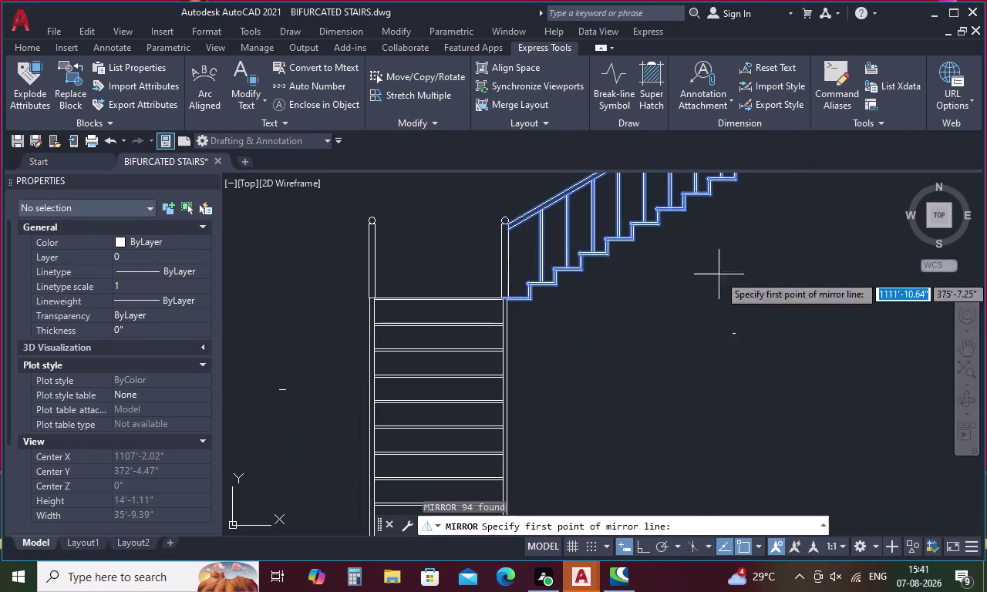
click(438, 303)
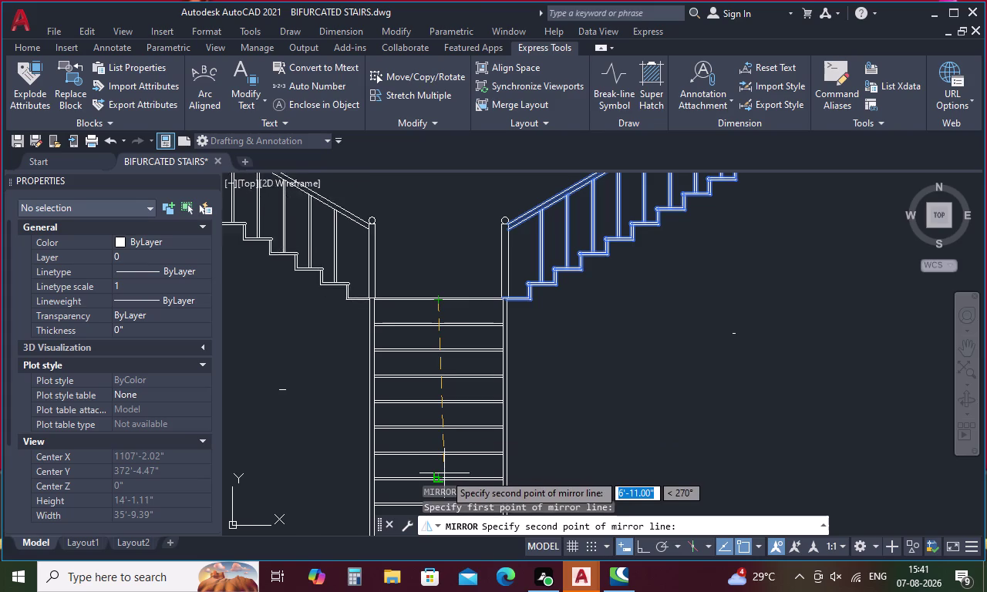
key(F8)
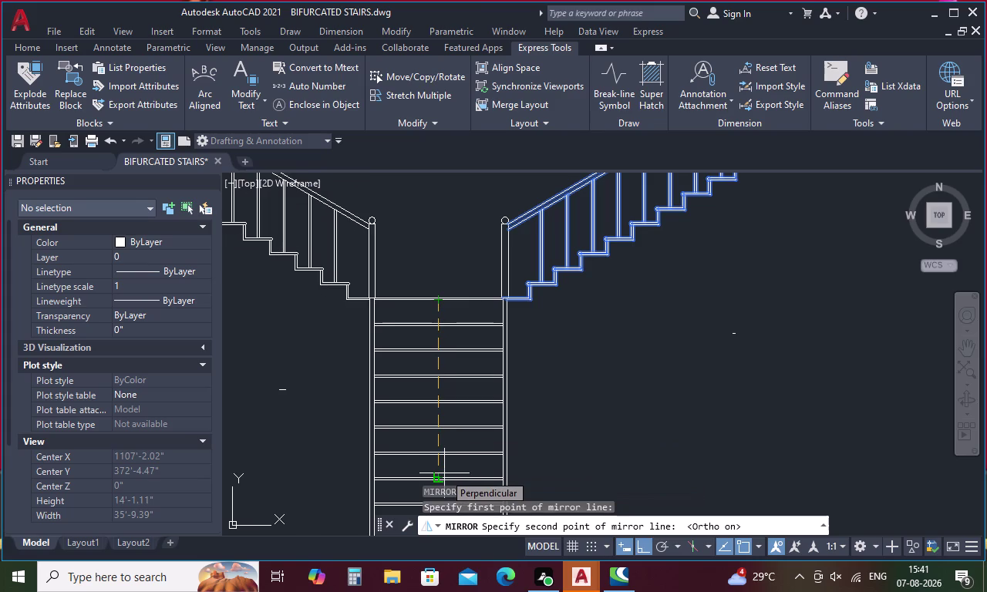
click(445, 474)
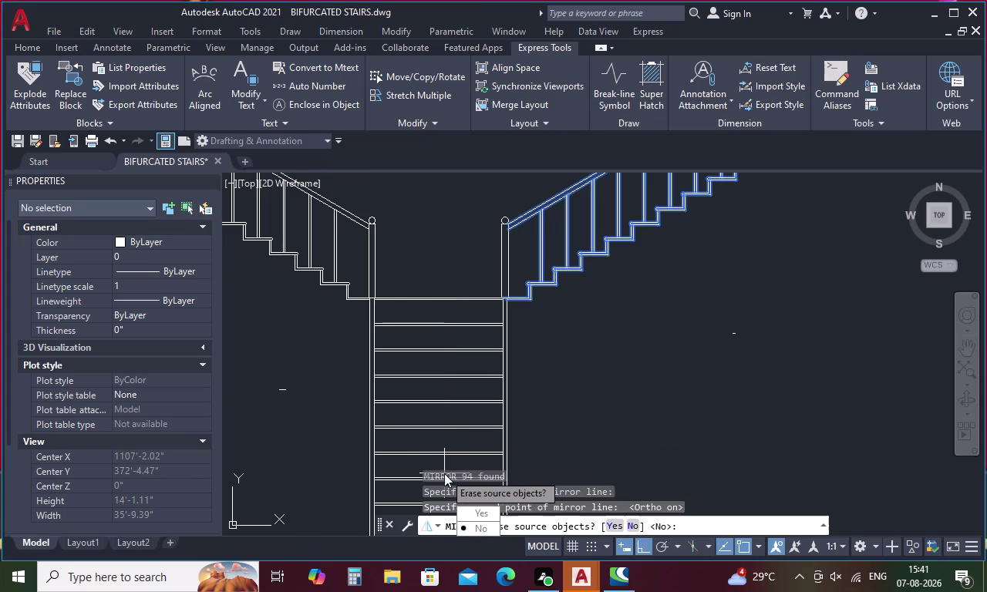
scroll(down, 3)
middle_drag(456, 453, 485, 451)
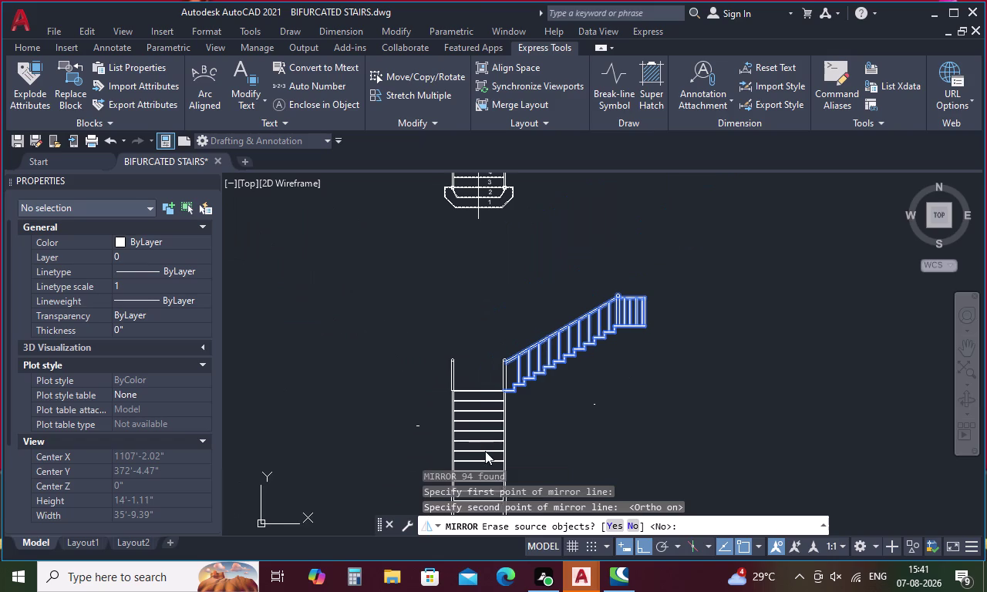
drag(522, 503, 457, 453)
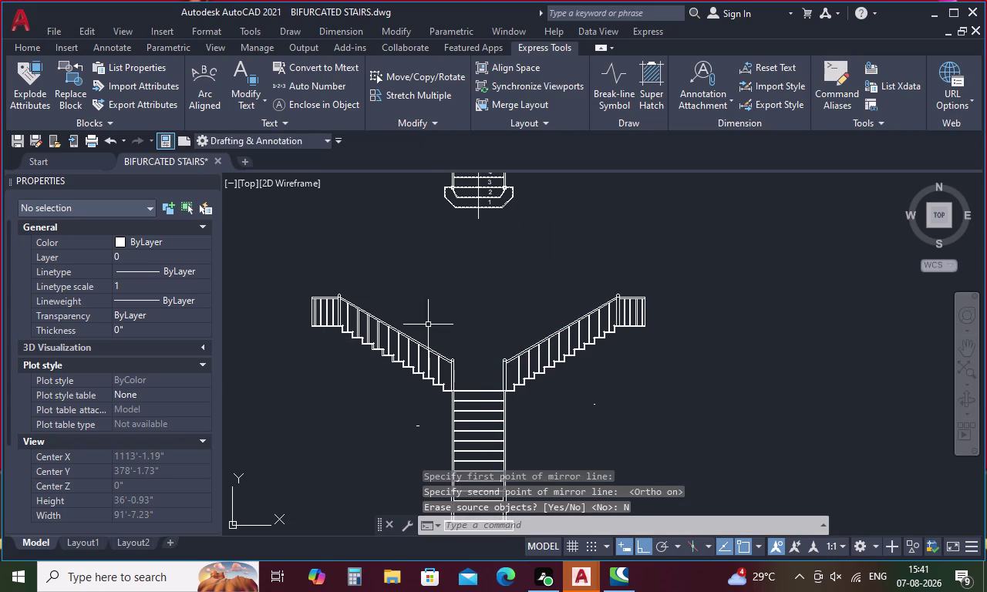
key(ctrl+z)
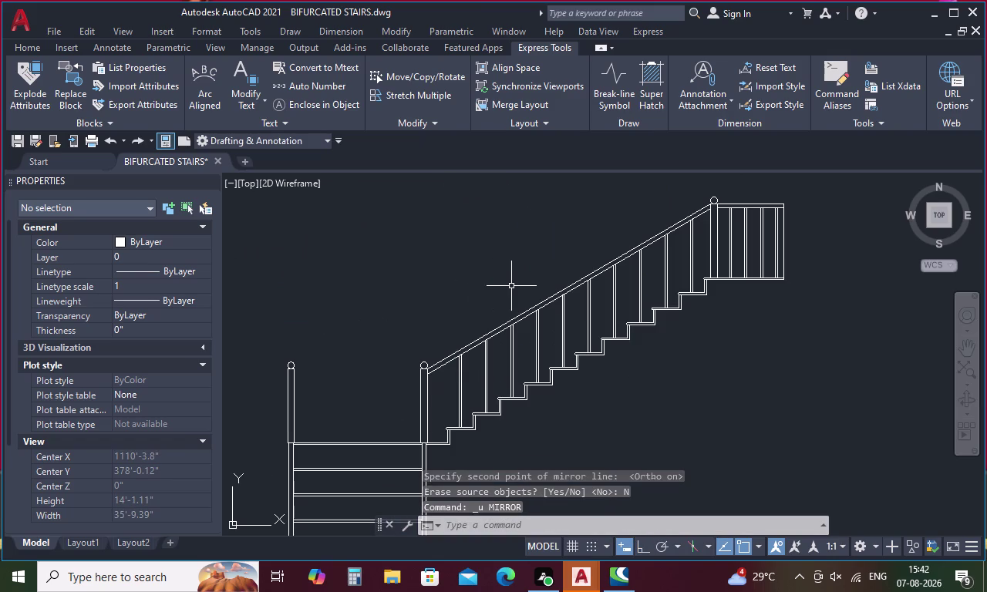
key(Escape)
text(l)
Draw a sloped line from the bottom step corner to below the landing.
key(space)
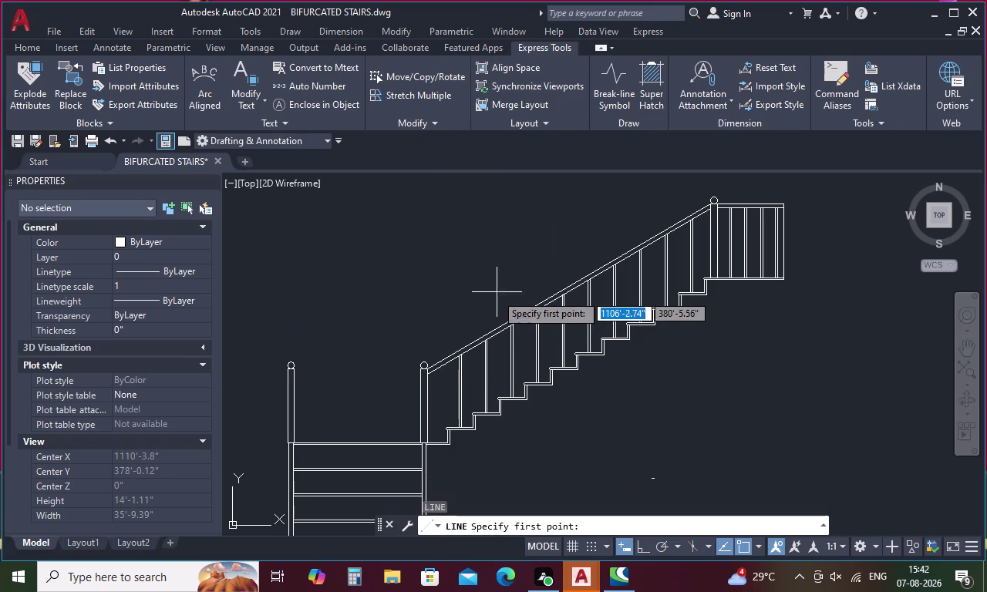
middle_drag(481, 431, 451, 331)
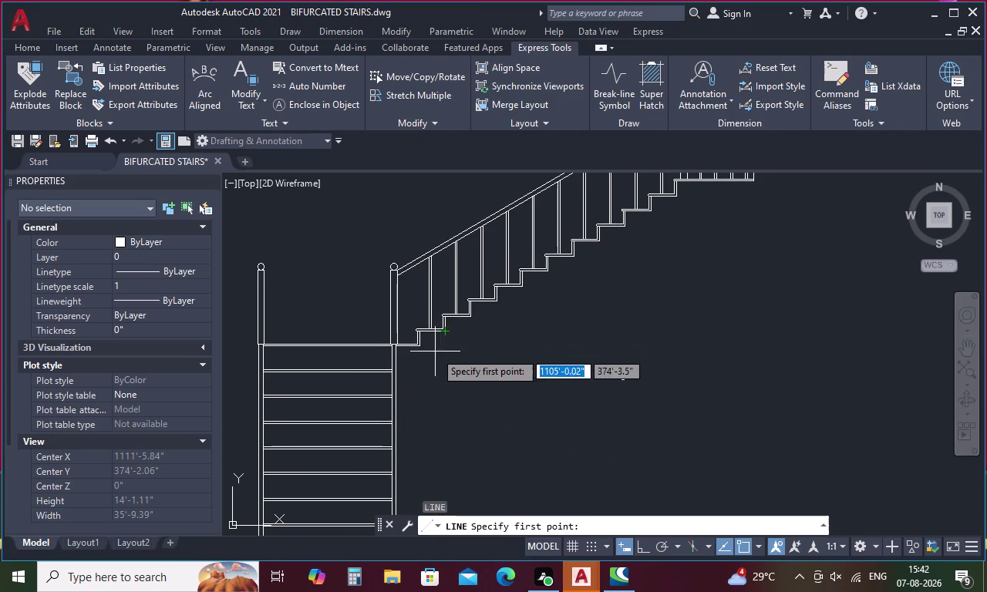
click(421, 348)
middle_drag(605, 287, 536, 448)
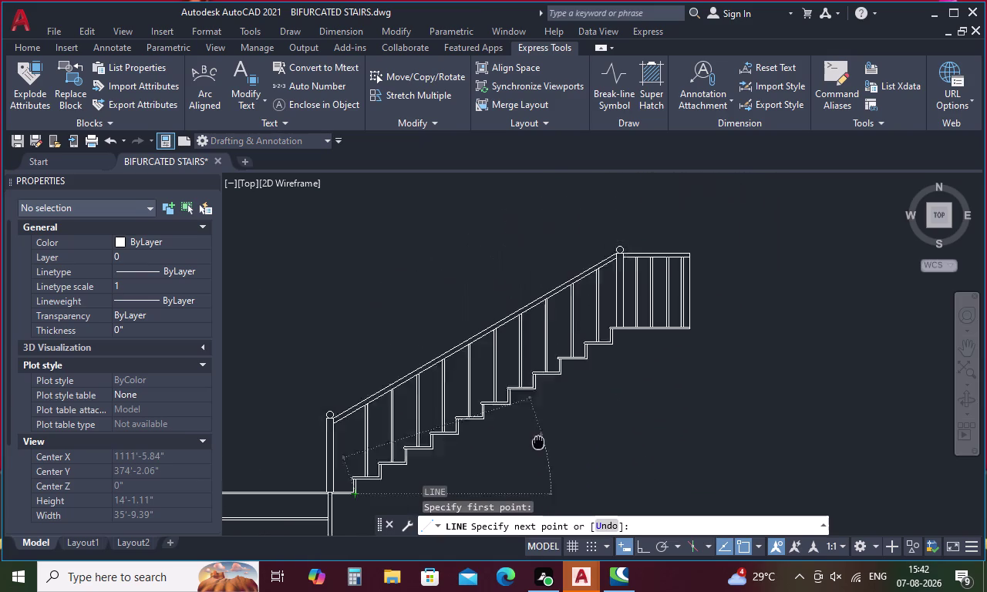
middle_drag(536, 448, 534, 451)
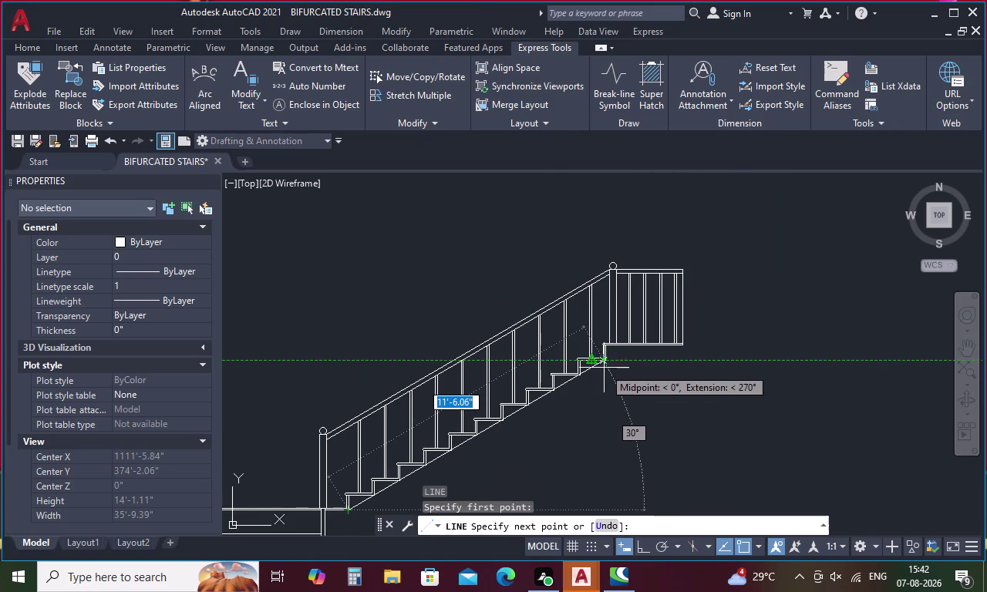
scroll(up, 3)
click(610, 351)
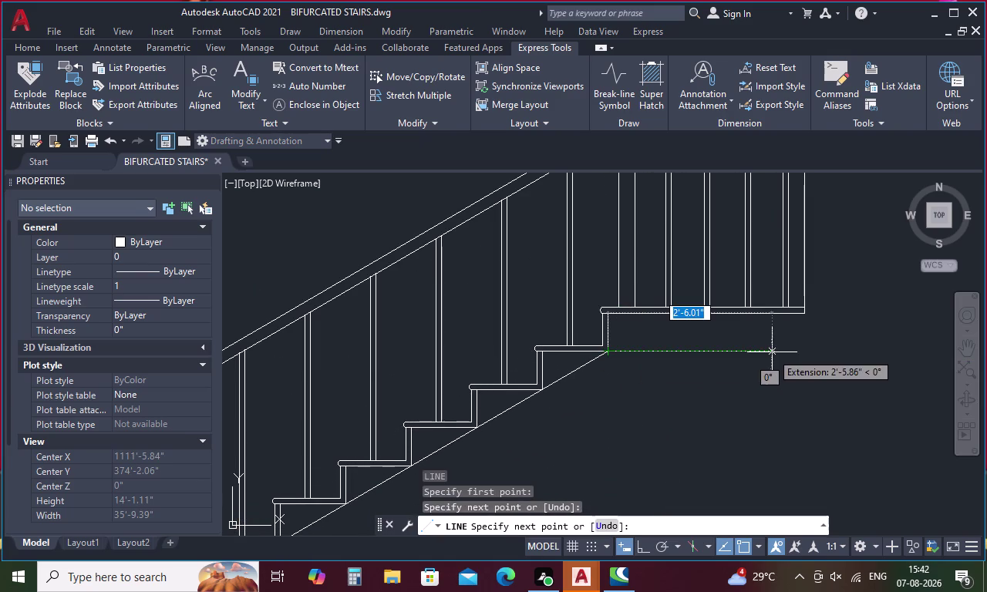
key(Escape)
Offset the new sloped line 6 inches downward.
text(o)
key(space)
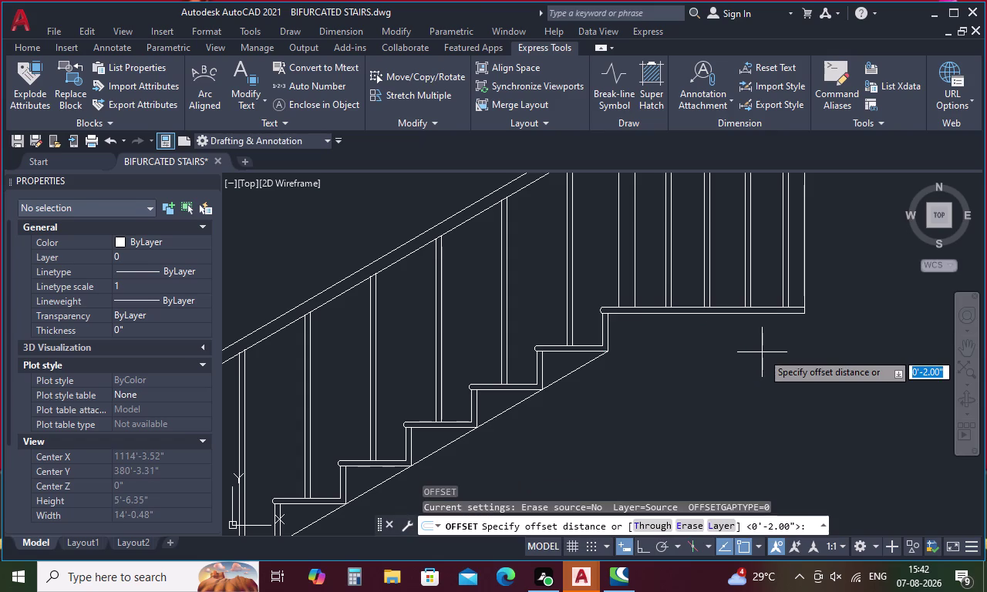
text(6)
key(space)
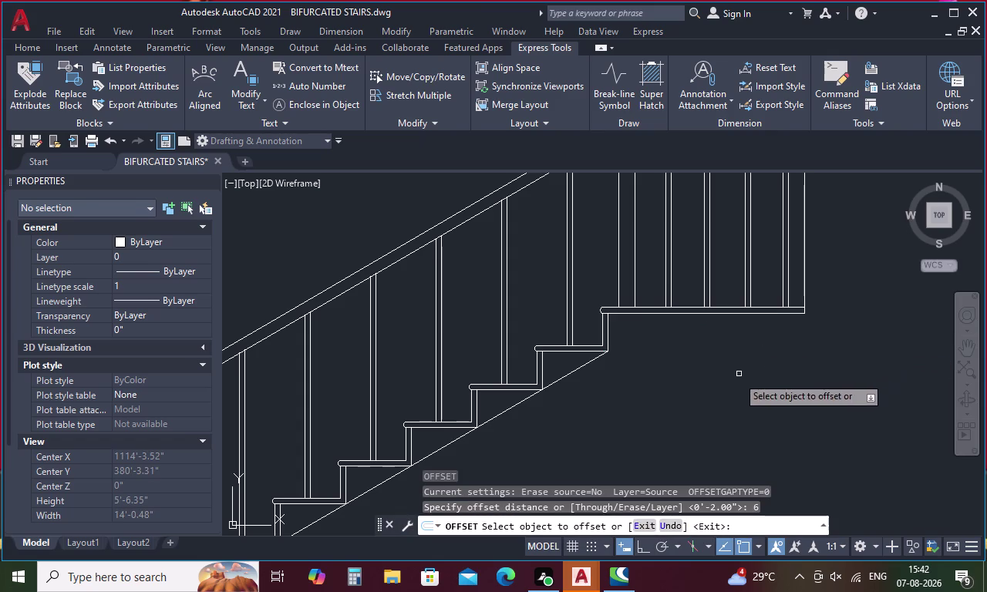
click(572, 373)
click(598, 402)
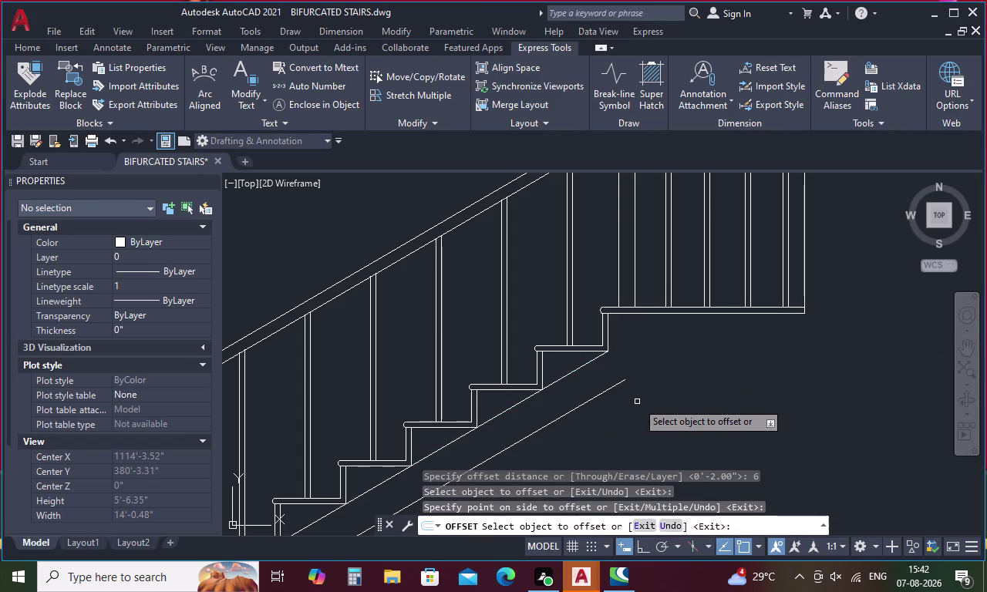
key(space)
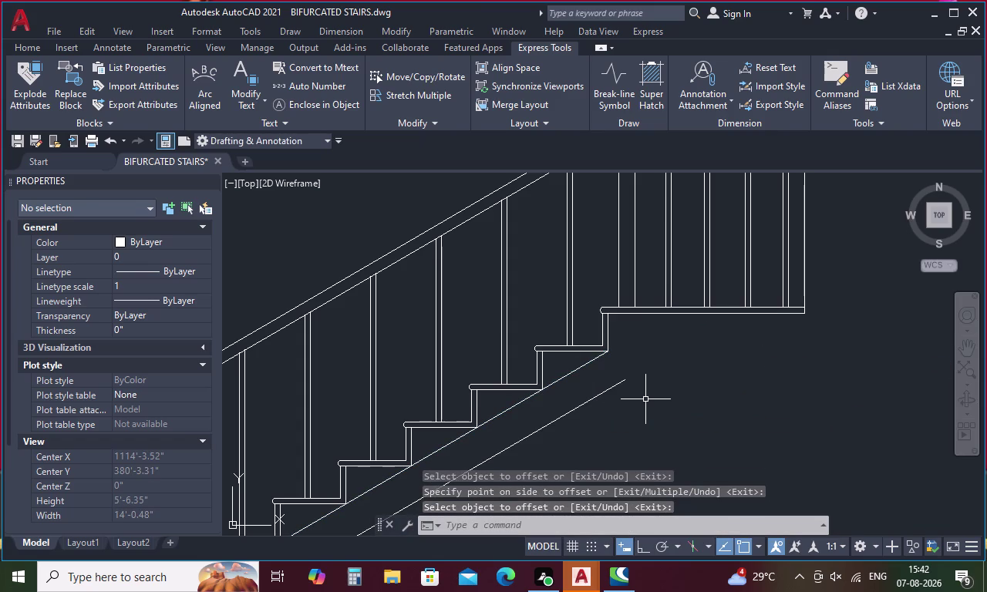
Extend the lower sloped line to the landing and the bottom post.
key(e)
text(x)
key(space)
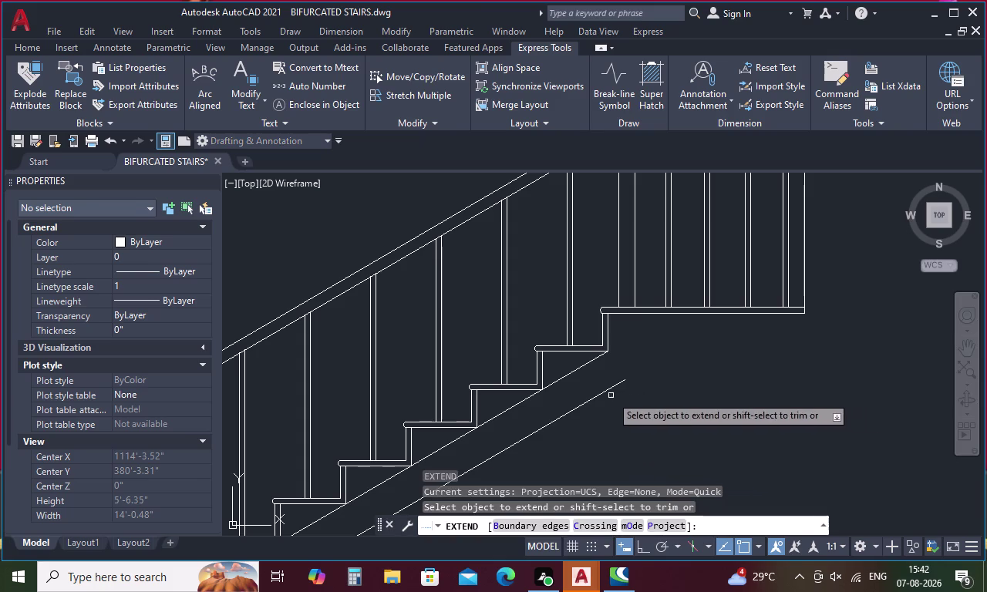
click(618, 386)
scroll(down, 3)
middle_drag(624, 384, 710, 280)
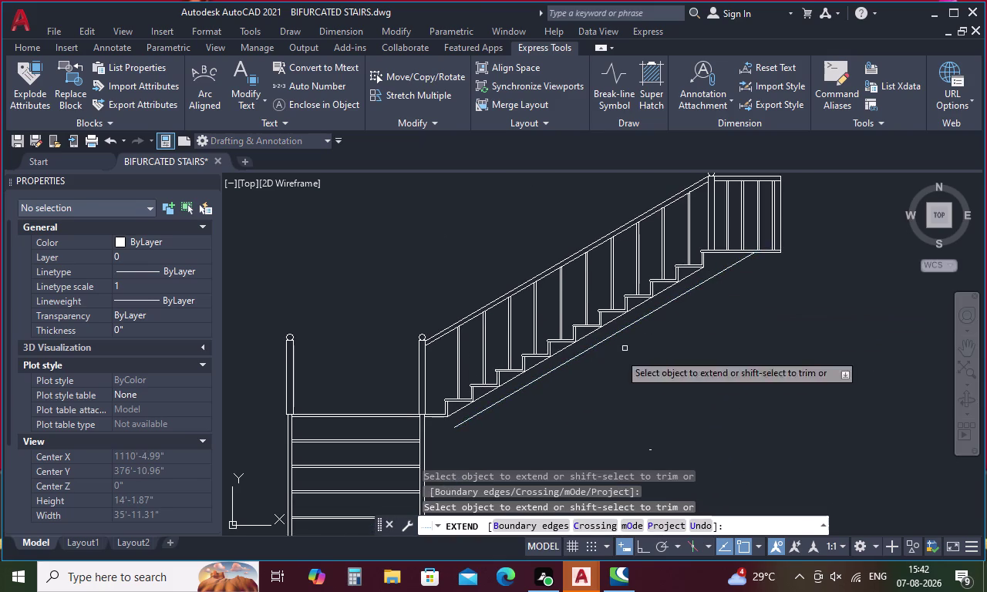
click(470, 422)
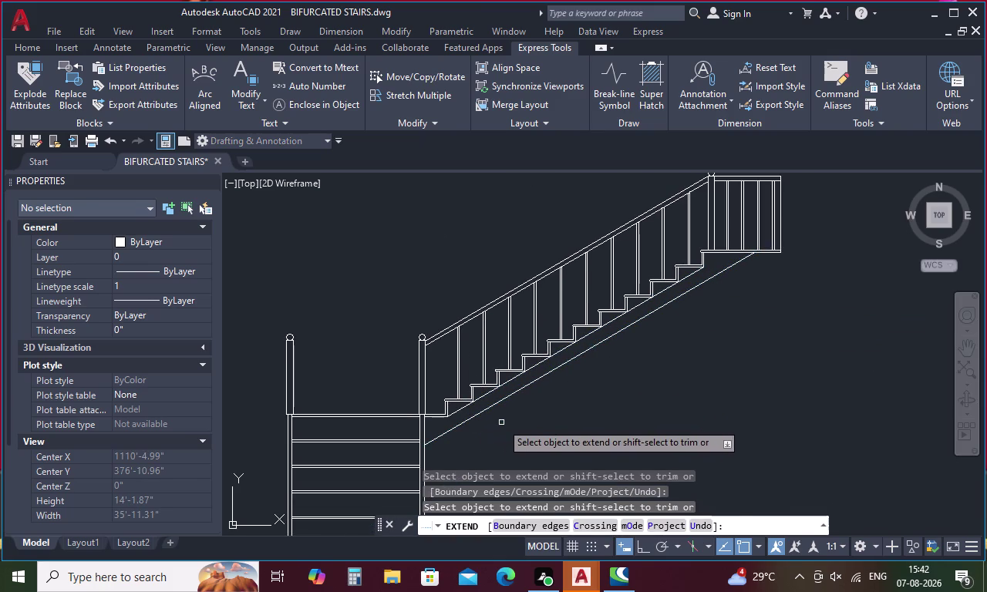
Delete the construction line running along the step corners.
key(Escape)
click(506, 384)
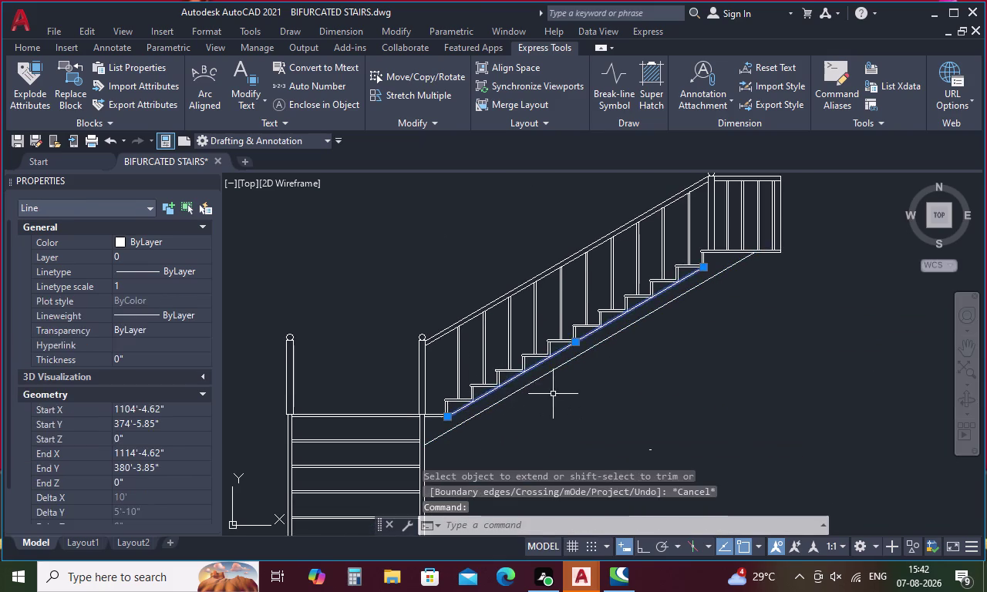
key(Delete)
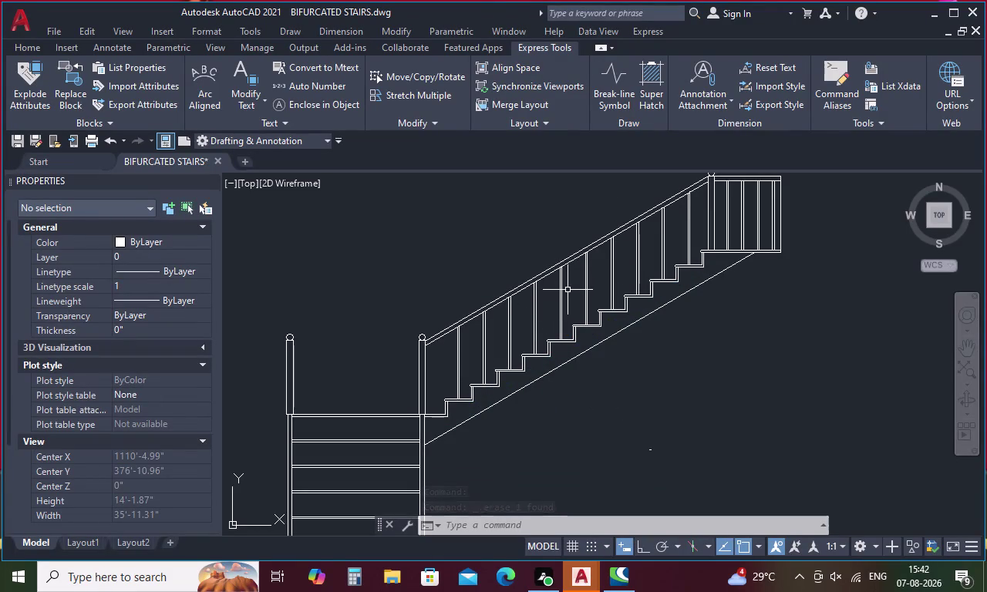
Offset the landing's bottom line 6 inches downward.
text(o)
key(space)
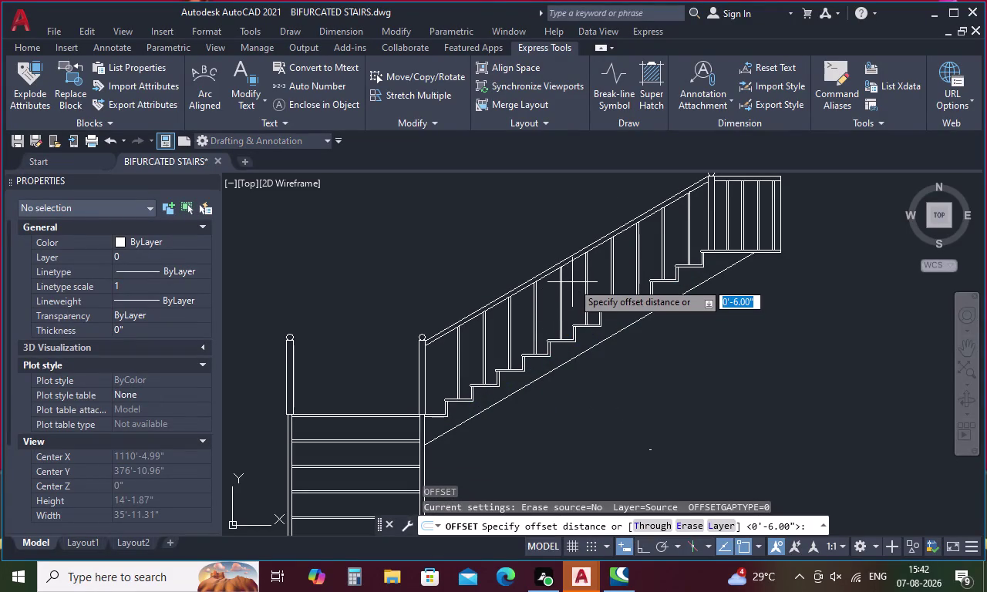
key(6)
key(space)
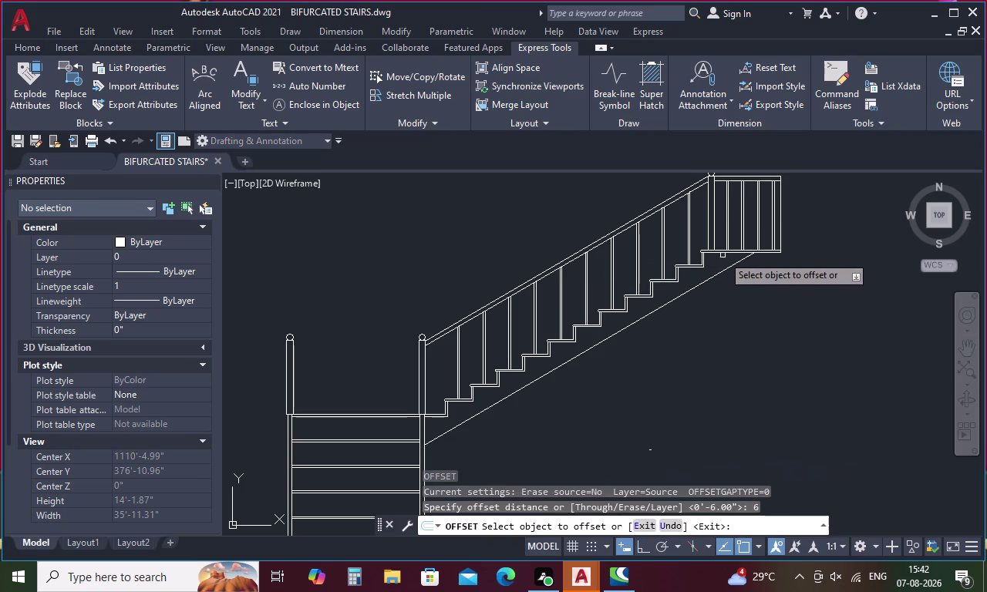
click(725, 253)
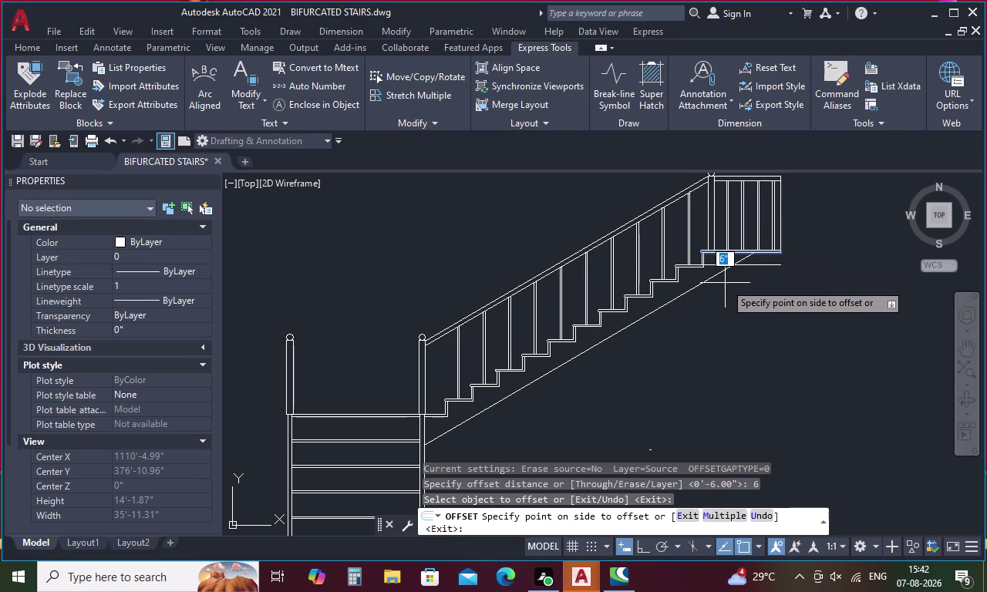
click(725, 283)
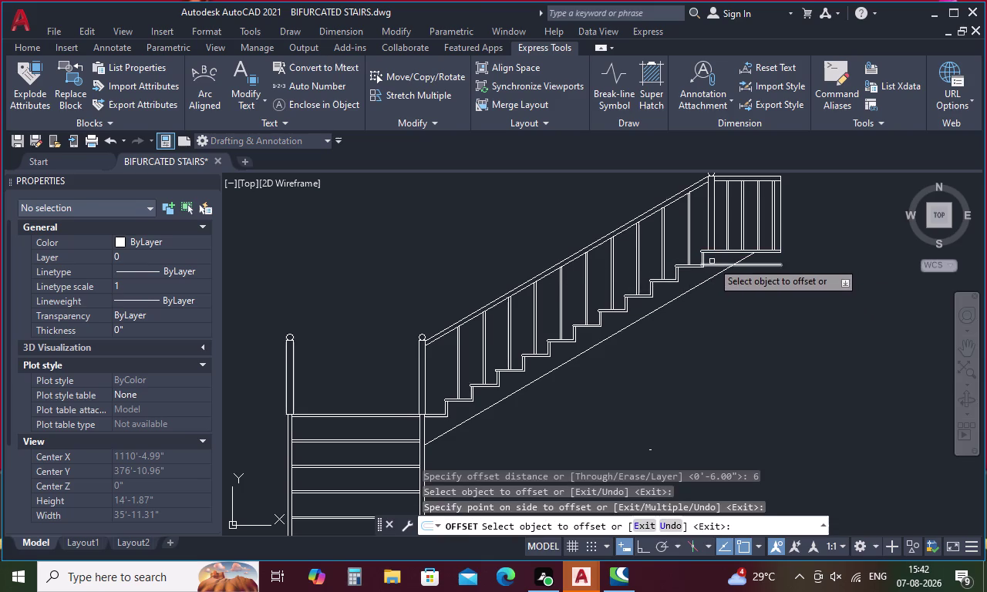
scroll(up, 3)
scroll(up, 3)
scroll(up, 3)
scroll(up, 3)
scroll(down, 3)
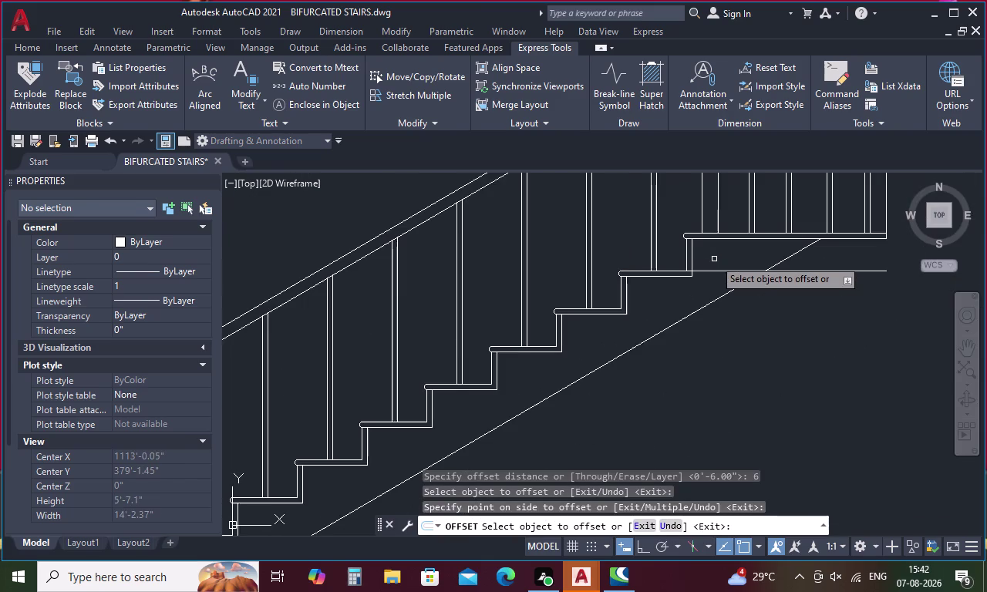
scroll(down, 3)
Offset the sloping underside and the new landing line 0.75 inch below.
key(Escape)
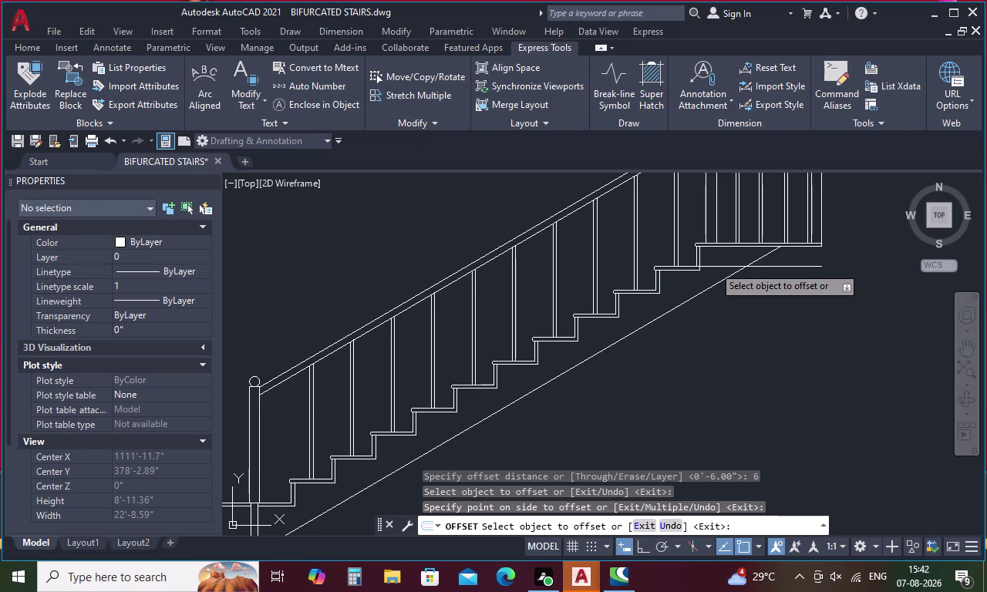
text(o .)
key(7)
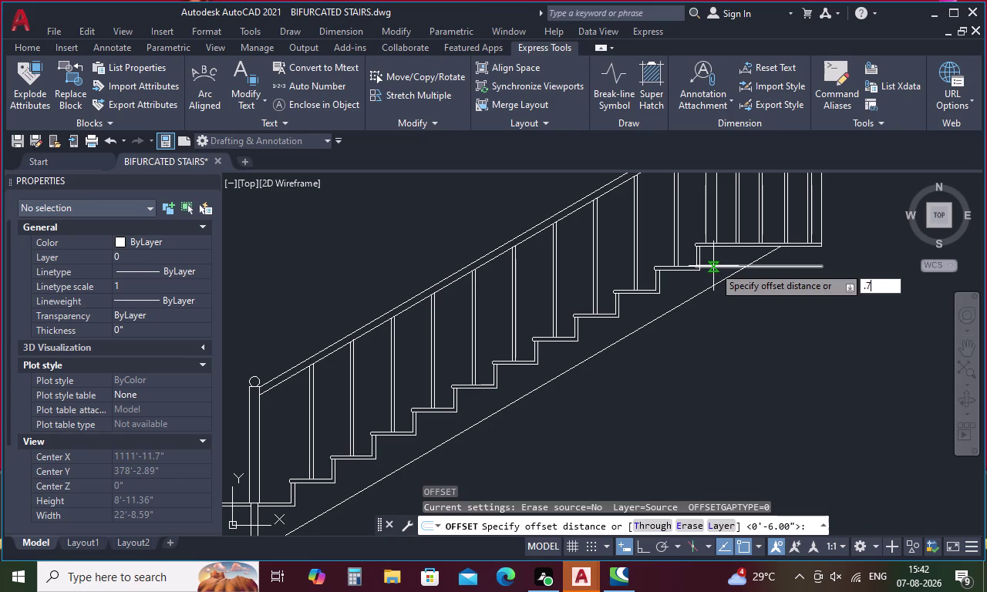
text(5)
key(space)
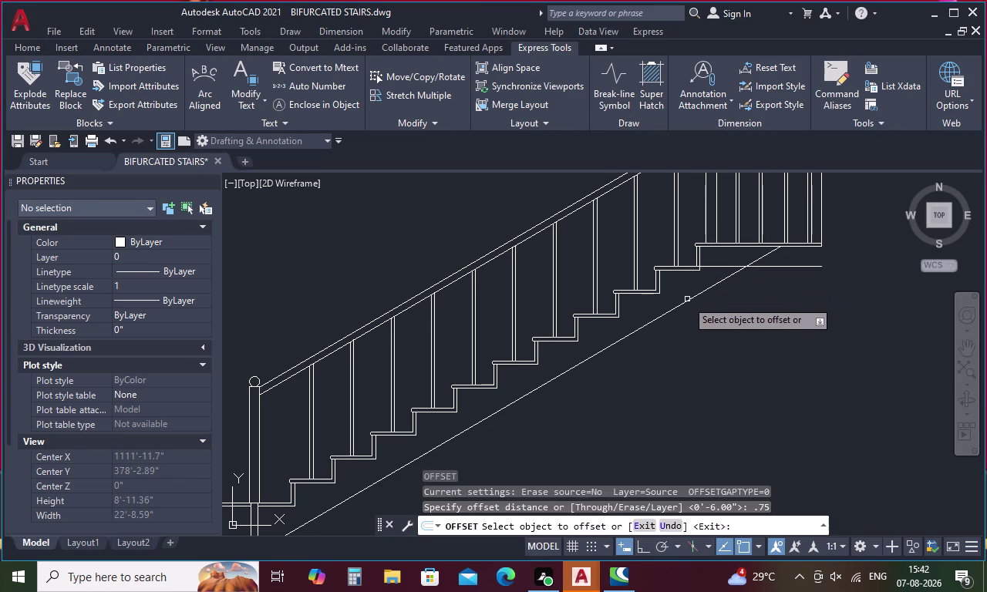
click(684, 302)
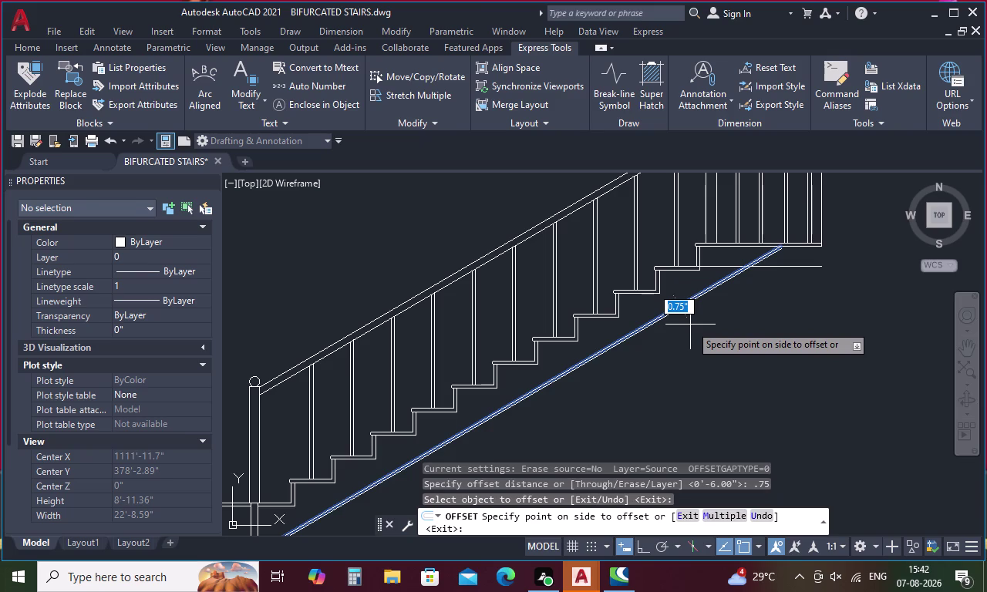
click(691, 325)
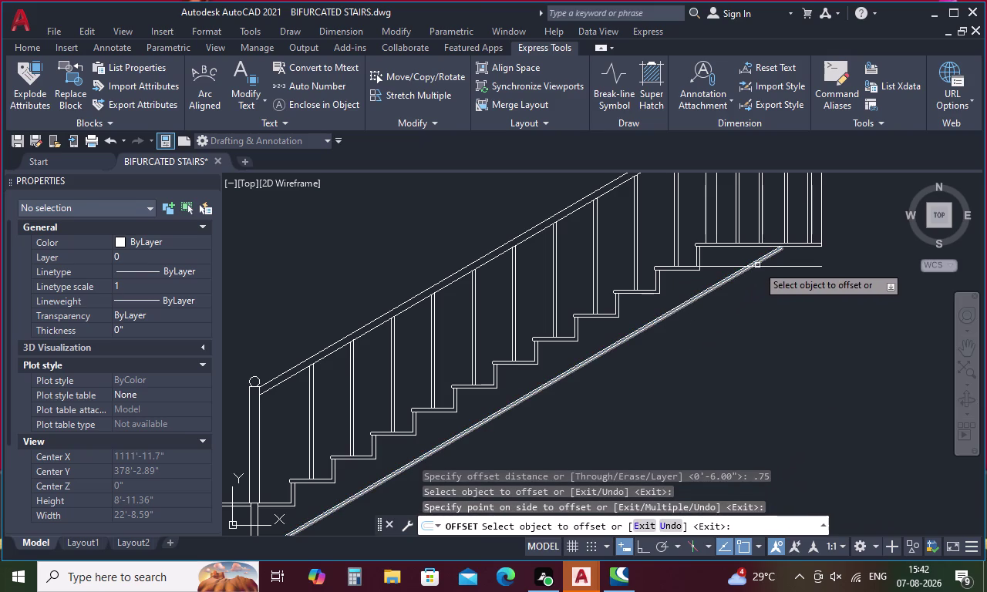
click(766, 266)
click(765, 303)
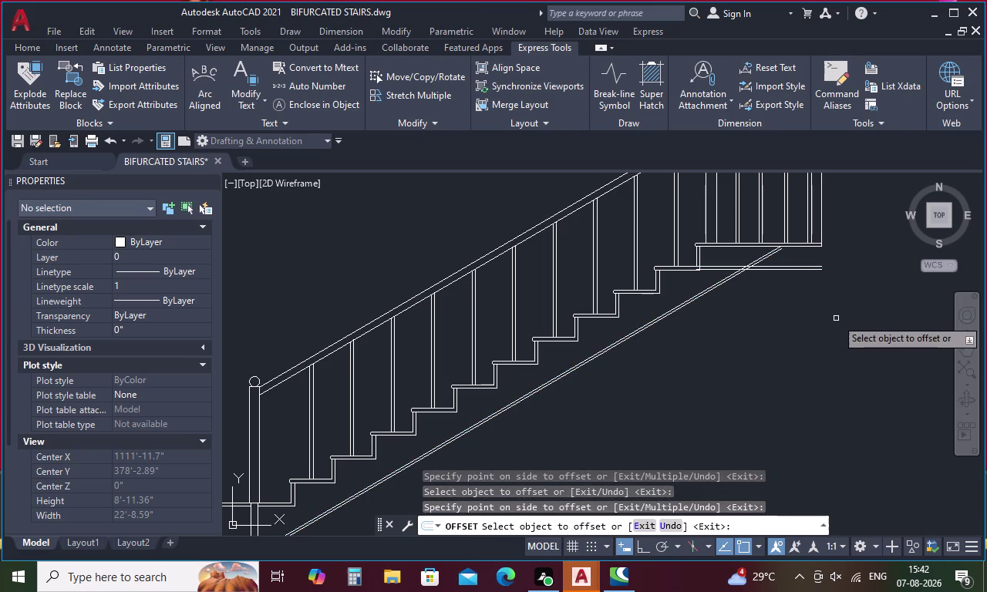
Trim the overshooting line ends and stubs at the landing corner.
key(Escape)
text(tr)
key(space)
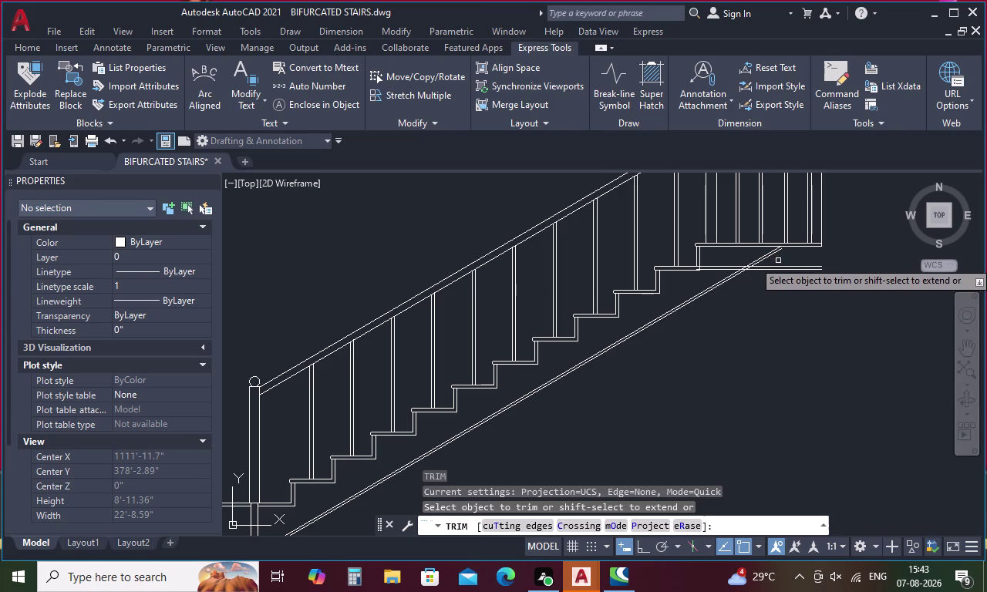
drag(778, 261, 721, 268)
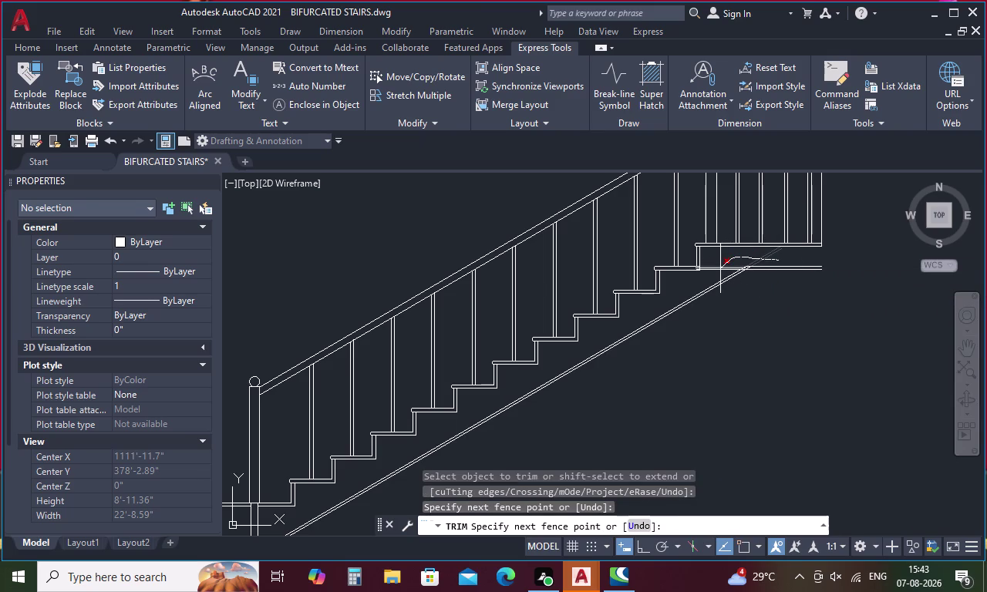
drag(720, 268, 719, 270)
scroll(up, 3)
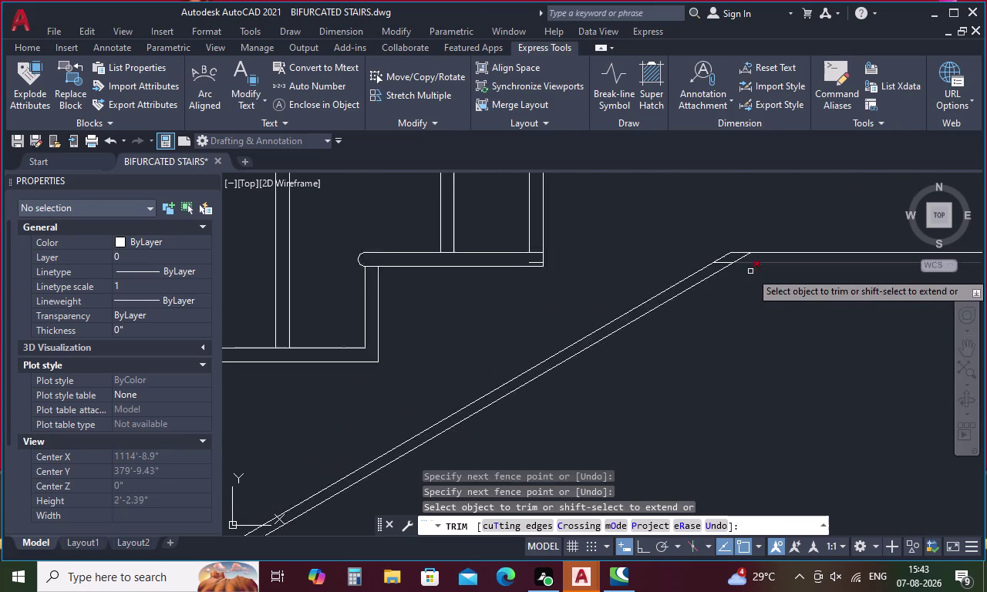
scroll(up, 3)
click(735, 250)
click(705, 258)
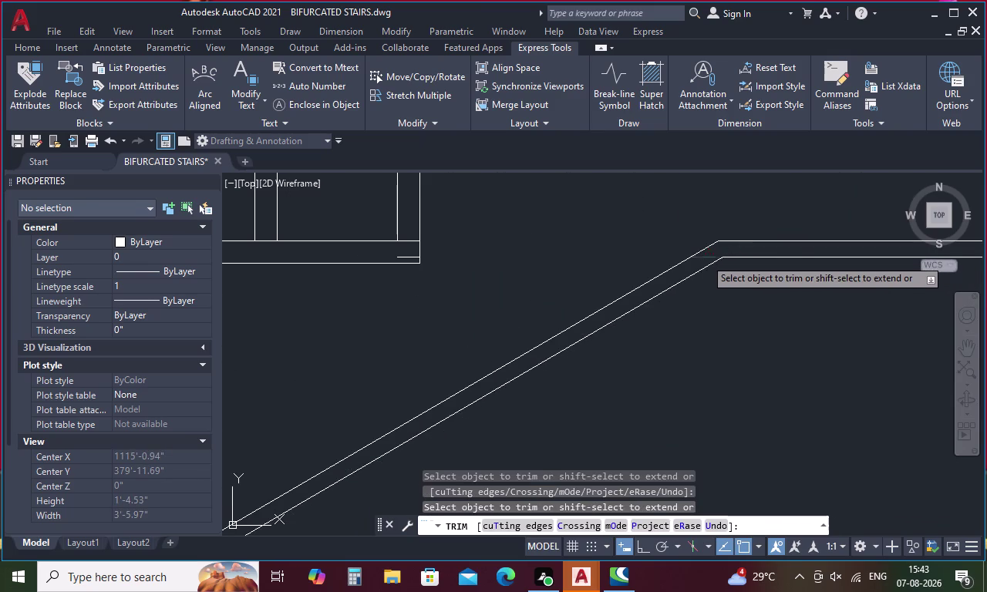
Zoom out to the whole staircase and select the upper stair flight.
scroll(down, 3)
middle_drag(715, 291, 766, 279)
scroll(down, 3)
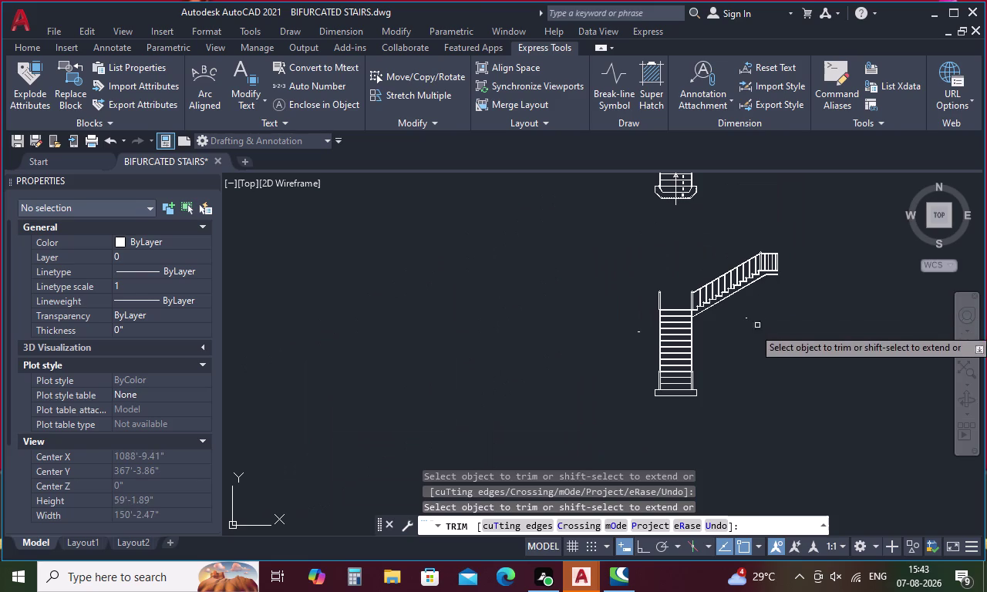
middle_click(748, 325)
key(Escape)
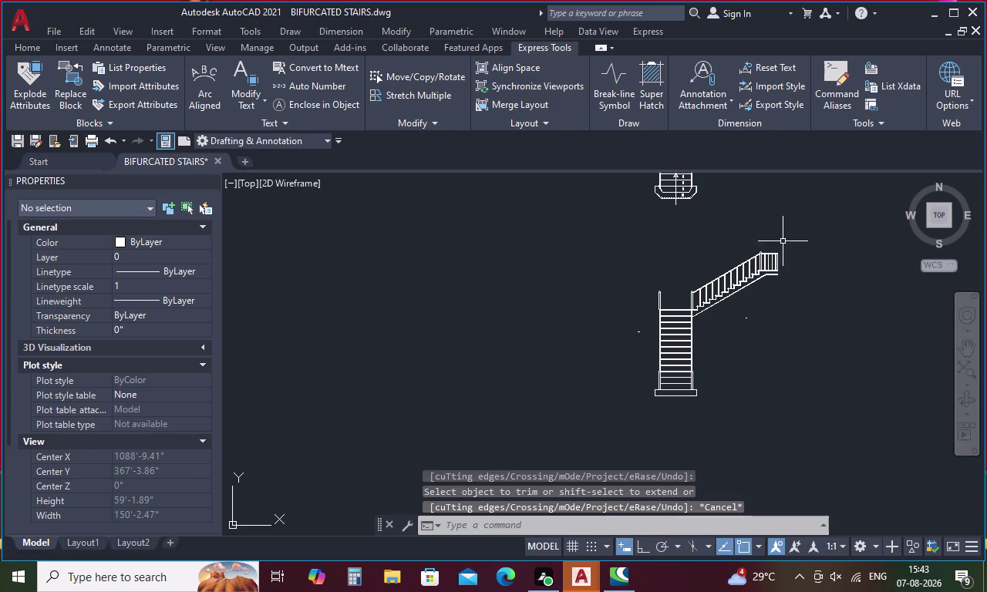
drag(781, 241, 797, 272)
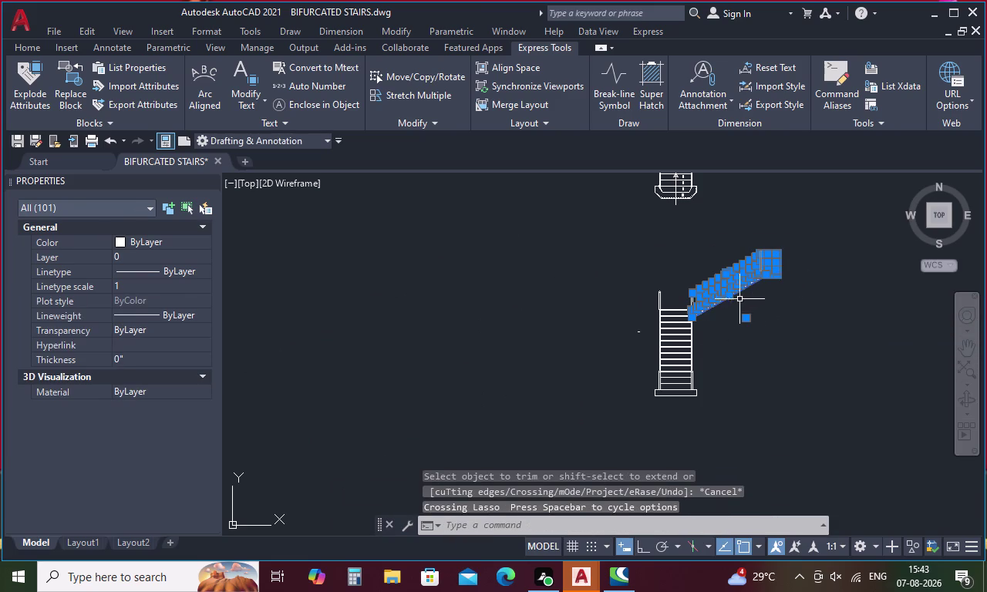
Mirror the upper flight across the main flight's vertical centreline, keeping the original.
scroll(up, 3)
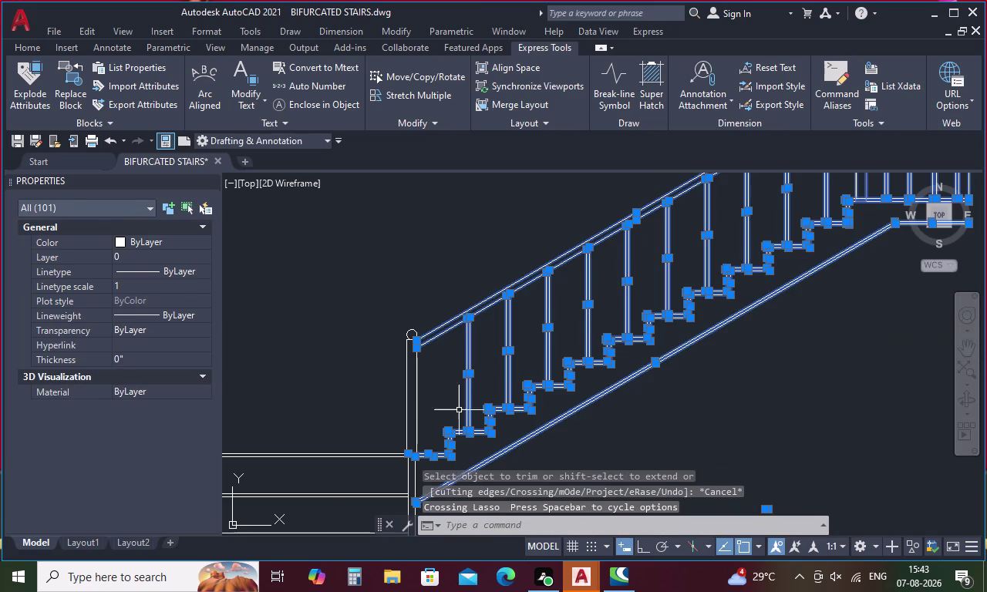
scroll(down, 3)
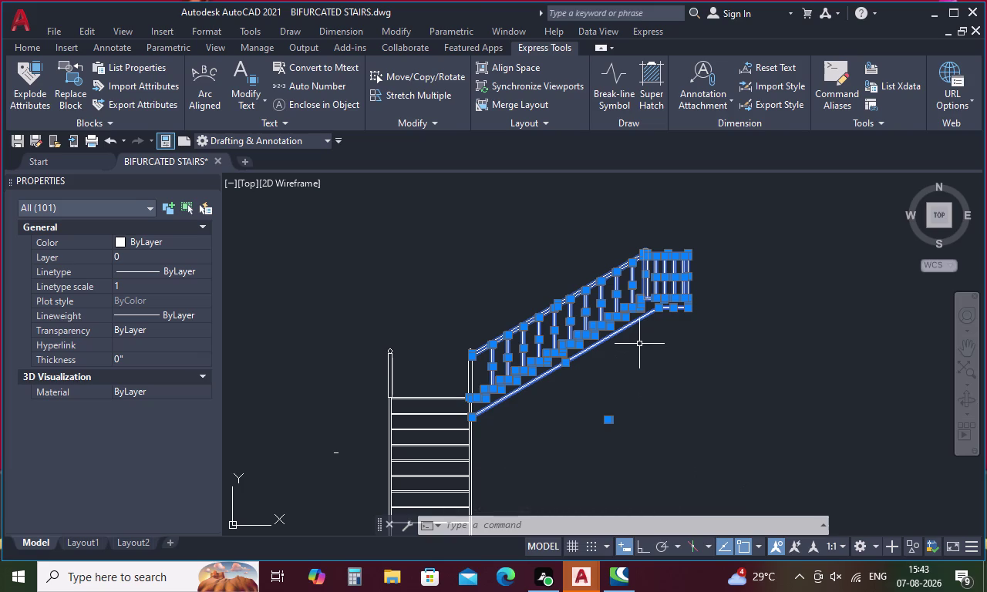
key(m)
text(i)
key(space)
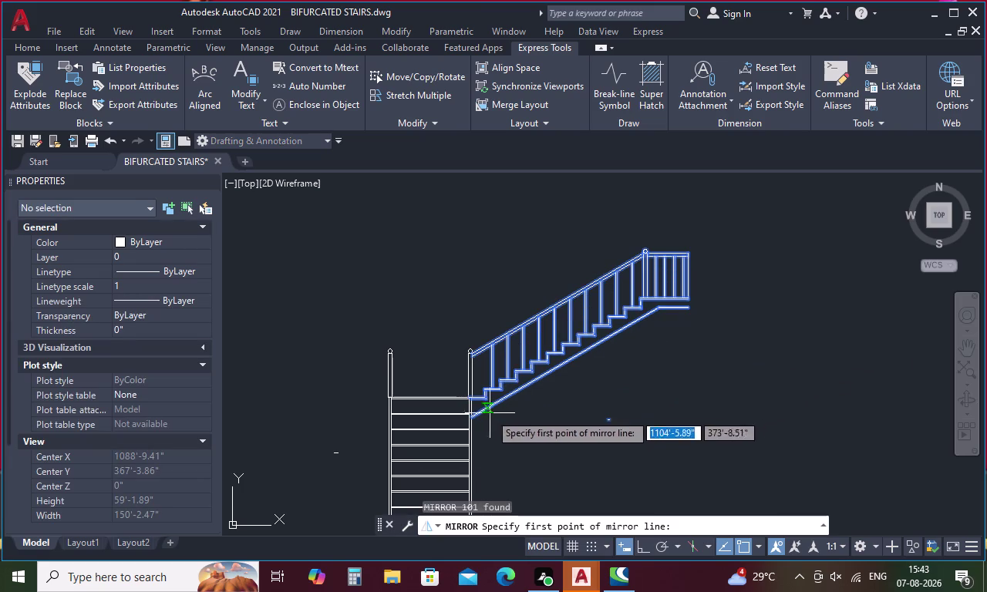
click(427, 404)
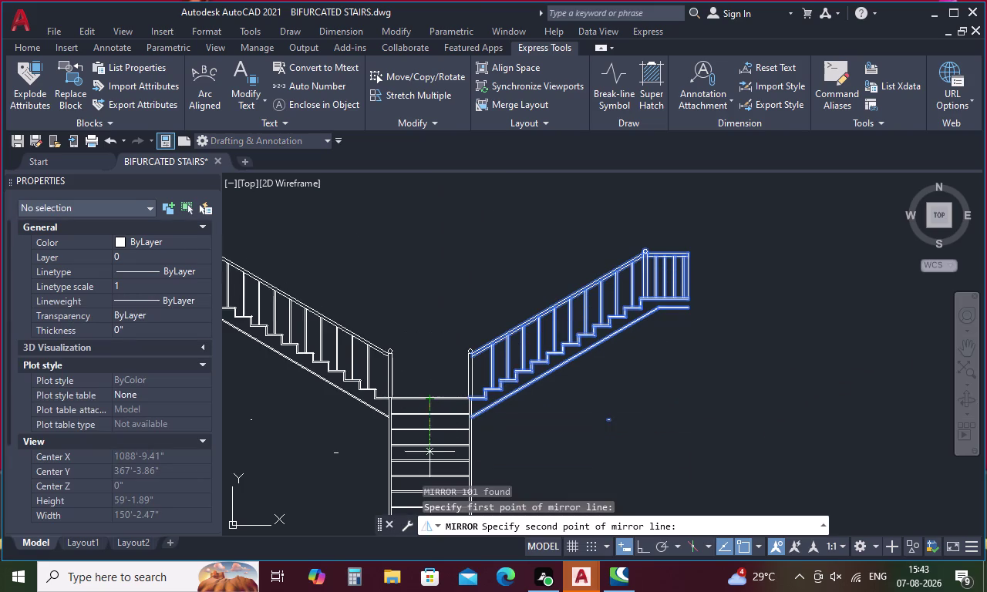
key(F8)
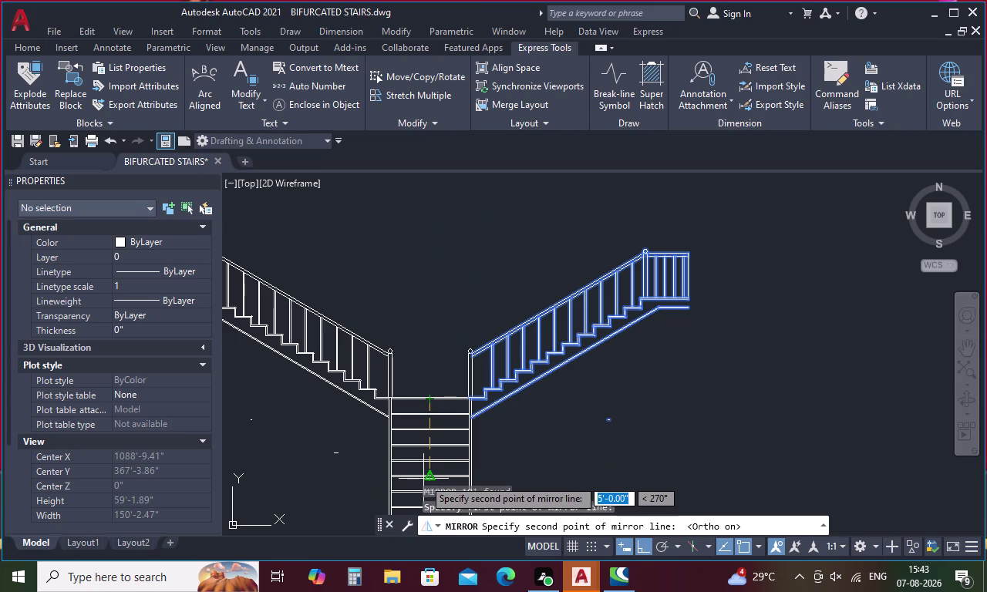
click(423, 479)
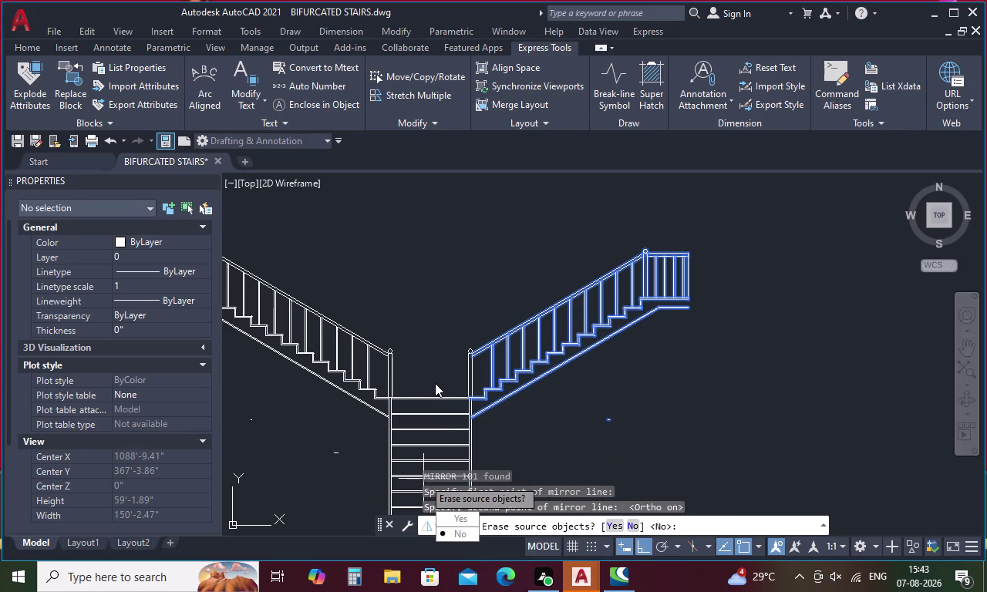
middle_drag(435, 383, 520, 373)
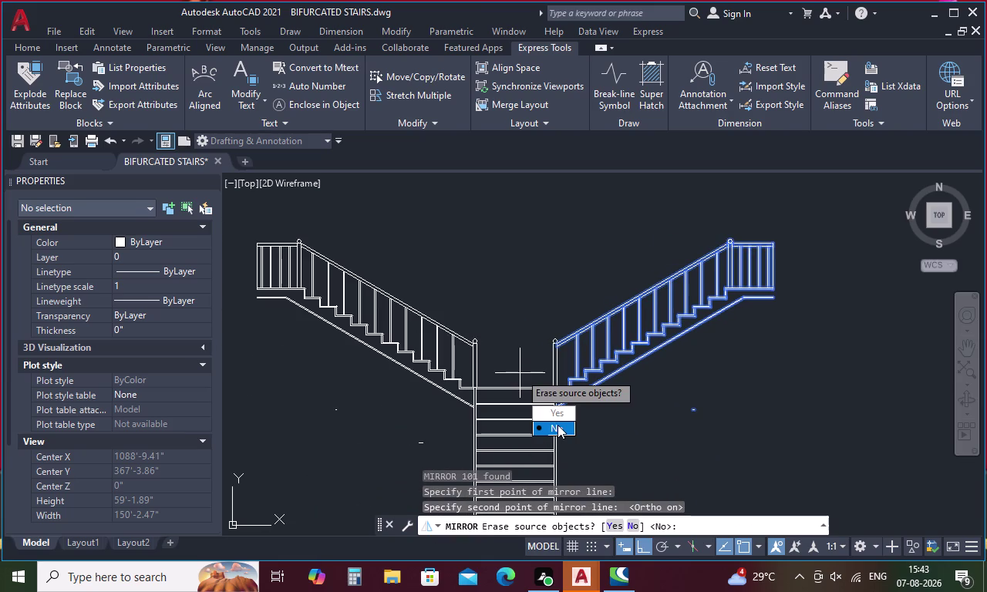
drag(557, 425, 435, 384)
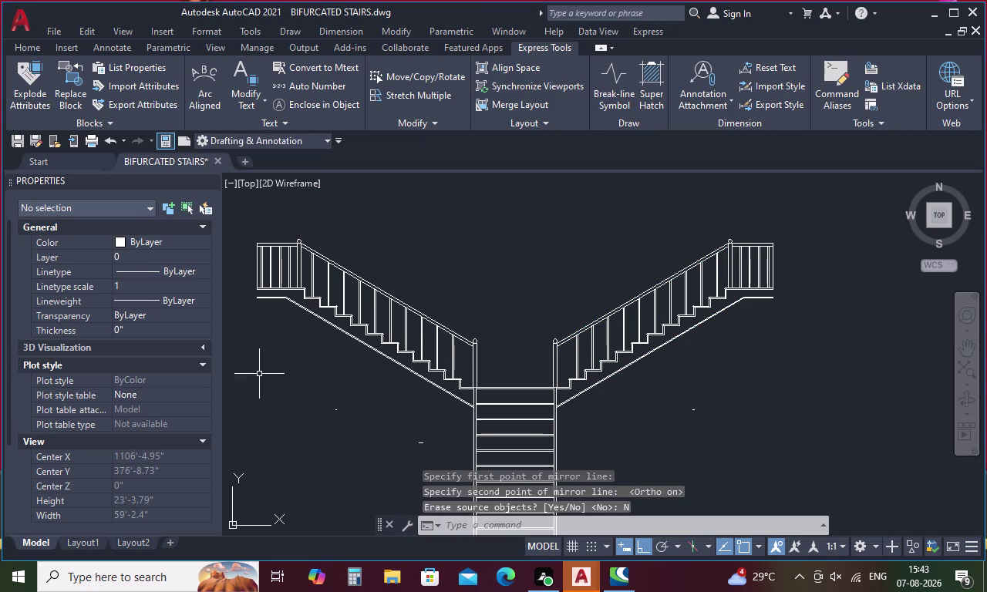
click(256, 266)
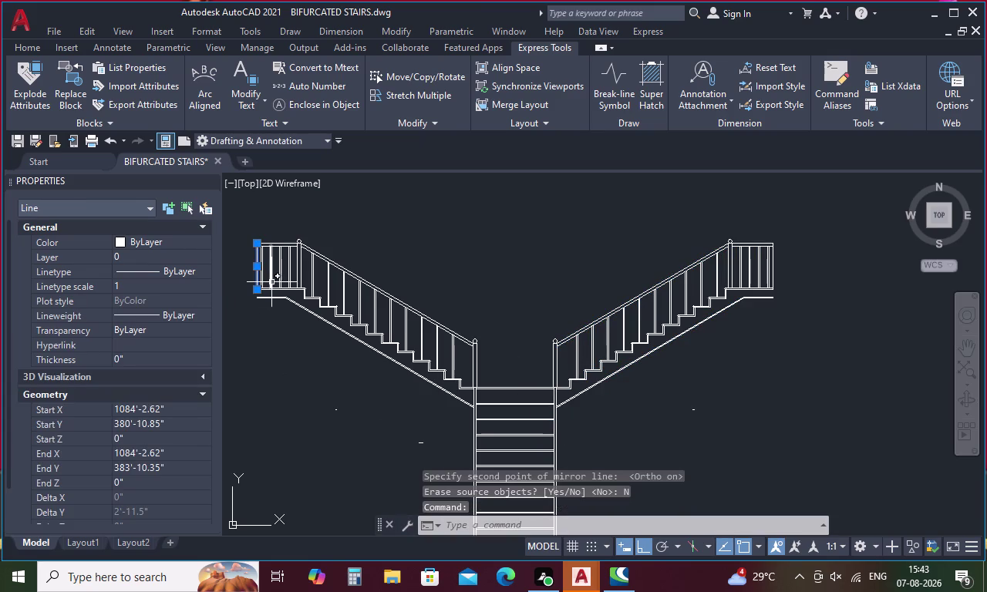
Extend the short landing lines on the left and right flights to their boundaries.
key(Escape)
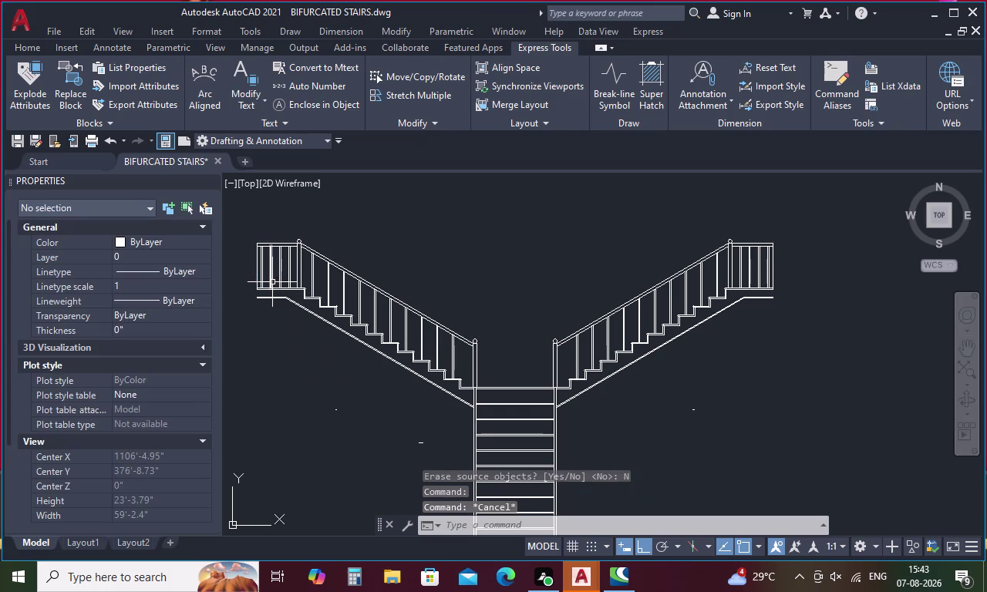
scroll(up, 3)
text(ex)
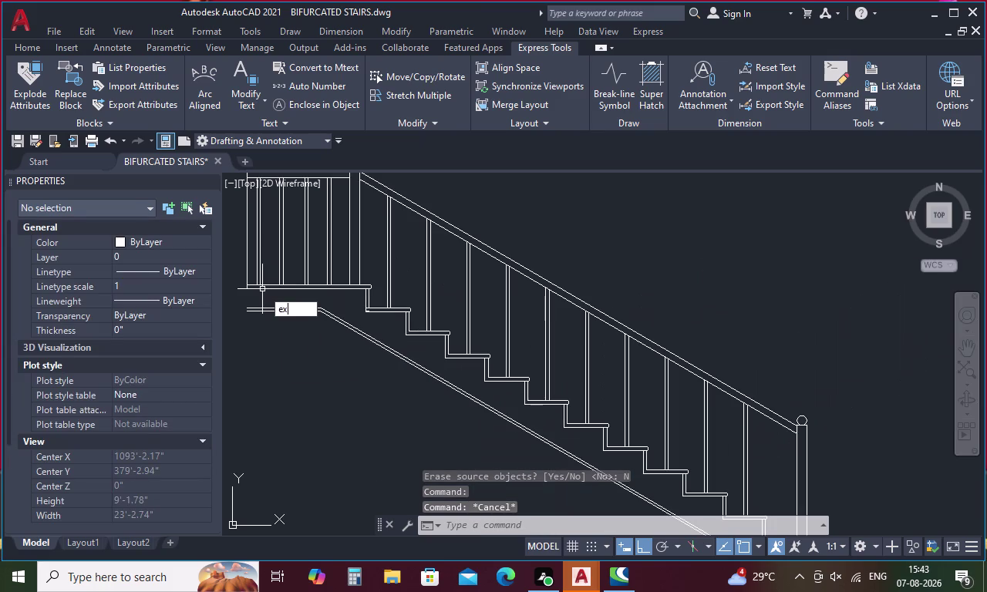
key(space)
click(248, 278)
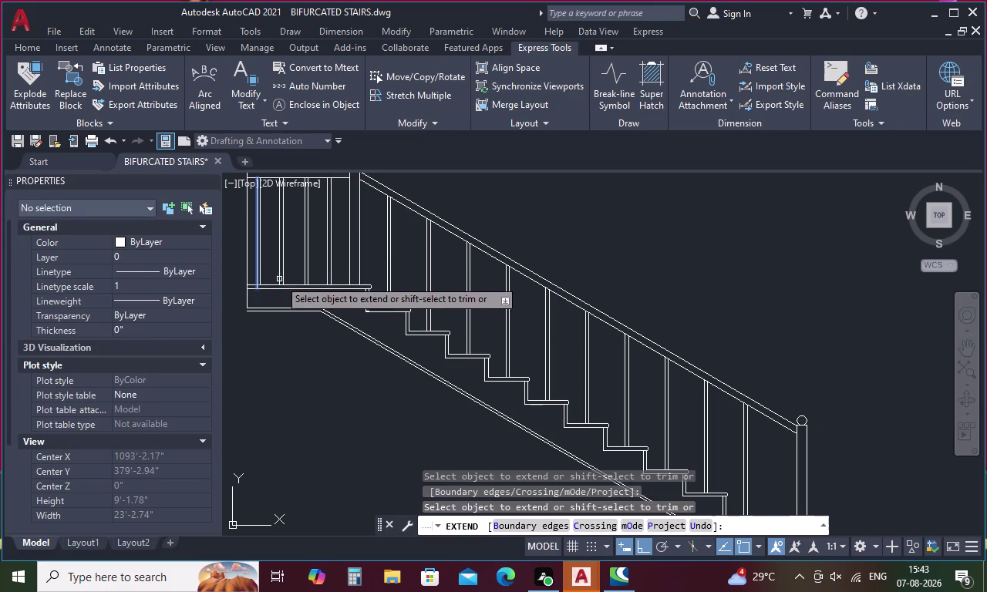
click(247, 295)
scroll(down, 3)
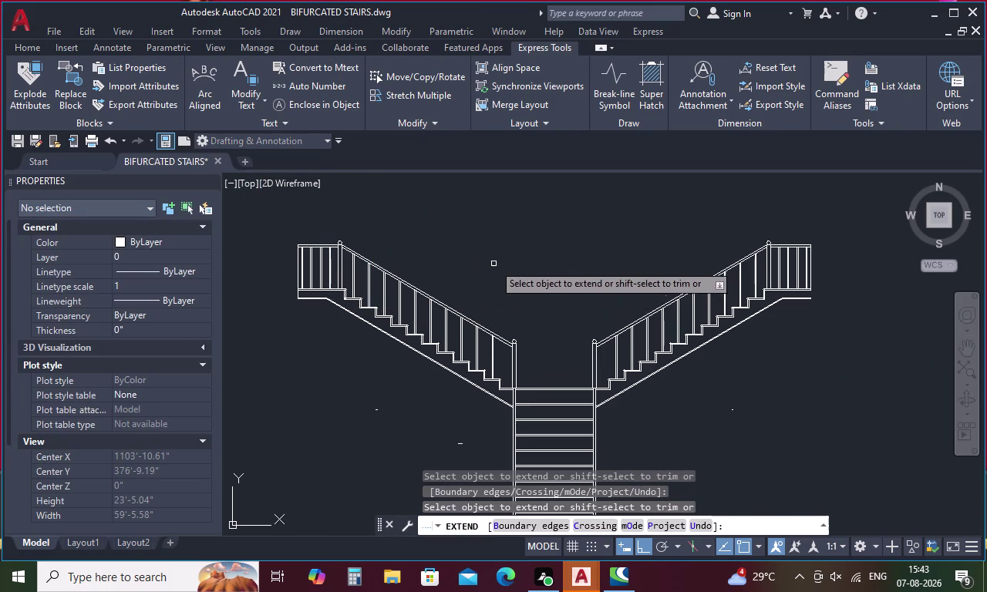
middle_drag(563, 254, 300, 236)
key(space)
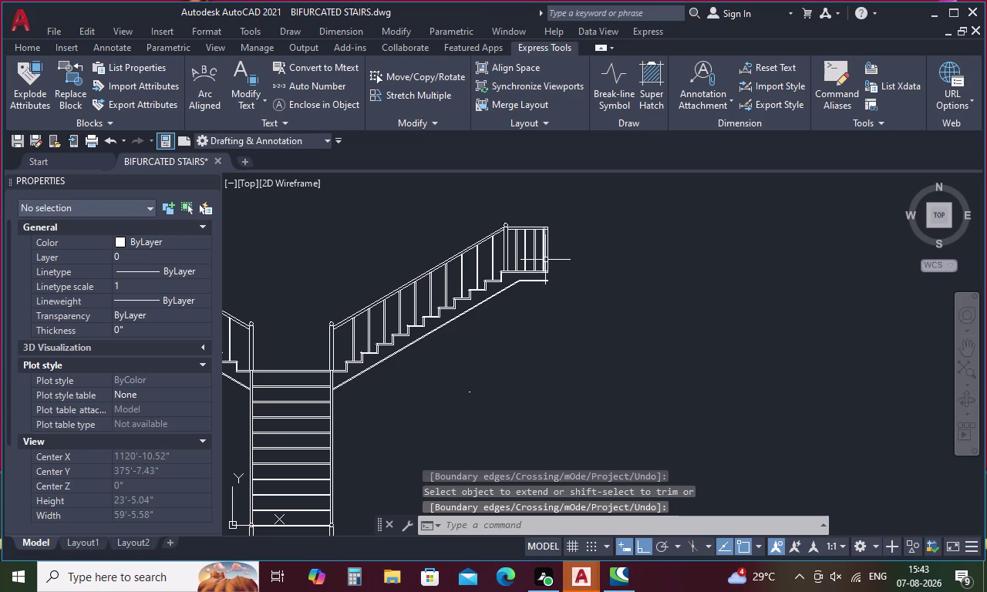
key(space)
click(549, 262)
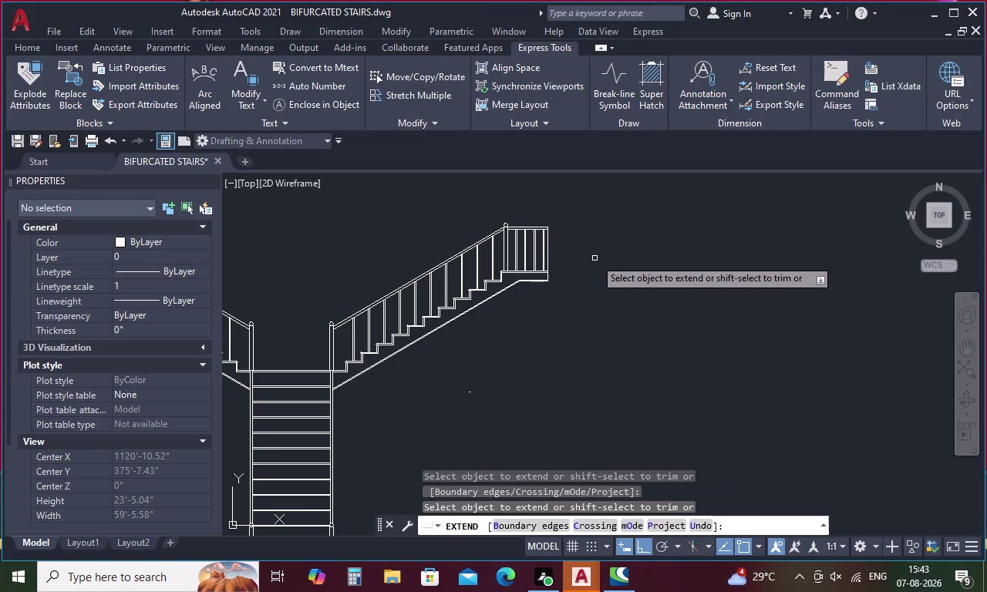
key(Escape)
Recentre both stair plans and select the stray lines beside the stairs.
scroll(down, 3)
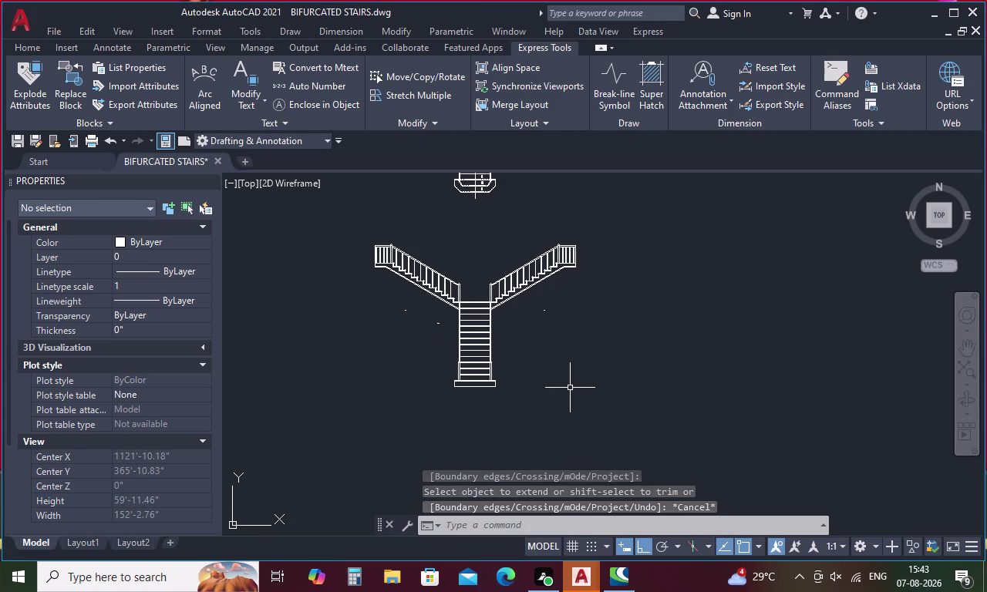
middle_drag(570, 388, 568, 416)
middle_drag(567, 424, 564, 450)
scroll(down, 3)
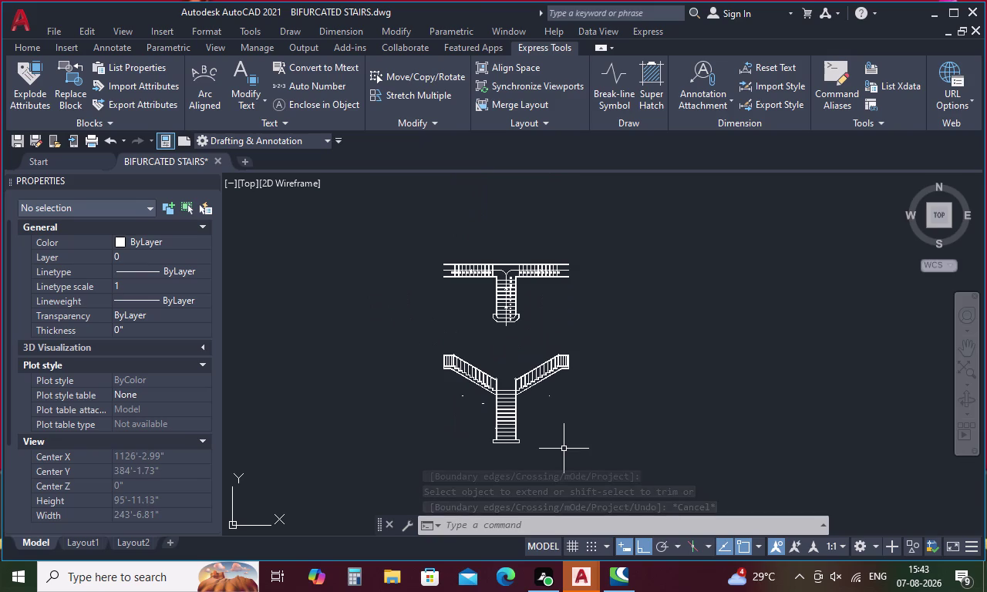
middle_drag(563, 449, 546, 419)
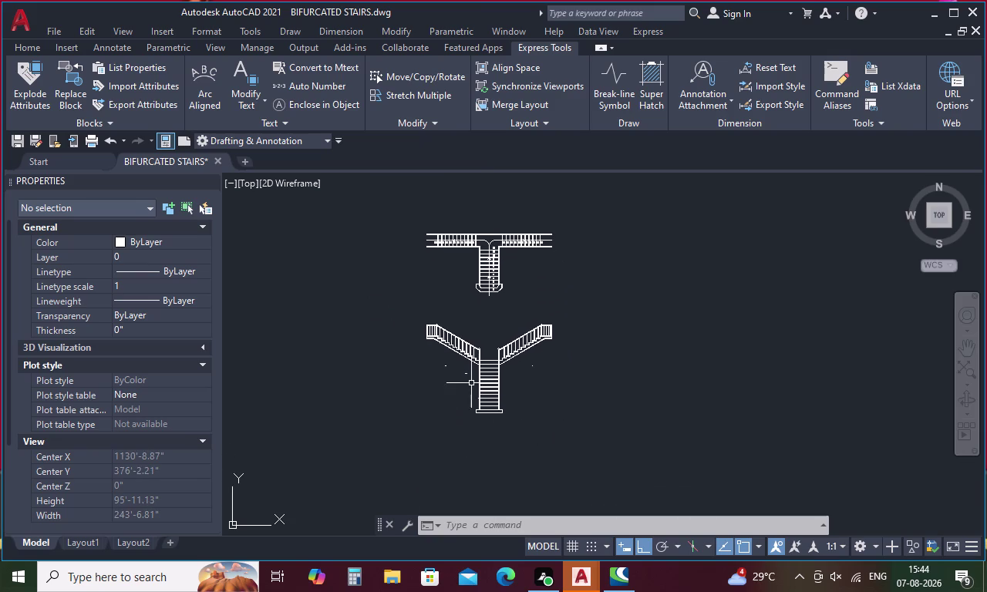
scroll(up, 3)
drag(458, 393, 328, 362)
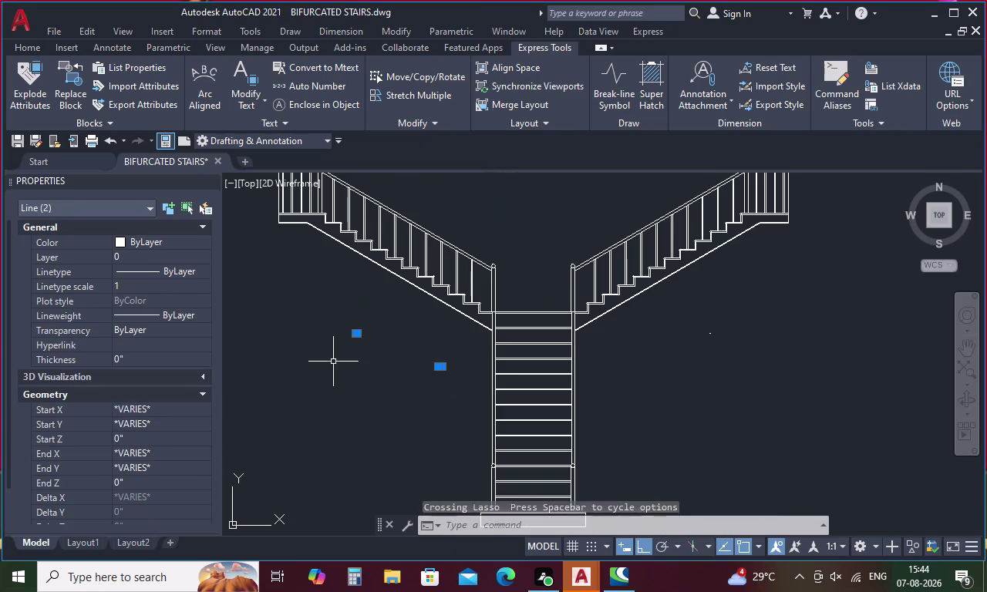
drag(708, 365, 712, 374)
Delete the selected stray lines beside the stairs.
key(Delete)
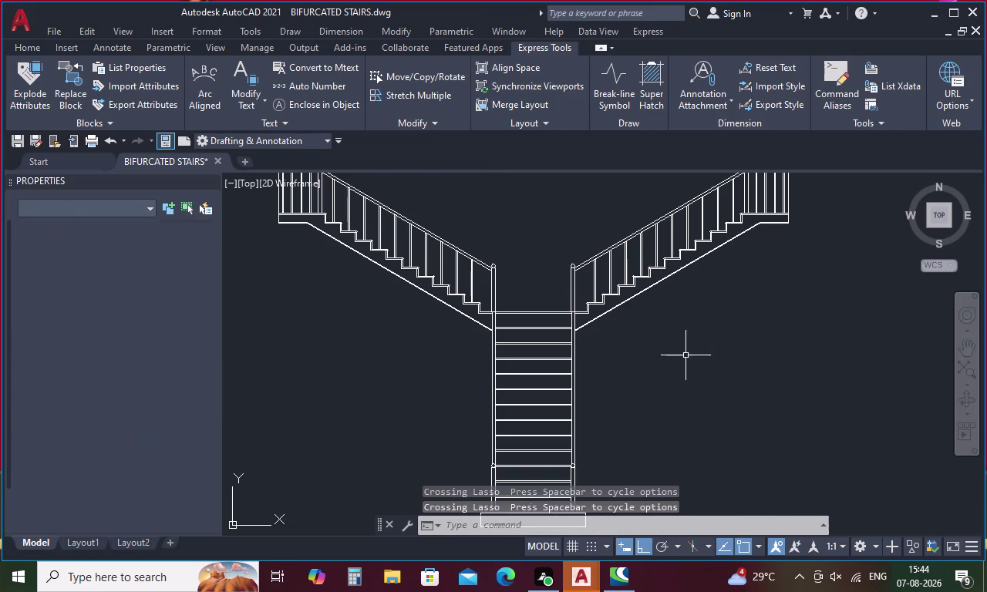
scroll(down, 3)
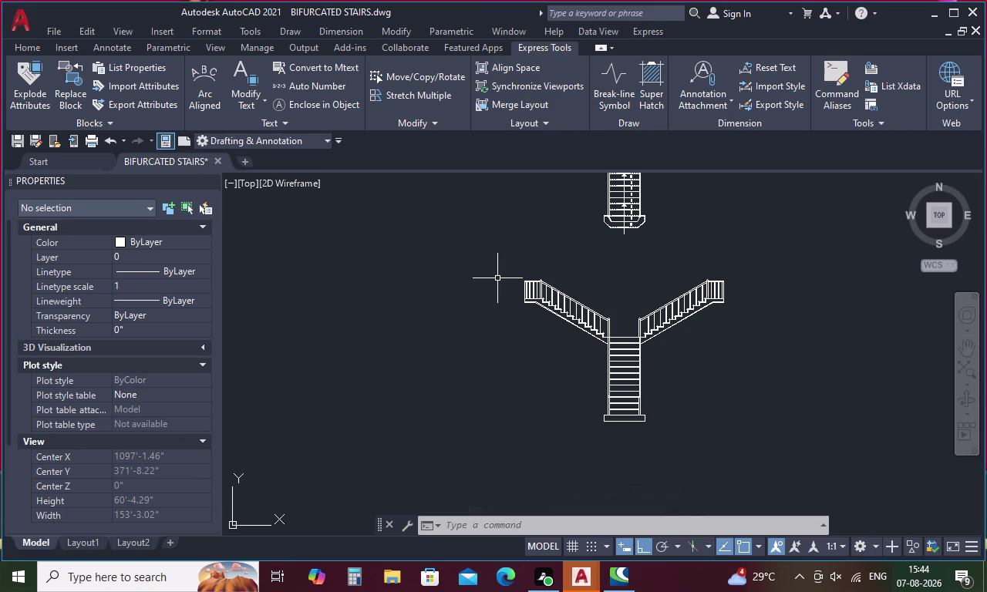
key(1)
key(BackSpace)
key(ctrl+v)
key(Escape)
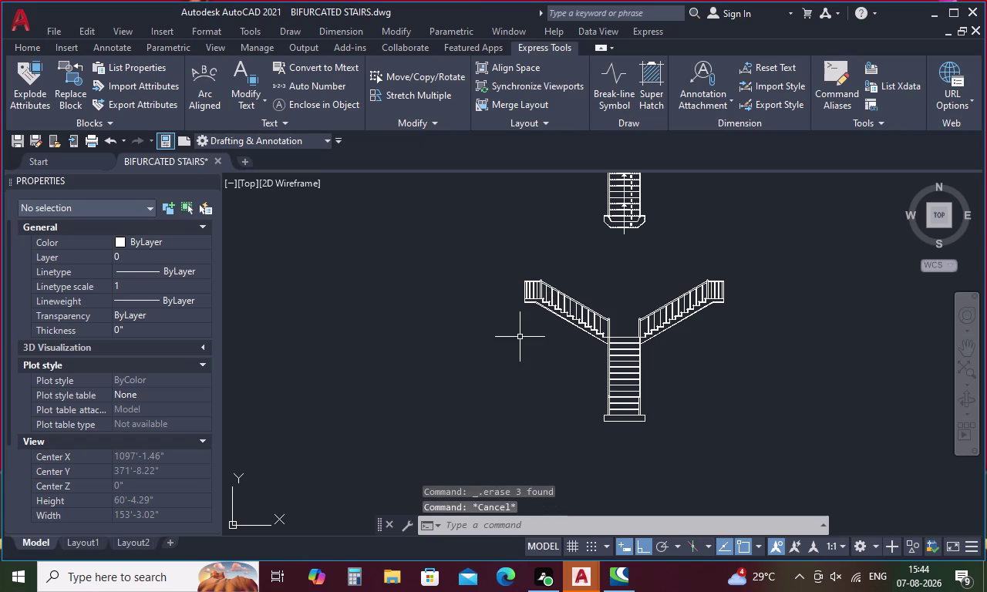
key(ctrl+v)
key(Escape)
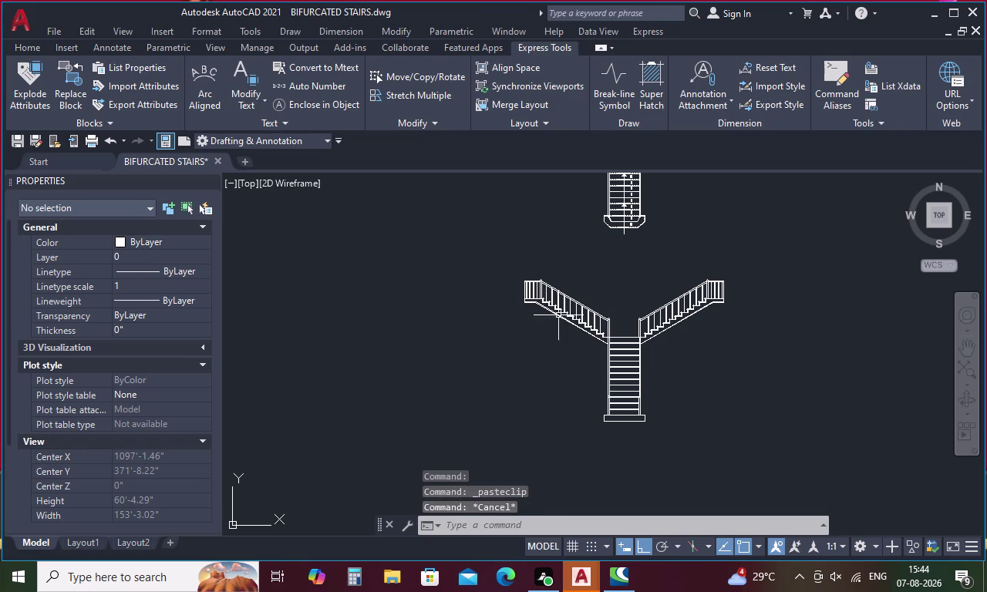
Copy the number 1 label and paste it at the main flight's bottom step.
scroll(up, 3)
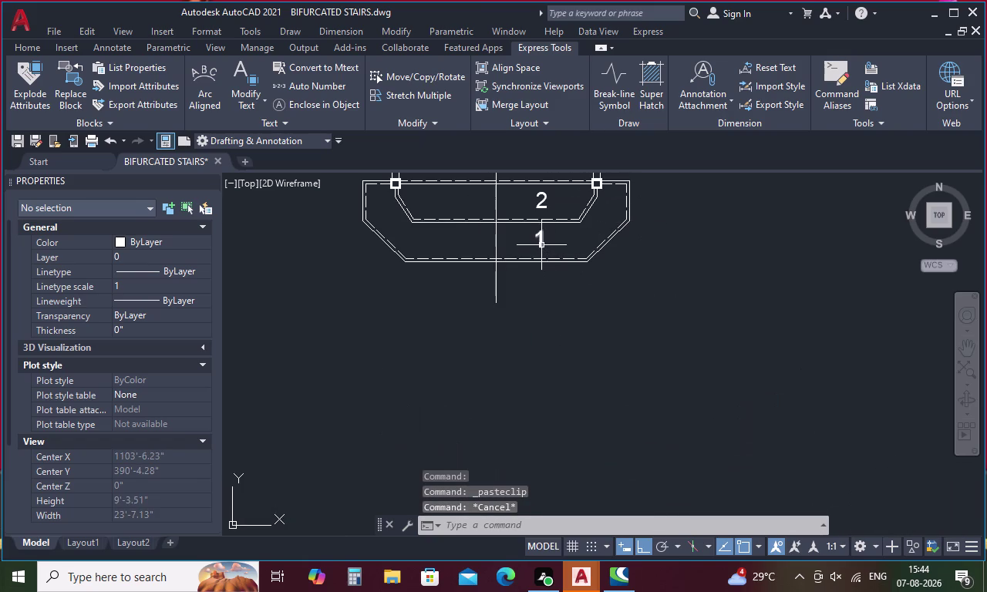
click(542, 245)
key(ctrl+c)
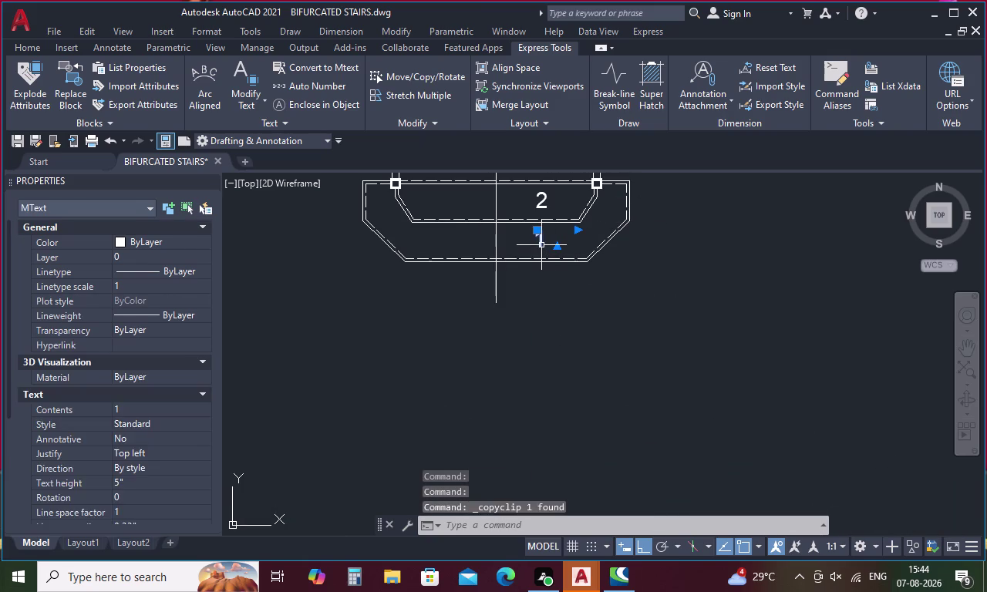
key(ctrl+v)
scroll(down, 3)
middle_drag(542, 393, 501, 242)
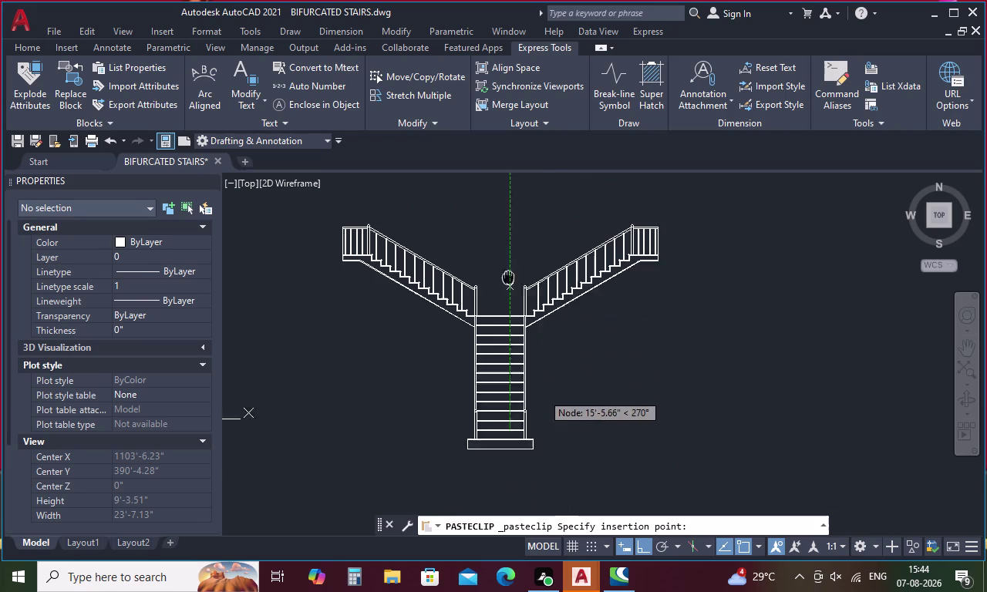
scroll(up, 3)
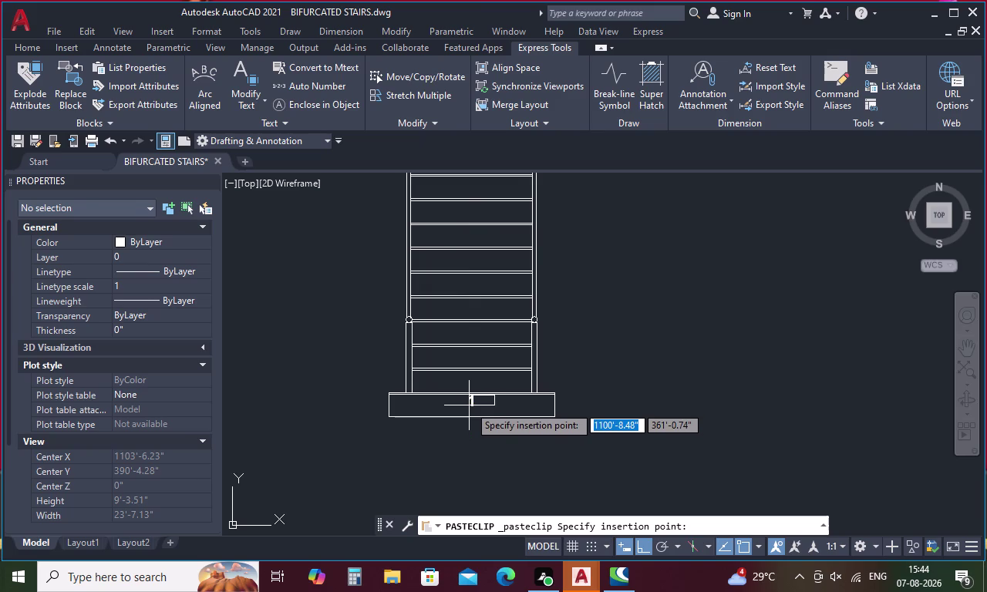
click(470, 409)
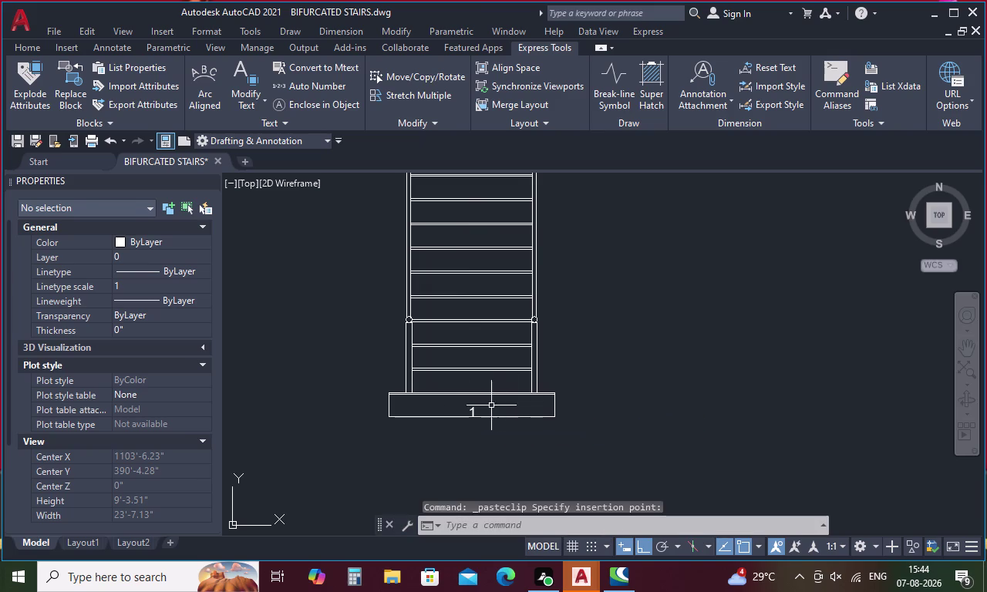
Move the pasted 1 label slightly upward to centre it in the bottom block.
click(475, 412)
right_click(476, 412)
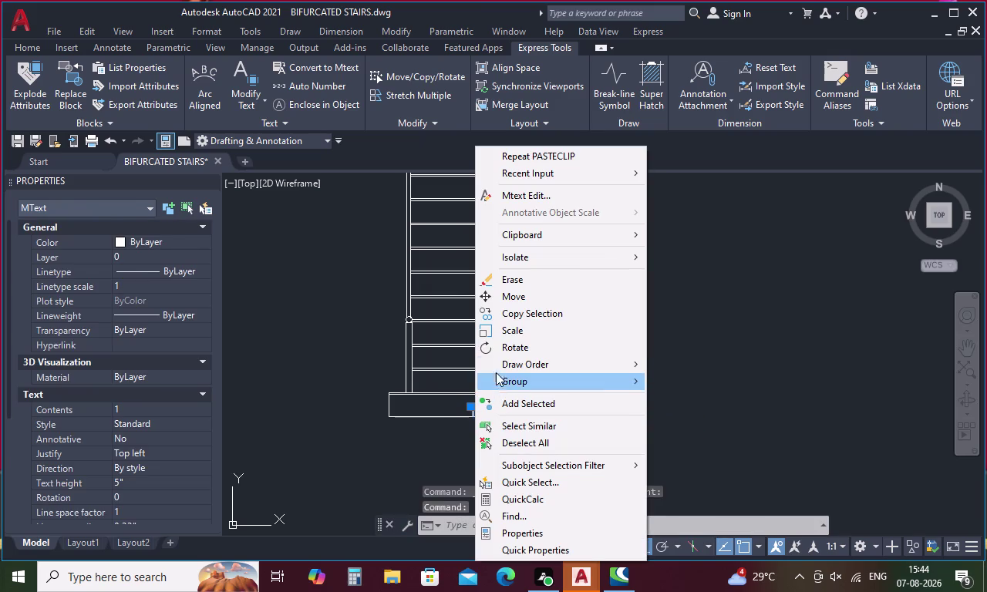
click(518, 301)
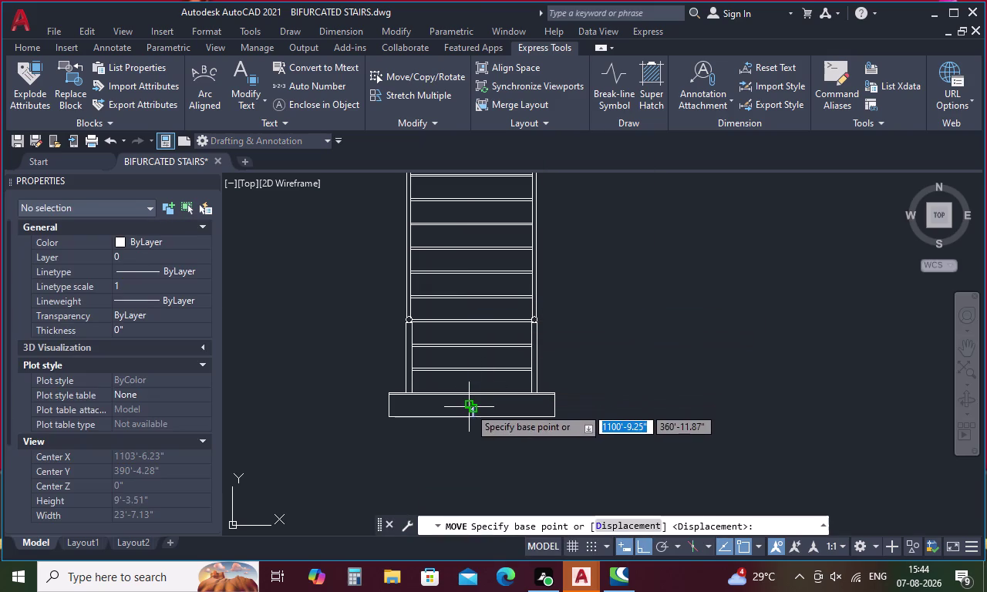
click(468, 407)
scroll(up, 3)
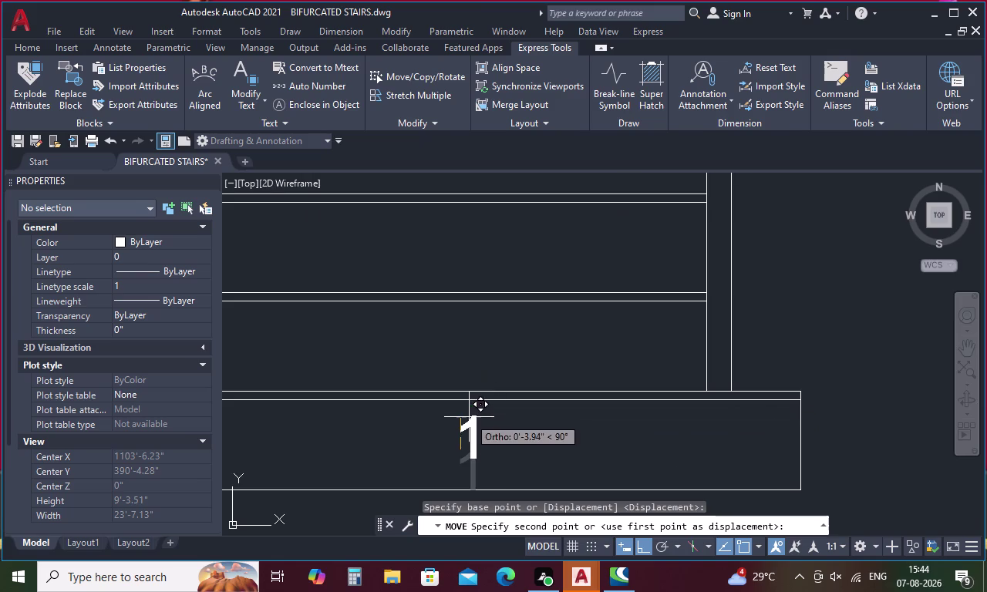
click(469, 417)
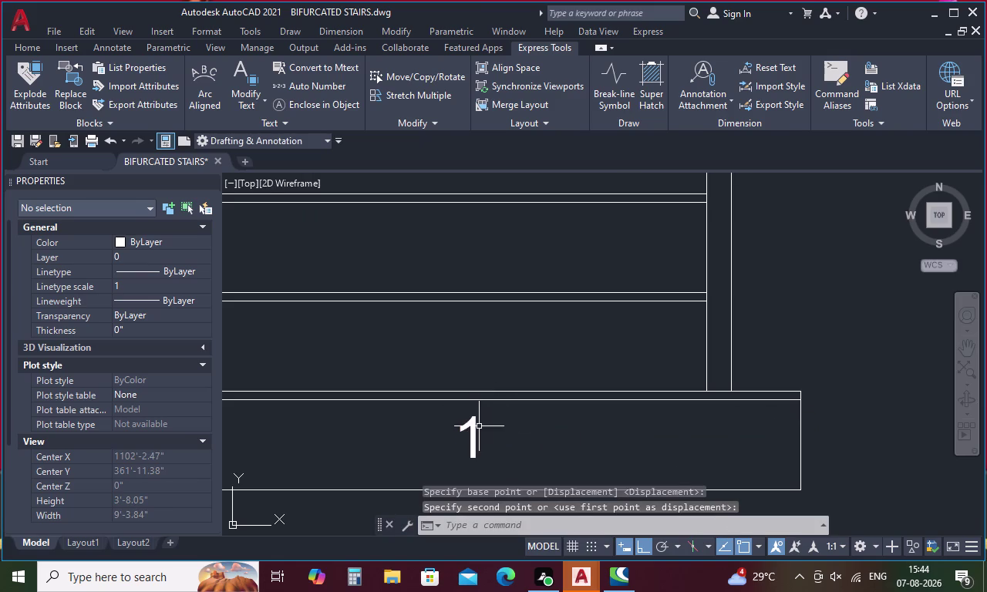
Start a Copy Selection of the 1 label.
scroll(down, 3)
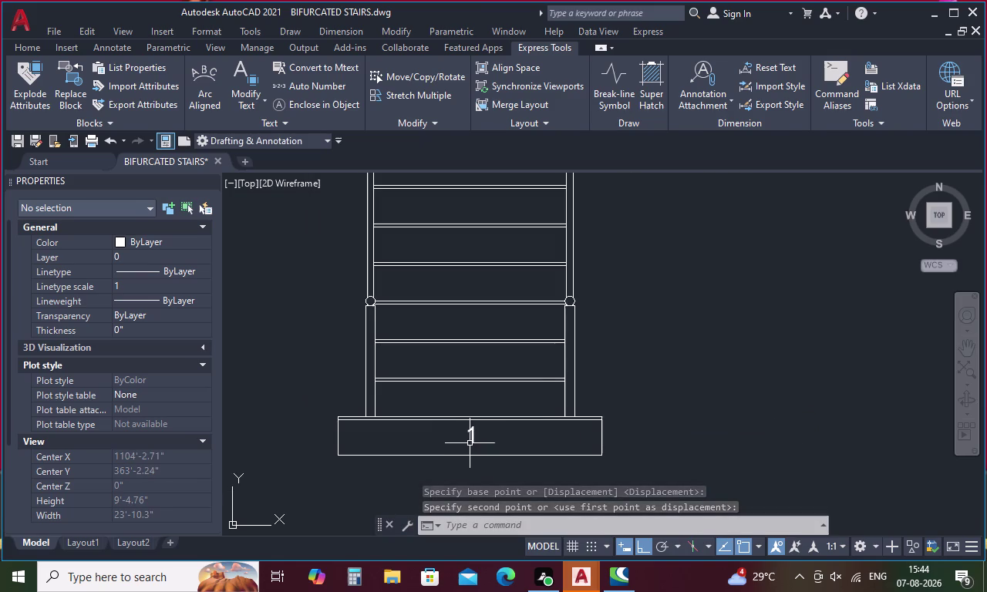
click(473, 436)
right_click(486, 430)
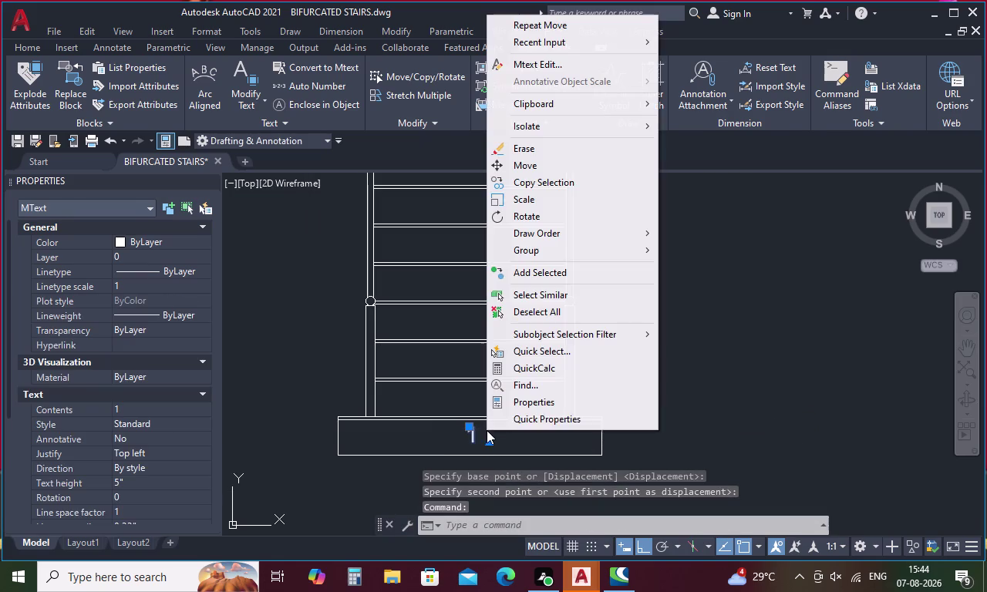
click(521, 182)
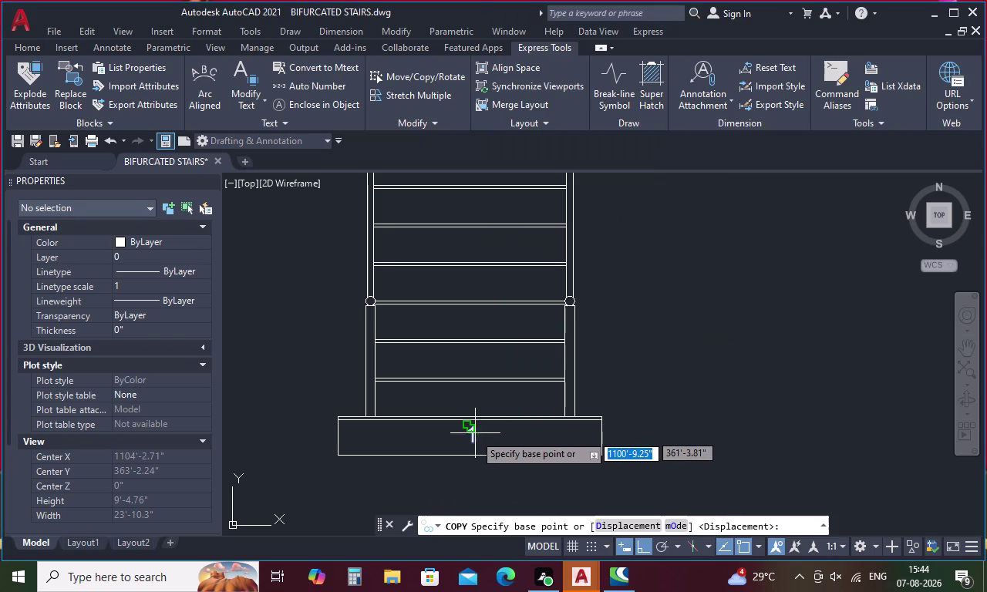
Array-copy the 1 label 13 times at 1' spacing, then undo the angled result.
click(473, 435)
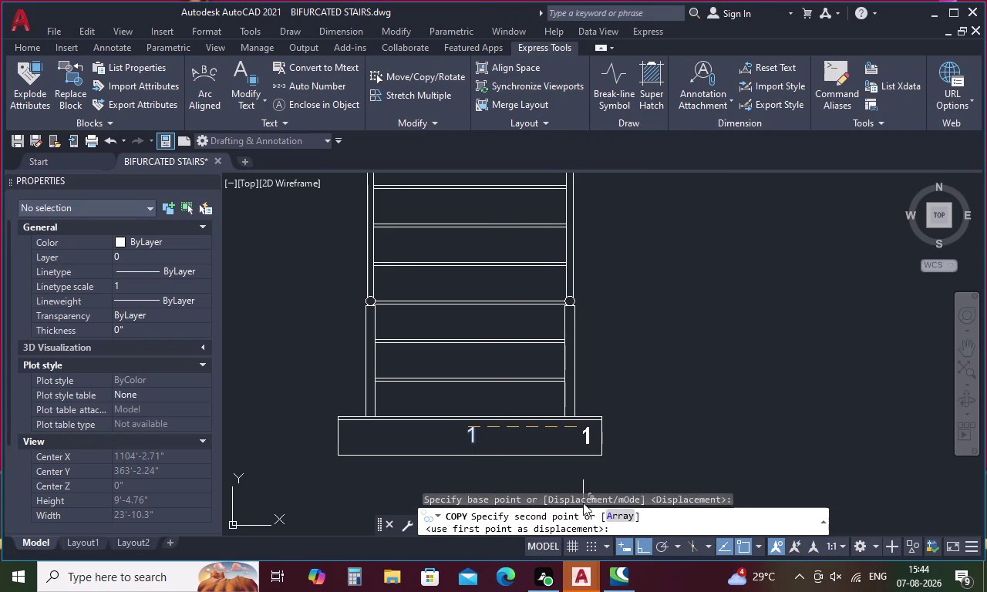
click(612, 517)
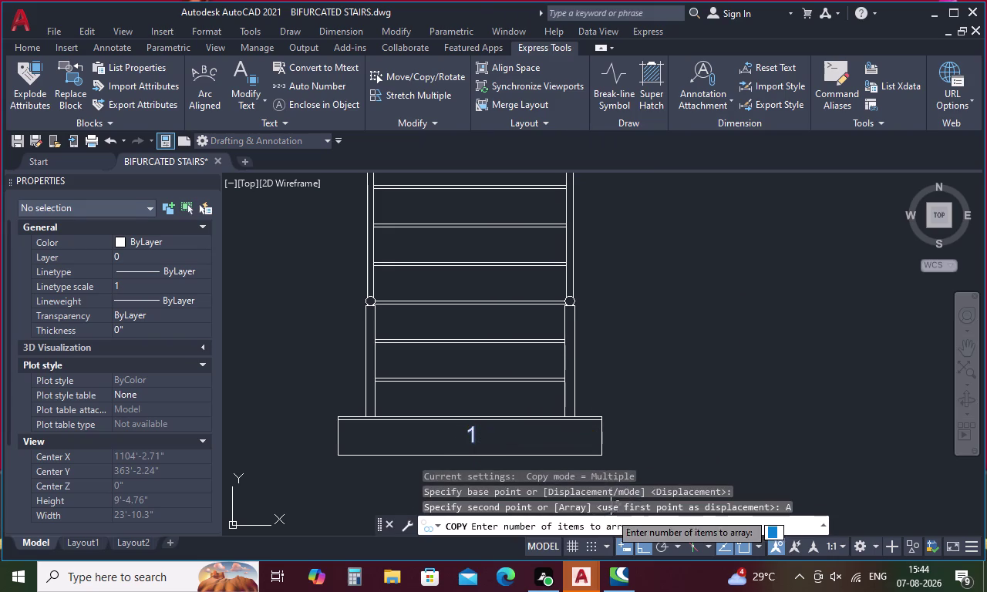
key(1)
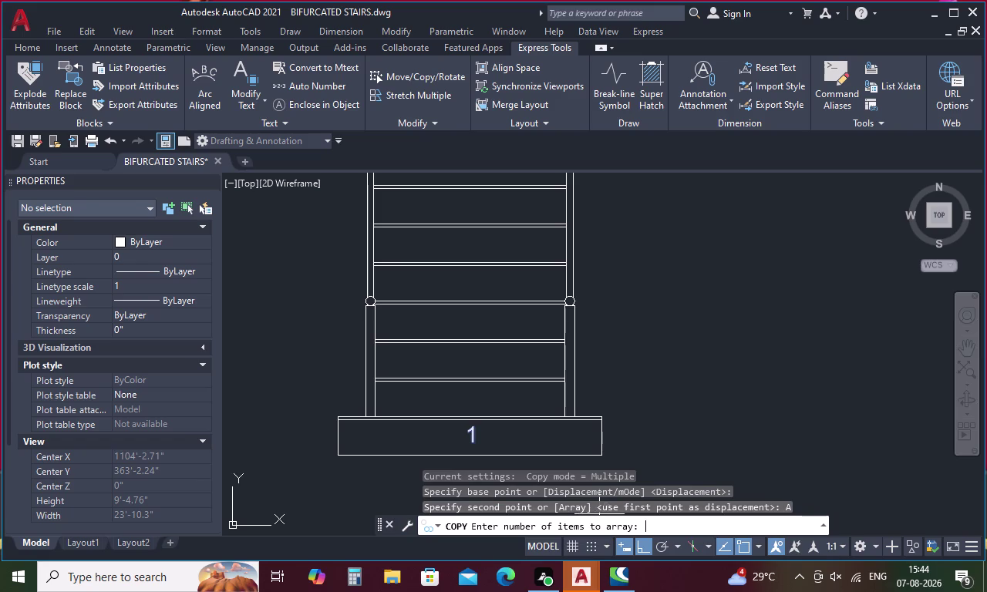
key(3)
key(space)
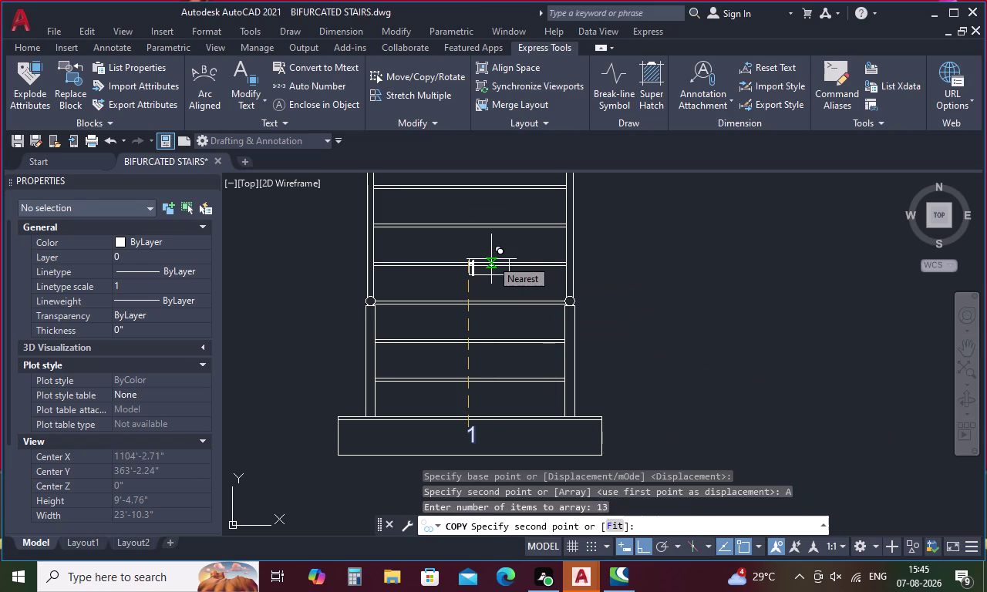
key(1)
key(apostrophe)
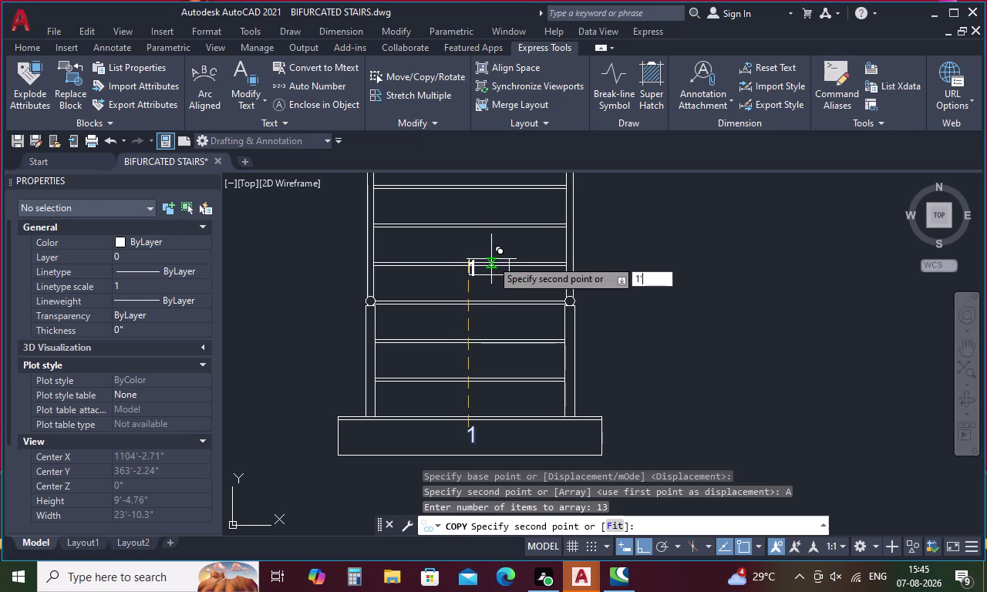
key(Return)
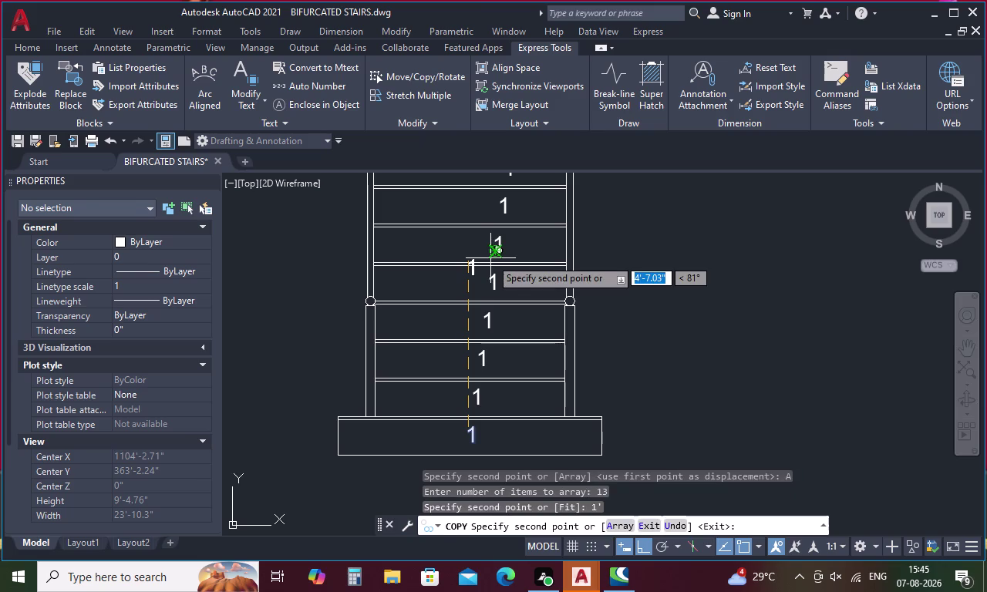
key(ctrl+z)
Redo the 13-copy array straight up the flight at 1' spacing with Ortho on.
click(612, 518)
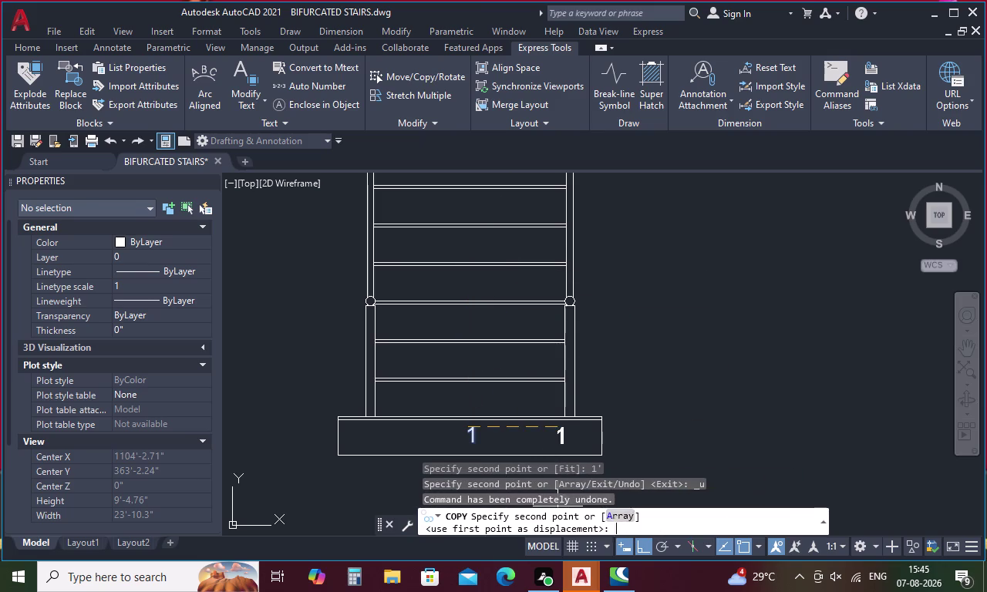
key(space)
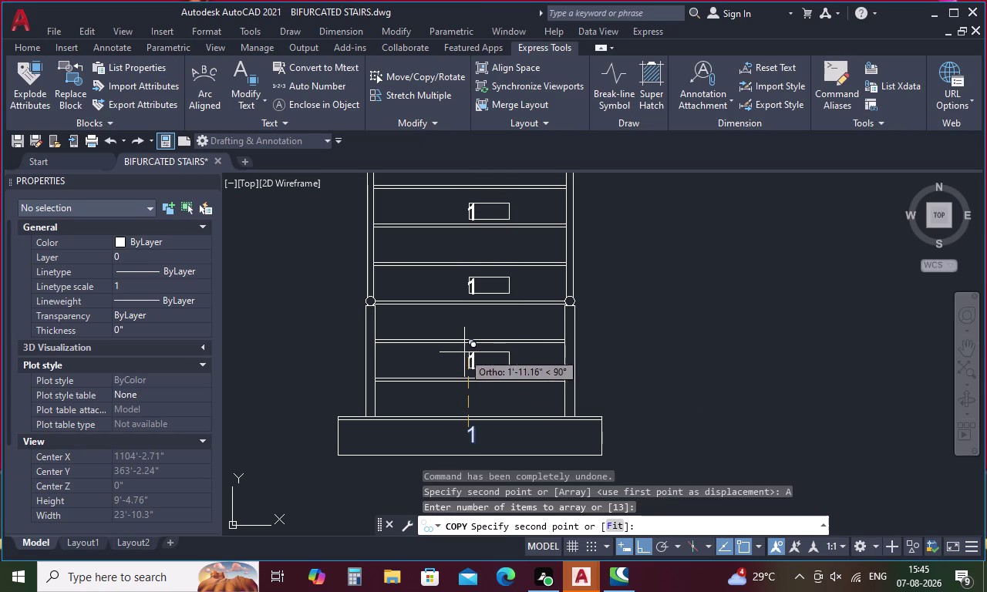
key(F8)
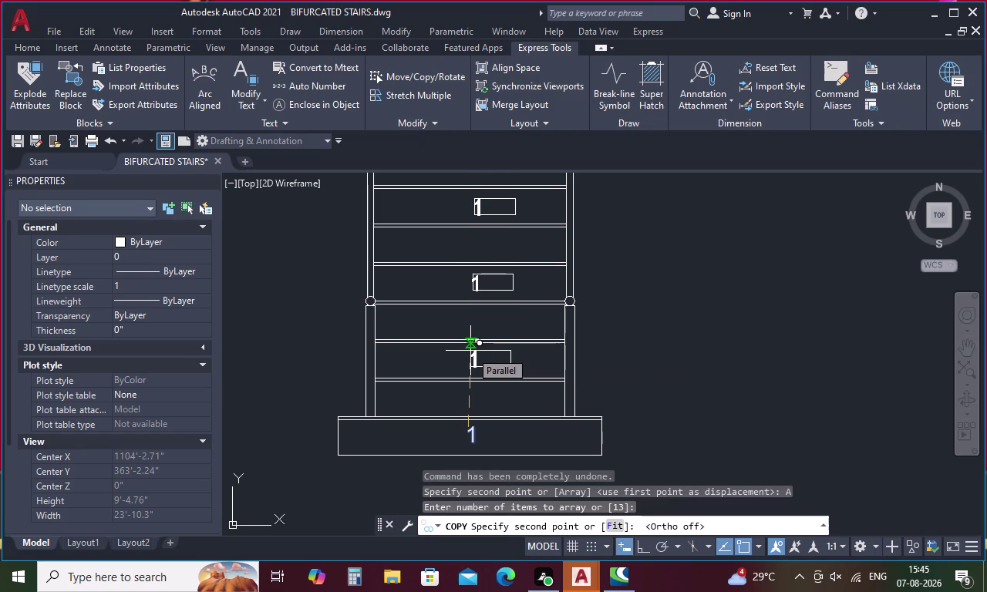
key(F8)
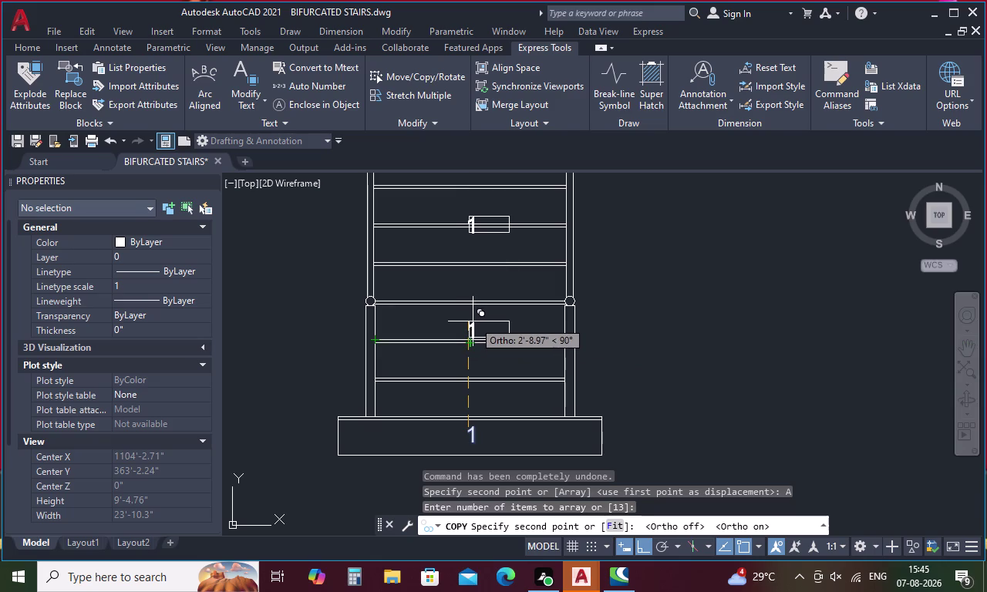
key(1)
text(')
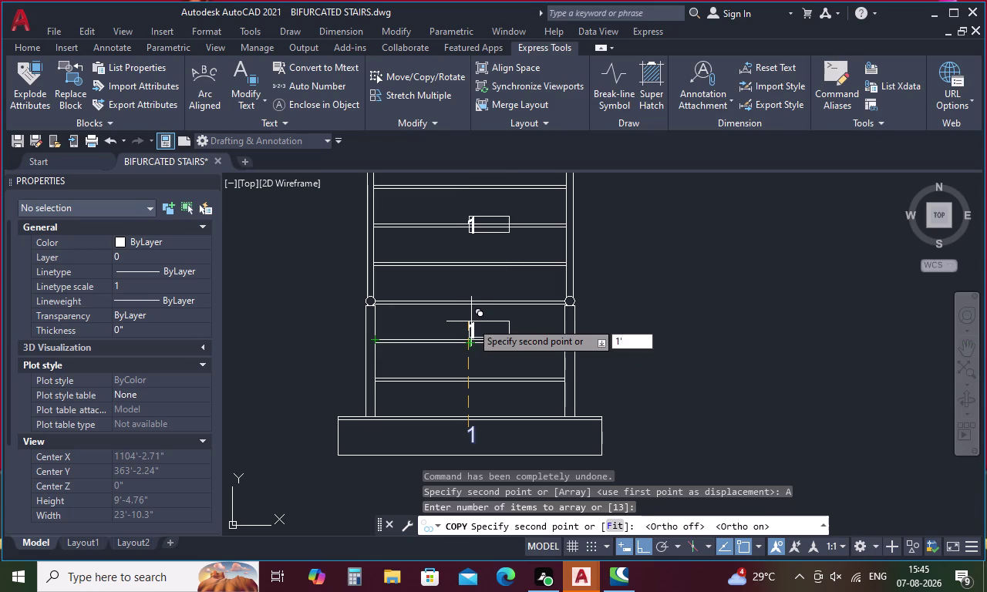
key(space)
key(Escape)
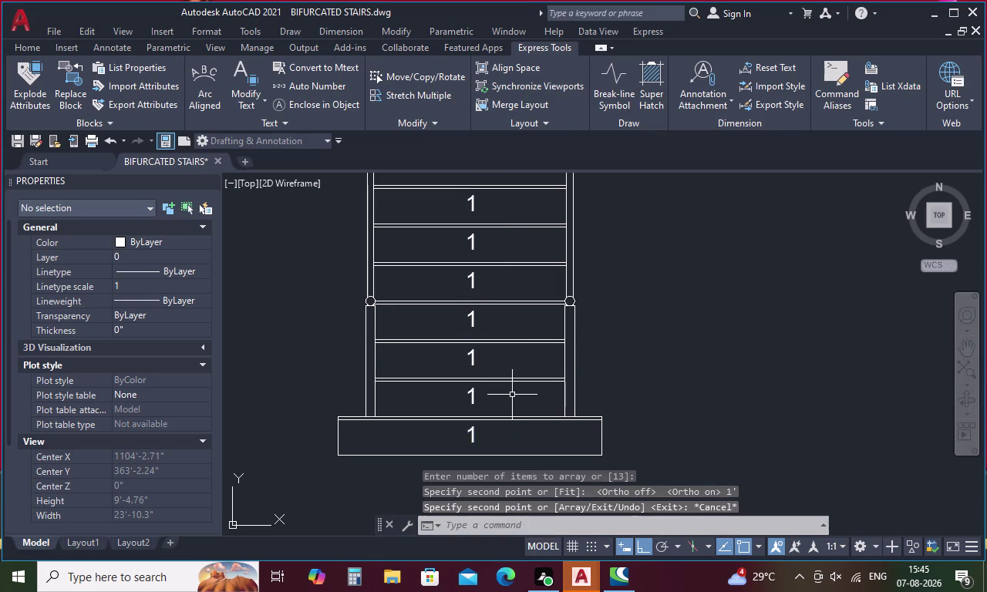
scroll(down, 3)
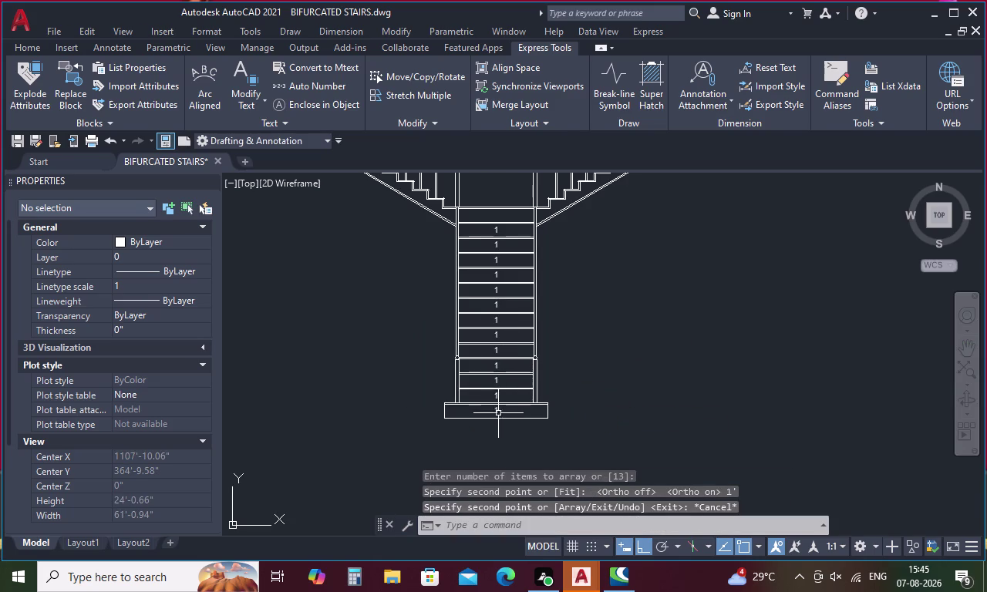
Select the lower number 1 step labels of the central flight.
click(497, 412)
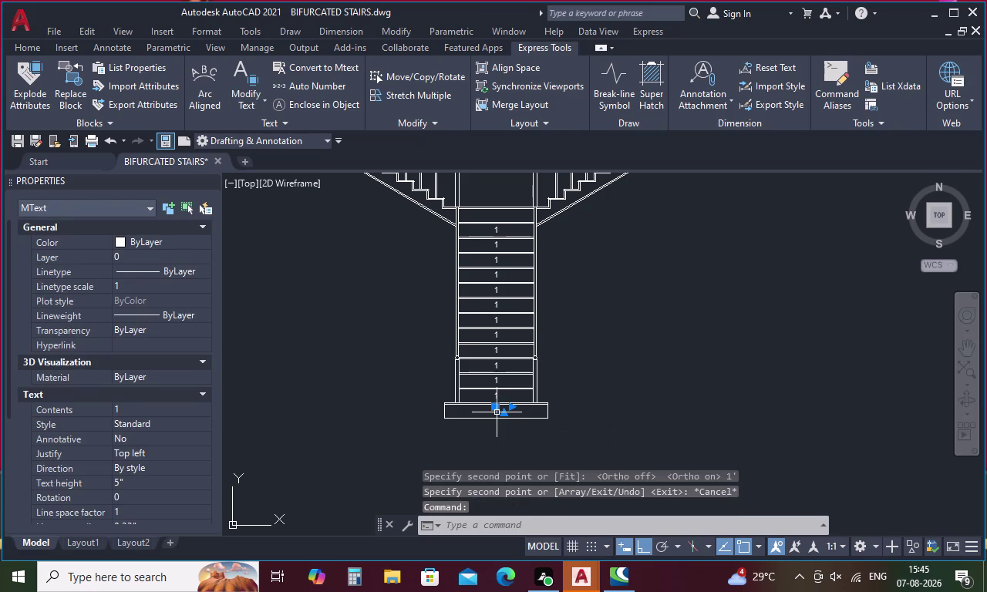
right_click(496, 360)
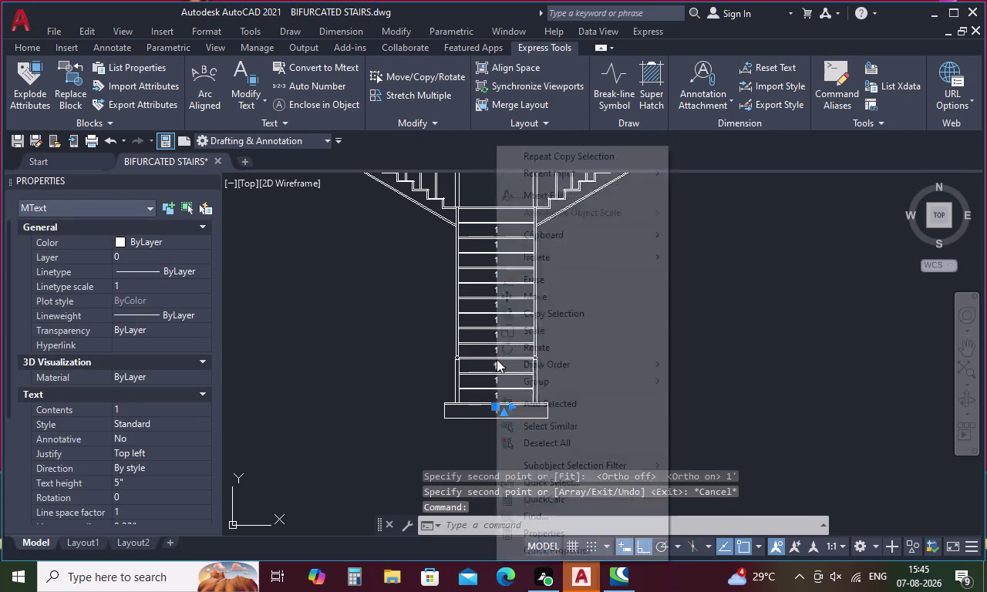
key(Escape)
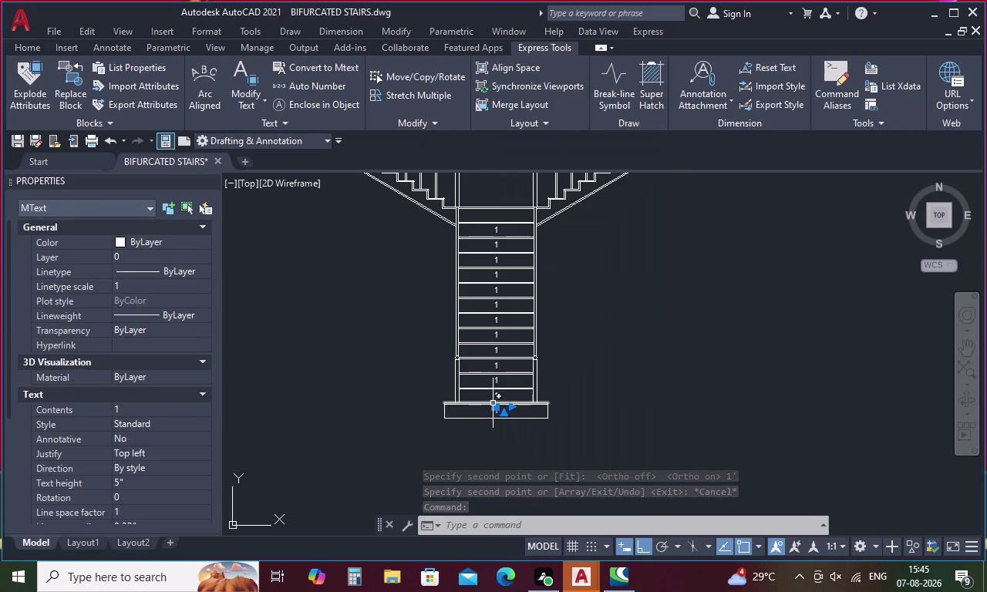
scroll(up, 3)
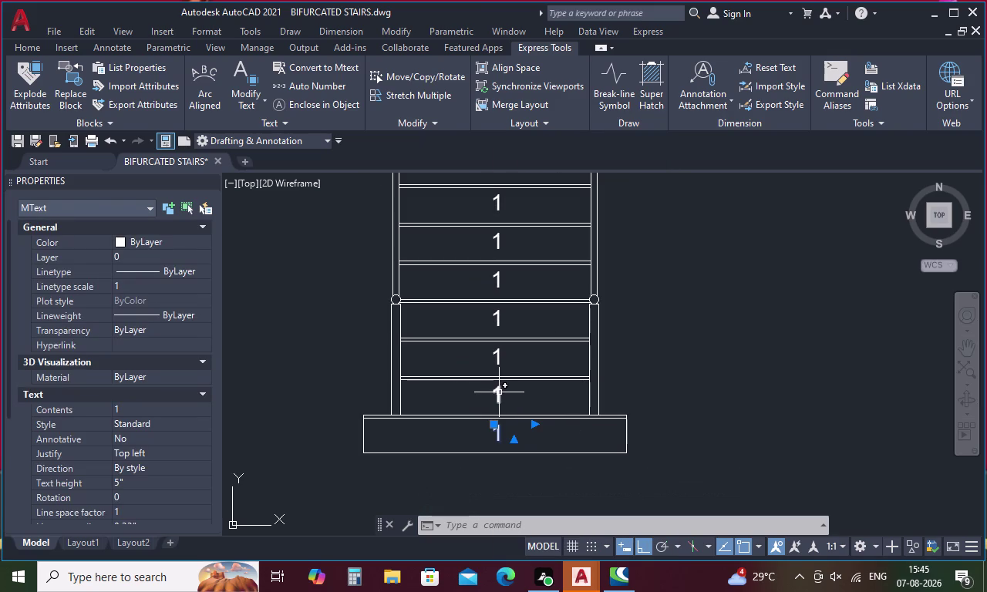
click(498, 395)
click(497, 356)
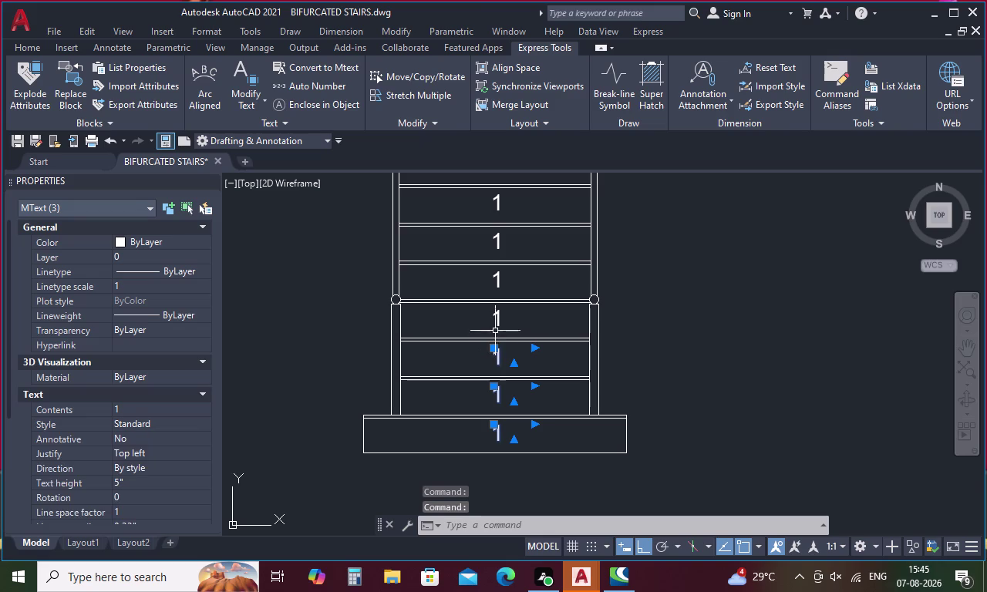
click(497, 319)
click(494, 274)
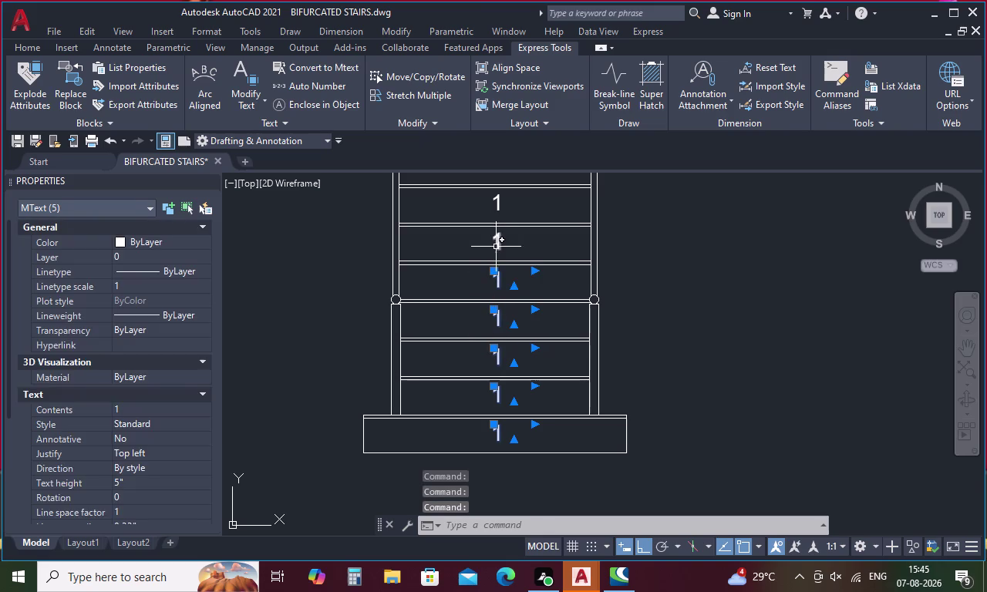
click(498, 244)
Add the higher step labels, up to the top of the flight, to the selection.
middle_drag(498, 243, 498, 433)
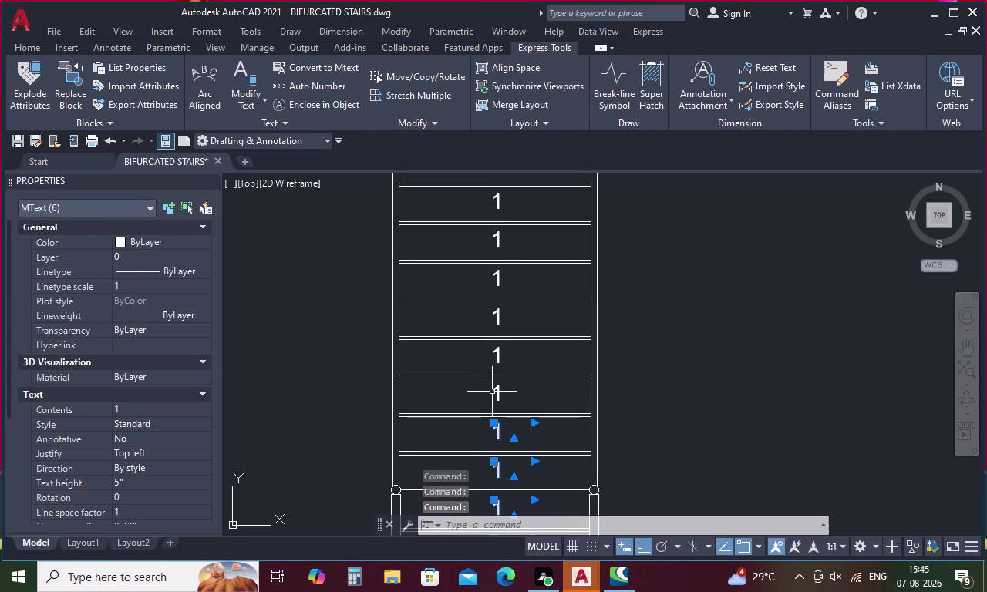
click(492, 391)
click(499, 351)
click(498, 313)
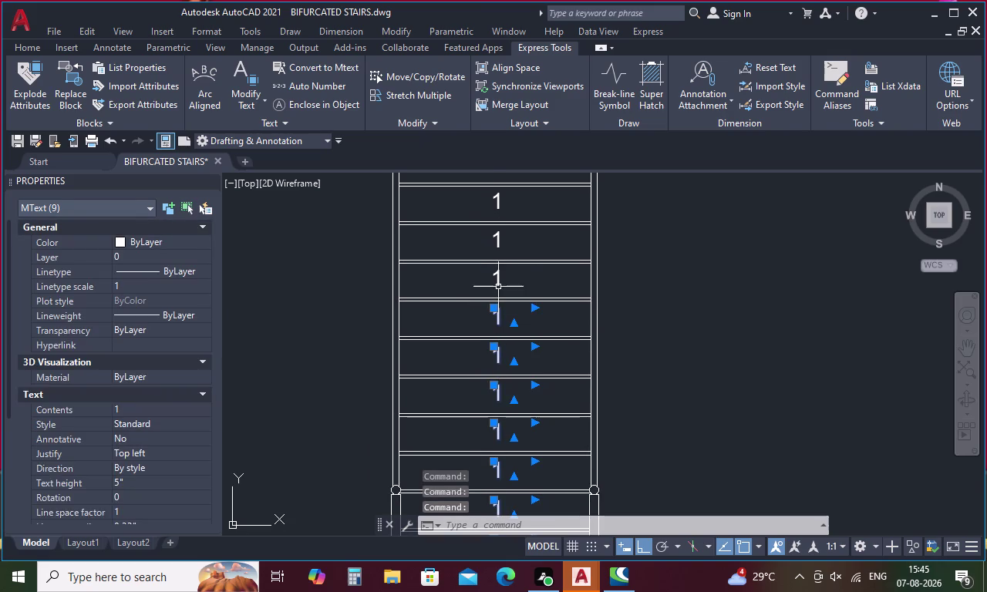
click(498, 287)
click(499, 247)
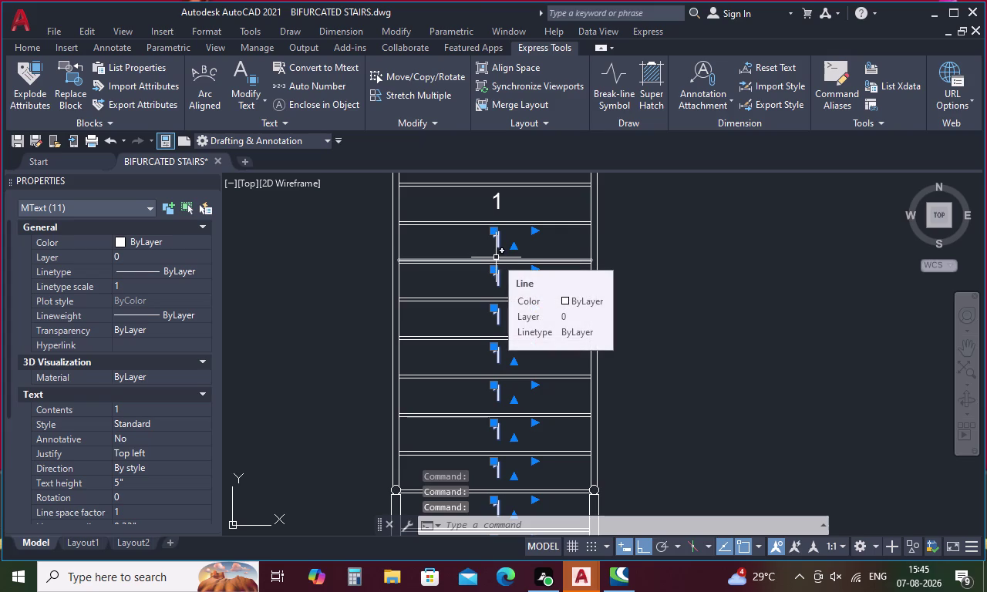
middle_drag(497, 264, 516, 400)
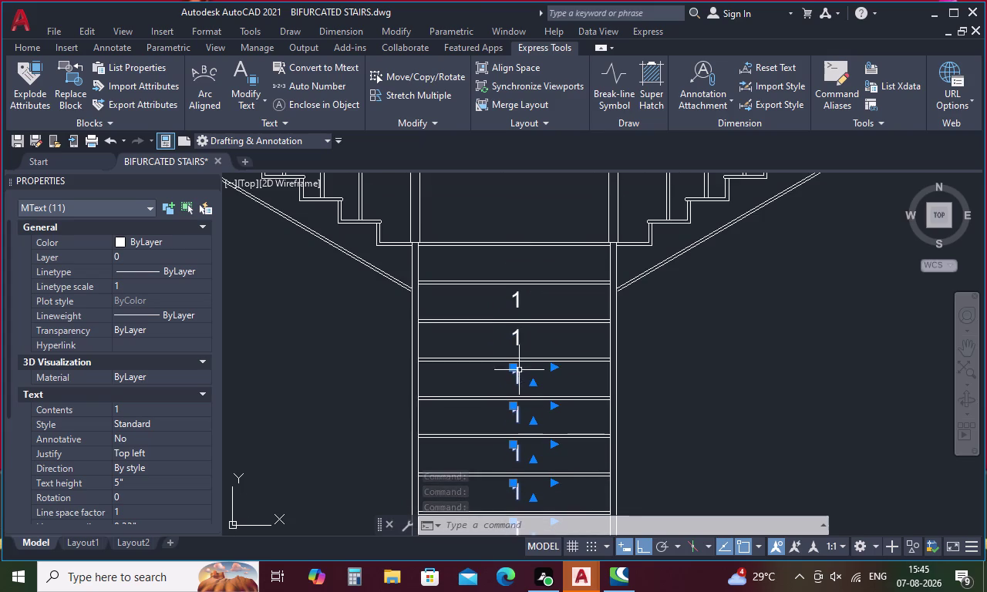
click(517, 343)
click(519, 305)
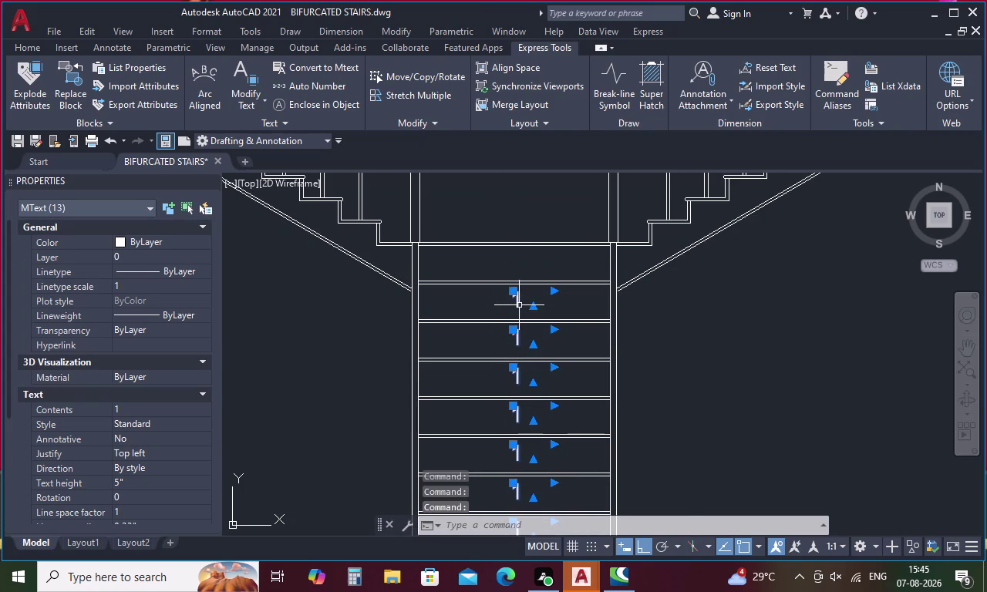
Move the selected labels up so they sit centred within their treads.
right_click(519, 306)
click(557, 317)
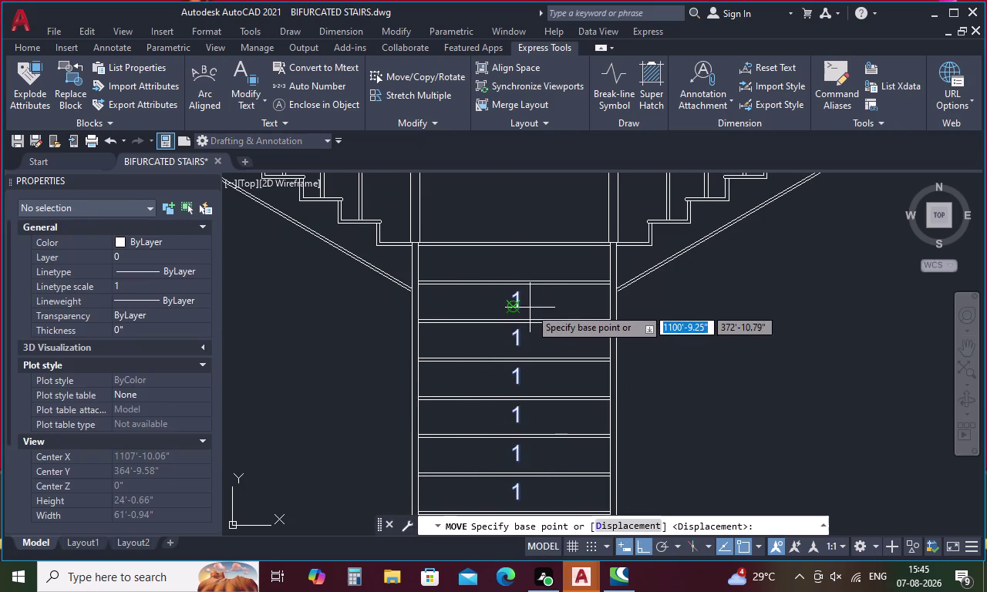
click(516, 302)
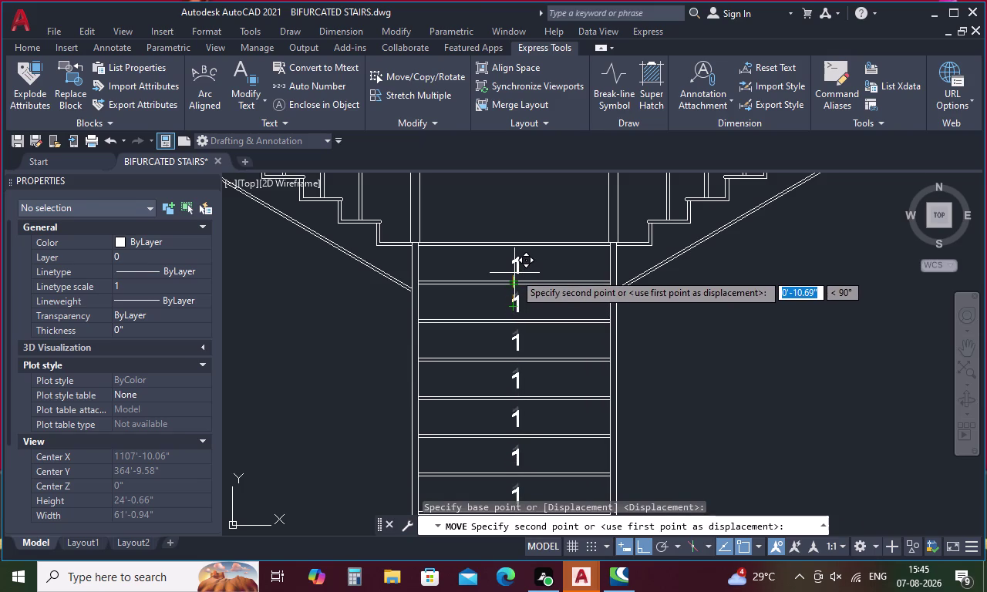
middle_drag(507, 309, 521, 408)
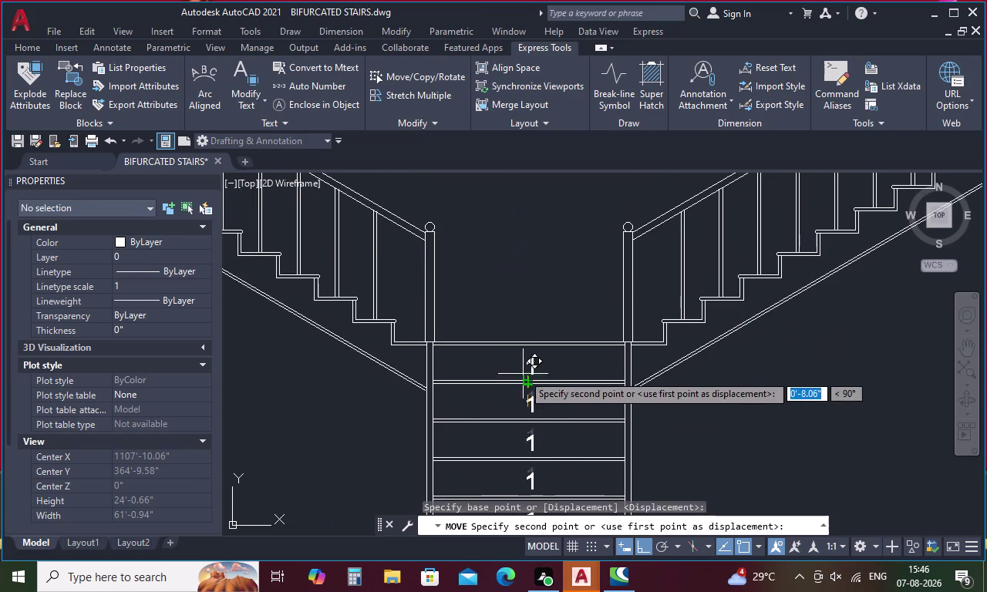
scroll(up, 3)
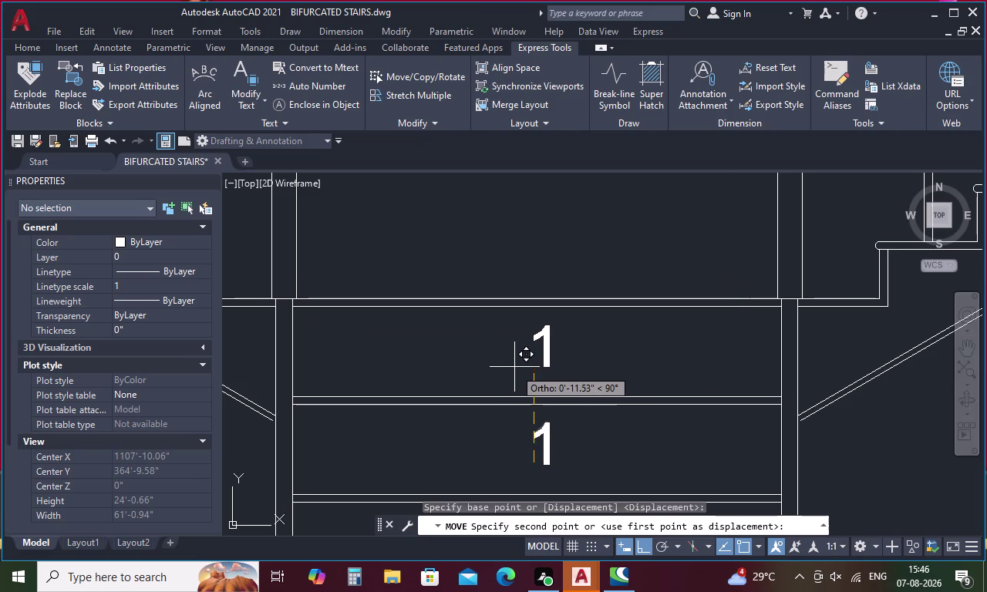
click(514, 366)
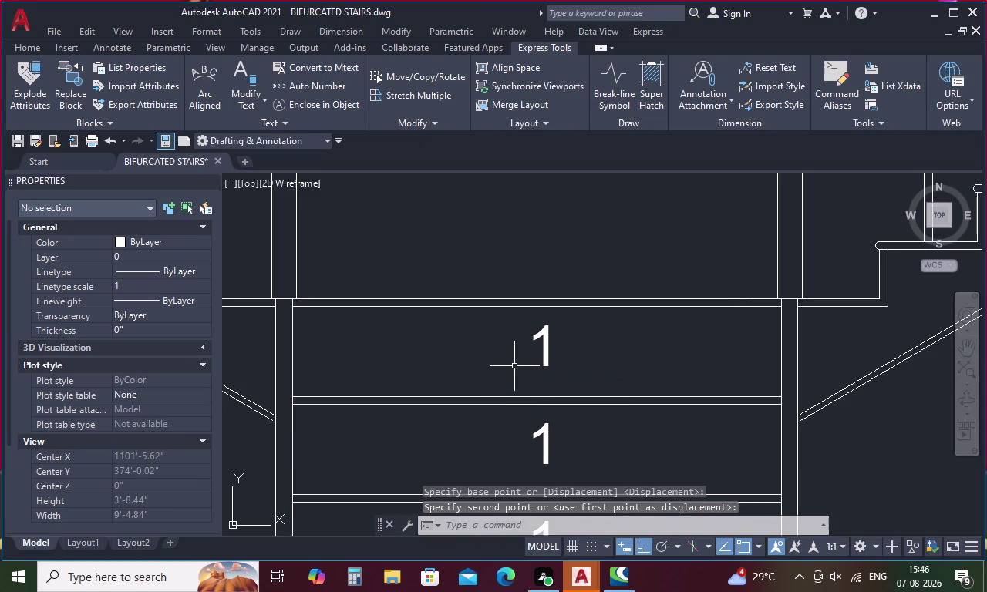
scroll(down, 3)
scroll(down, 3)
middle_drag(535, 448, 521, 374)
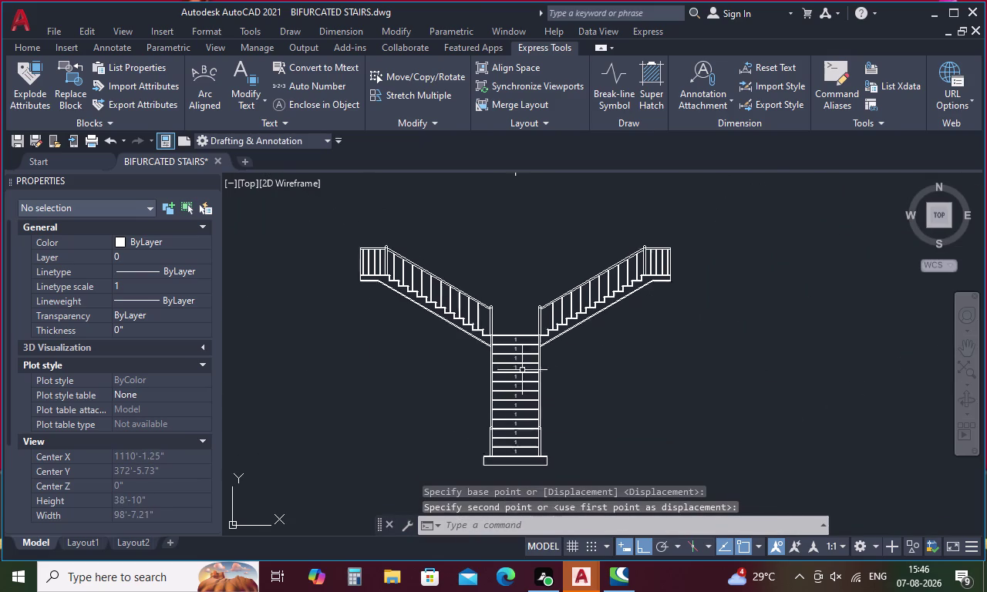
scroll(up, 3)
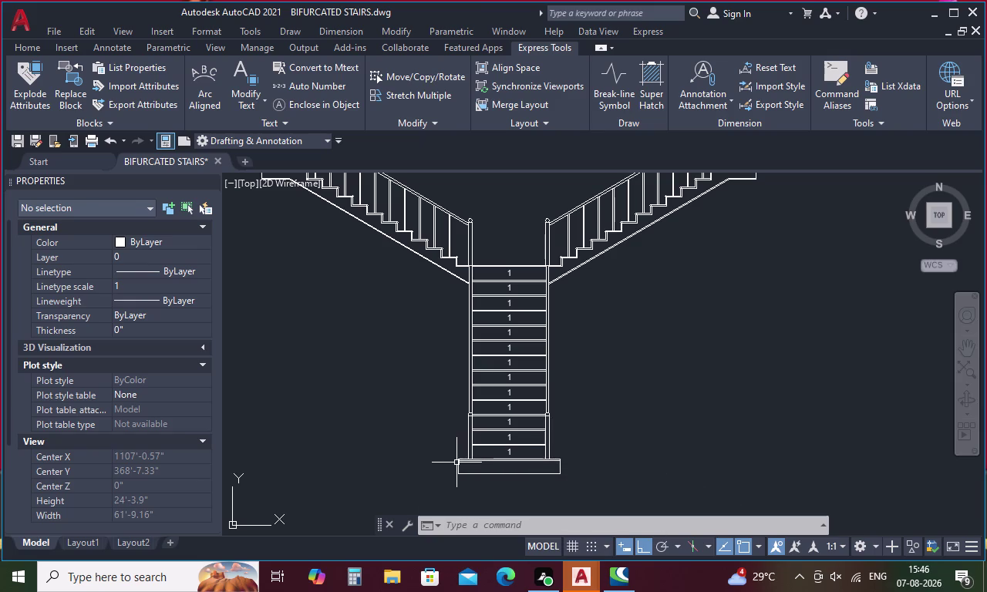
Paste number 1 labels onto the five lowest treads of the left flight.
key(ctrl+v)
middle_drag(449, 412, 500, 514)
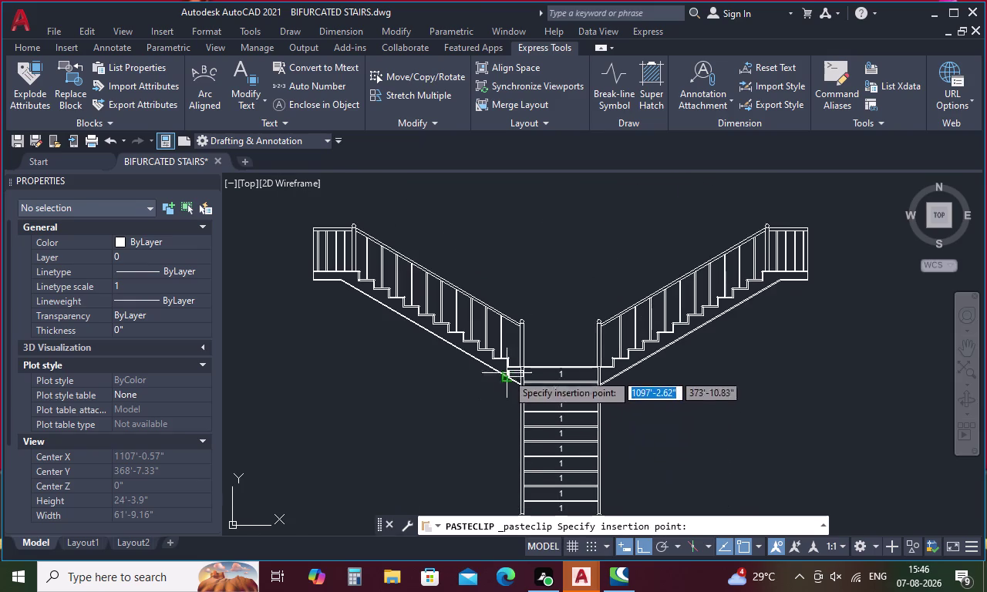
scroll(up, 3)
scroll(up, 3)
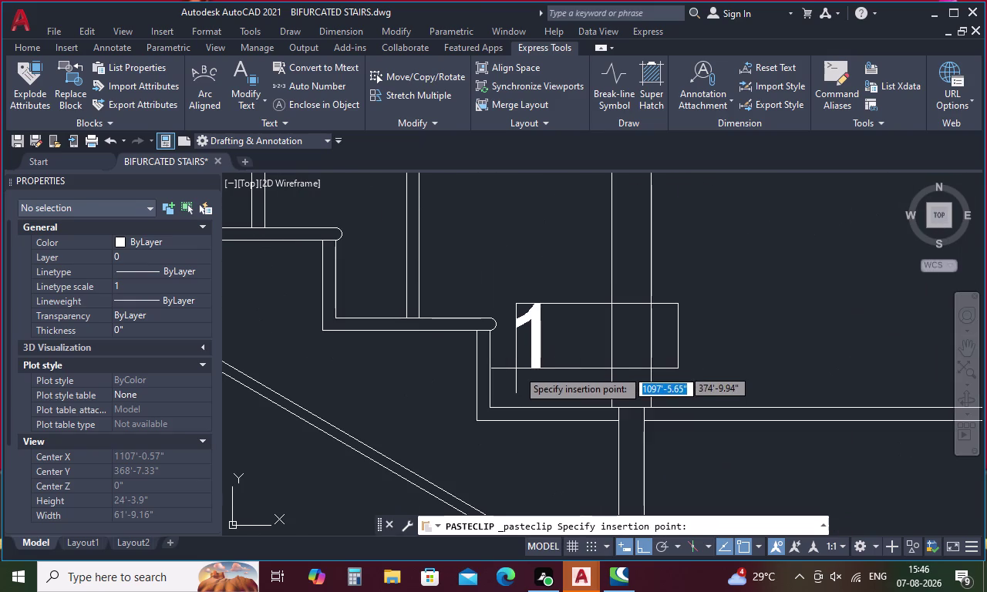
click(530, 363)
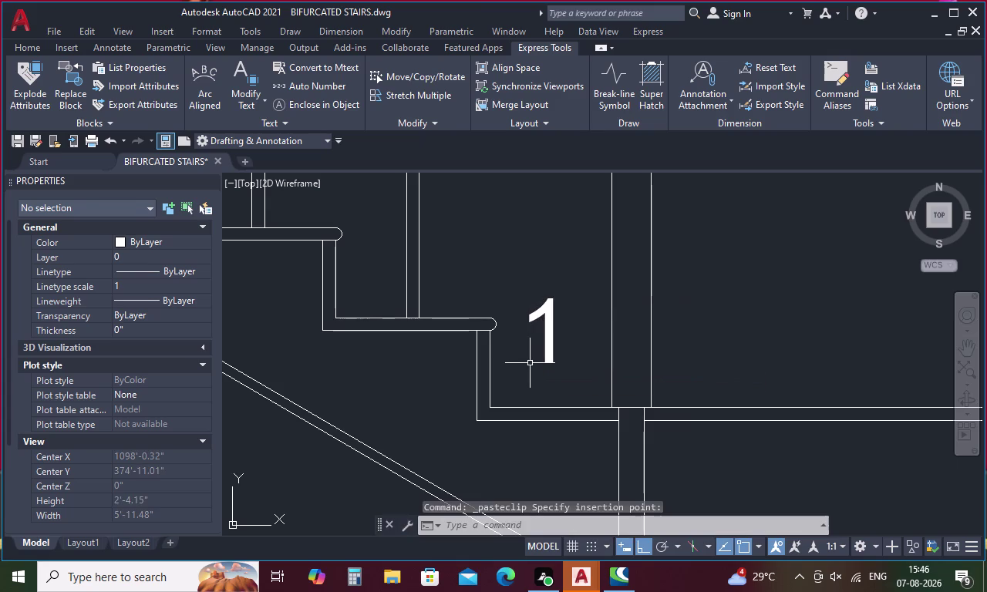
key(space)
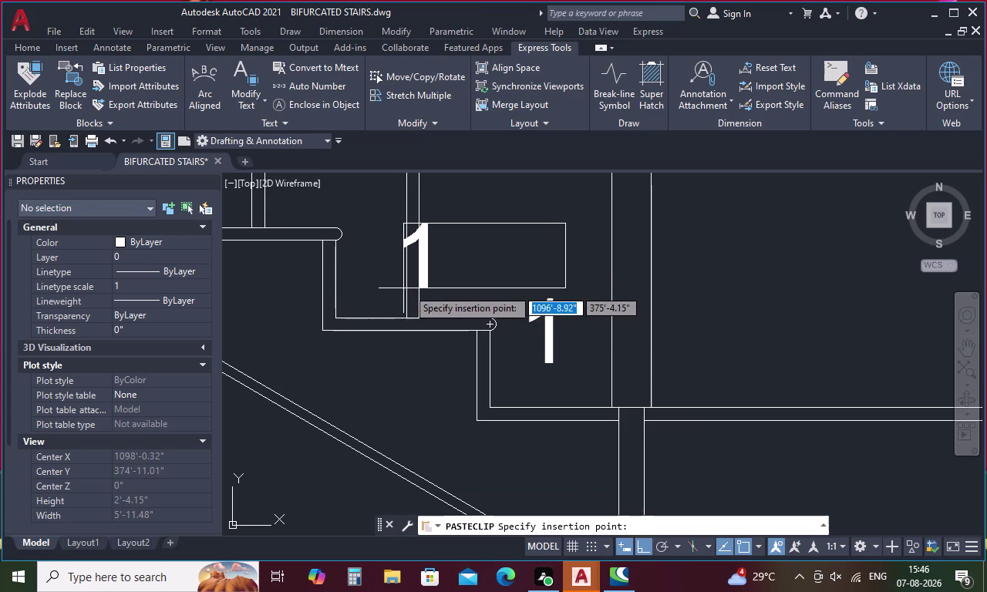
middle_drag(437, 285, 471, 322)
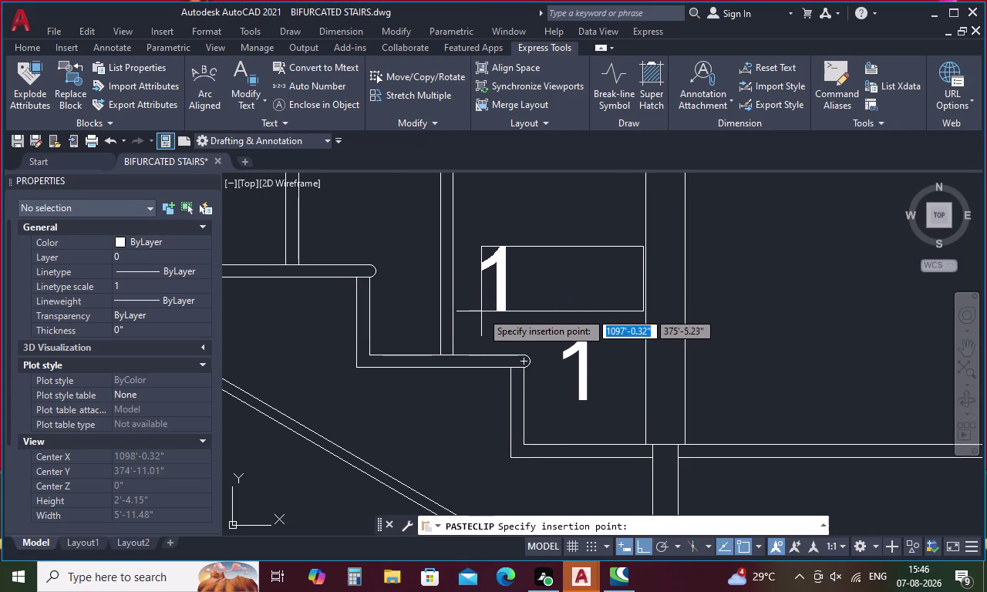
click(477, 309)
key(space)
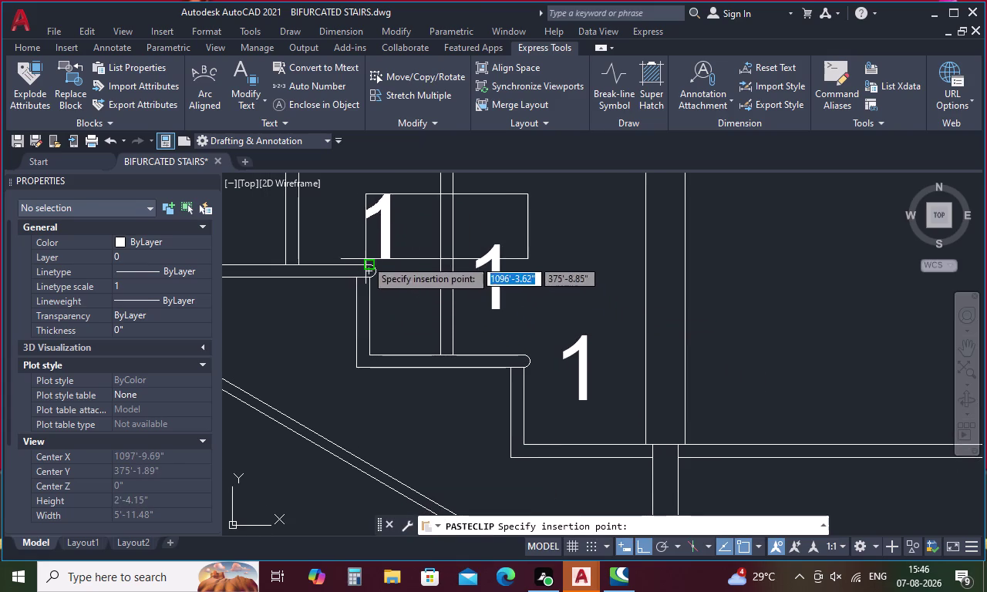
click(340, 238)
middle_drag(358, 246, 574, 367)
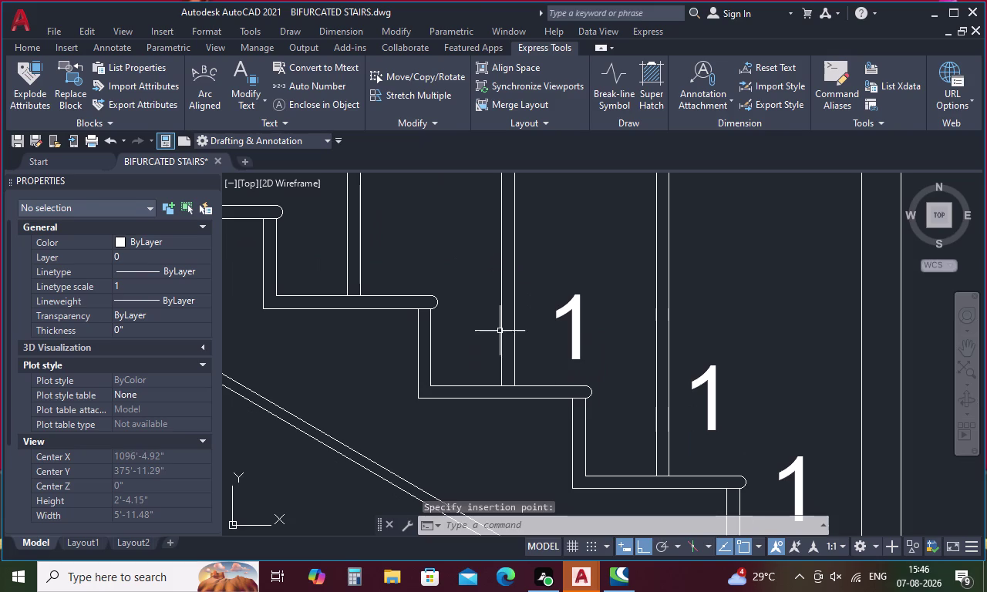
key(space)
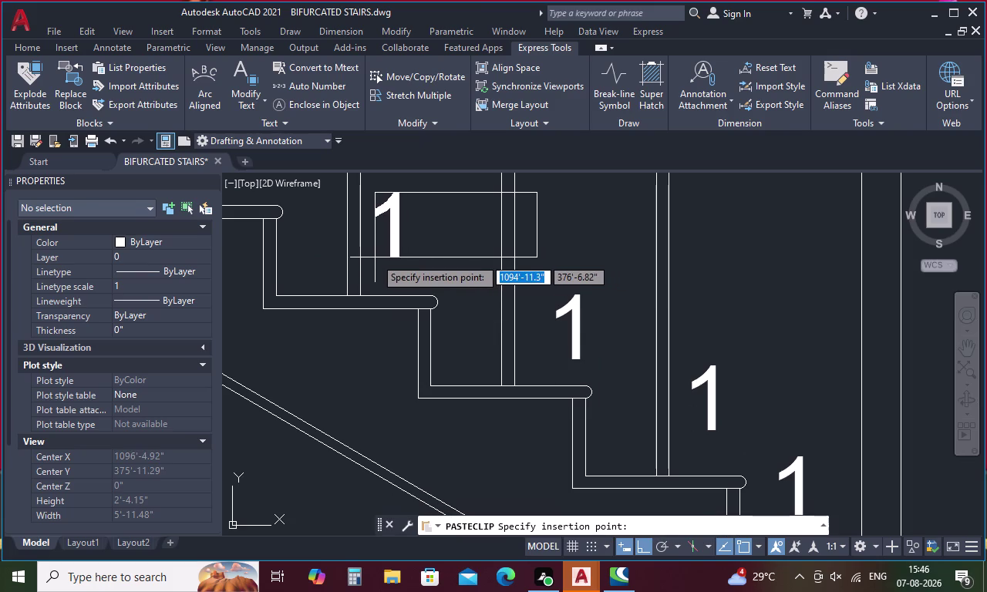
click(375, 258)
key(space)
middle_drag(381, 260, 603, 374)
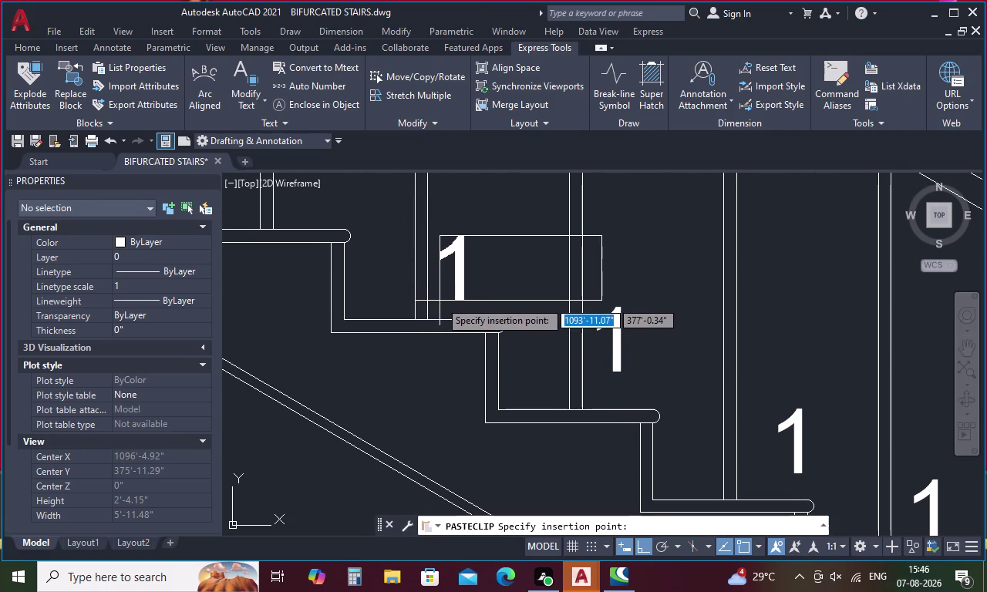
click(444, 299)
Paste number 1 labels onto the next five treads up the left flight.
key(space)
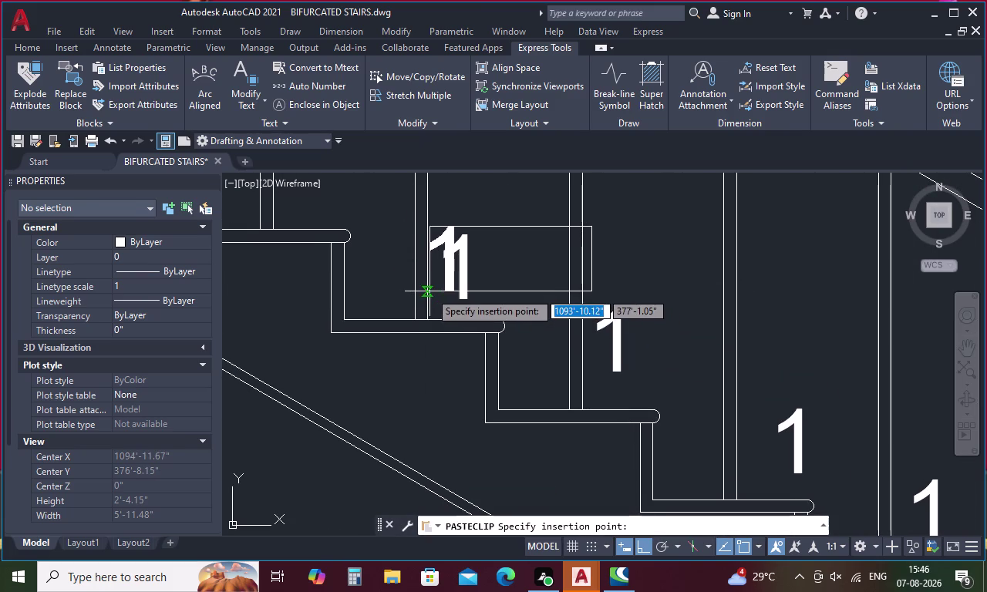
middle_drag(430, 291, 633, 382)
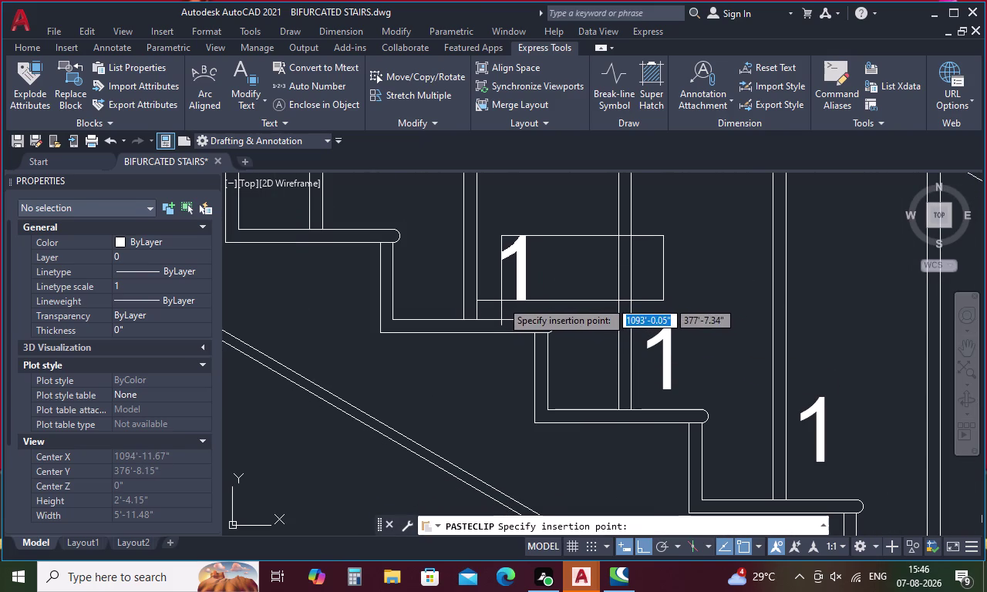
click(498, 300)
middle_drag(499, 300, 696, 378)
key(space)
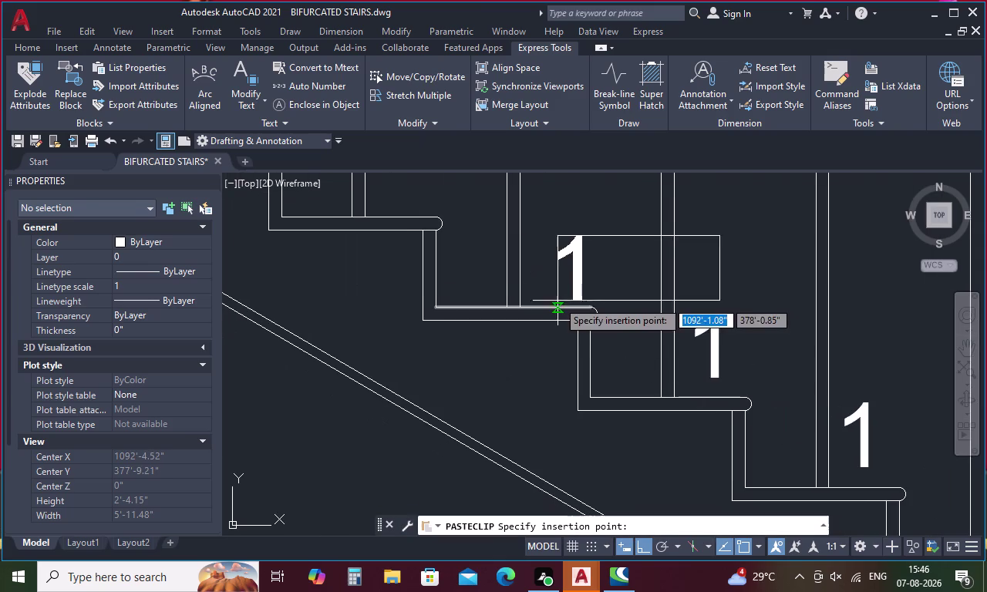
click(543, 294)
middle_drag(545, 294, 752, 400)
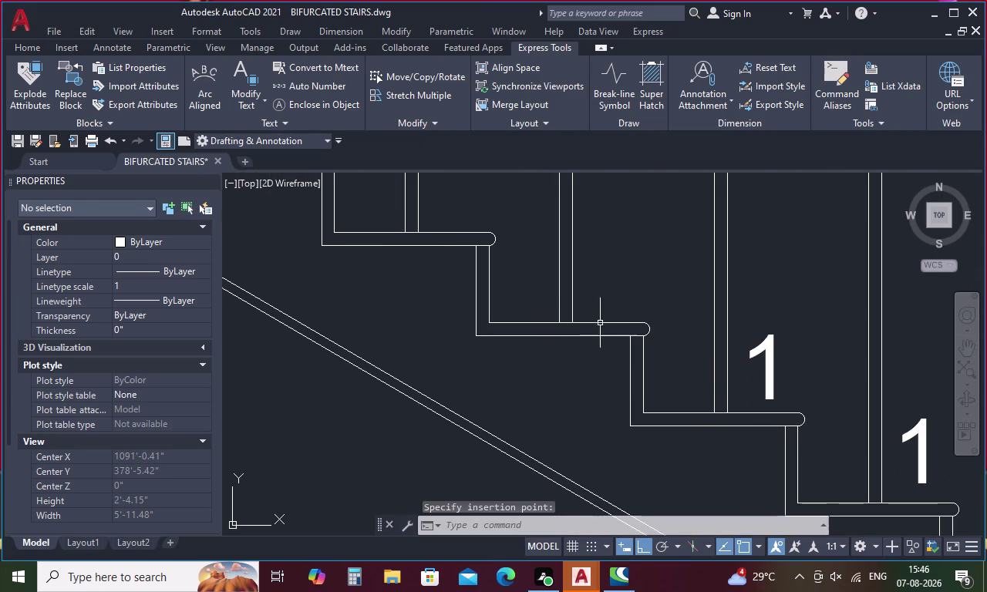
key(space)
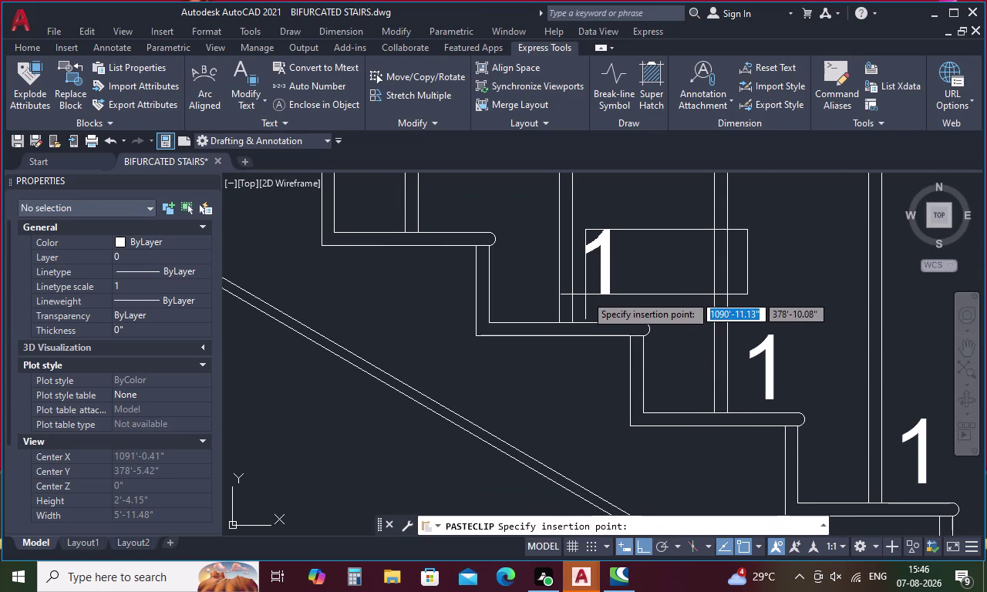
click(585, 295)
middle_drag(589, 295, 812, 403)
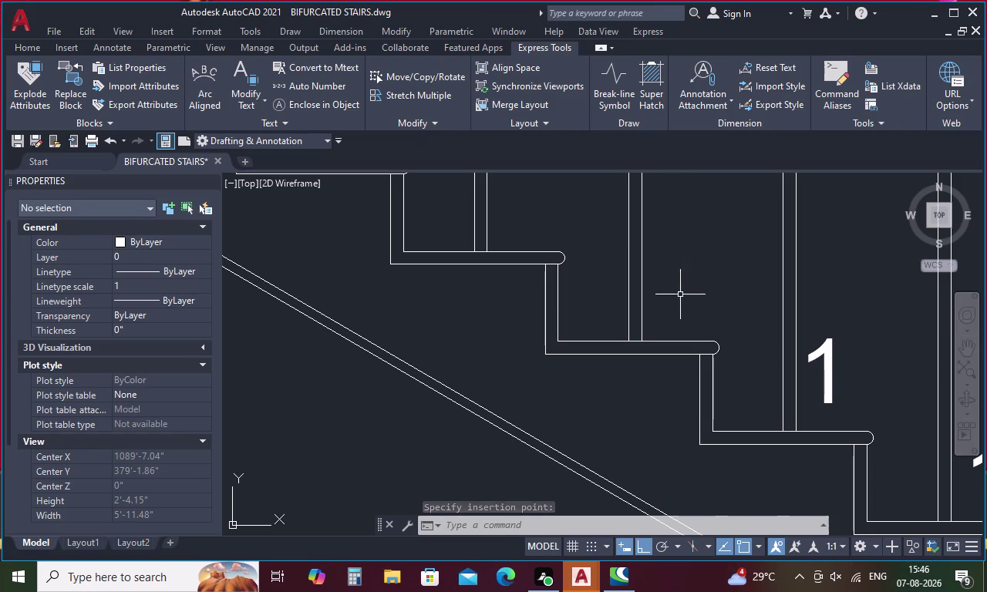
key(space)
click(659, 303)
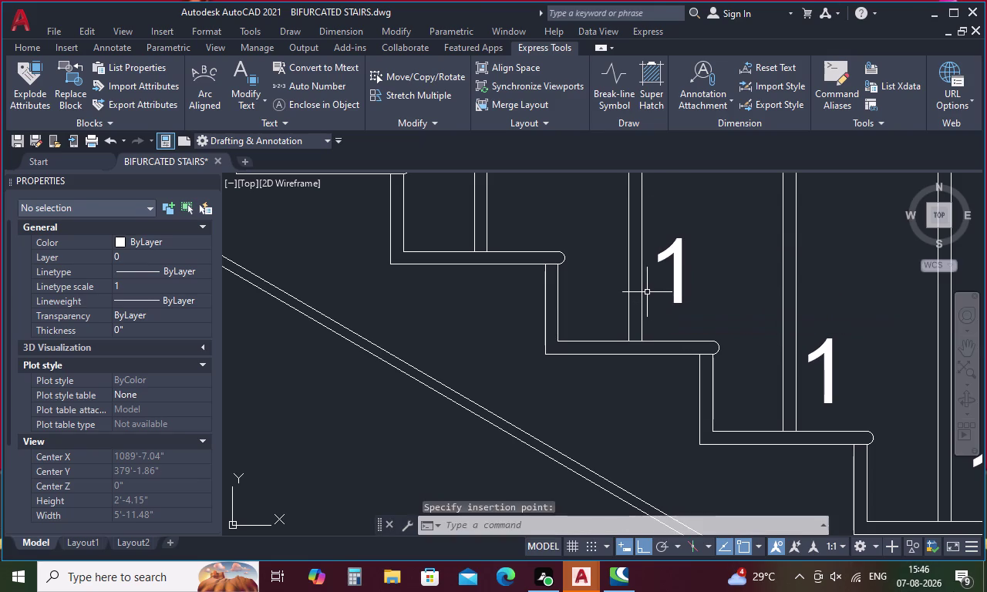
key(space)
middle_drag(647, 291, 810, 346)
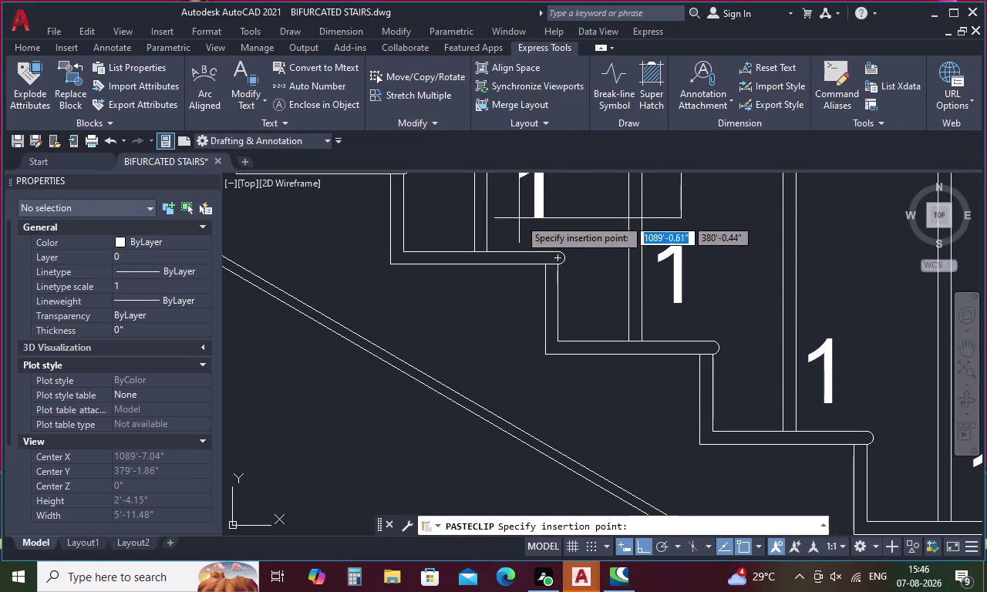
middle_drag(516, 220, 658, 354)
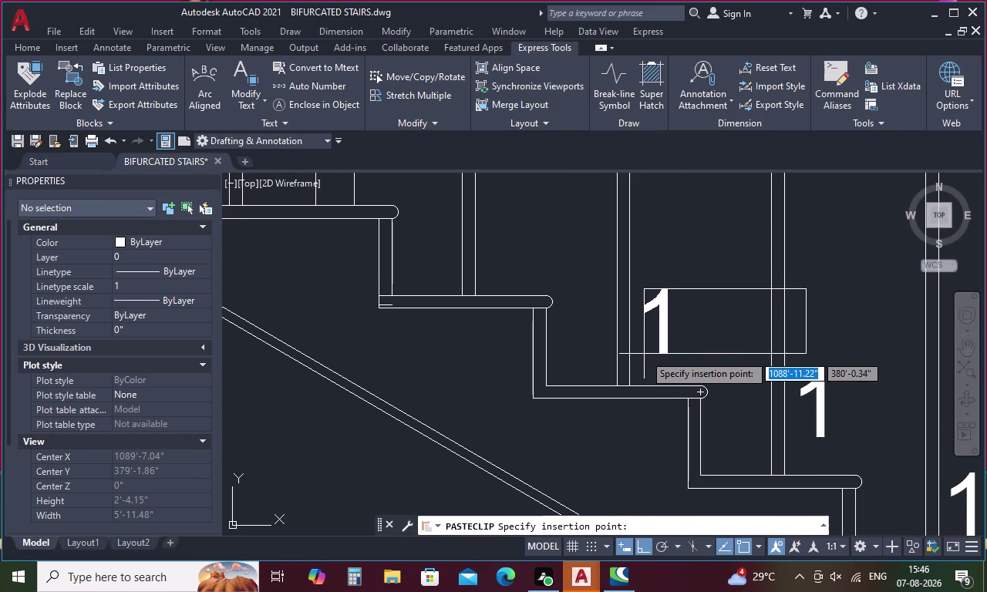
click(644, 354)
Paste number 1 onto the final top treads and view the whole left flight.
key(space)
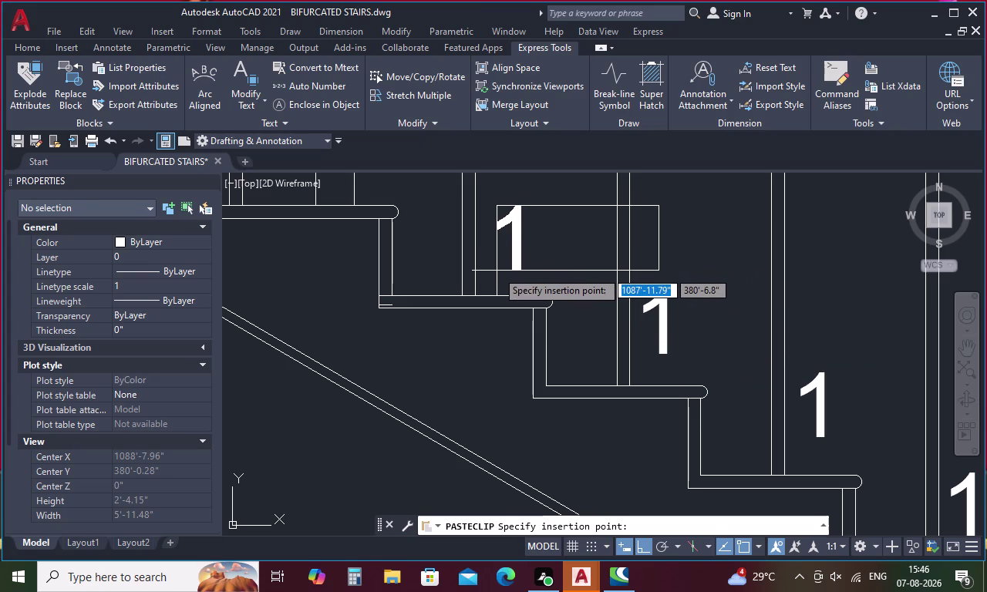
click(496, 271)
middle_drag(496, 271, 673, 351)
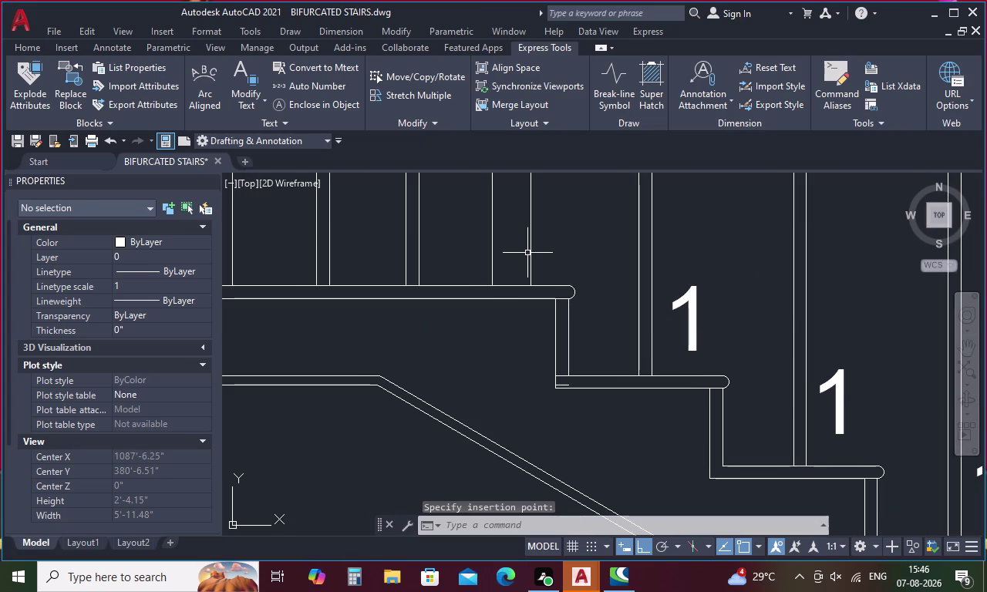
scroll(down, 3)
scroll(down, 3)
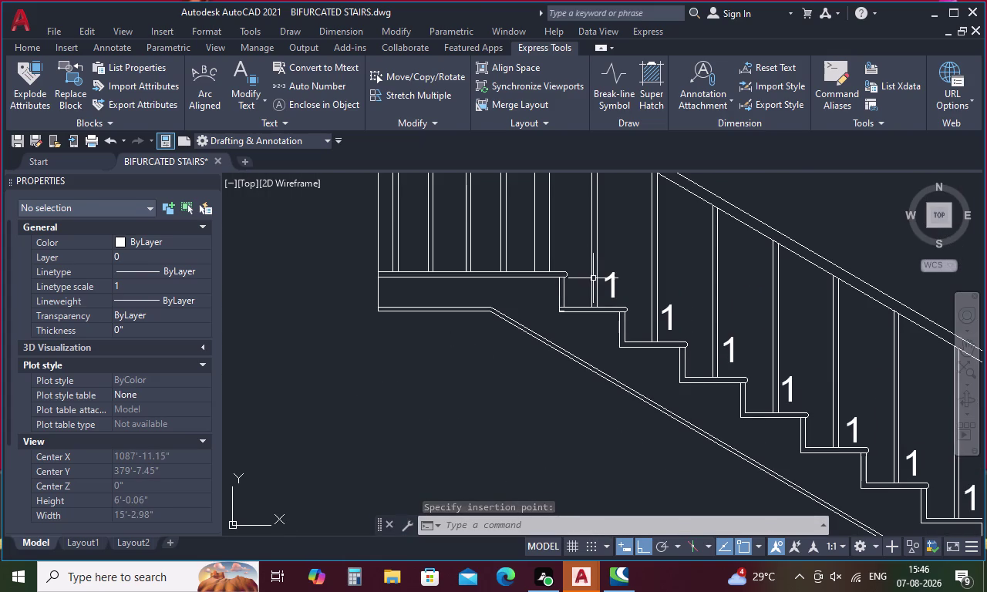
key(space)
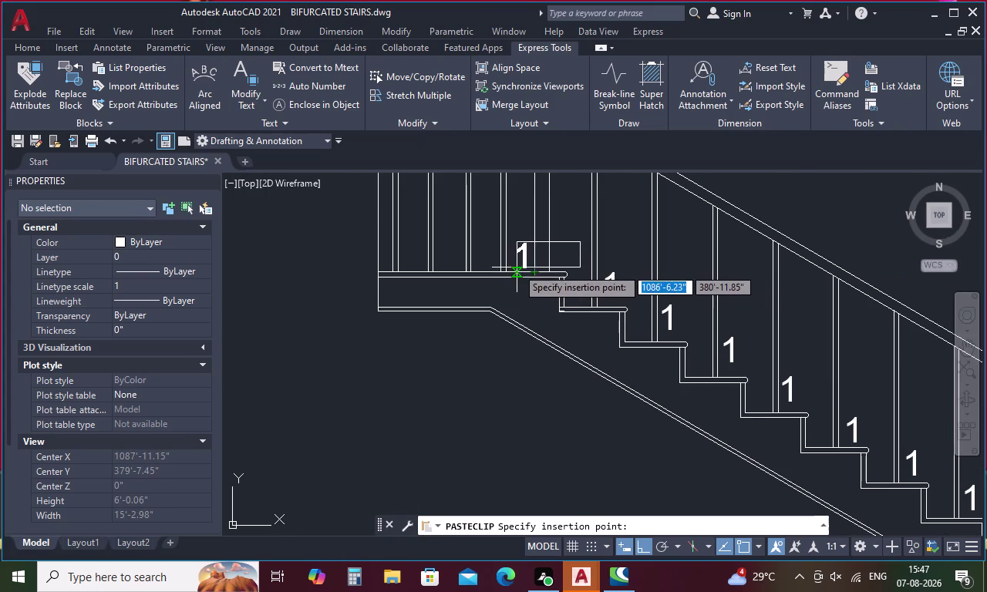
scroll(up, 3)
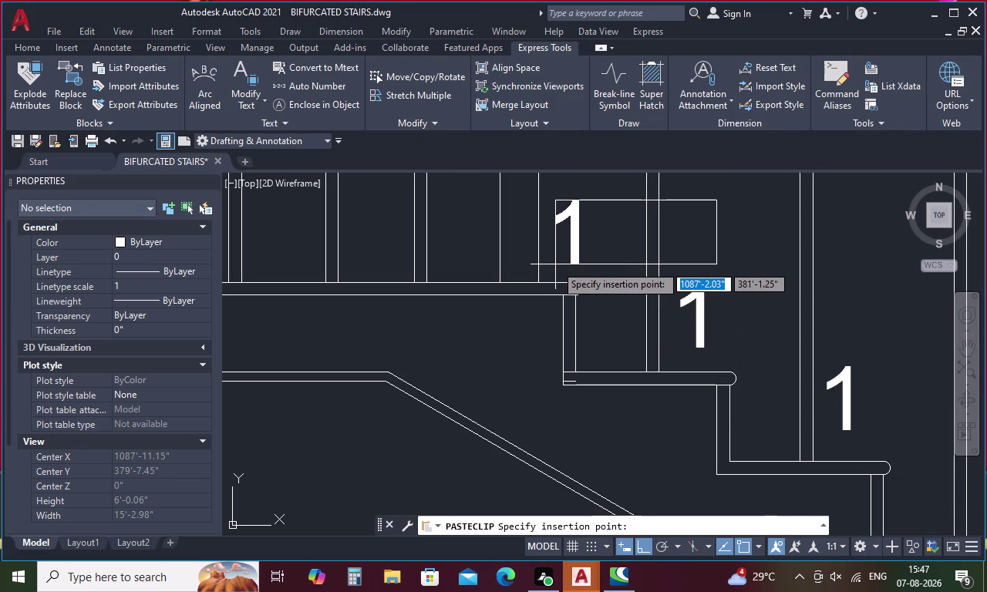
click(552, 263)
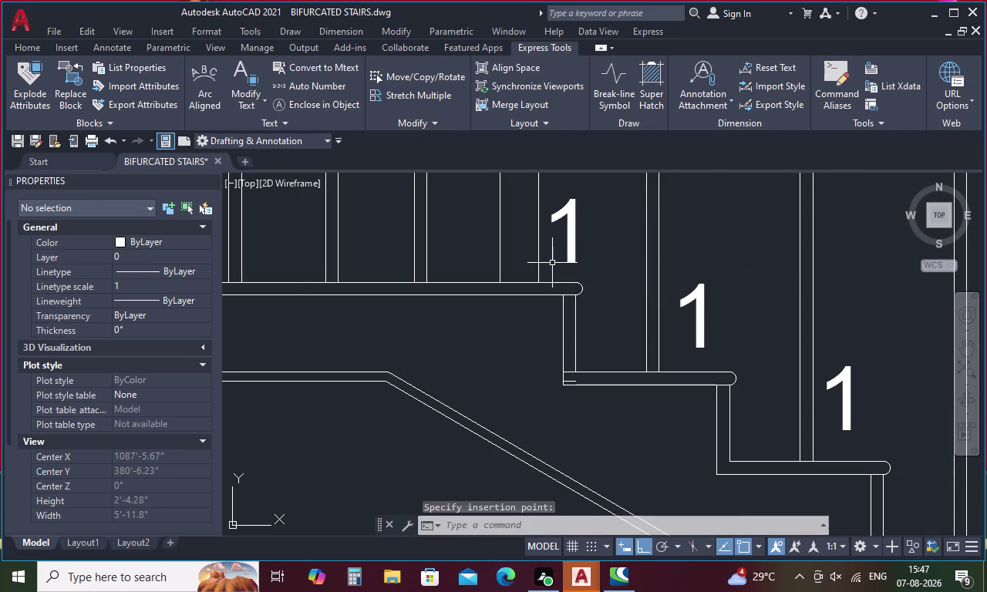
scroll(down, 3)
scroll(down, 3)
middle_drag(764, 252, 464, 250)
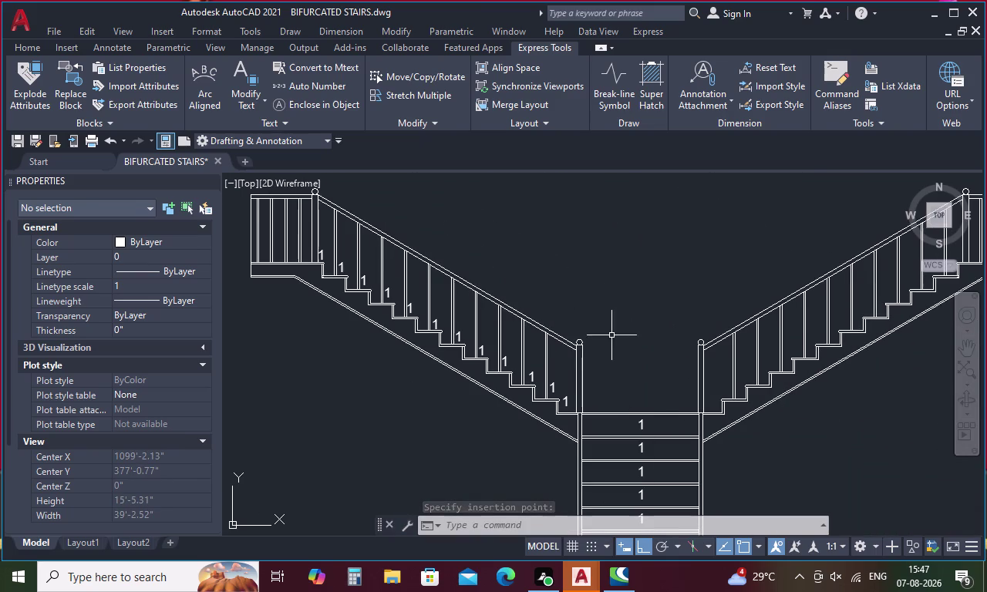
Select the '1' labels on the lower central treads, starting from the bottom step.
middle_drag(611, 337, 590, 165)
scroll(down, 3)
scroll(up, 3)
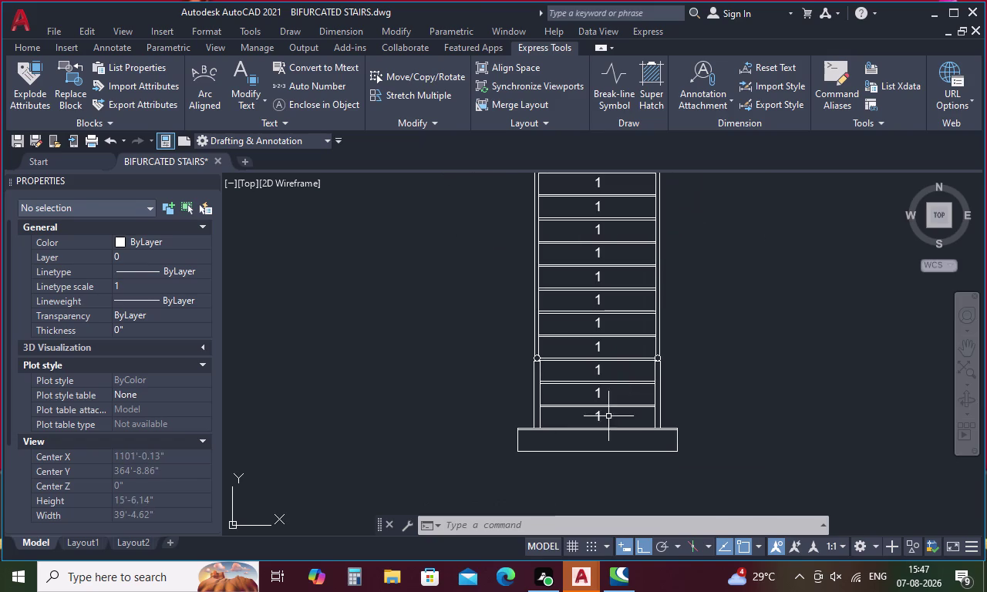
click(597, 416)
click(600, 392)
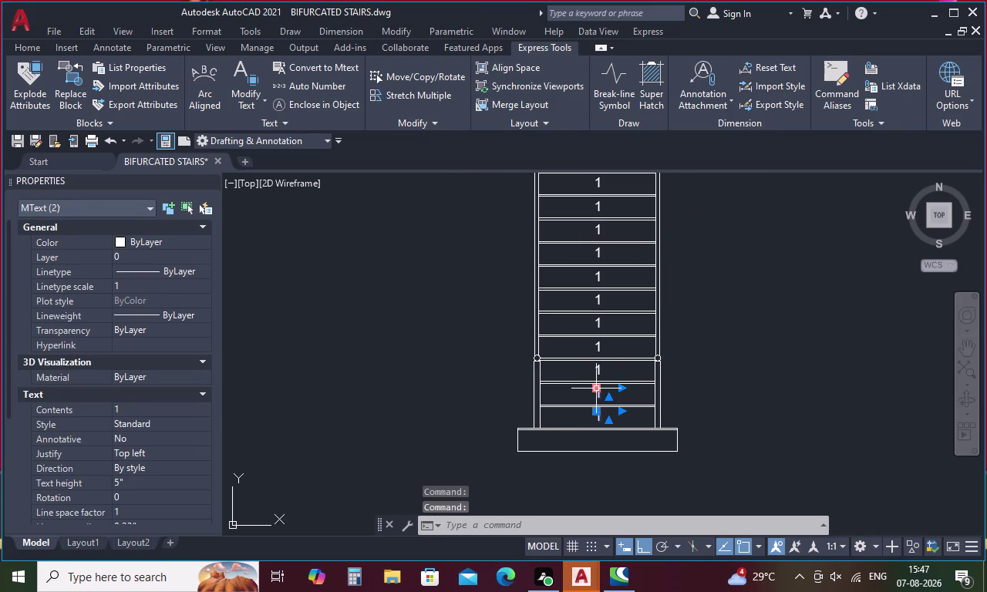
click(594, 371)
click(598, 369)
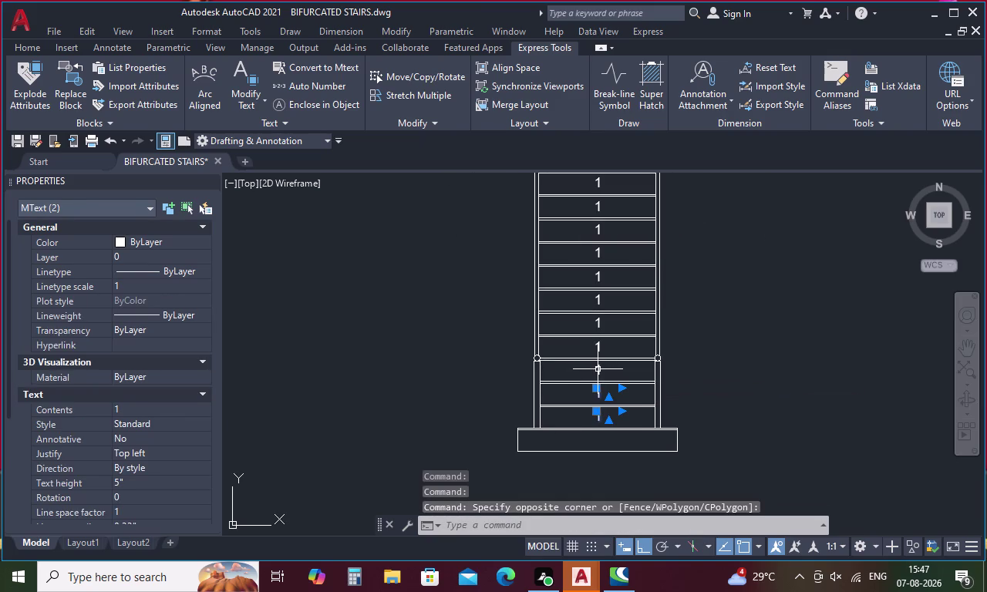
click(598, 369)
click(598, 367)
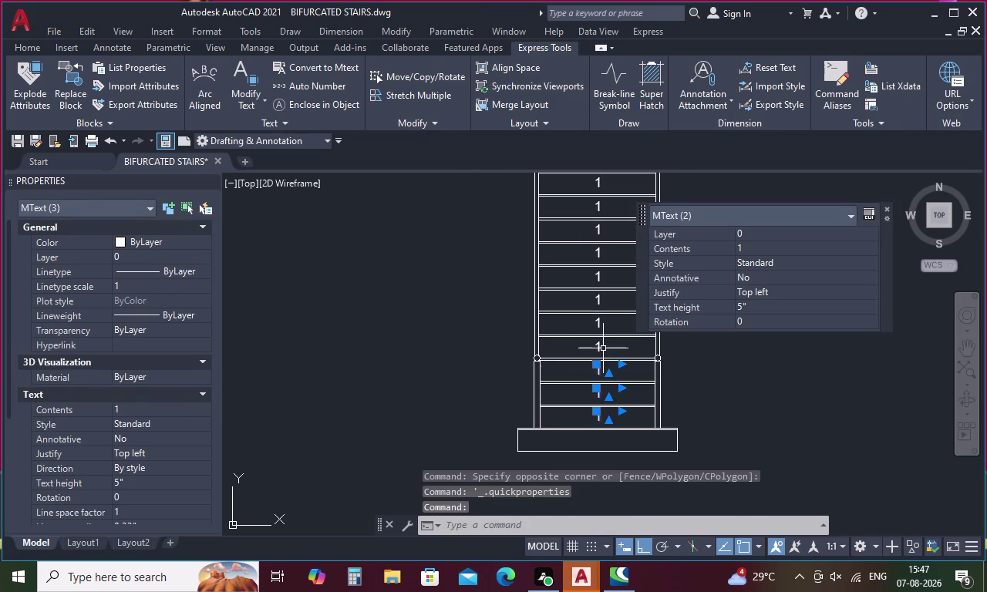
click(598, 347)
click(598, 322)
click(598, 297)
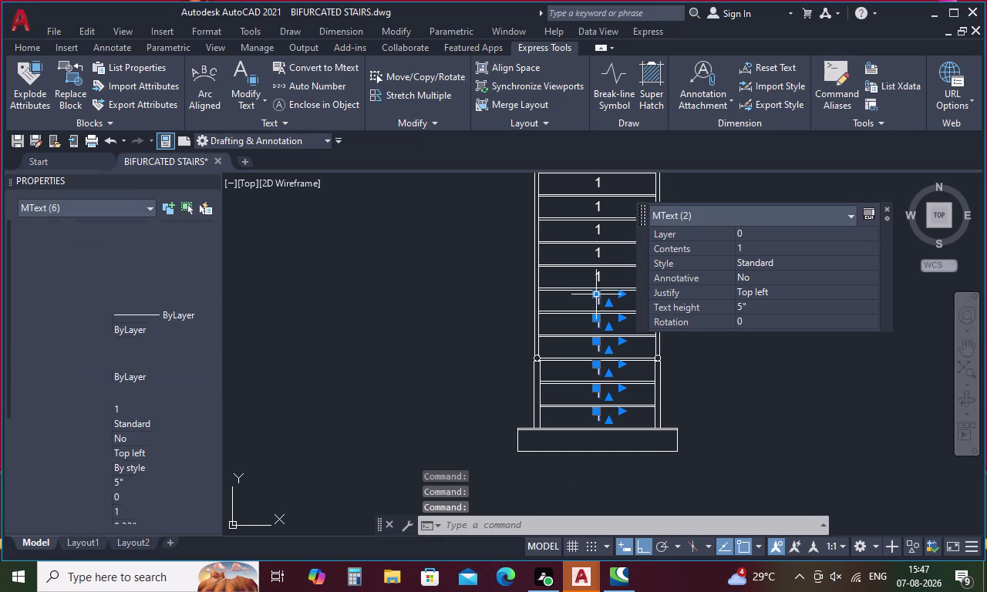
click(598, 277)
click(601, 252)
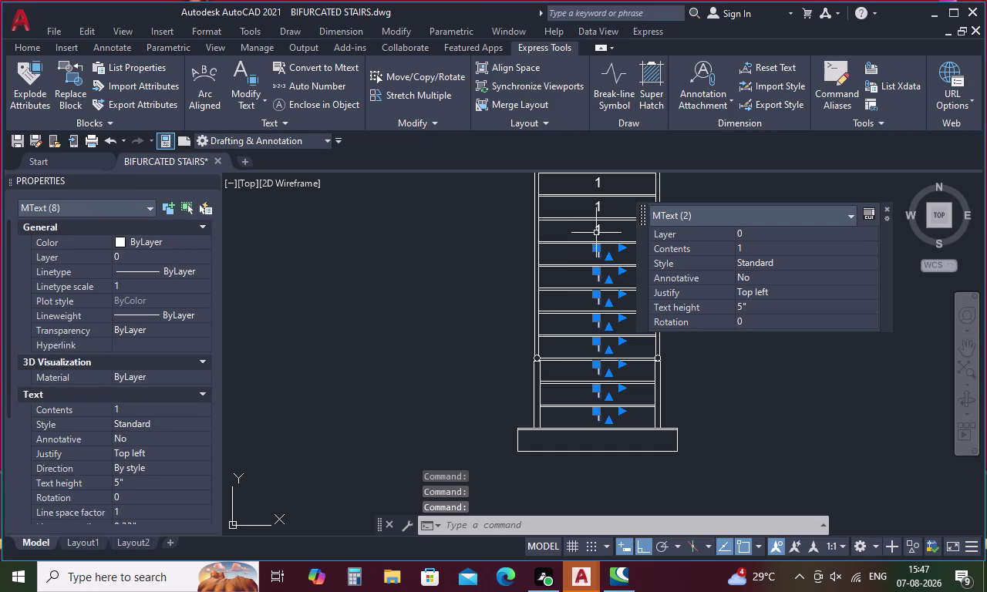
Add the upper central-flight '1' labels to the selection in order.
click(597, 230)
click(602, 207)
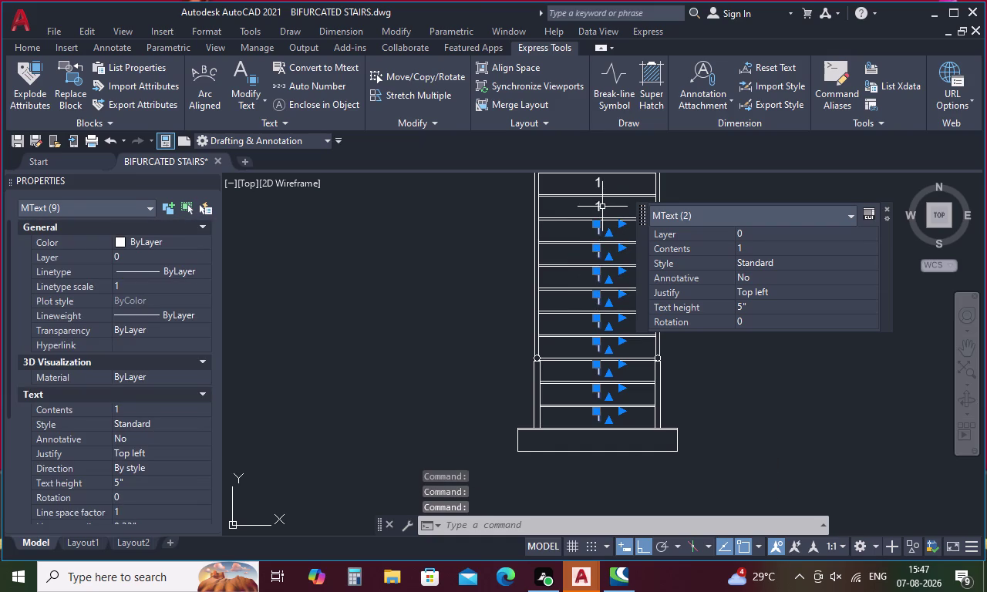
click(594, 206)
middle_drag(595, 205, 595, 231)
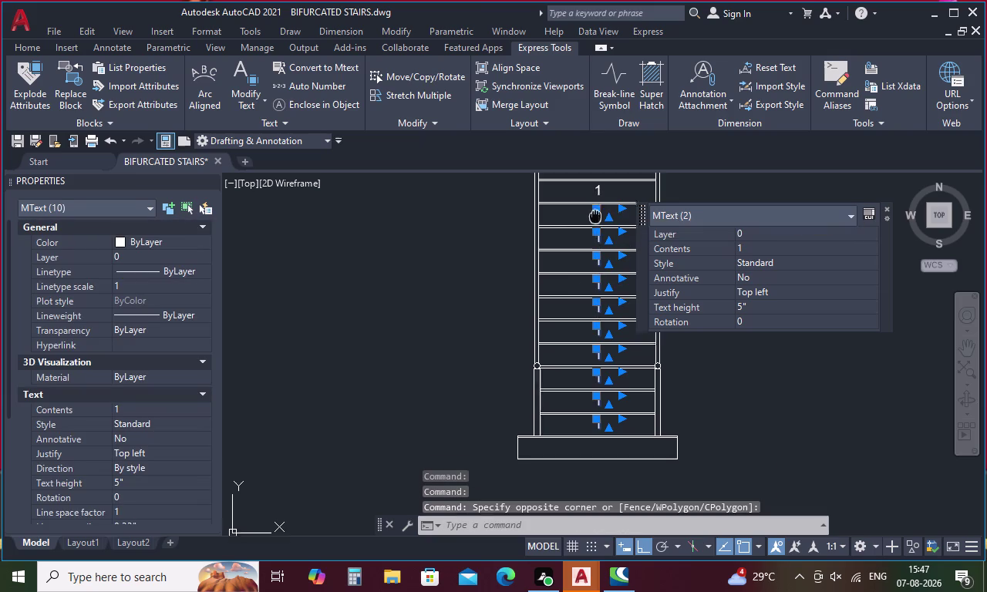
middle_drag(595, 230, 584, 312)
click(586, 287)
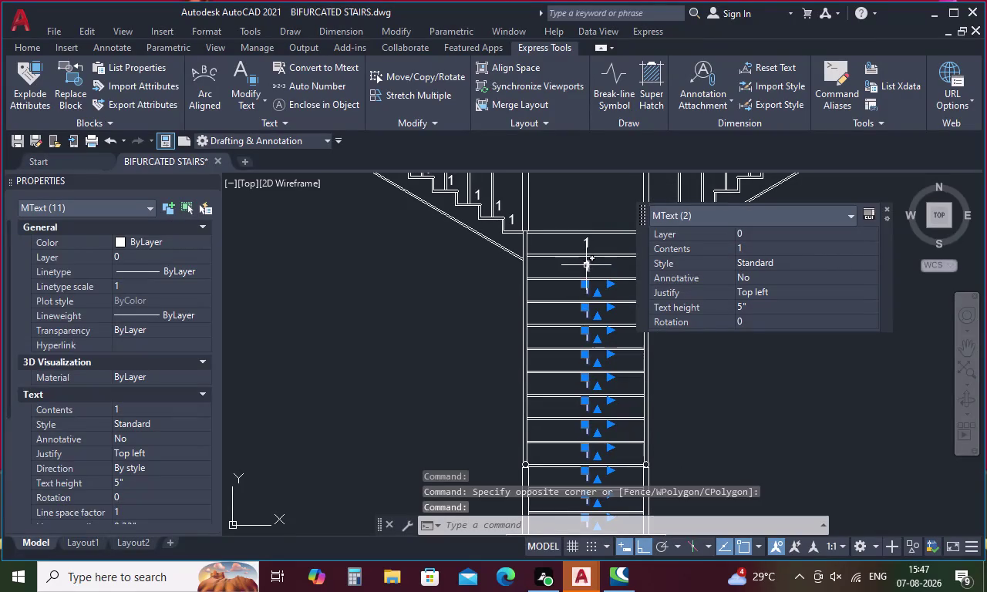
click(586, 265)
click(589, 246)
Add the landing and lower left-flight '1' labels in order.
middle_drag(589, 246, 684, 326)
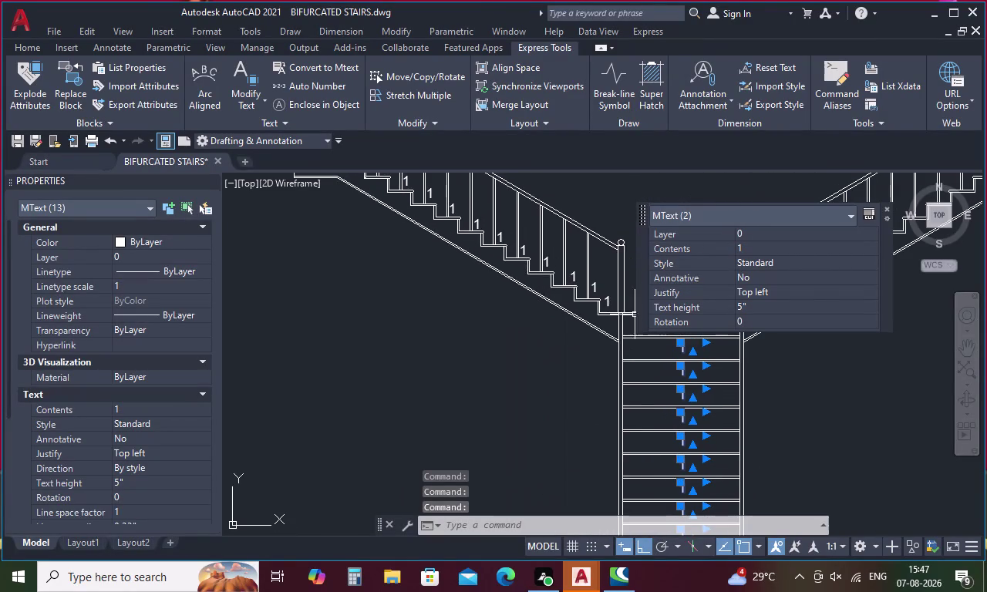
click(611, 300)
click(593, 286)
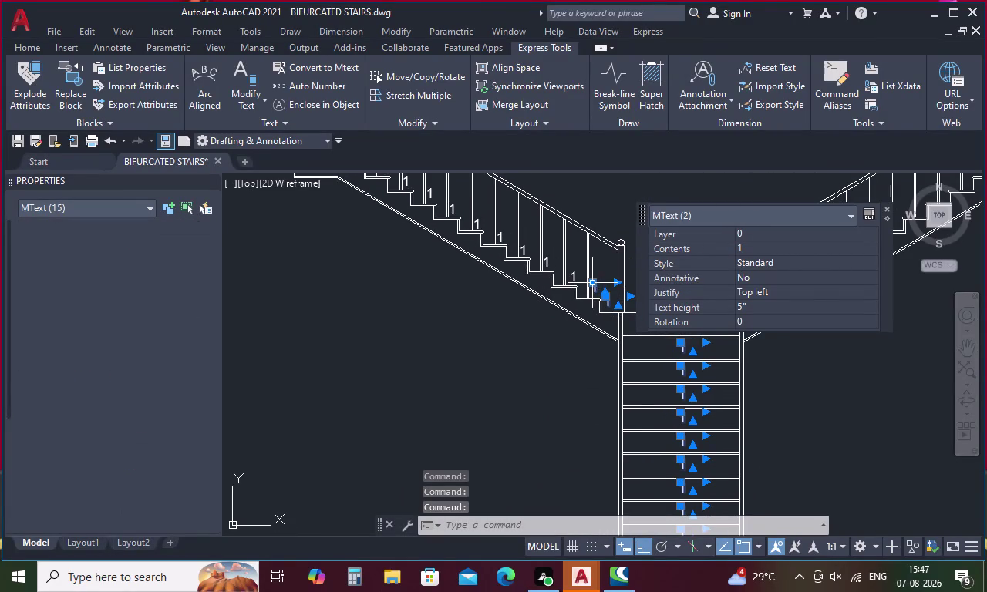
click(575, 279)
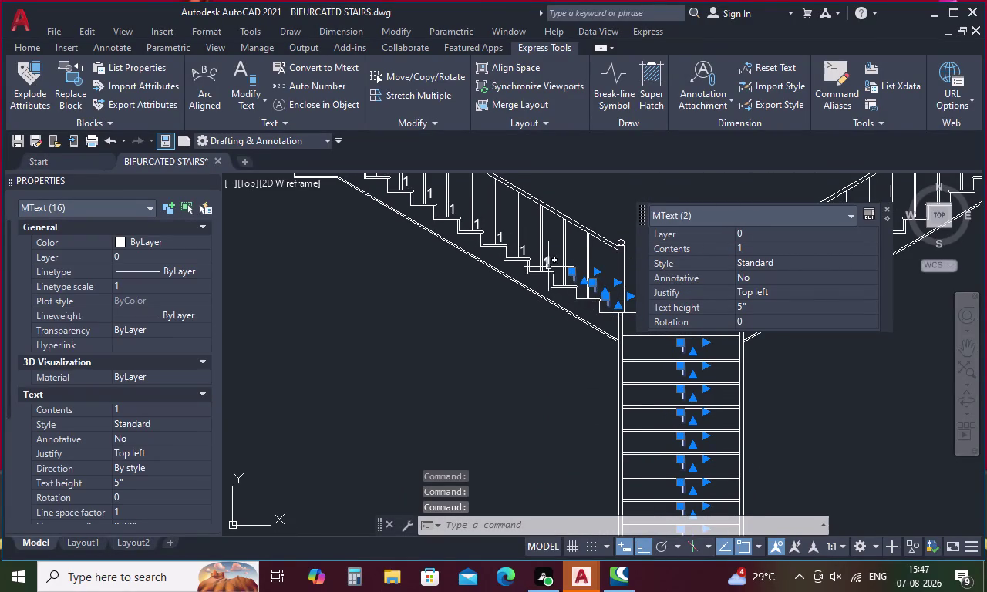
click(548, 267)
click(525, 254)
middle_drag(528, 253, 628, 302)
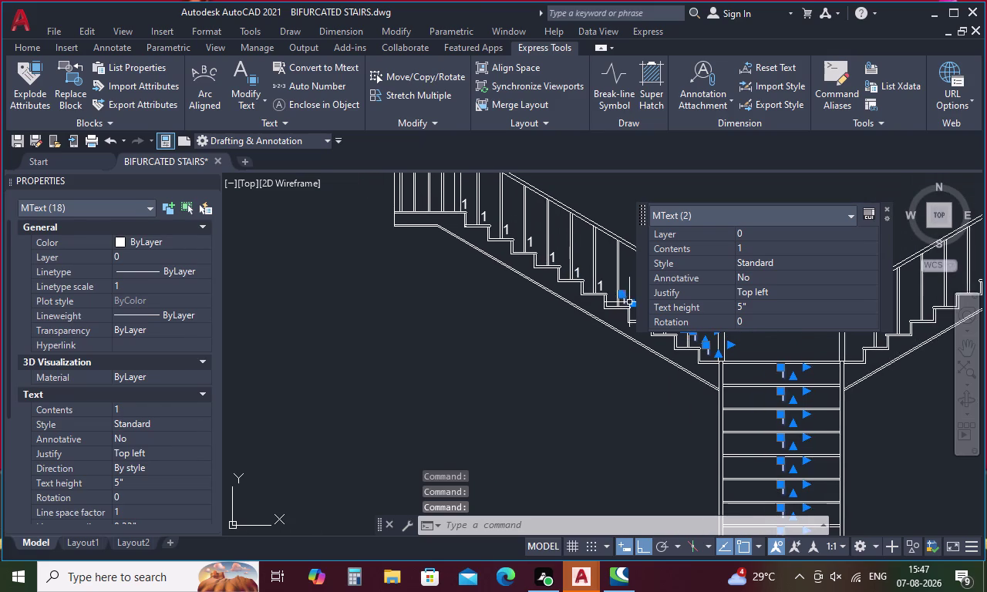
click(603, 288)
click(577, 271)
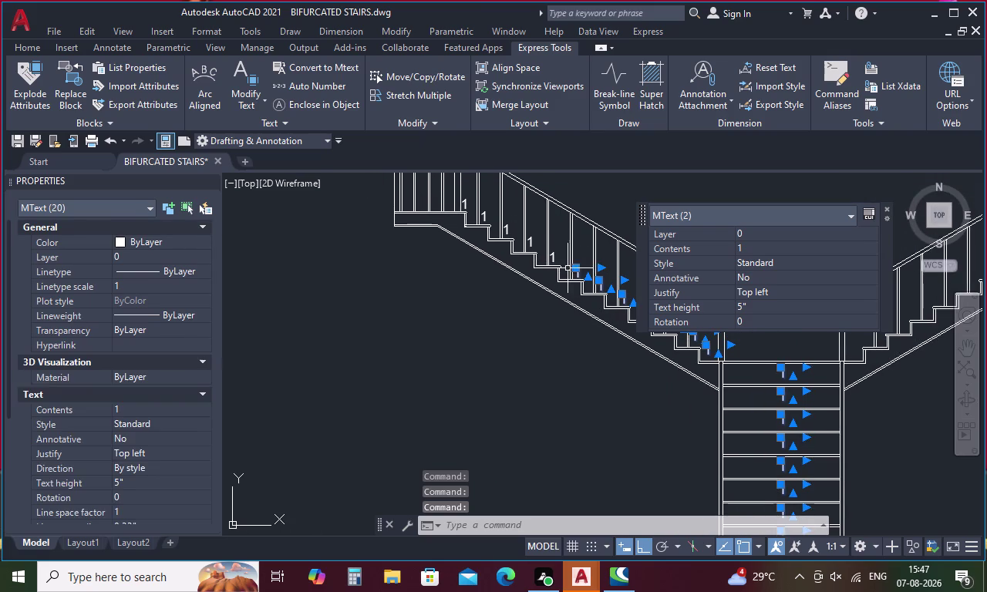
click(552, 265)
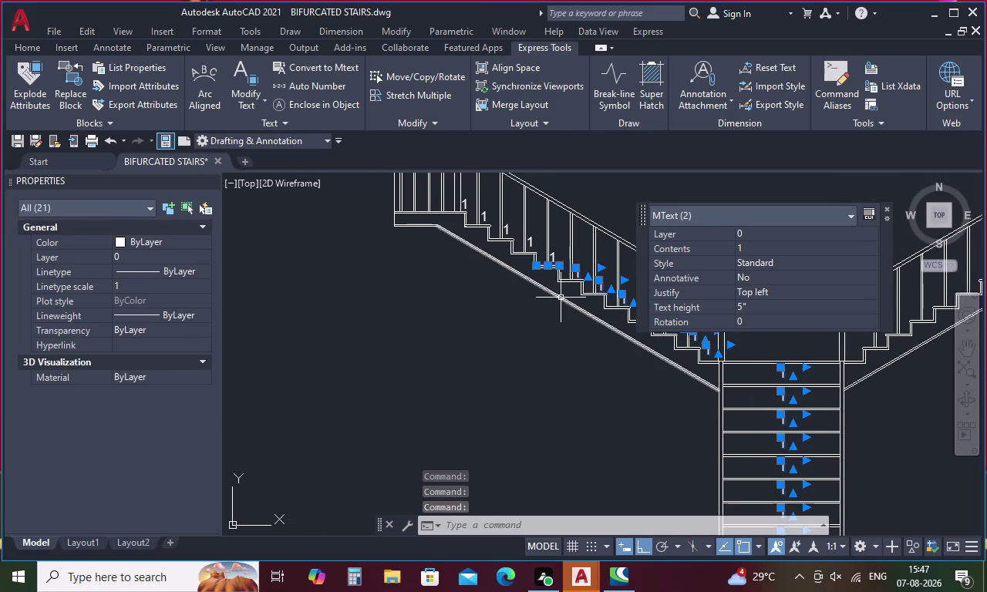
click(559, 266)
click(546, 268)
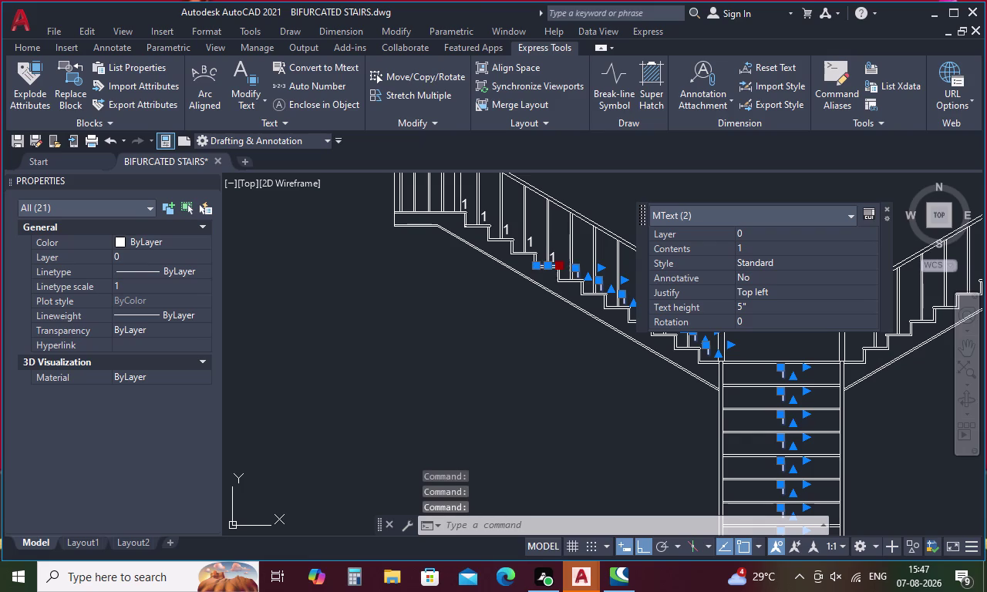
Shift-deselect the stray tread line from the selection.
click(538, 268)
click(527, 312)
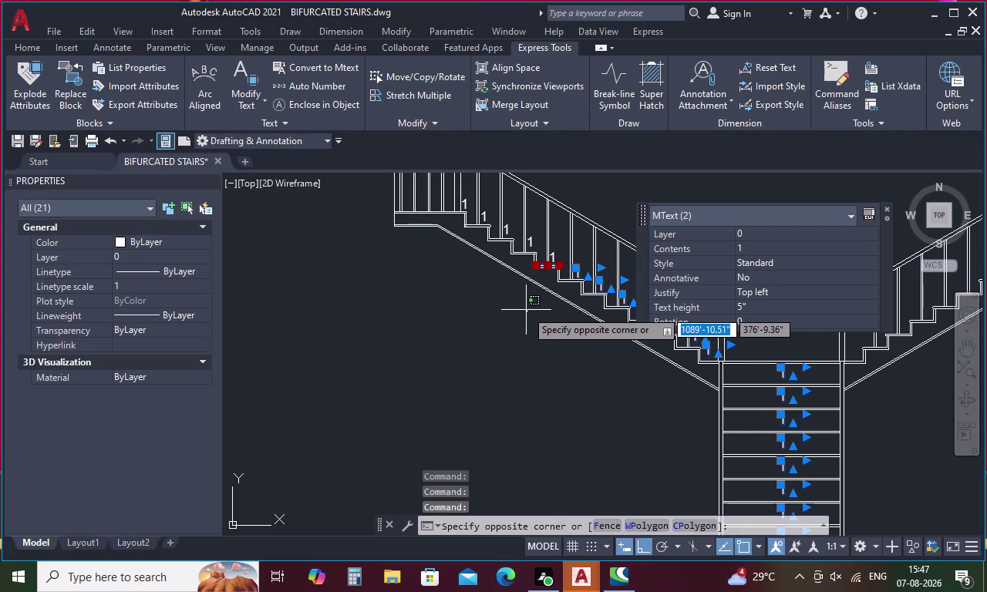
click(525, 309)
scroll(up, 3)
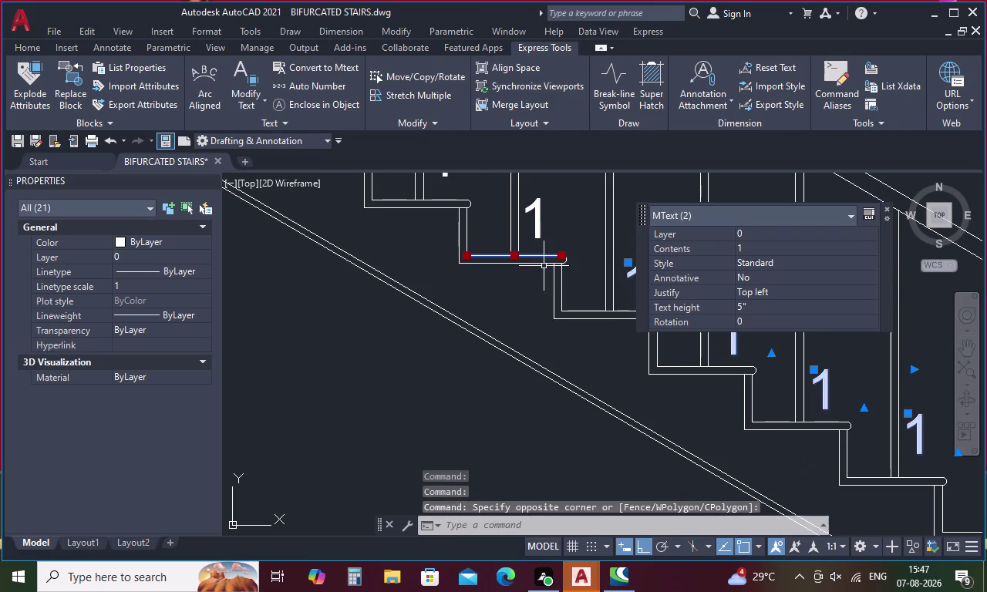
click(537, 258)
click(542, 233)
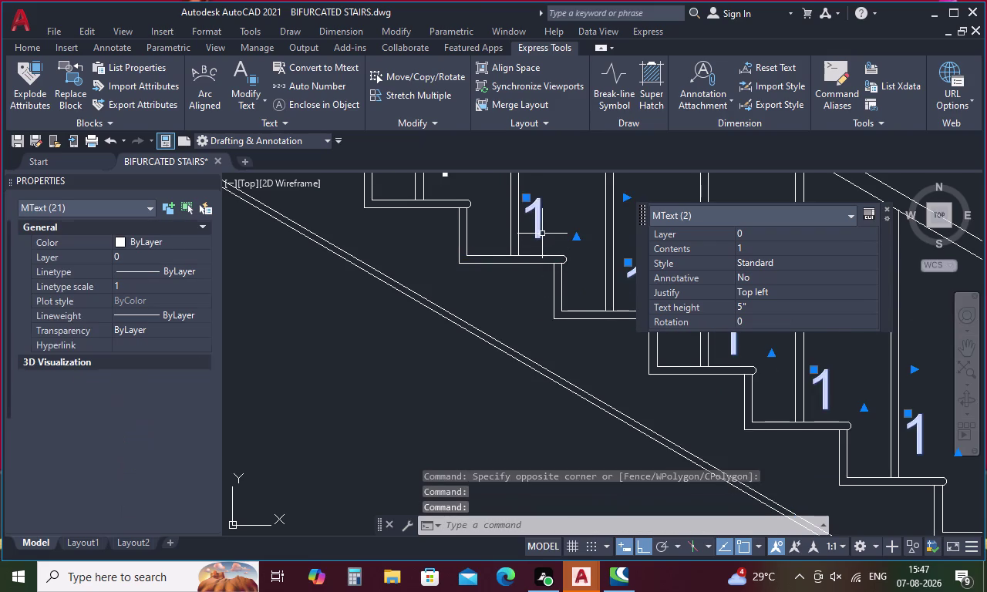
scroll(down, 3)
middle_drag(548, 236, 604, 338)
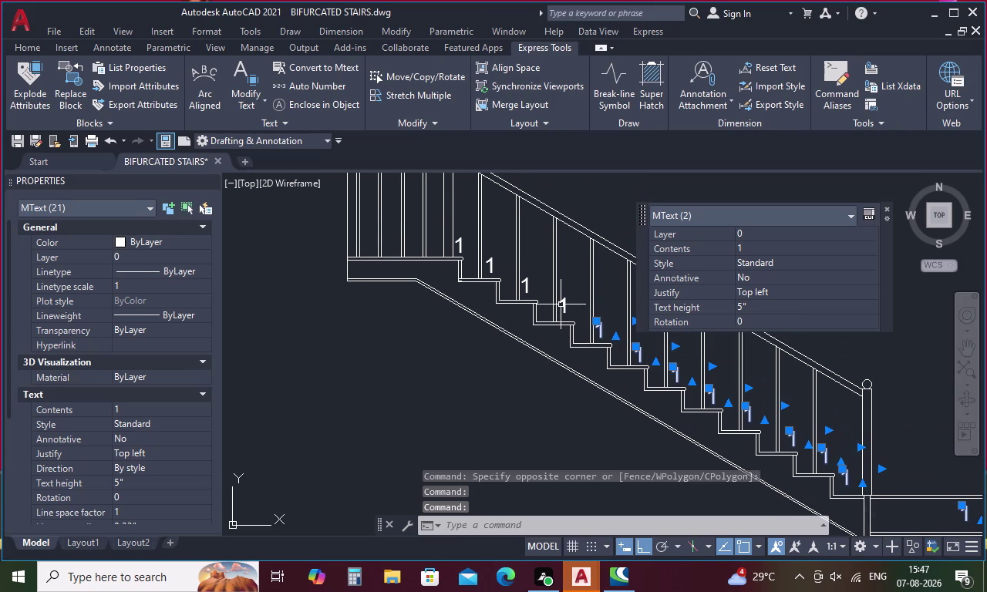
Add the remaining '1' labels up to the top of the left flight.
click(564, 302)
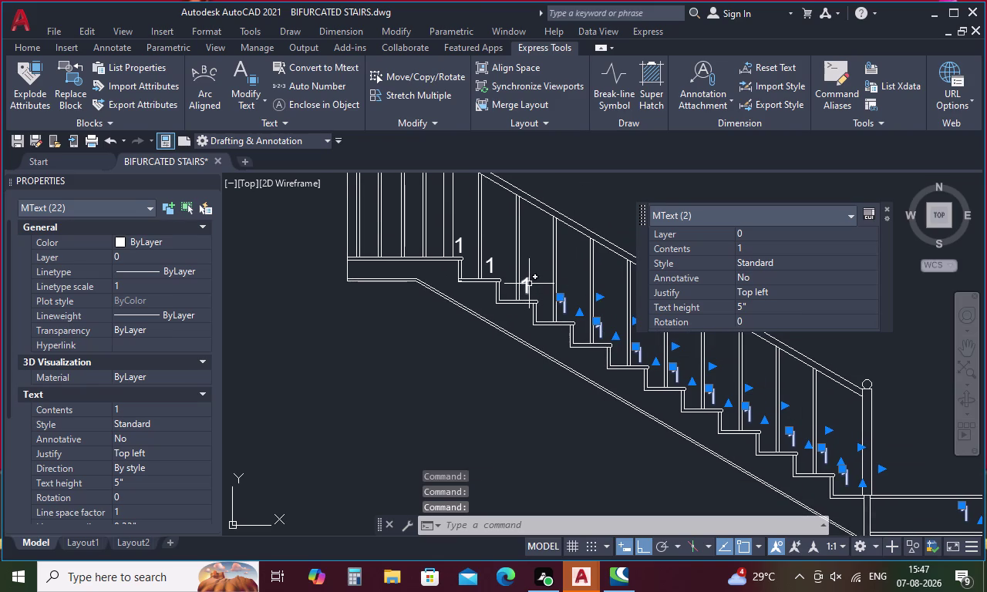
click(529, 284)
click(493, 272)
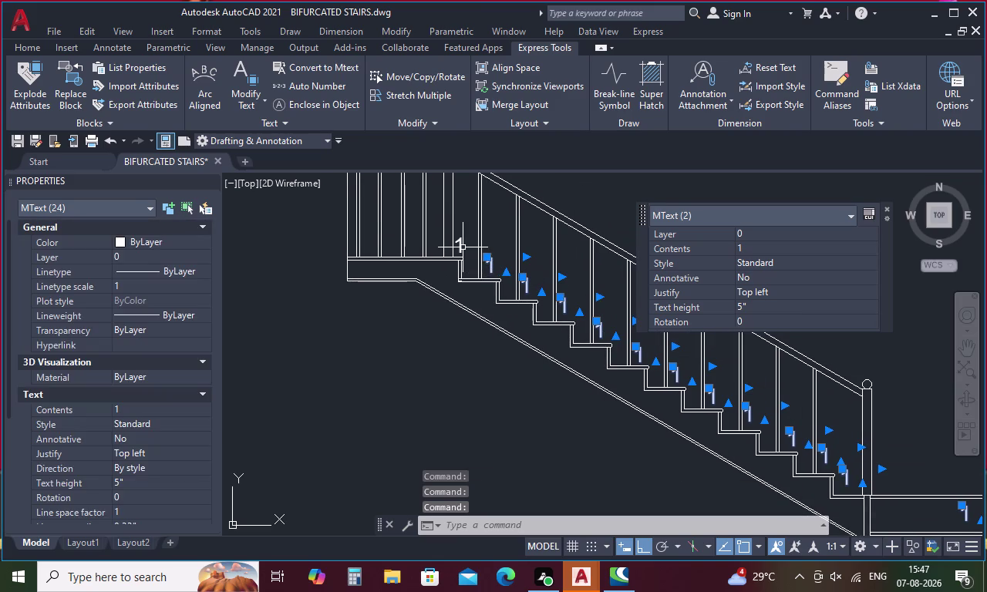
click(462, 247)
click(343, 84)
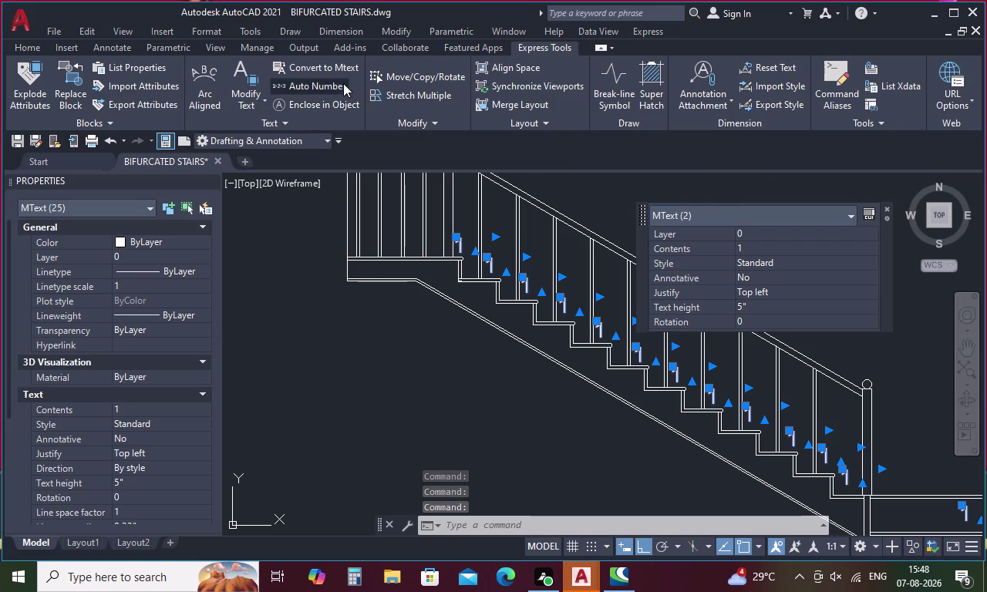
Auto Number the labels by selection order, start 1, increment 1, replacing the text '1'.
drag(498, 254, 421, 185)
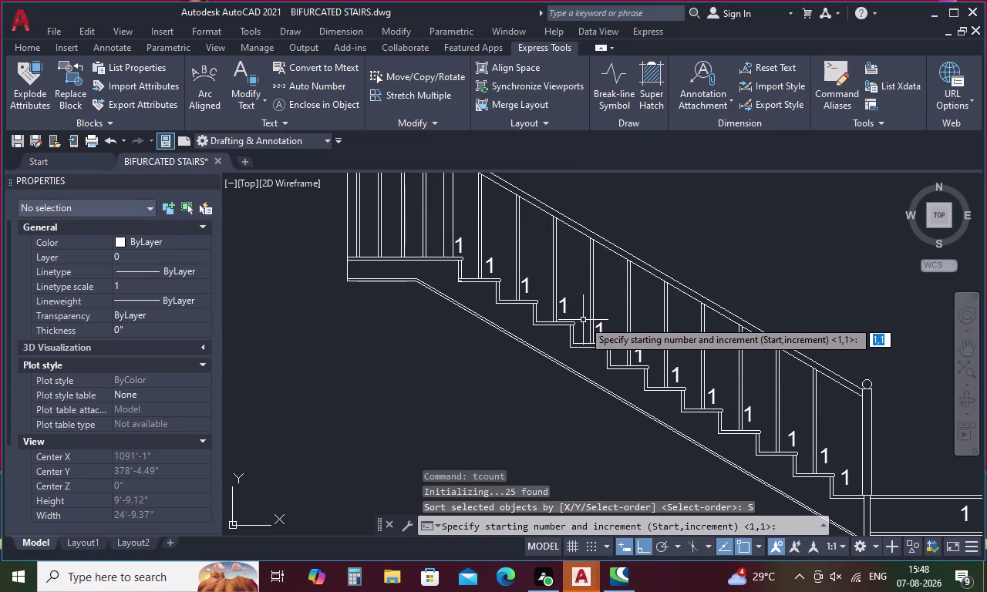
key(space)
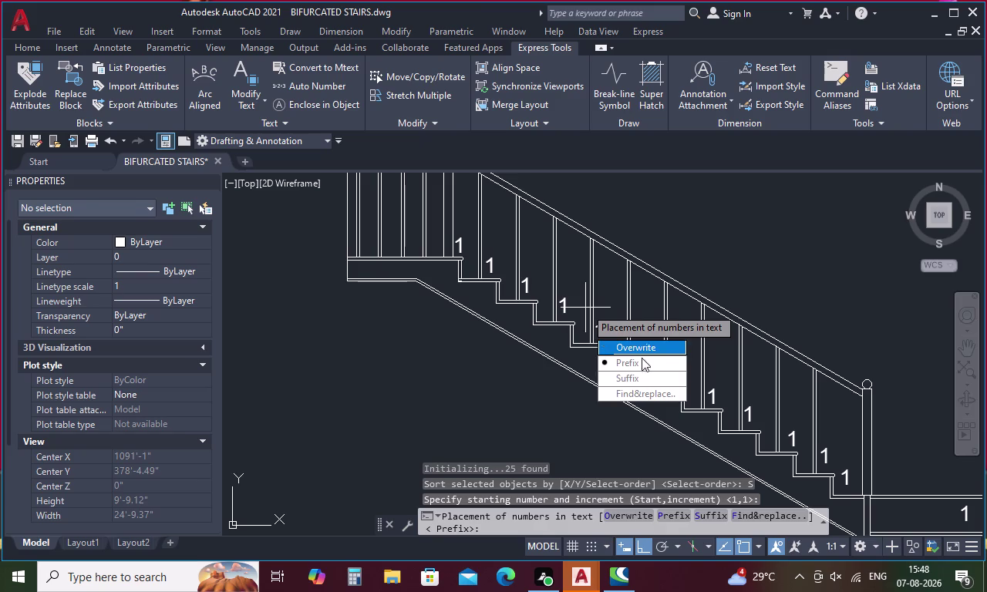
drag(650, 391, 586, 308)
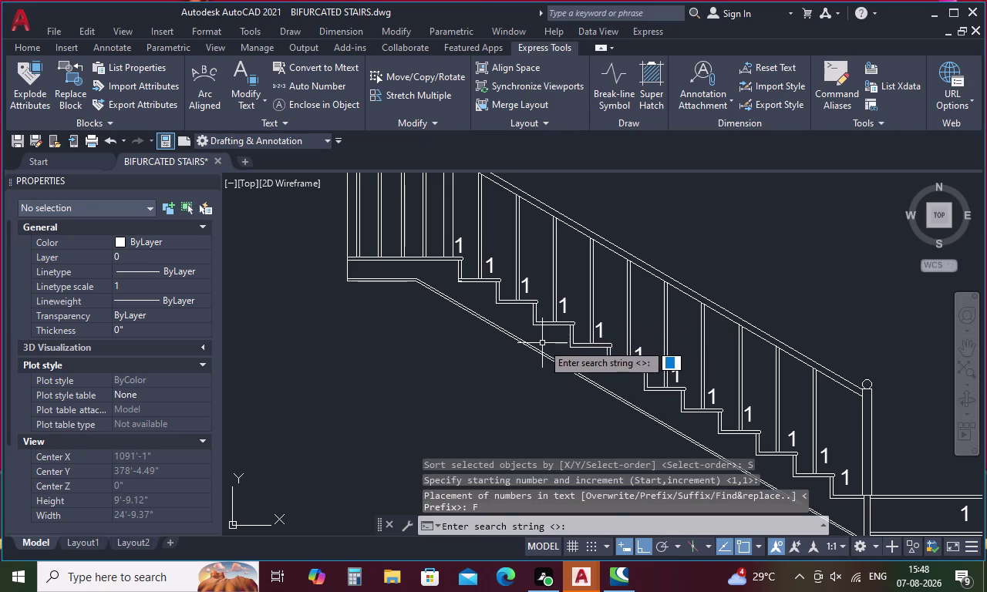
key(1)
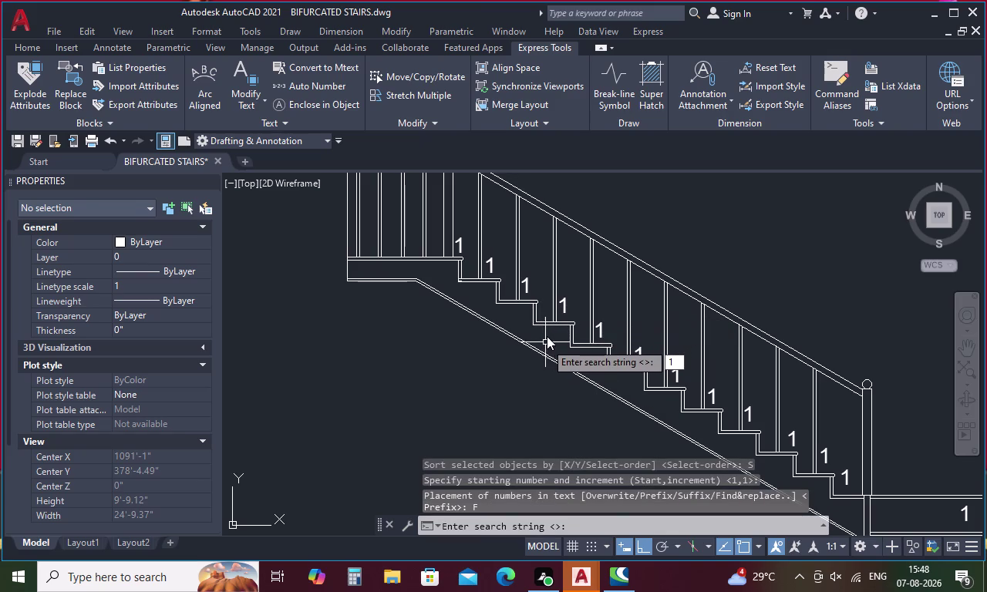
key(1)
key(BackSpace)
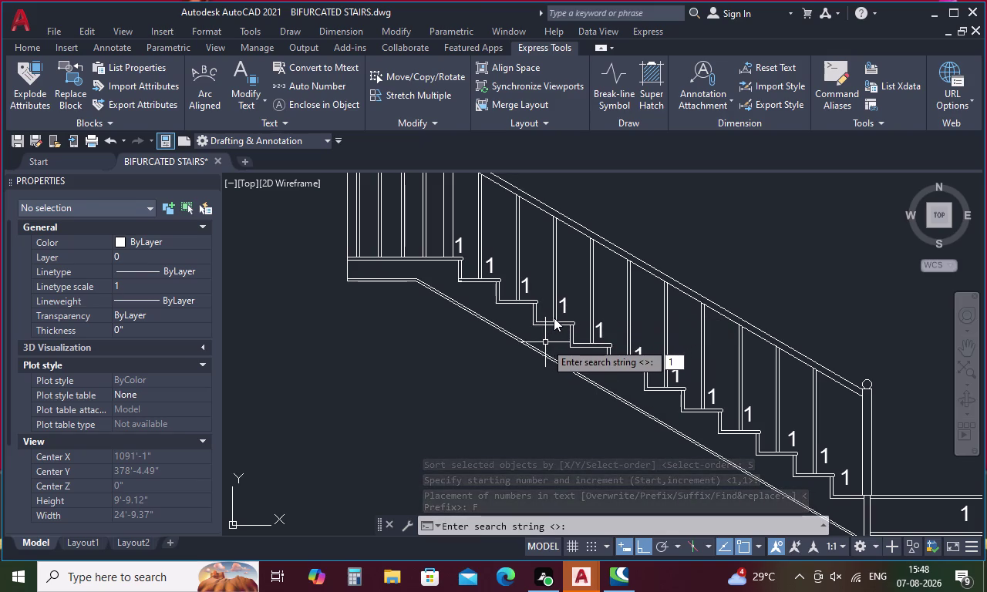
key(Return)
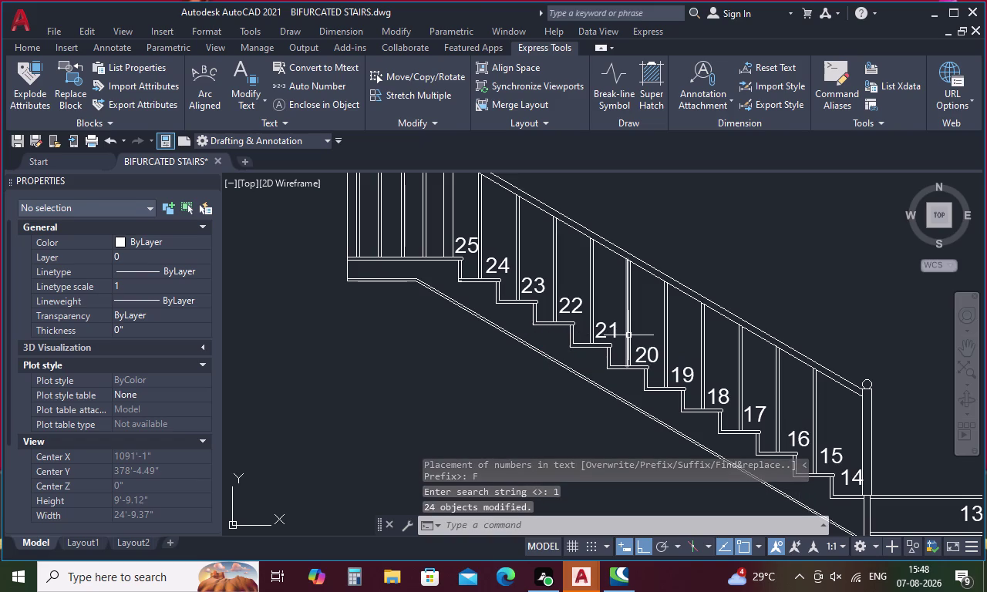
middle_drag(629, 336, 495, 276)
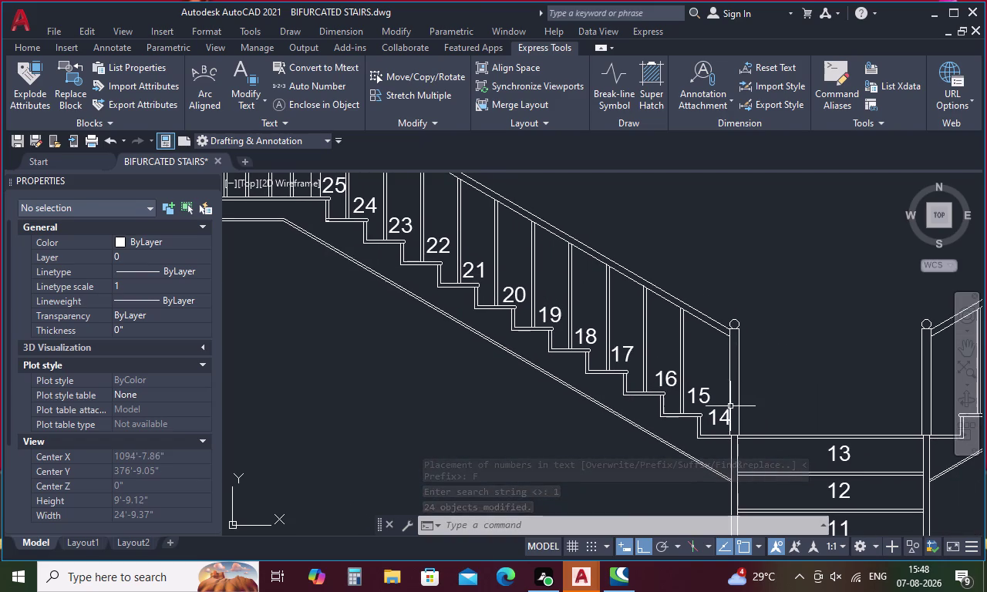
Move step label 14 left onto the first tread of the left flight, beside 15.
scroll(up, 3)
scroll(up, 3)
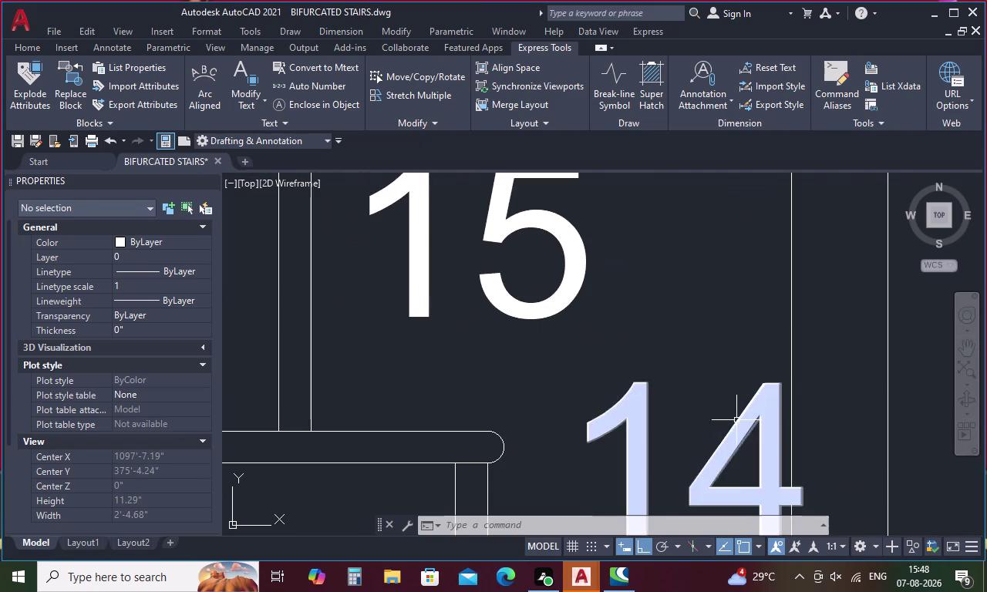
click(736, 428)
click(738, 424)
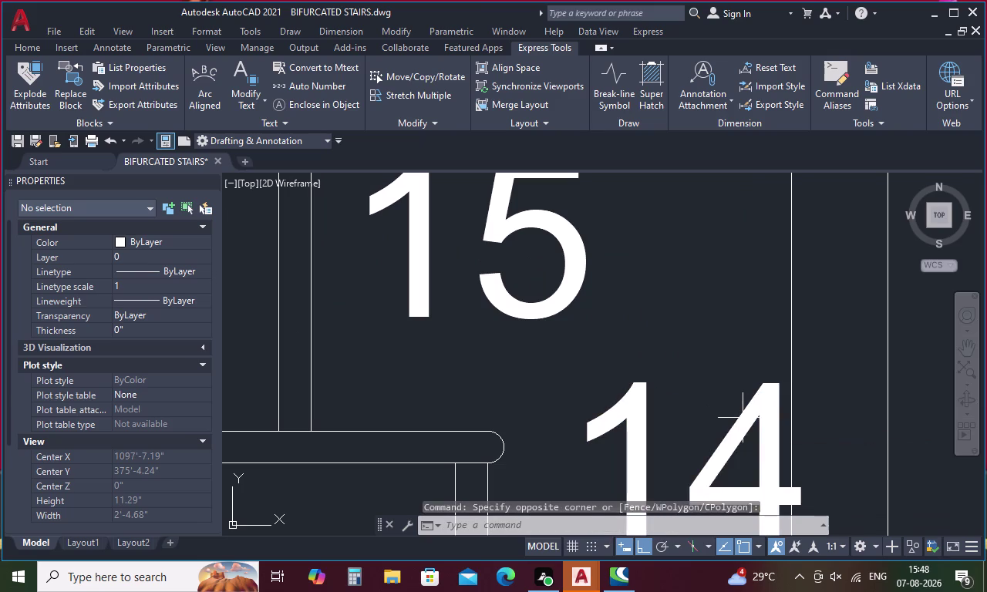
click(742, 418)
right_click(738, 410)
click(795, 299)
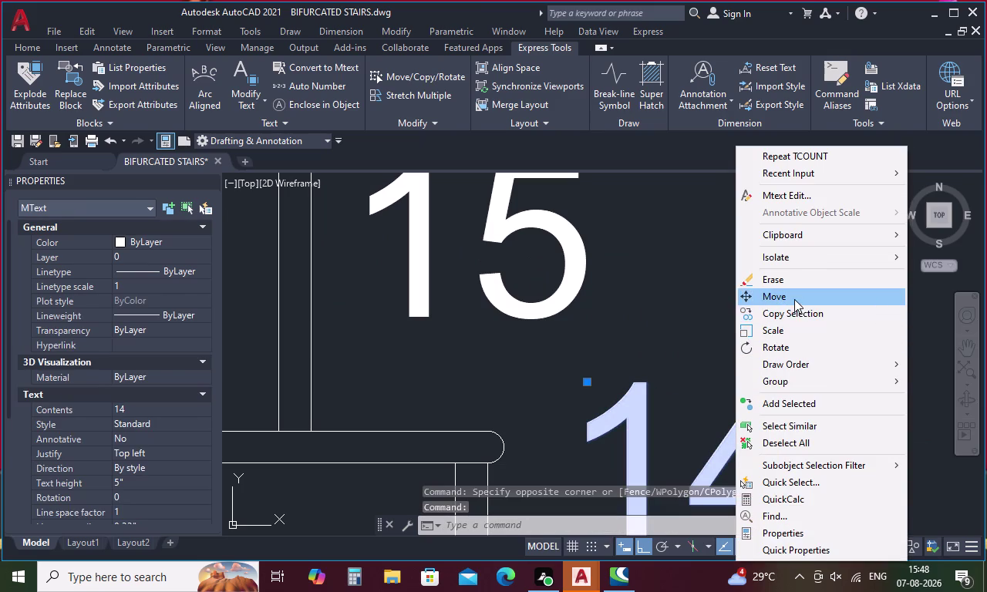
click(634, 431)
click(599, 431)
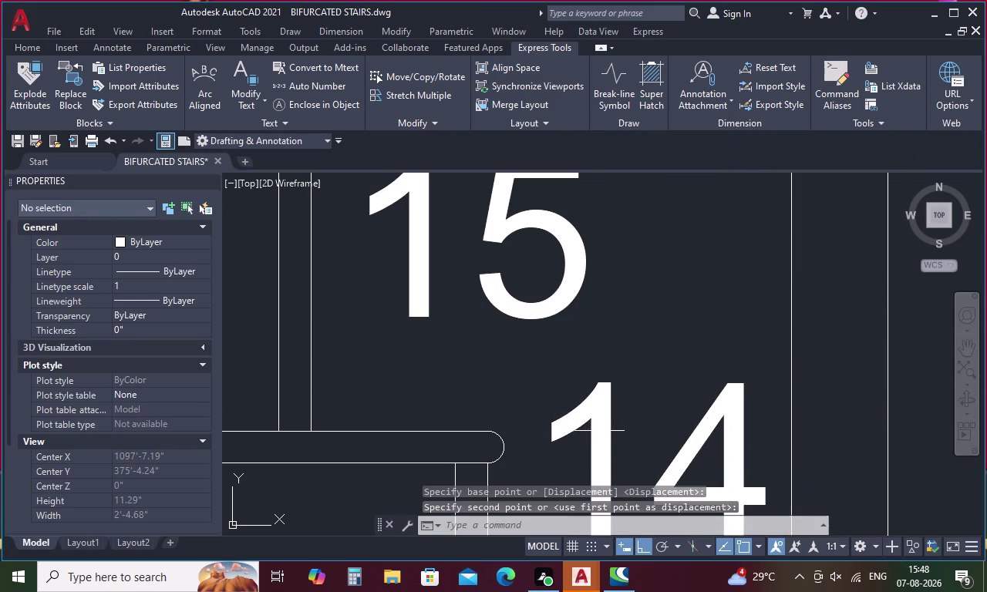
Zoom out and pan to recentre the whole stair drawing.
scroll(down, 3)
scroll(down, 3)
middle_drag(618, 406, 614, 296)
scroll(down, 3)
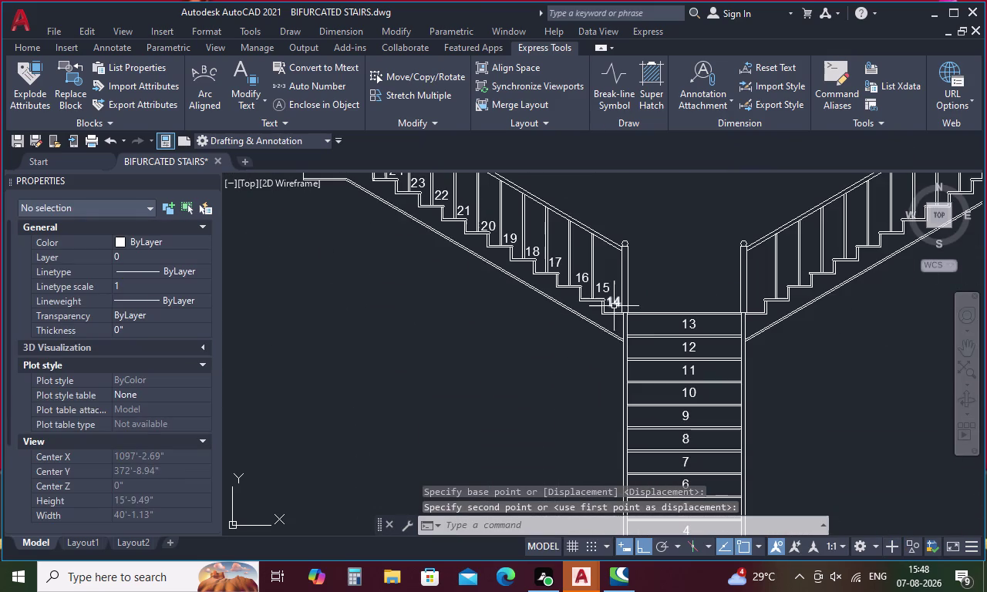
scroll(down, 3)
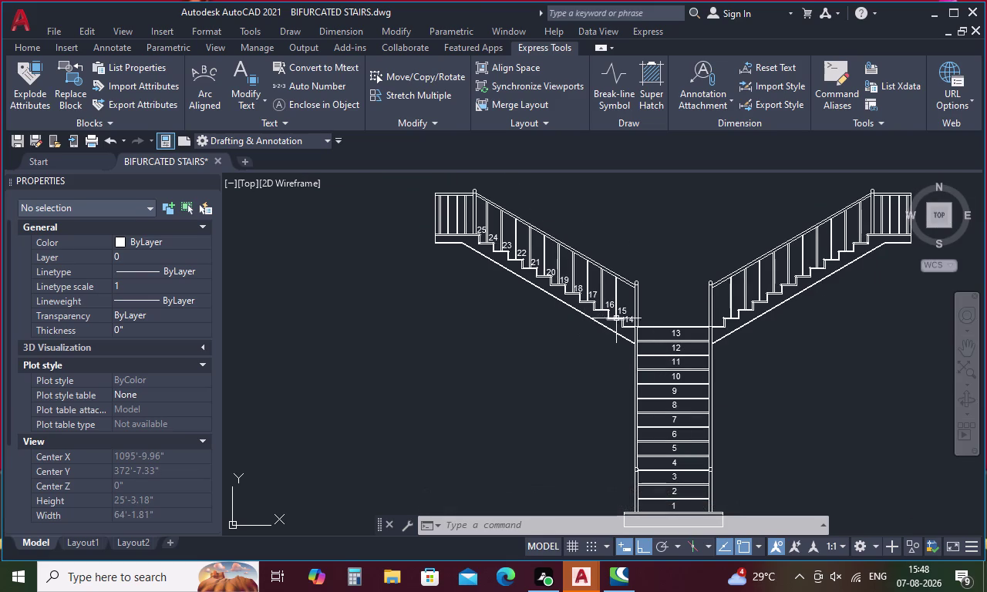
scroll(up, 3)
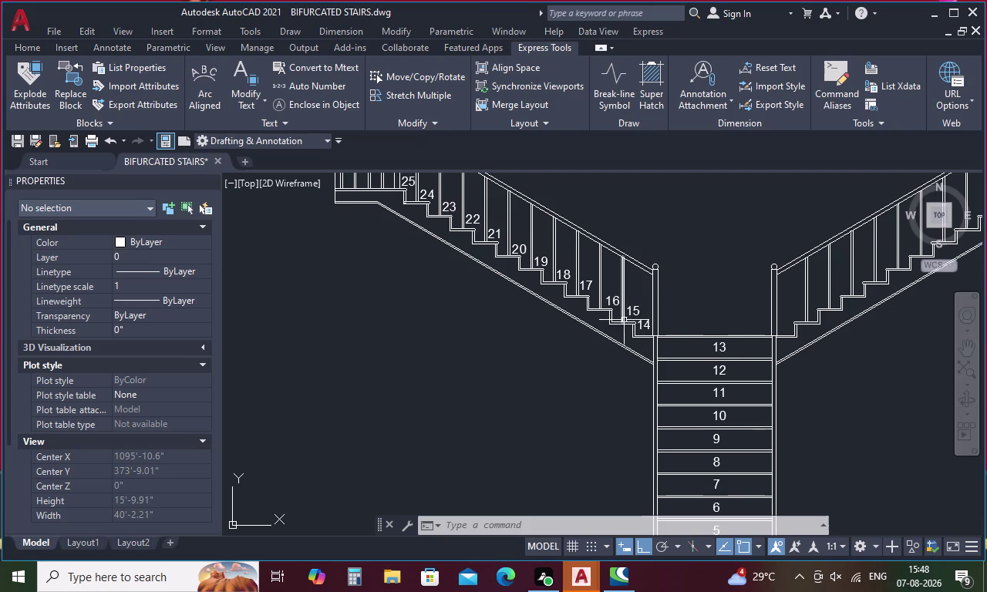
middle_drag(624, 320, 672, 352)
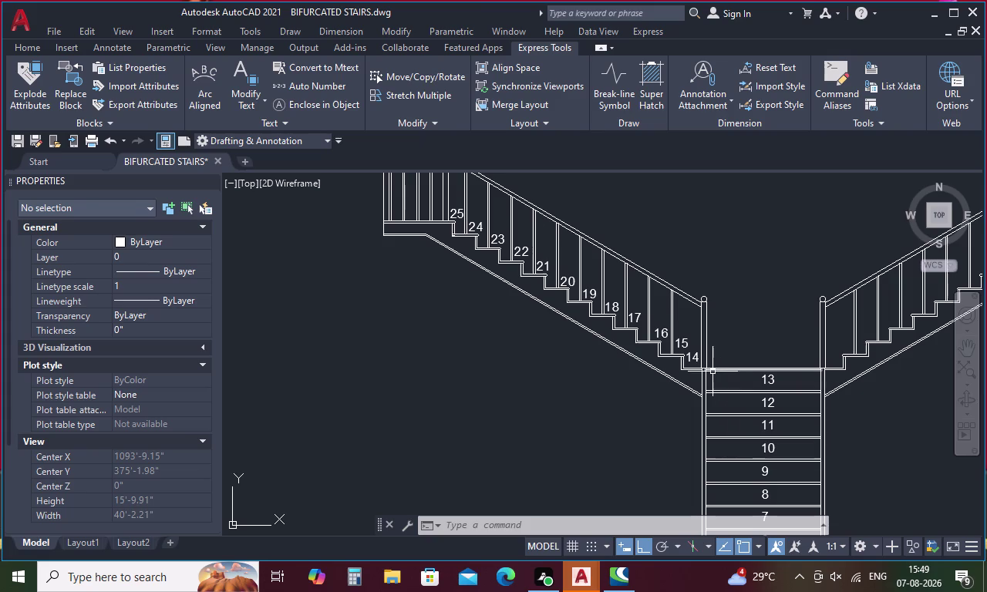
scroll(down, 3)
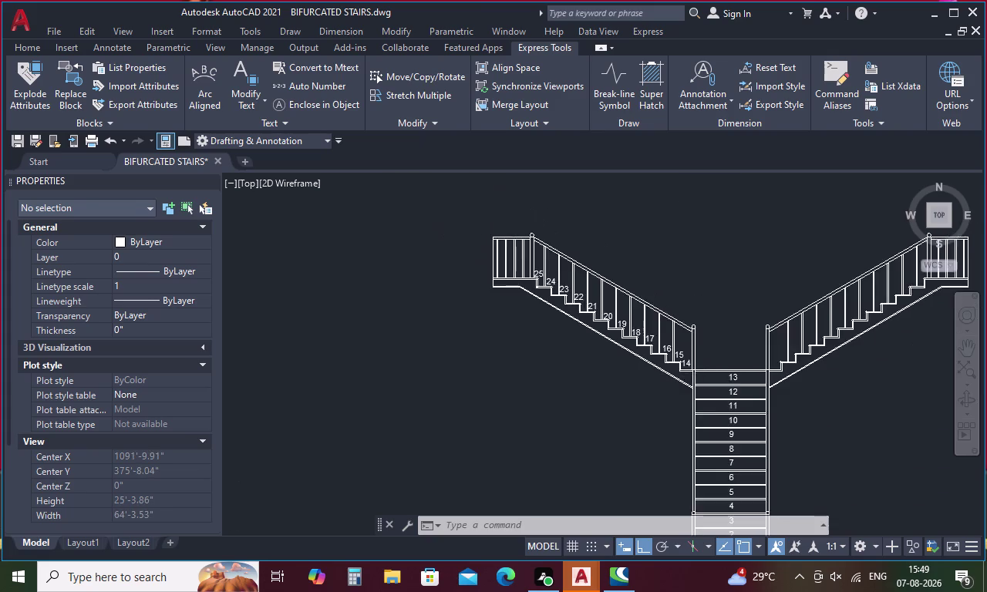
middle_drag(680, 328, 603, 440)
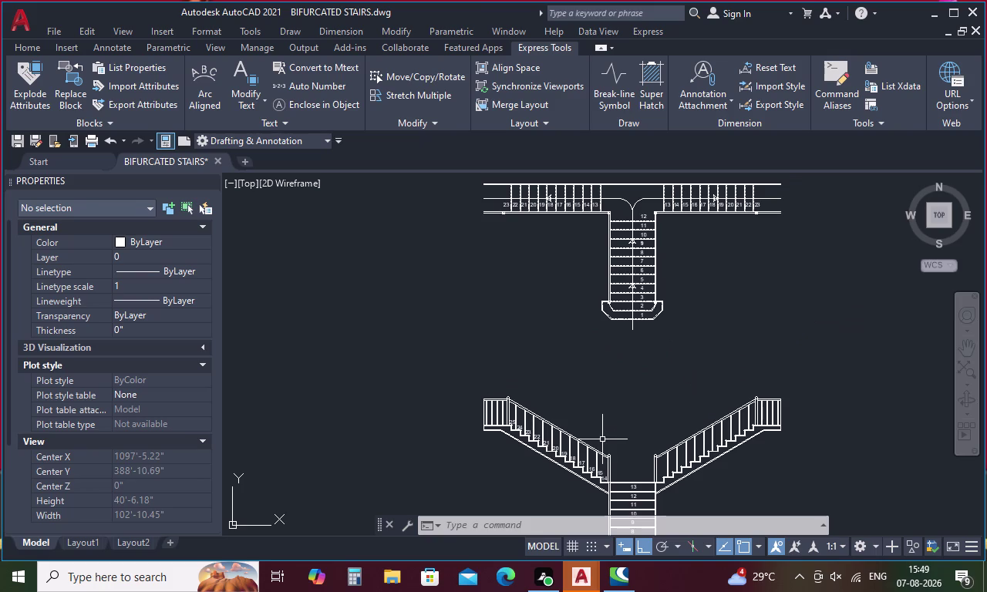
scroll(up, 3)
scroll(up, 3)
middle_drag(514, 220, 317, 296)
middle_drag(774, 305, 755, 313)
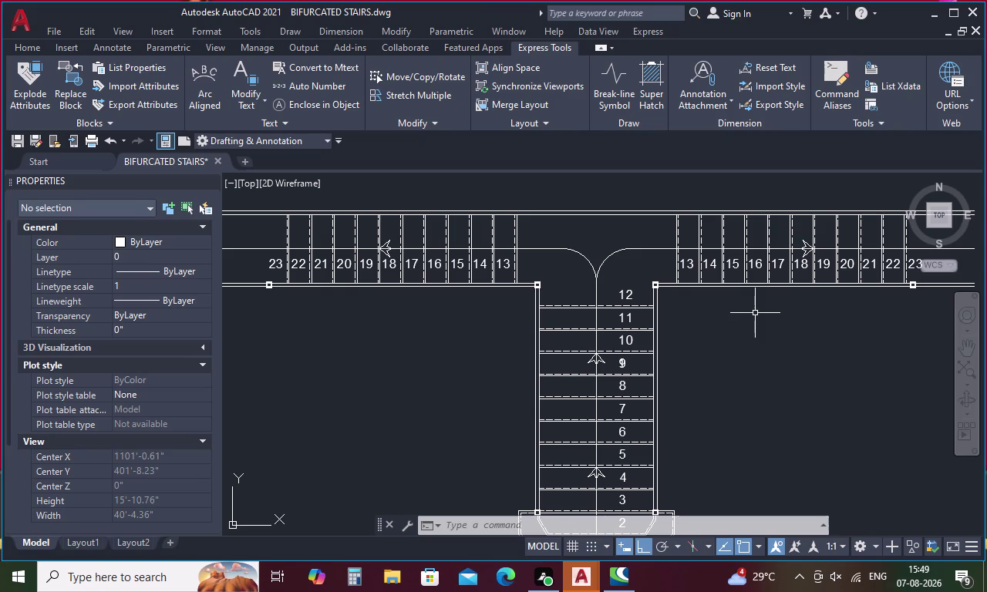
scroll(down, 3)
scroll(down, 3)
middle_drag(599, 366, 592, 254)
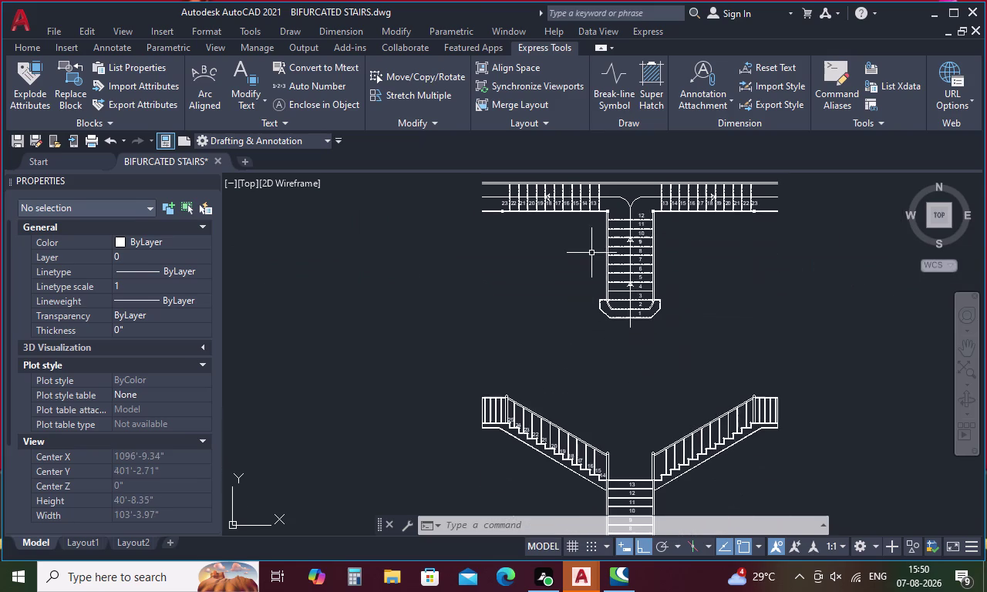
scroll(up, 3)
middle_drag(521, 407, 520, 396)
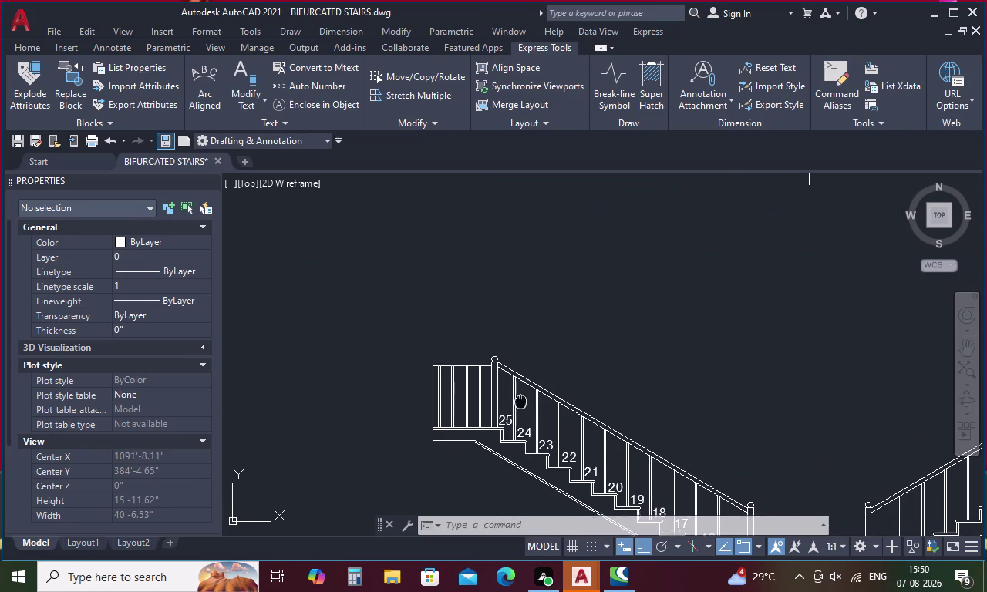
middle_drag(521, 396, 514, 267)
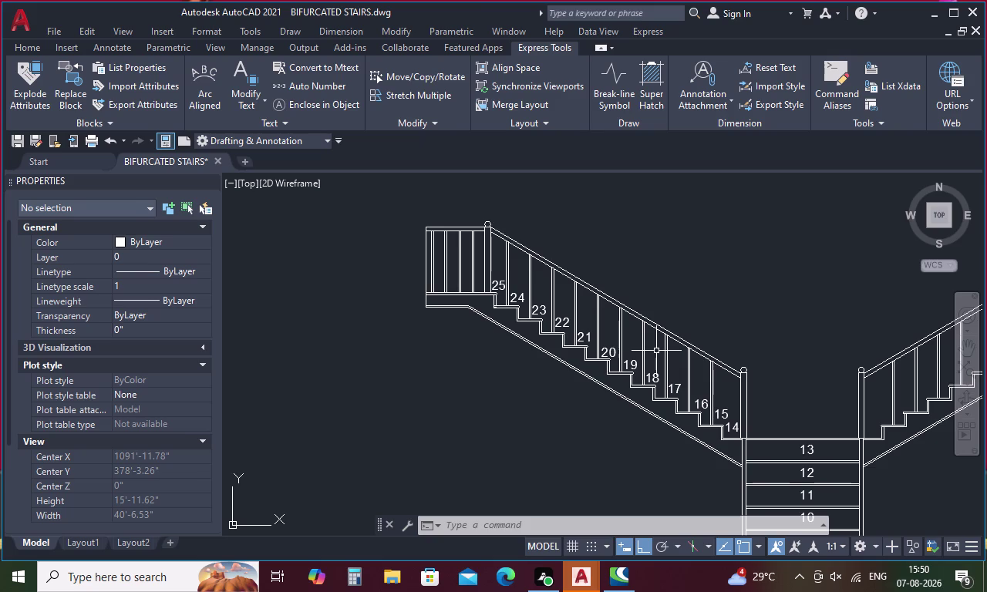
scroll(down, 3)
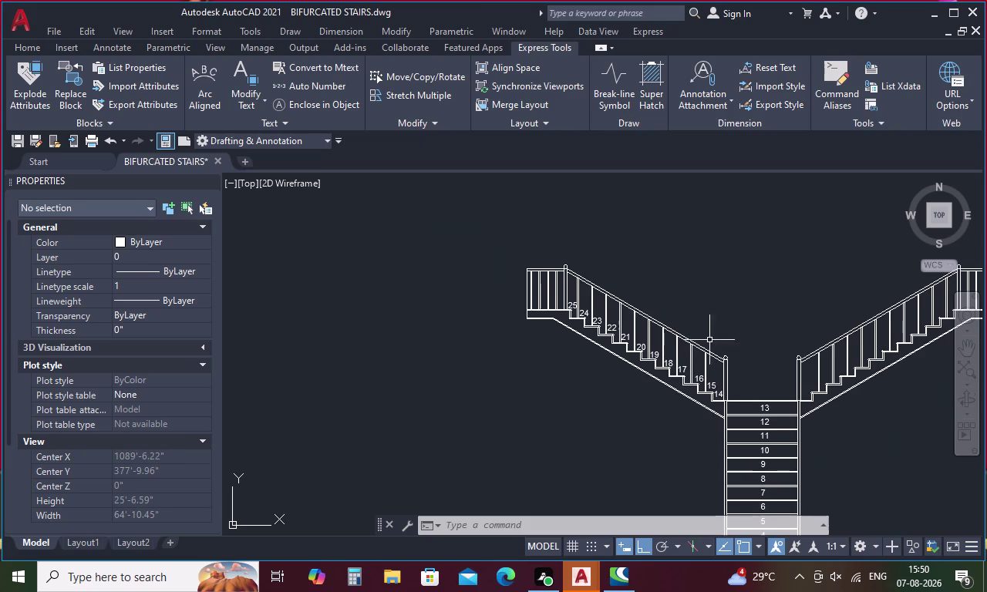
middle_drag(699, 345, 485, 357)
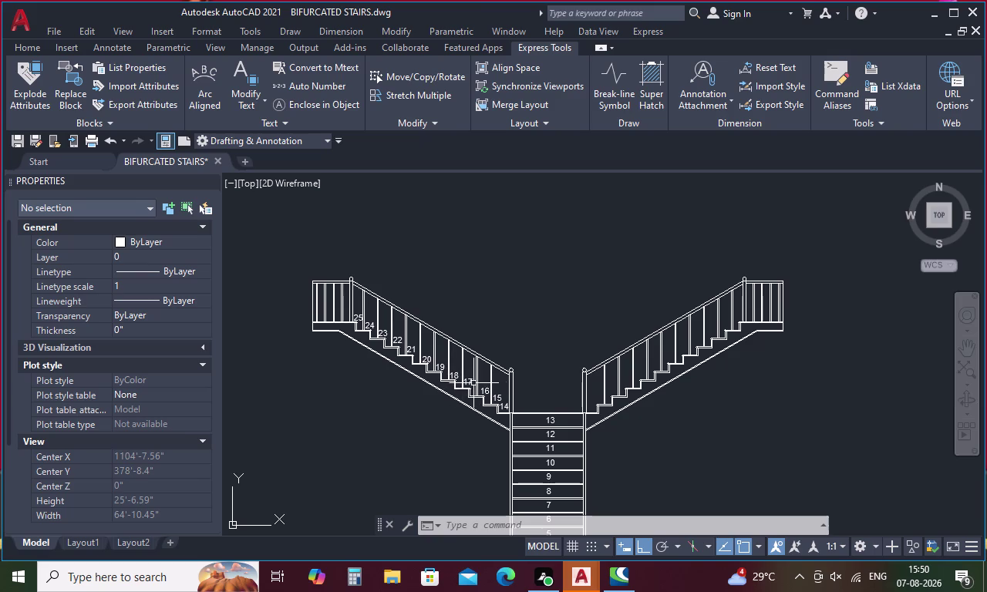
middle_drag(549, 412, 550, 354)
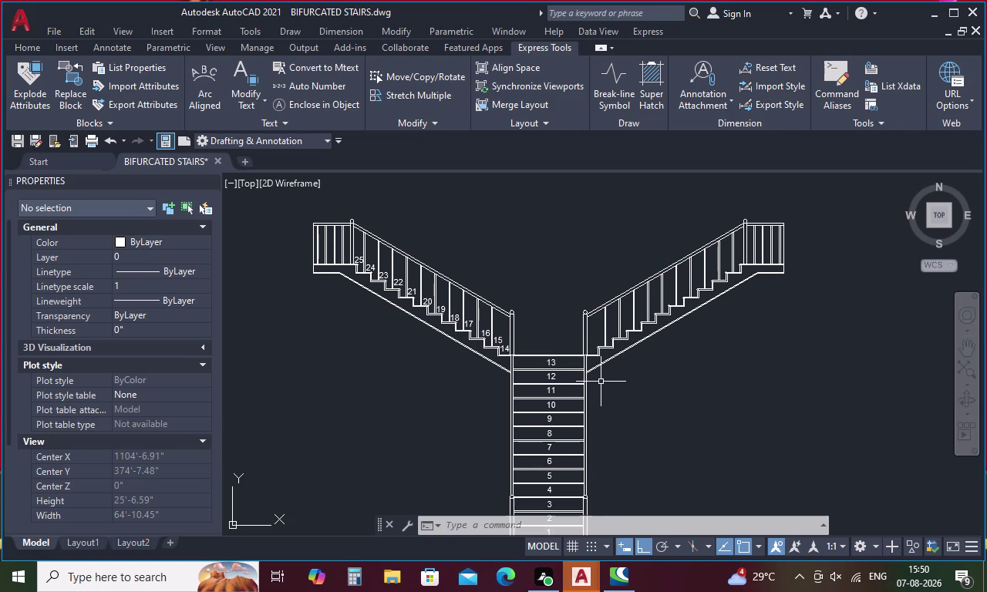
Paste the copied '1' onto the first five treads of the right flight.
key(ctrl+v)
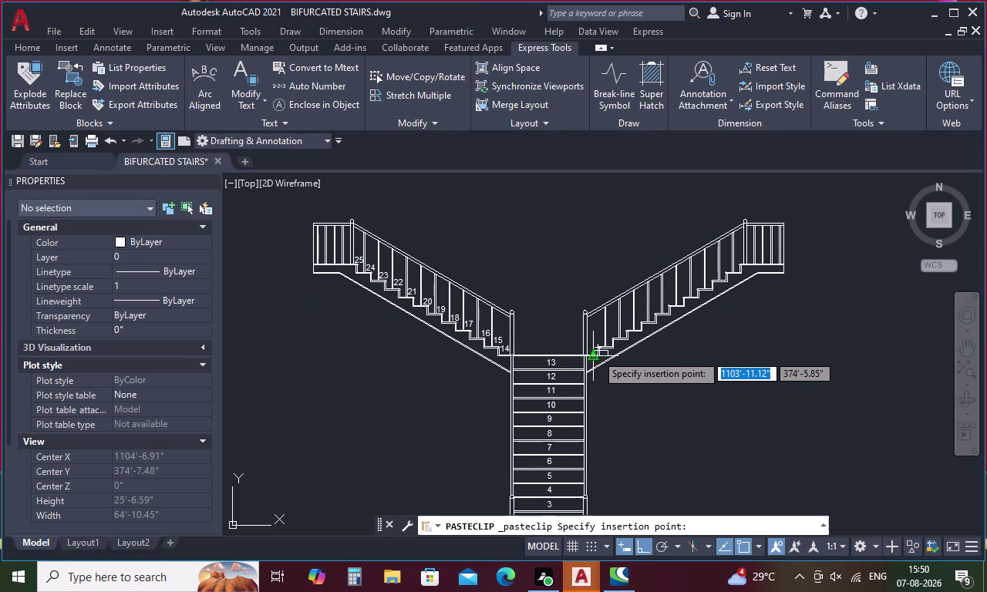
scroll(up, 3)
click(565, 349)
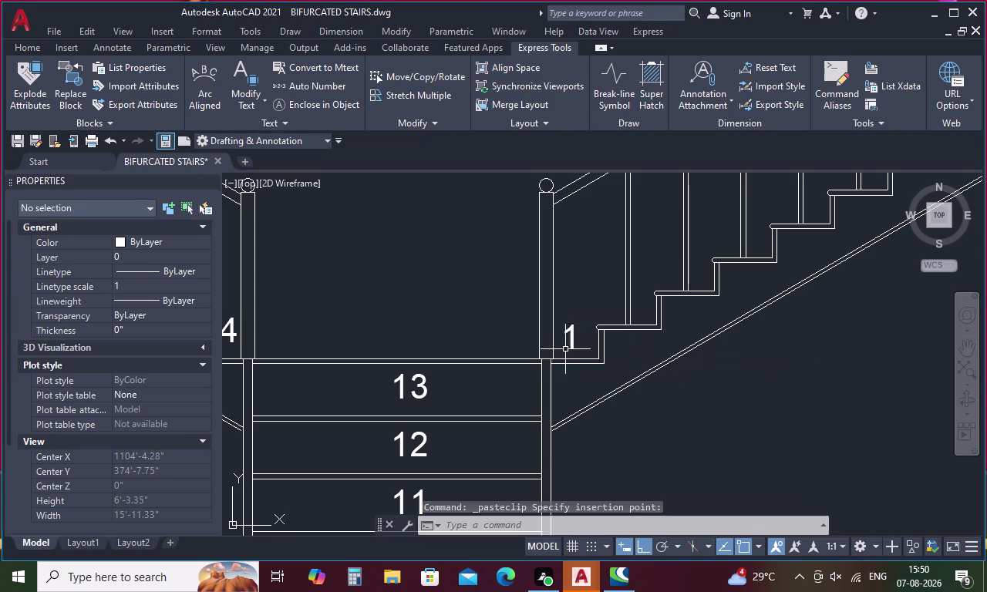
key(space)
click(599, 311)
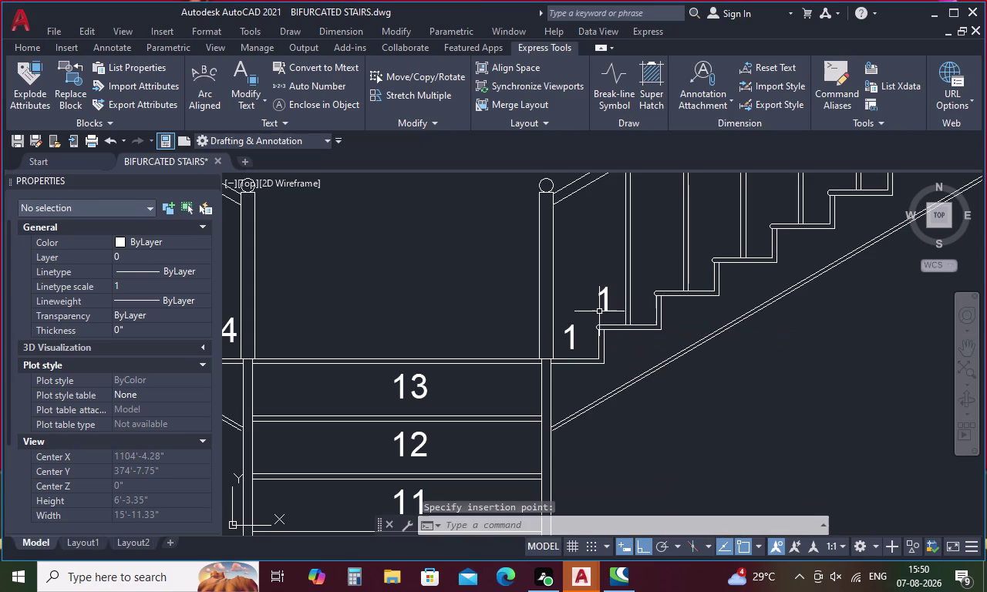
key(space)
click(653, 280)
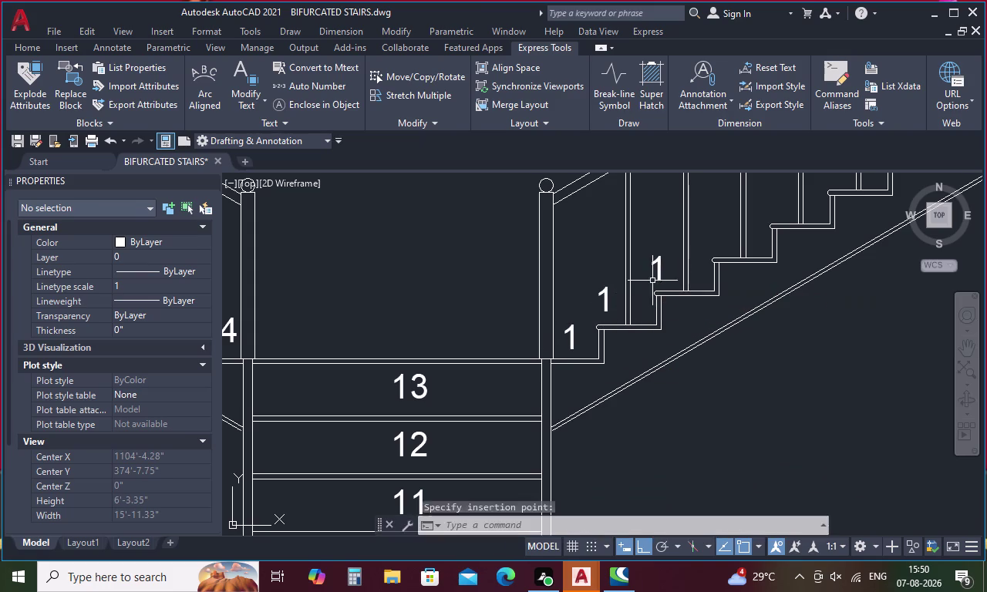
key(space)
click(717, 246)
key(space)
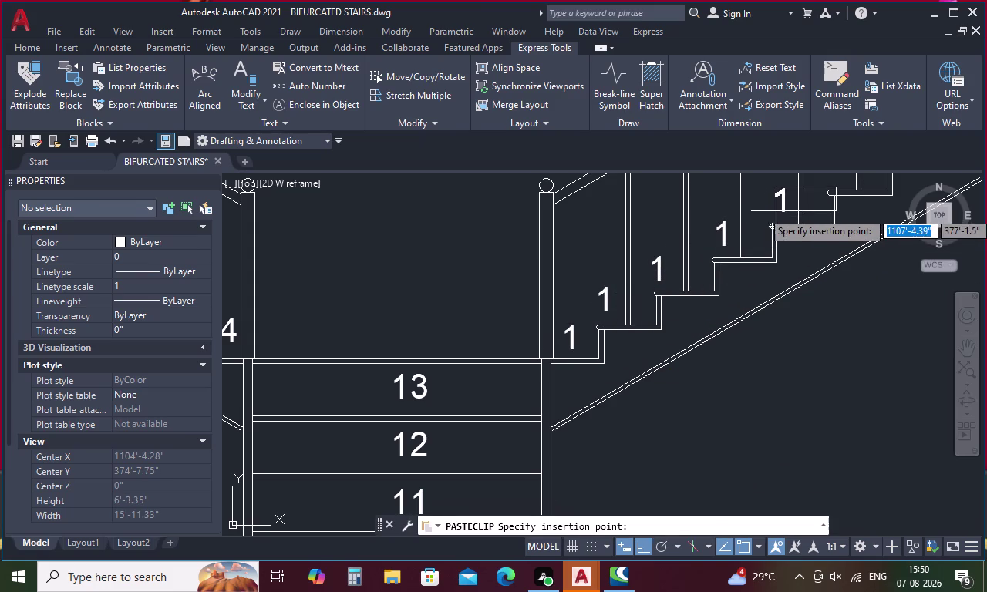
click(771, 210)
middle_drag(771, 212, 582, 308)
Paste '1' onto the remaining seven treads of the right flight, up to the top step.
key(space)
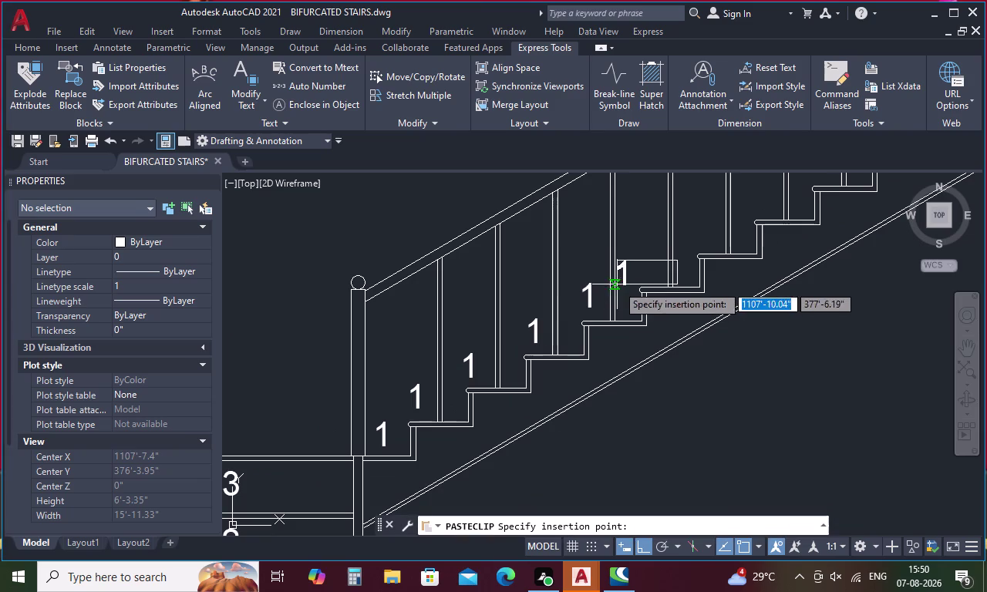
click(631, 270)
key(space)
click(697, 239)
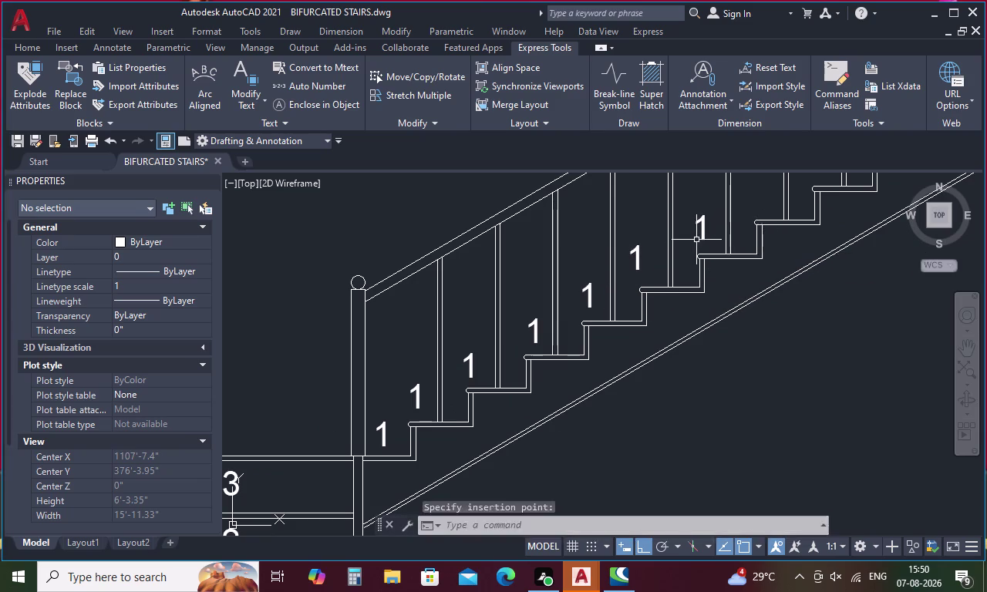
key(space)
click(748, 210)
middle_drag(749, 210, 729, 218)
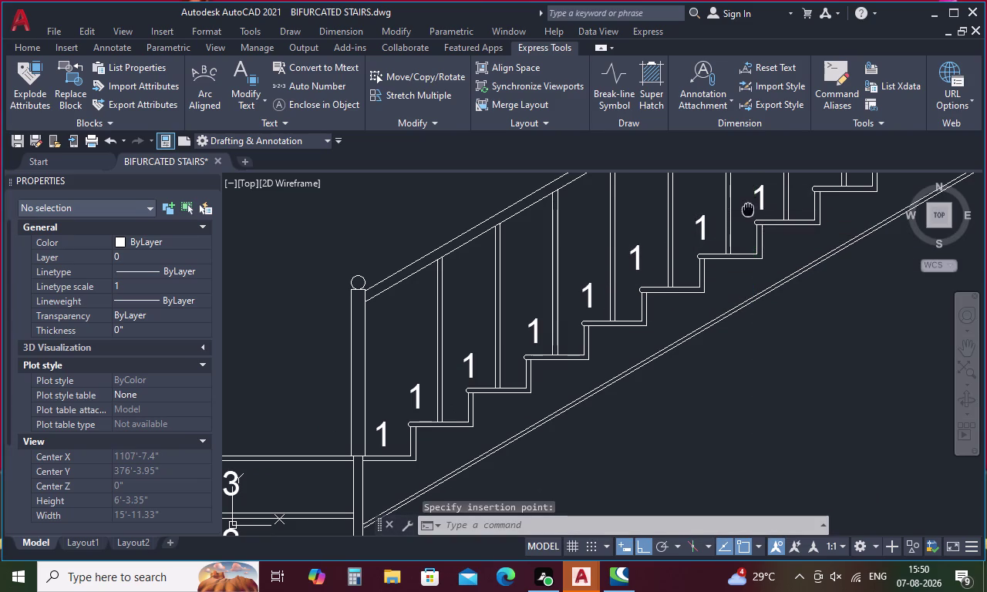
middle_drag(729, 219, 524, 336)
key(space)
click(586, 293)
key(space)
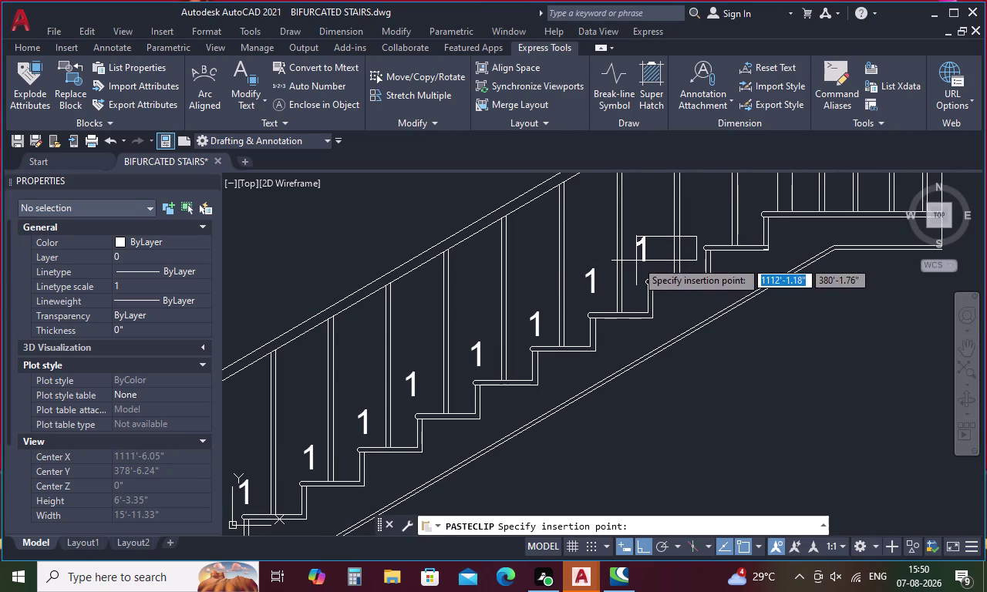
click(637, 260)
key(space)
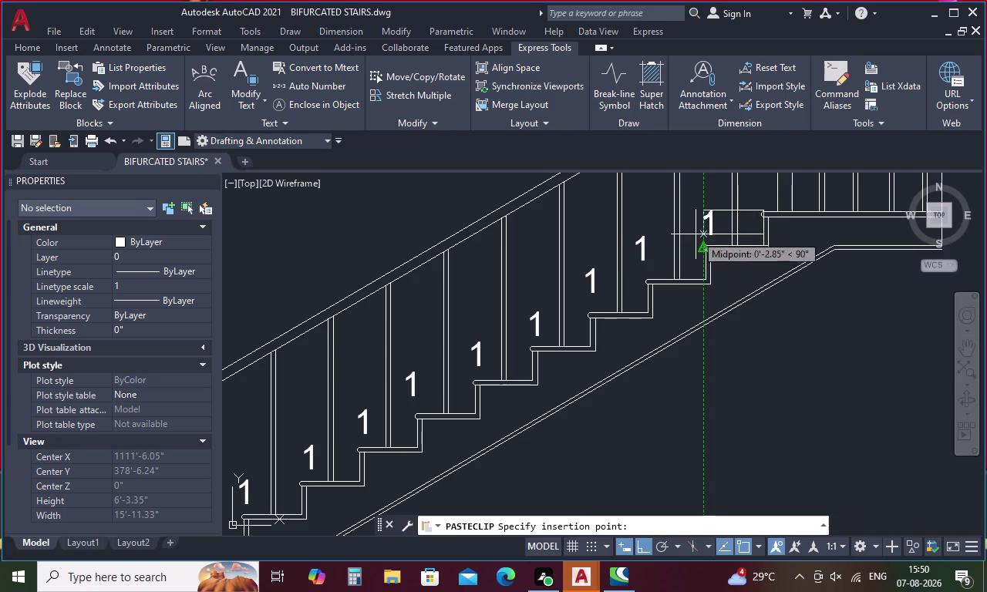
click(695, 234)
middle_drag(698, 234, 573, 305)
key(space)
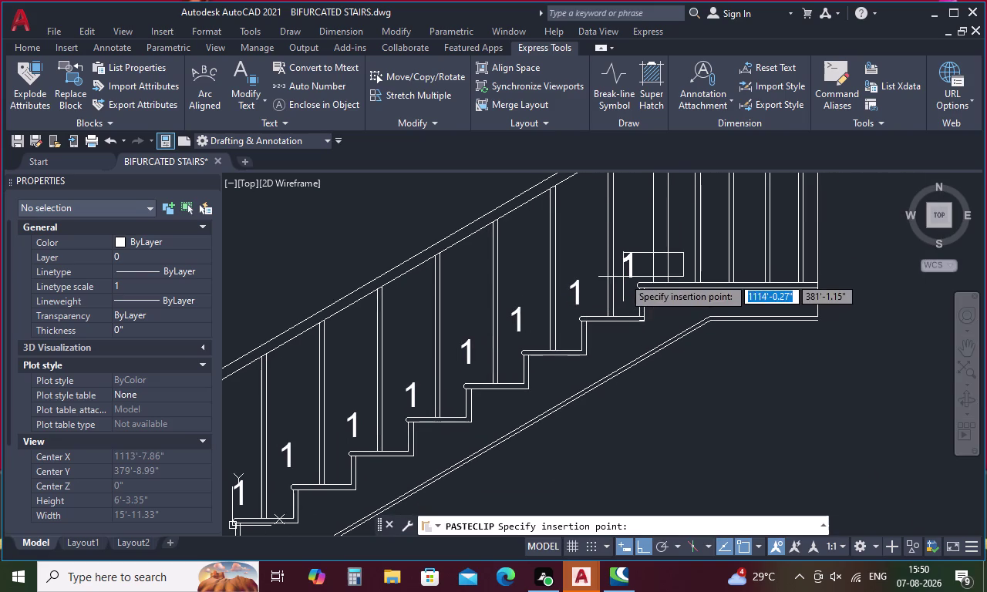
click(621, 273)
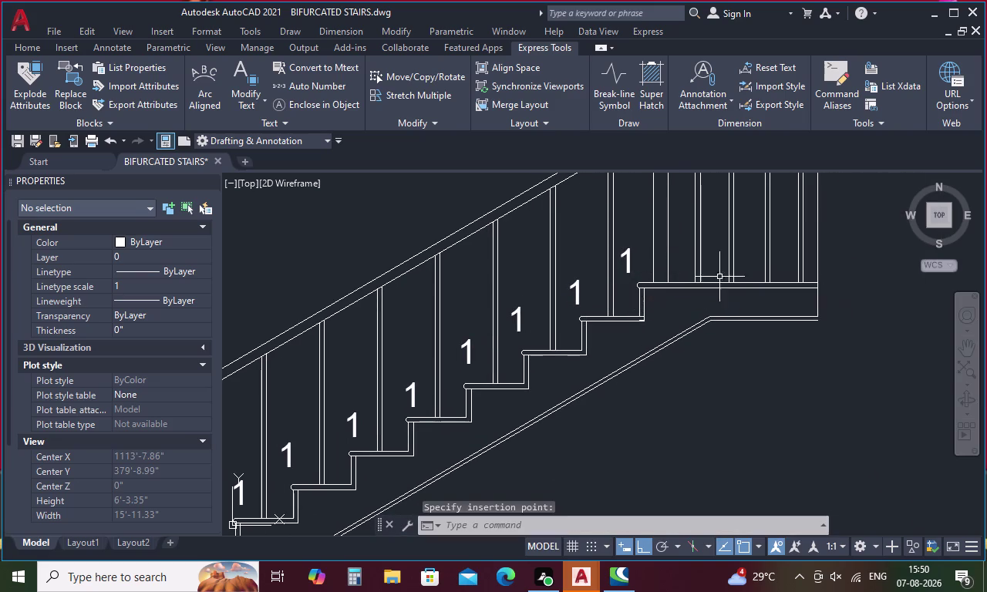
scroll(down, 3)
middle_drag(639, 337, 725, 248)
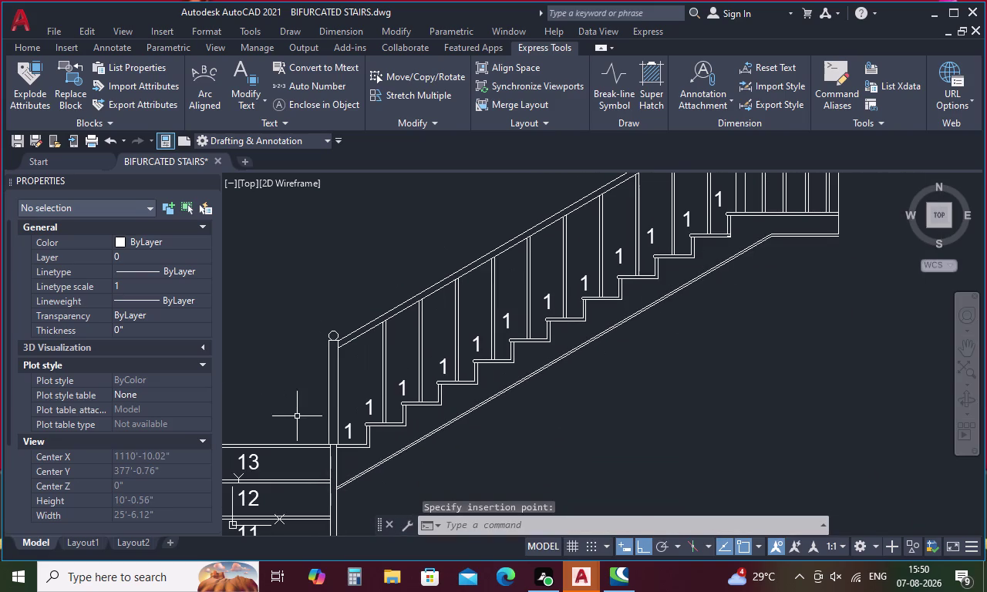
click(351, 429)
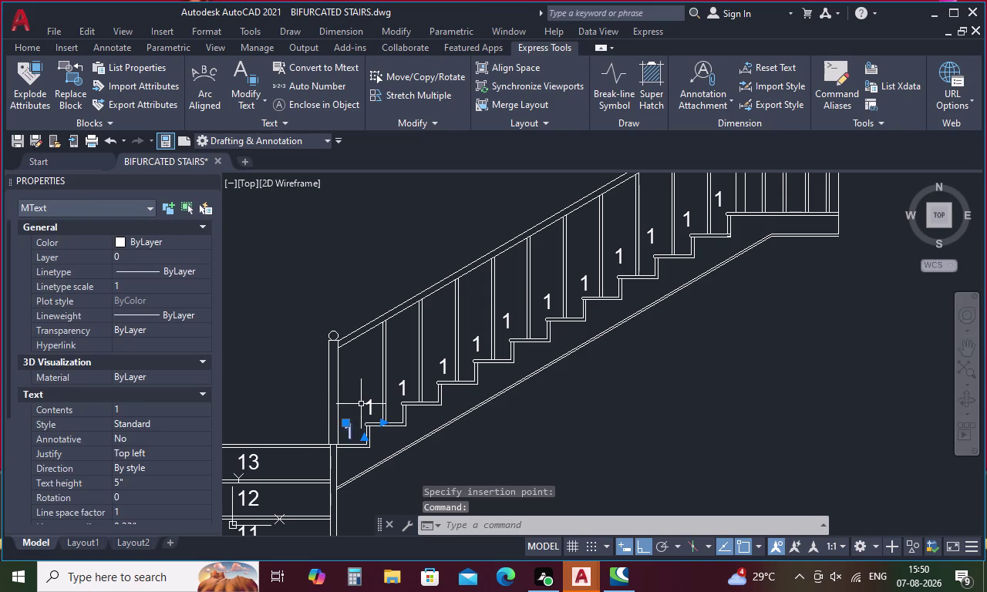
Pick the '1' labels on each tread of the right flight, up to the top step.
click(369, 407)
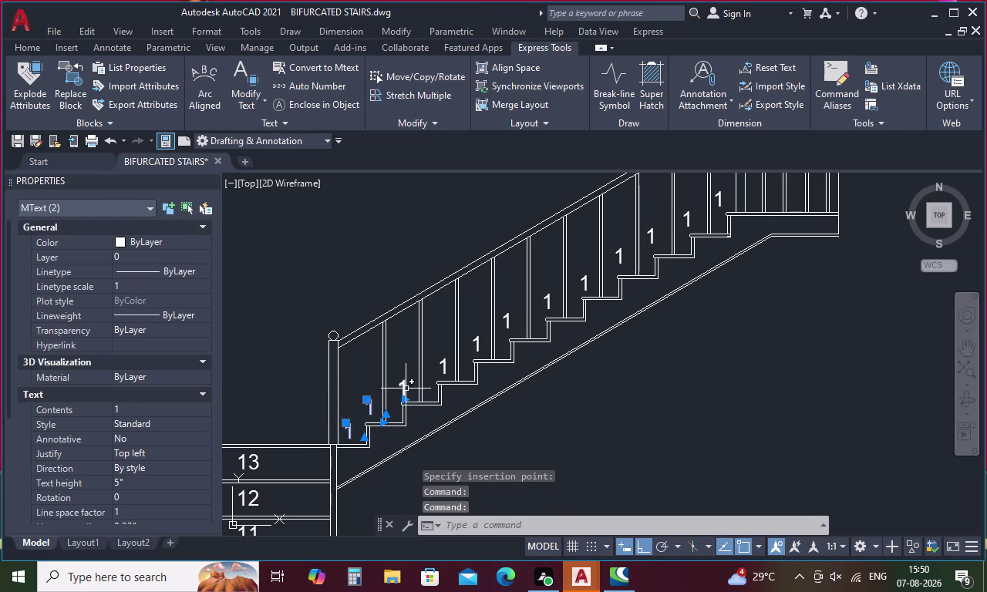
click(405, 385)
click(443, 367)
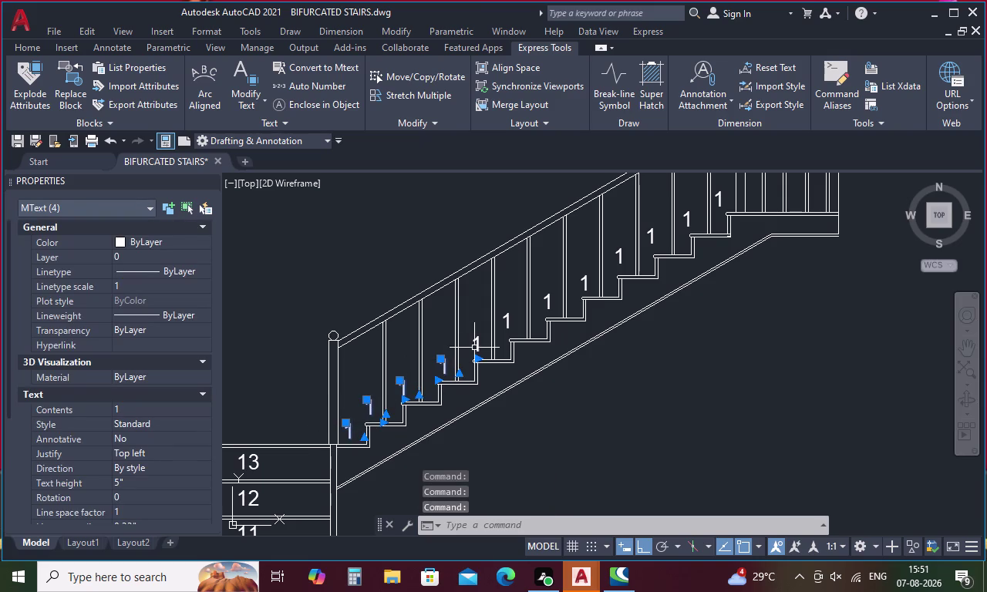
click(476, 346)
click(506, 323)
click(550, 301)
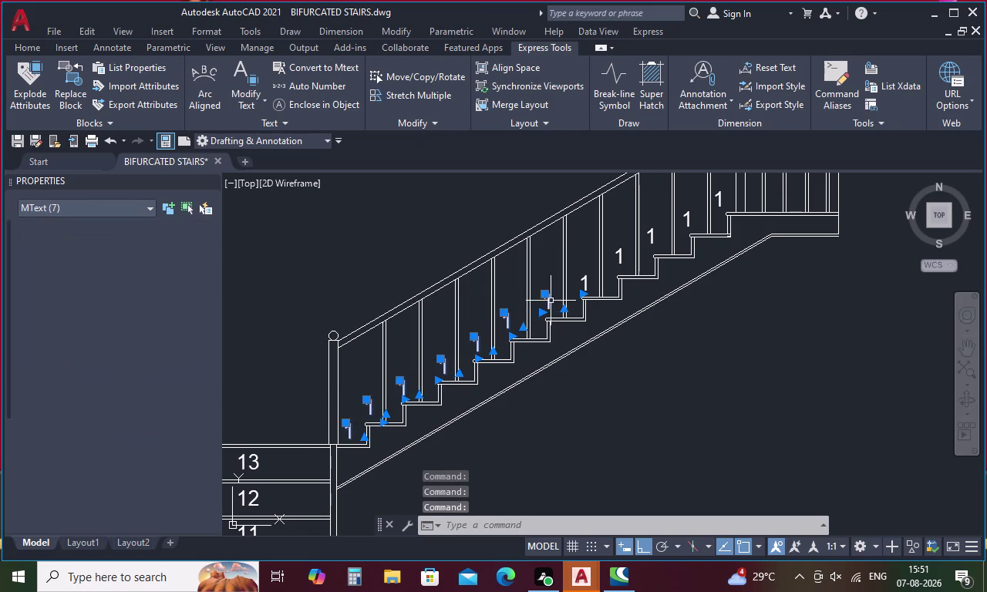
click(585, 285)
click(622, 261)
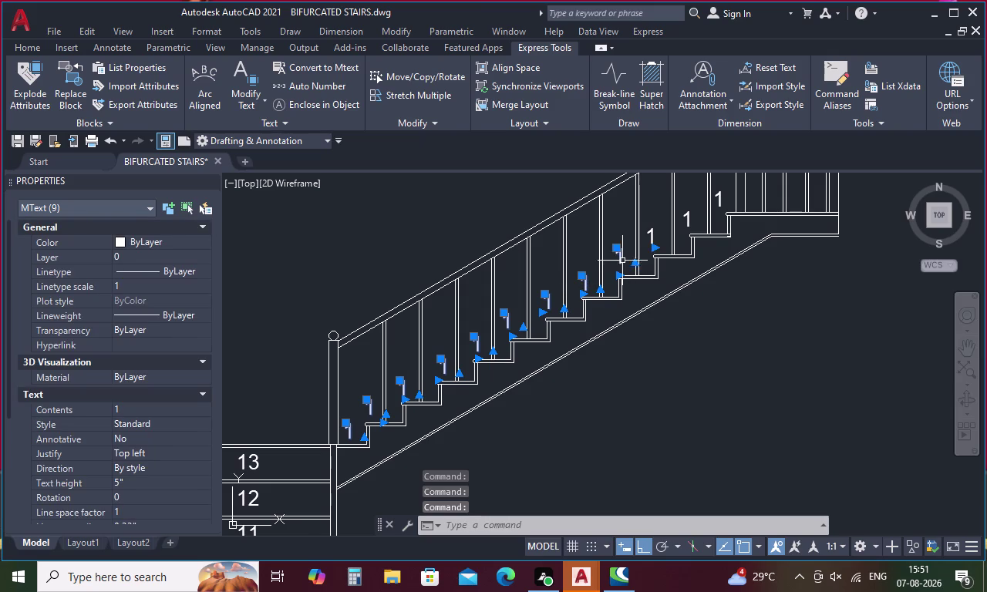
click(651, 239)
middle_drag(650, 239, 516, 339)
click(555, 316)
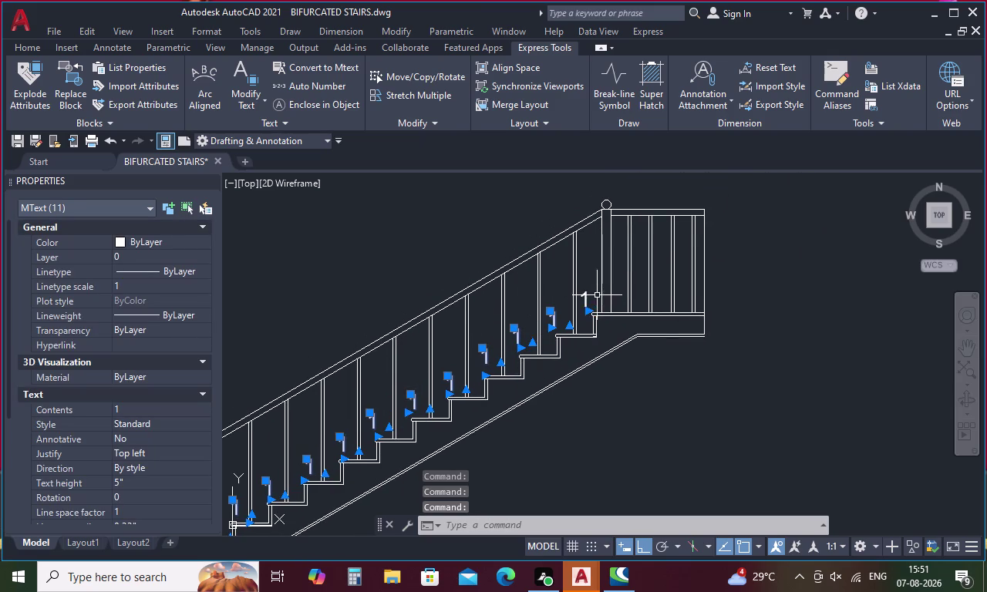
click(587, 302)
scroll(down, 3)
middle_drag(597, 373, 599, 343)
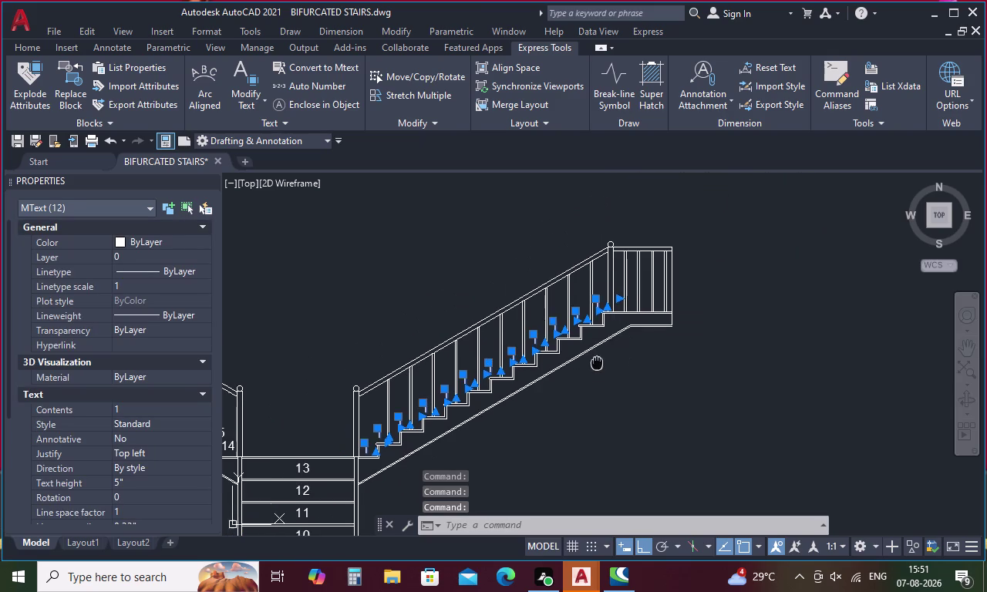
middle_drag(599, 344, 603, 329)
Clear that selection, then start Auto Number (TCOUNT) and window-select the twelve '1' labels.
right_click(575, 381)
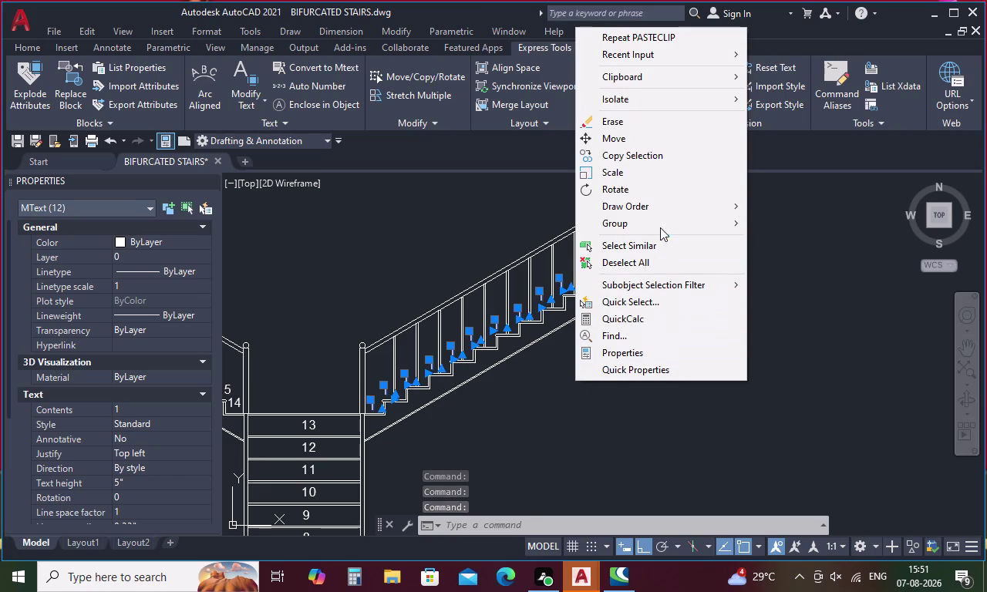
key(Escape)
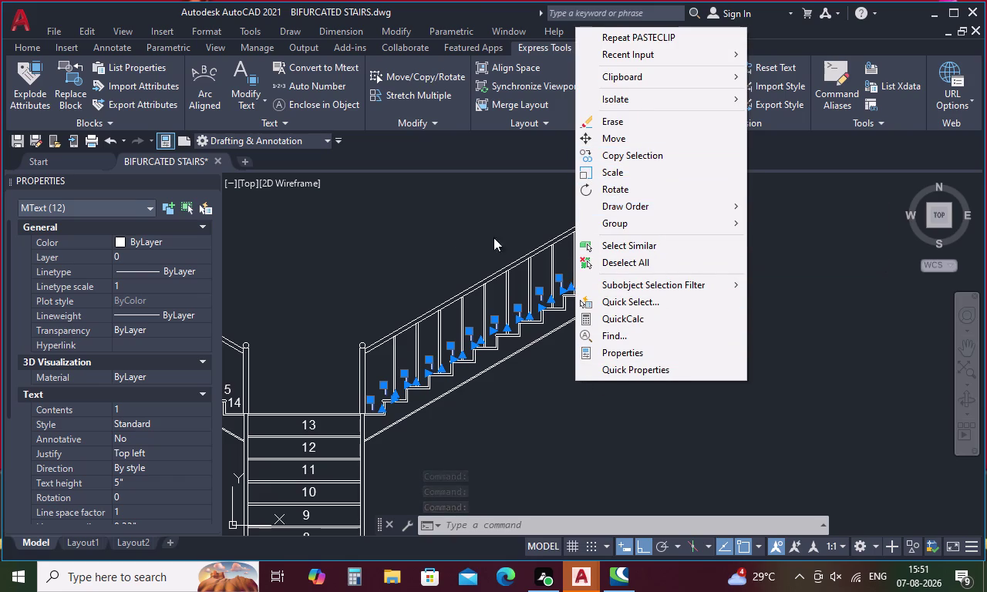
key(Escape)
click(328, 89)
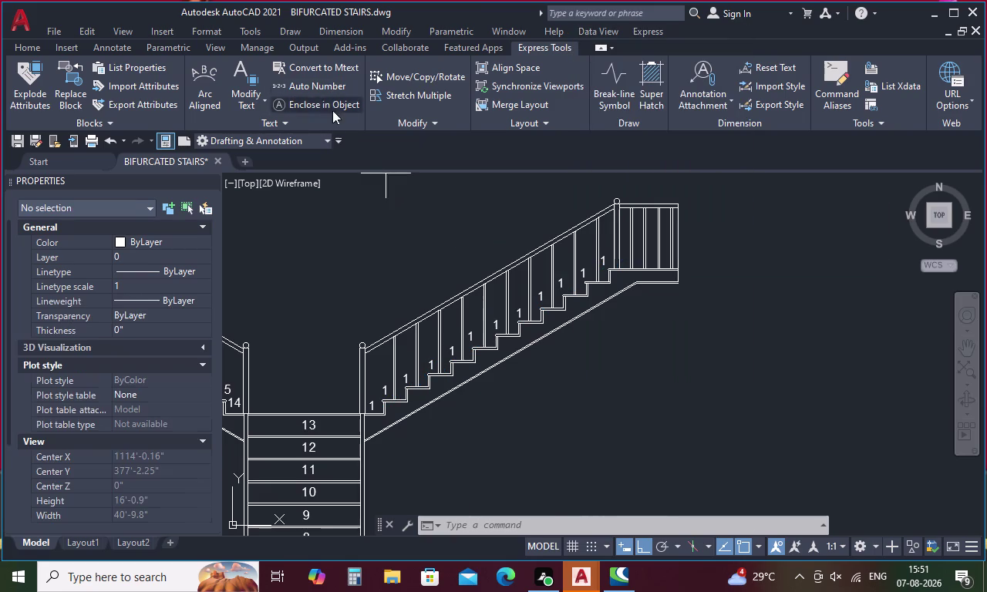
drag(426, 262, 356, 188)
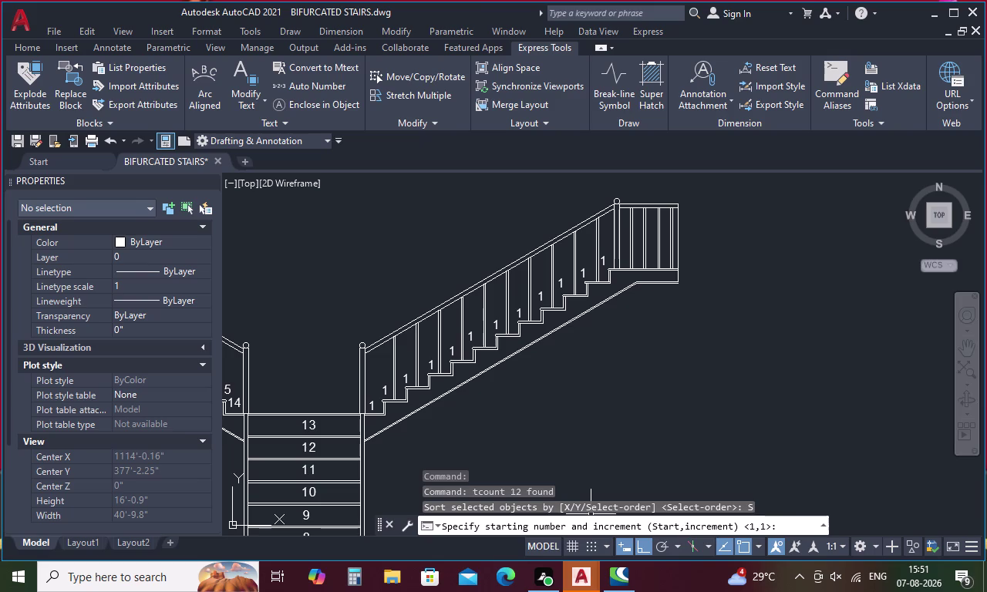
Renumber the labels from 13 in steps of 1, replacing the text '1', giving 13–24.
key(1)
key(3)
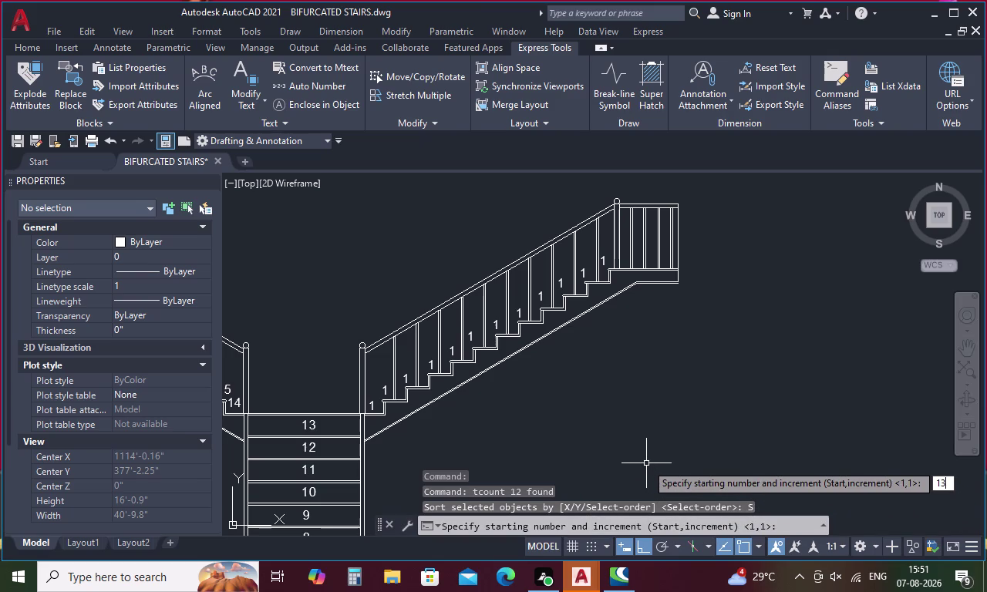
text(,)
text(1)
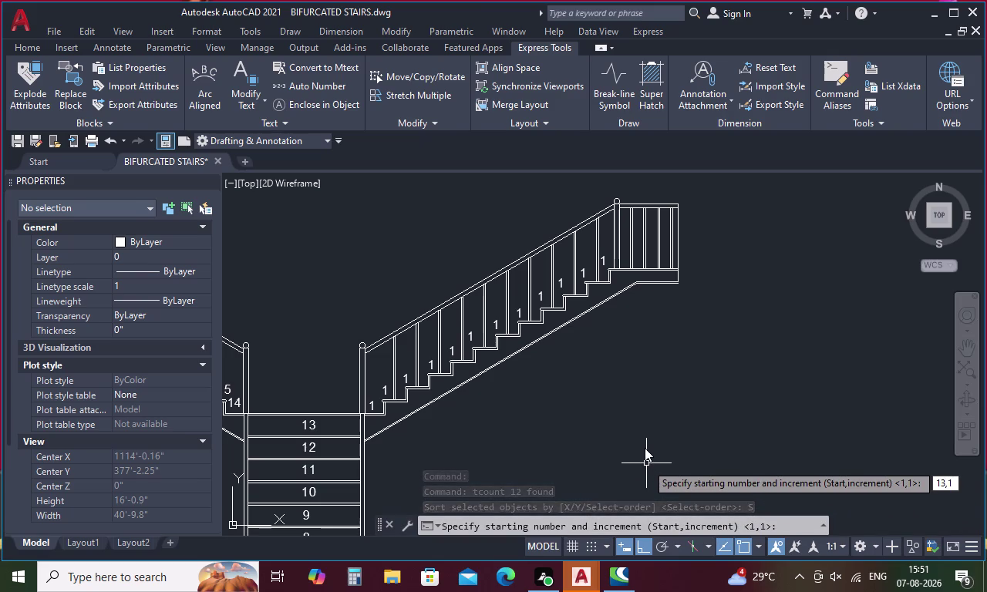
key(space)
key(space)
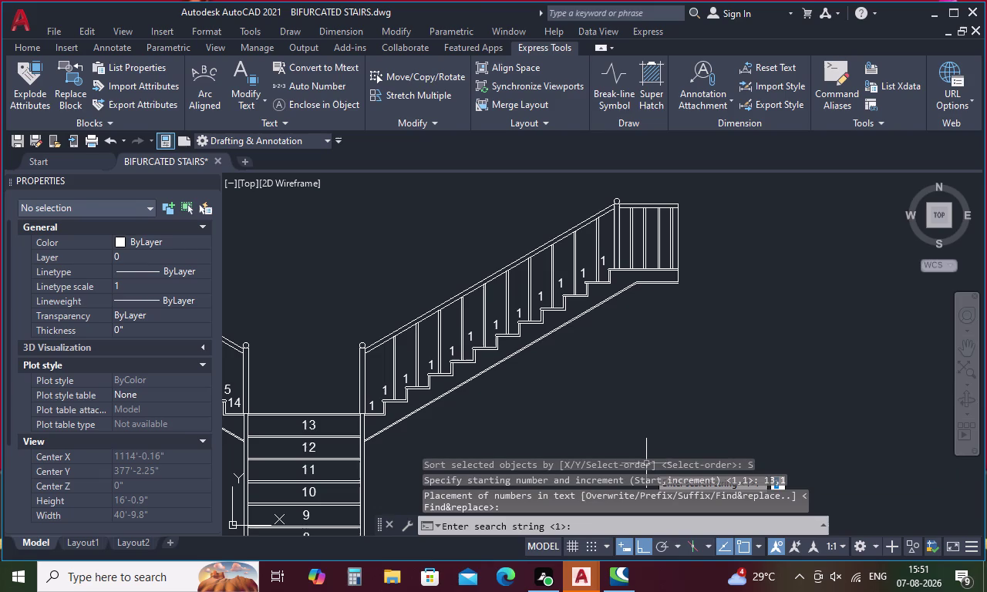
key(1)
key(Return)
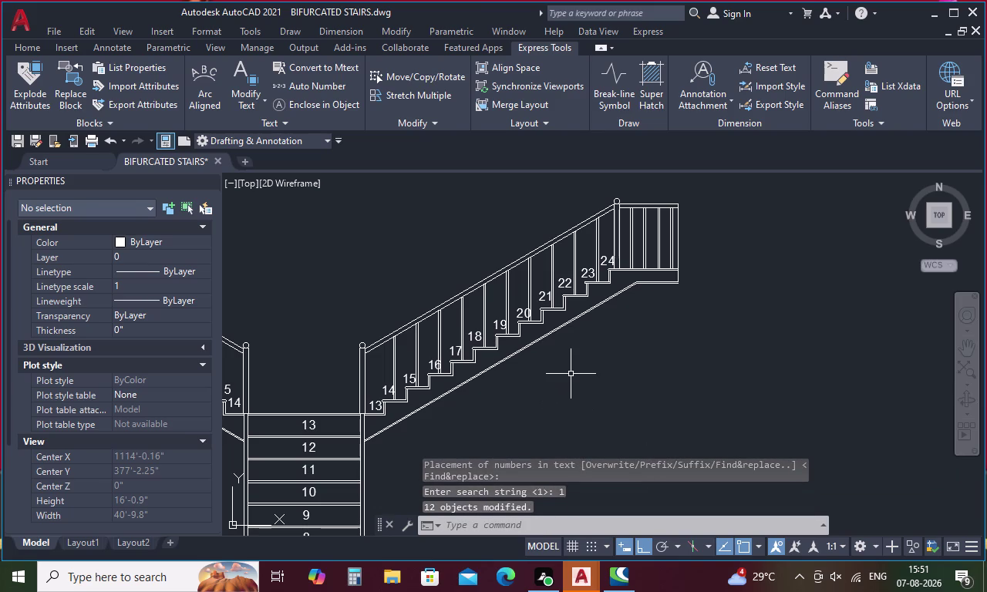
middle_drag(509, 388, 600, 370)
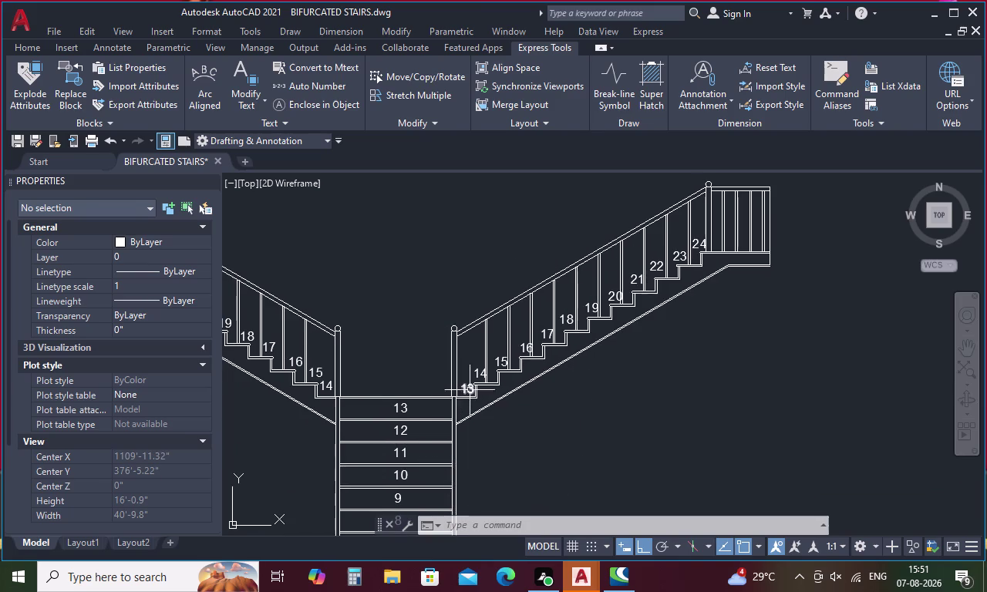
scroll(up, 3)
Move the right flight's label 14 slightly left so it sits beside label 13.
click(490, 357)
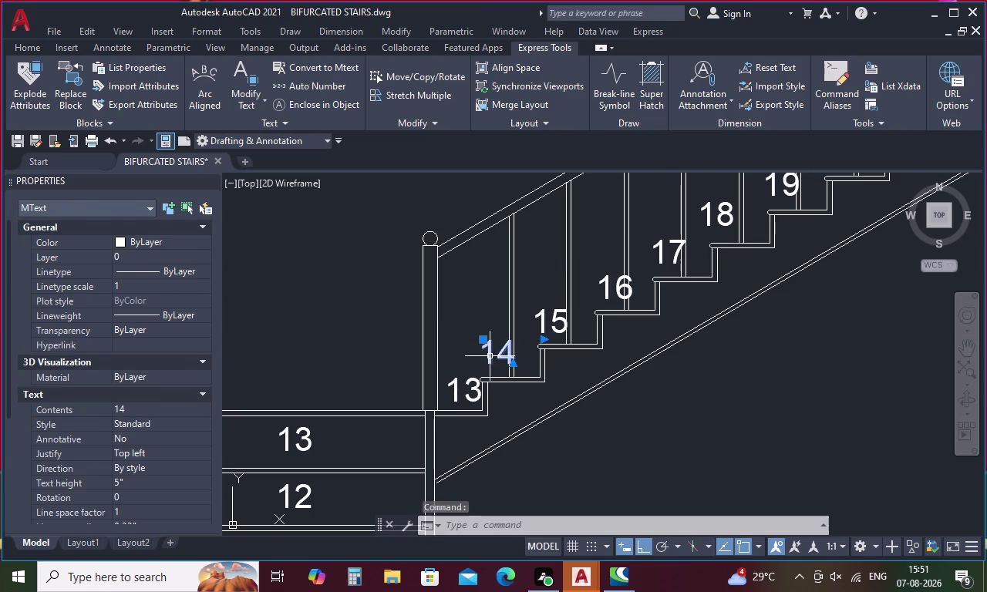
right_click(492, 355)
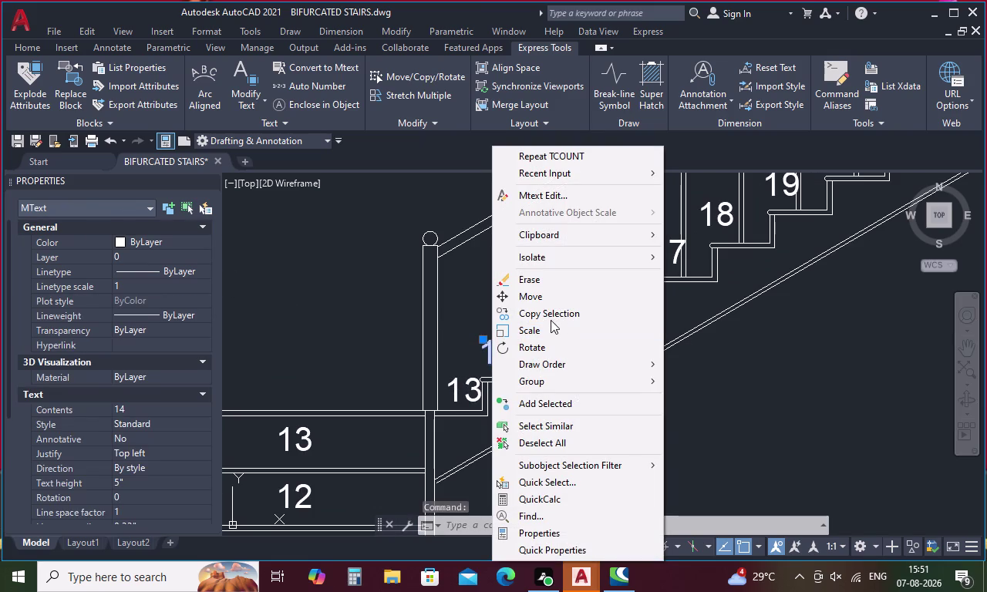
click(535, 295)
click(488, 349)
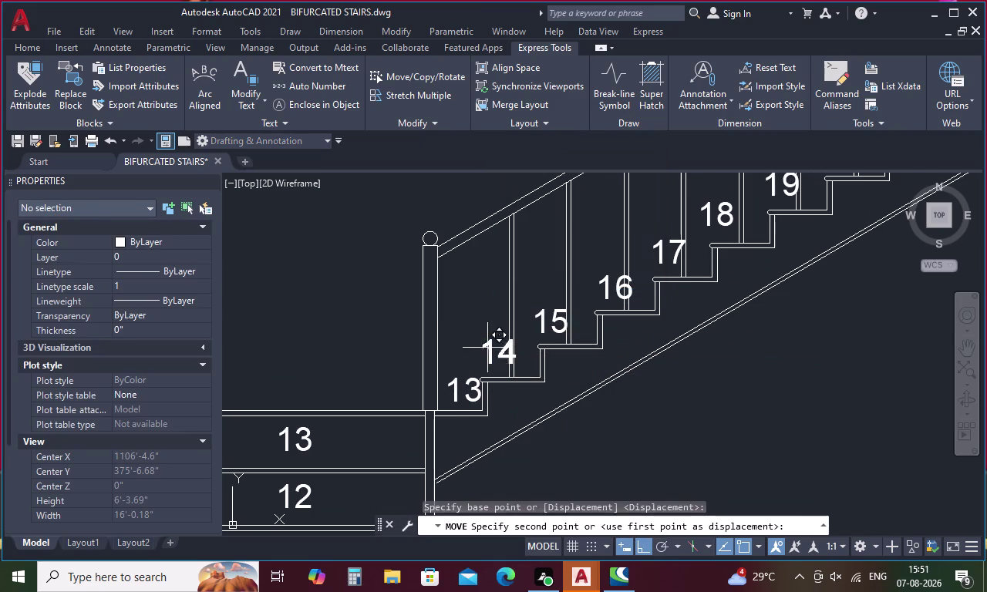
scroll(up, 3)
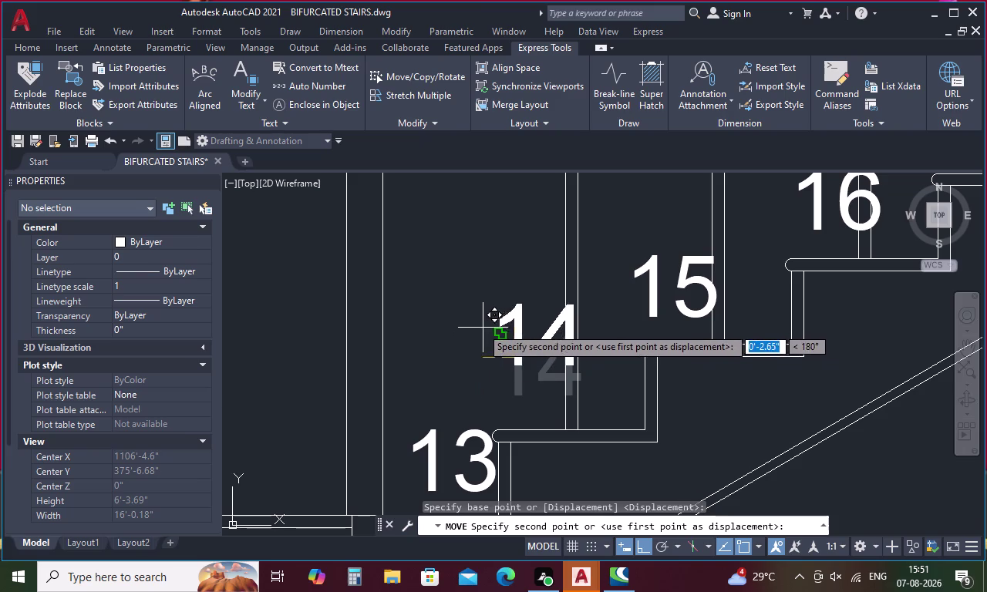
click(479, 327)
scroll(down, 3)
scroll(down, 3)
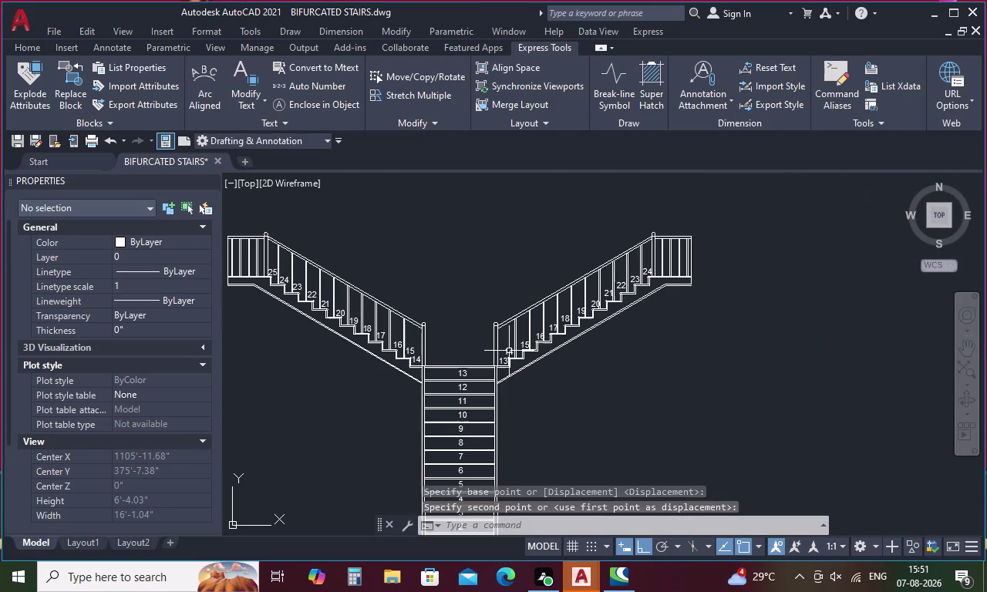
middle_drag(494, 362, 584, 373)
Delete the left flight's steps and railings, plus its leftover step lines.
drag(500, 302, 358, 223)
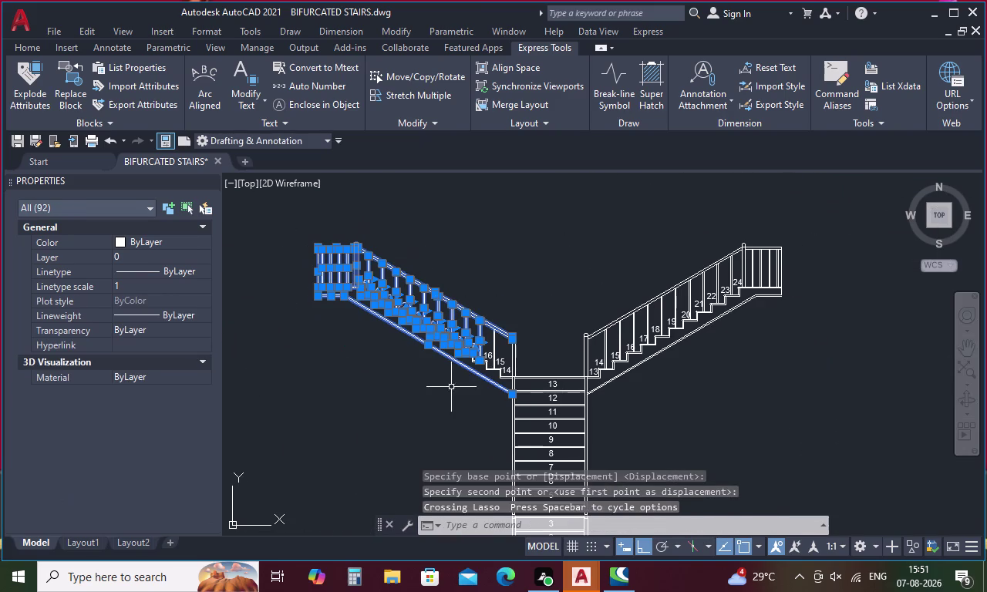
scroll(up, 3)
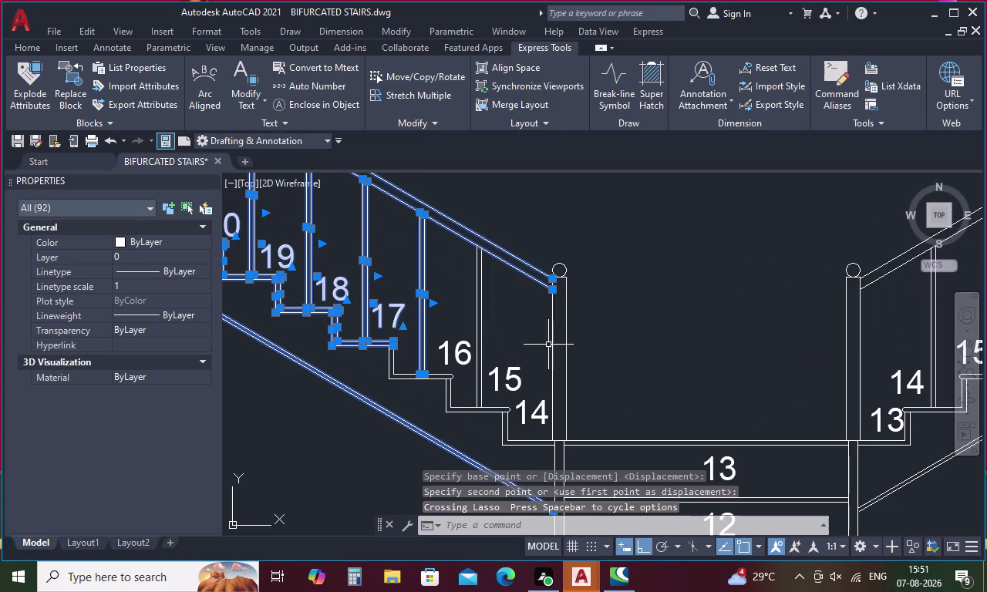
drag(531, 351, 433, 237)
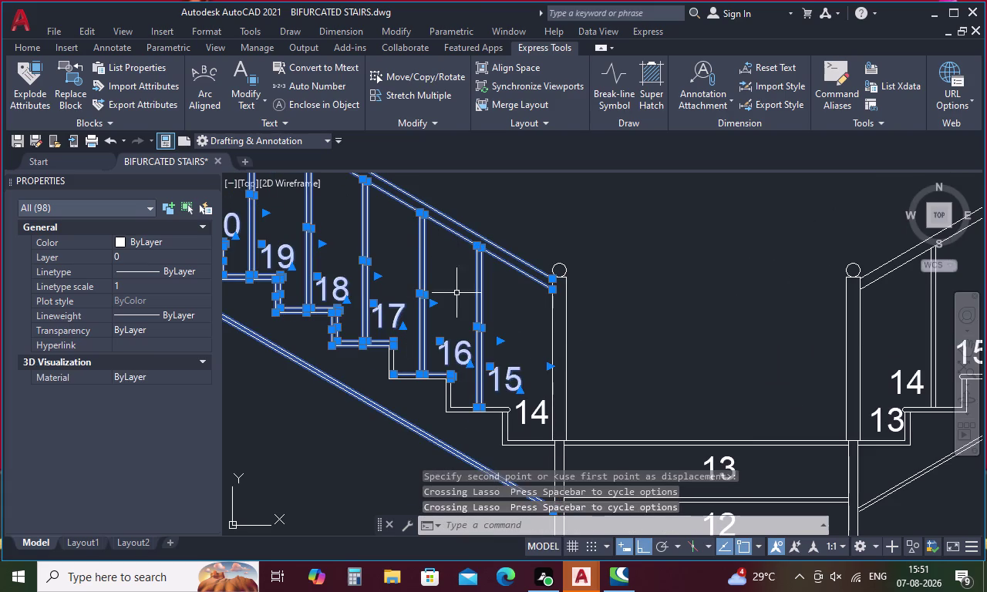
click(528, 409)
drag(521, 425, 495, 453)
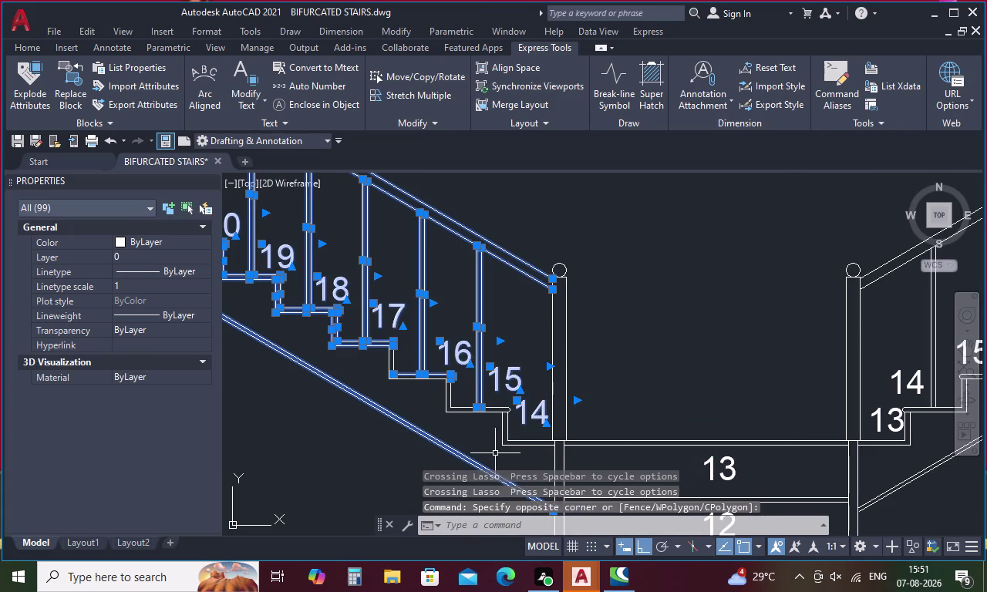
drag(495, 453, 493, 452)
drag(508, 475, 518, 418)
drag(529, 463, 436, 382)
drag(528, 427, 513, 489)
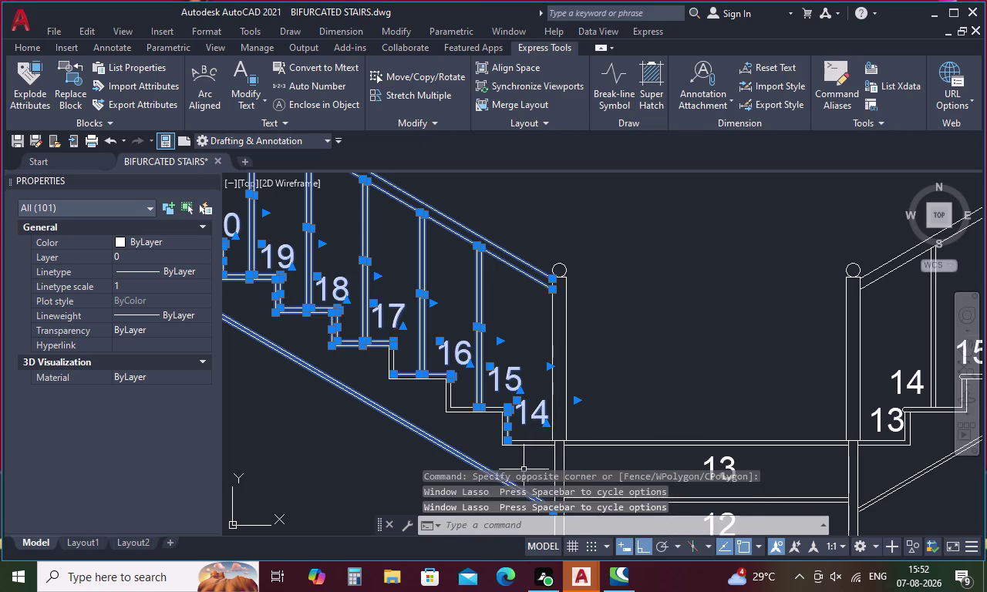
drag(527, 465, 544, 386)
drag(543, 431, 493, 516)
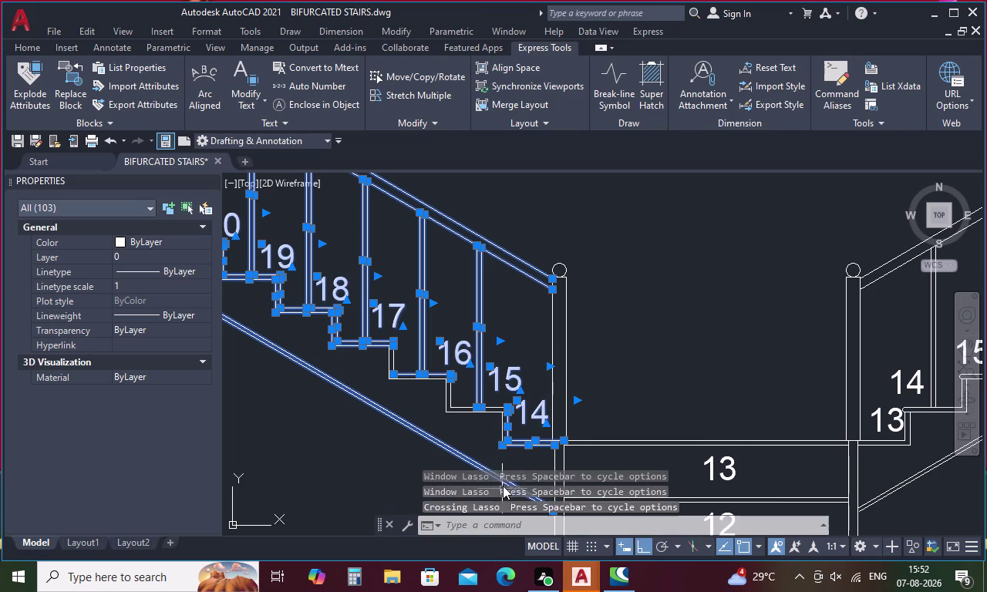
scroll(down, 3)
middle_drag(509, 454, 484, 365)
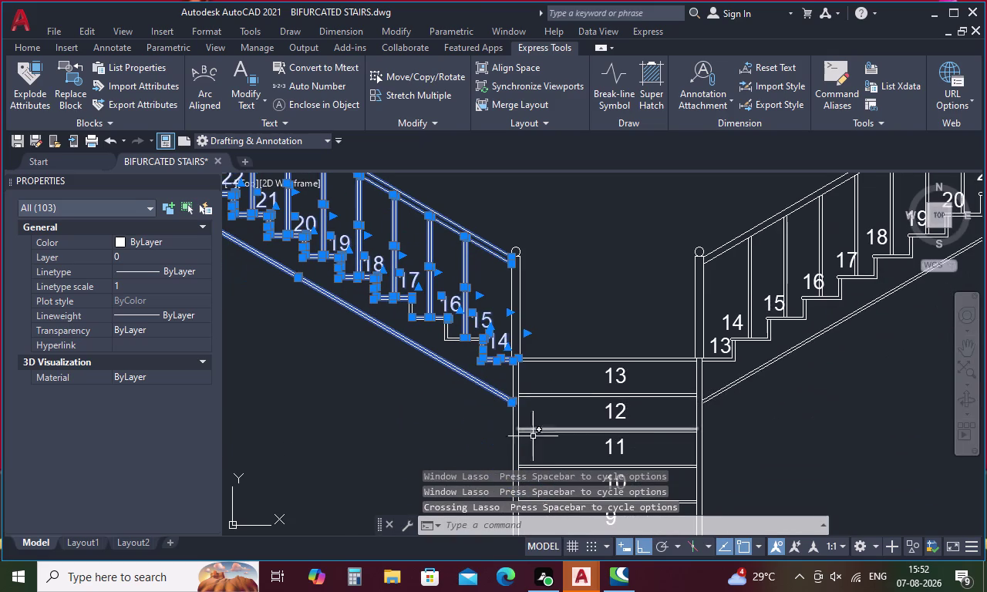
key(Delete)
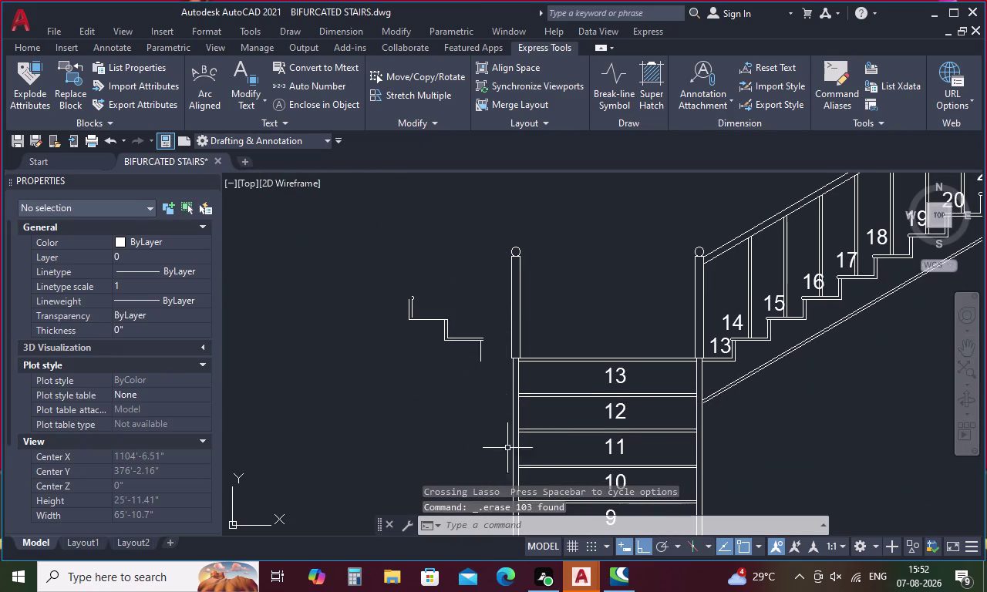
drag(479, 392, 333, 350)
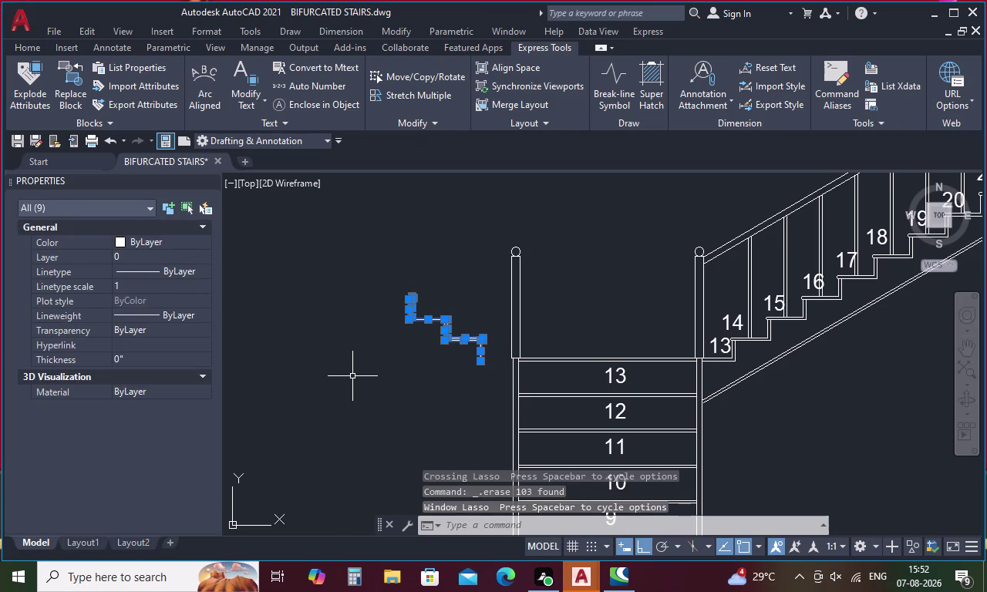
key(Delete)
Try several window selections of the right flight, then clear them.
scroll(down, 3)
drag(492, 297, 454, 414)
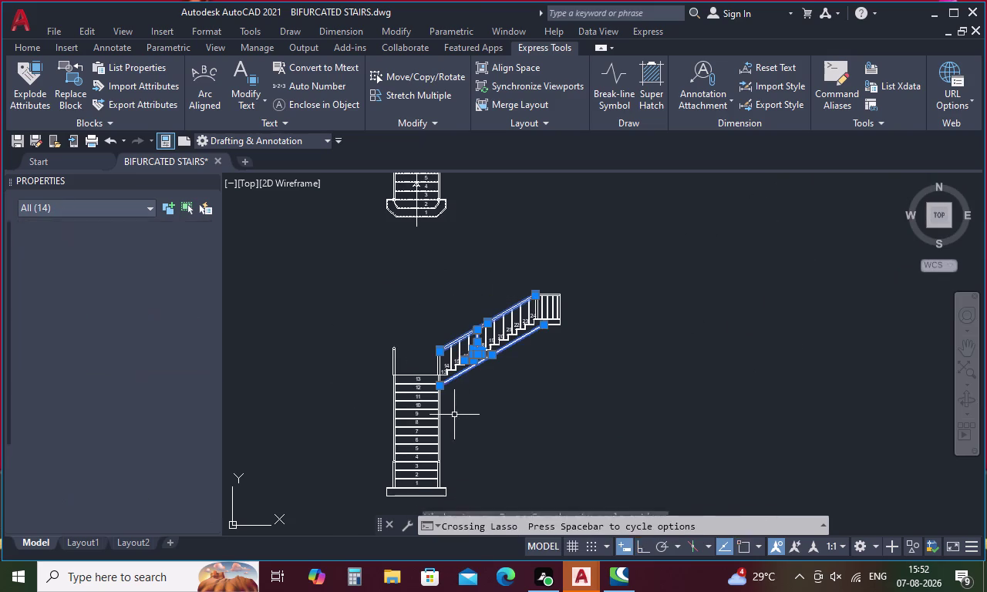
drag(557, 330, 664, 370)
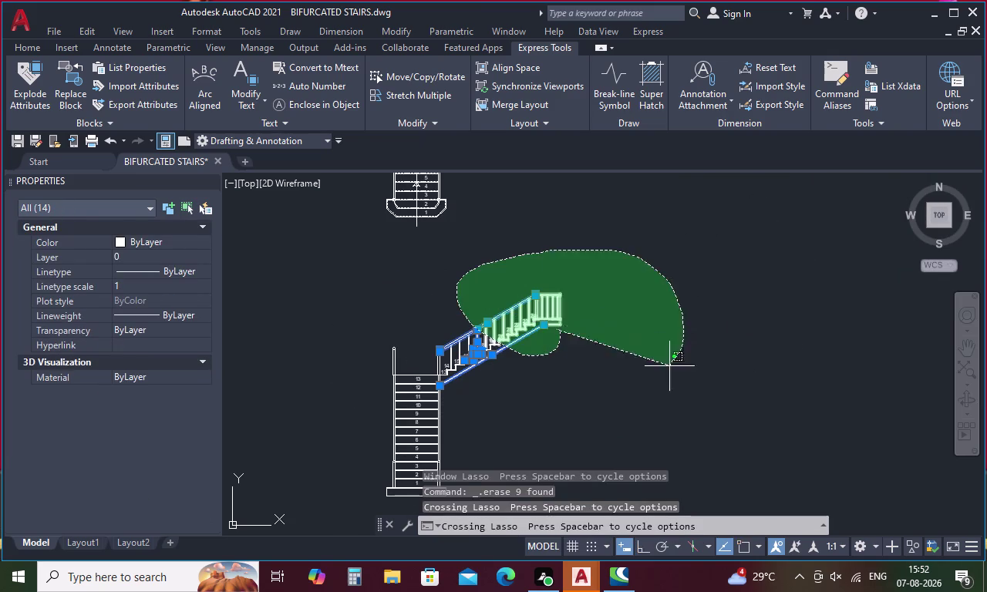
scroll(up, 3)
drag(494, 375, 441, 345)
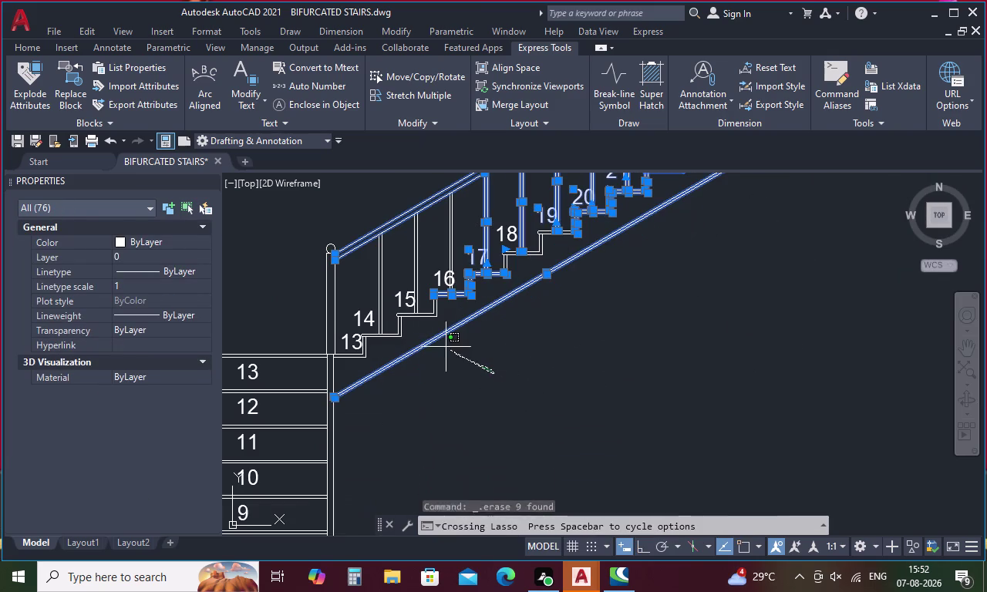
drag(440, 345, 334, 313)
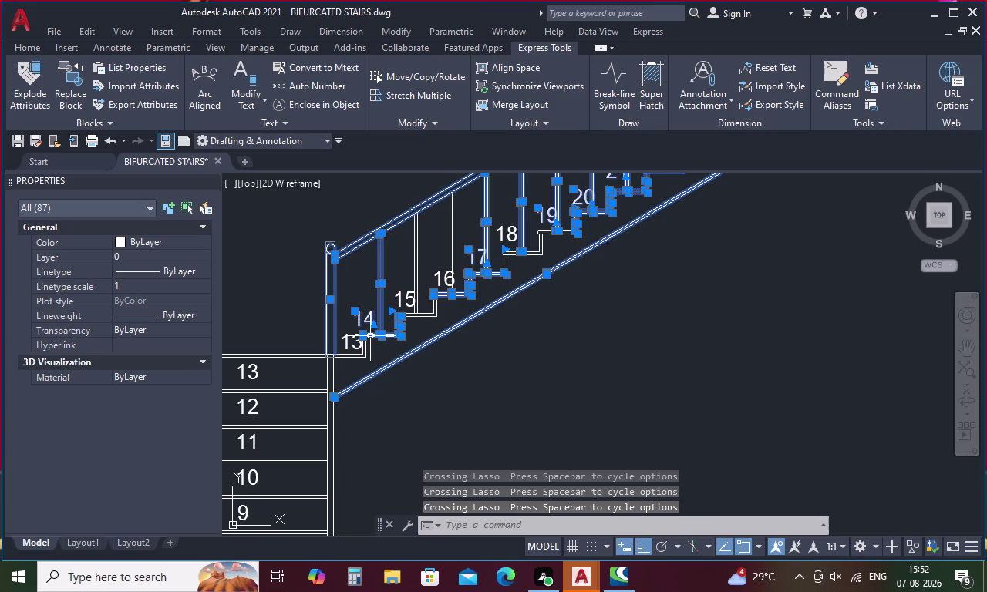
key(Escape)
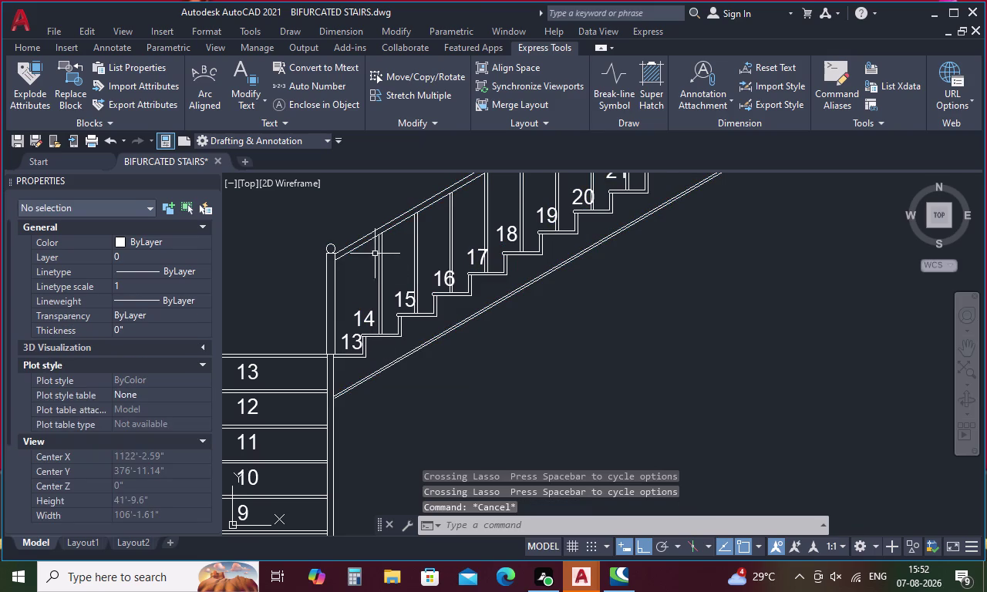
drag(379, 211, 334, 388)
key(Escape)
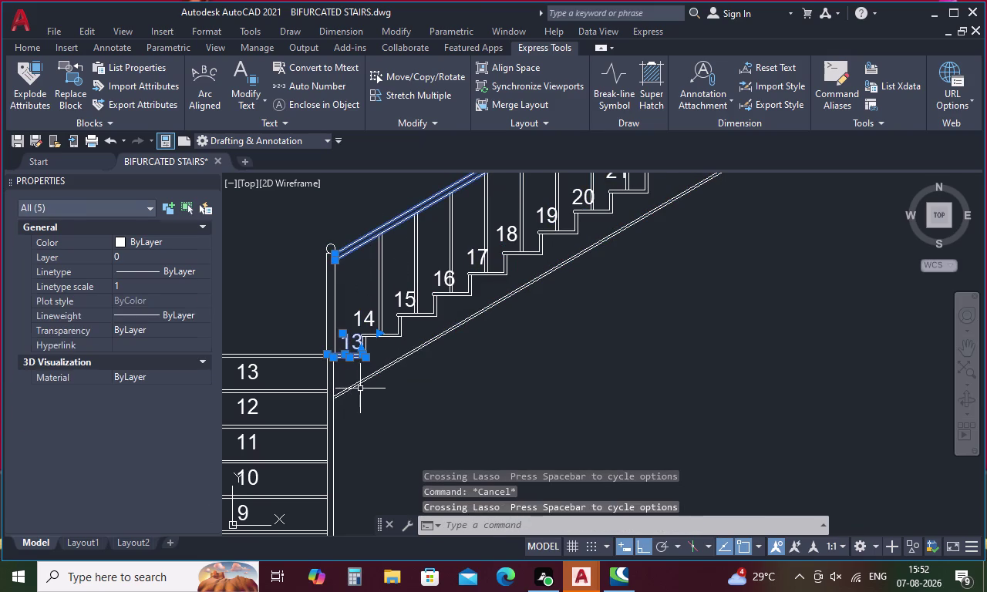
Window-select all 112 right-flight objects, from the lowest step to the top landing railing.
drag(374, 211, 345, 354)
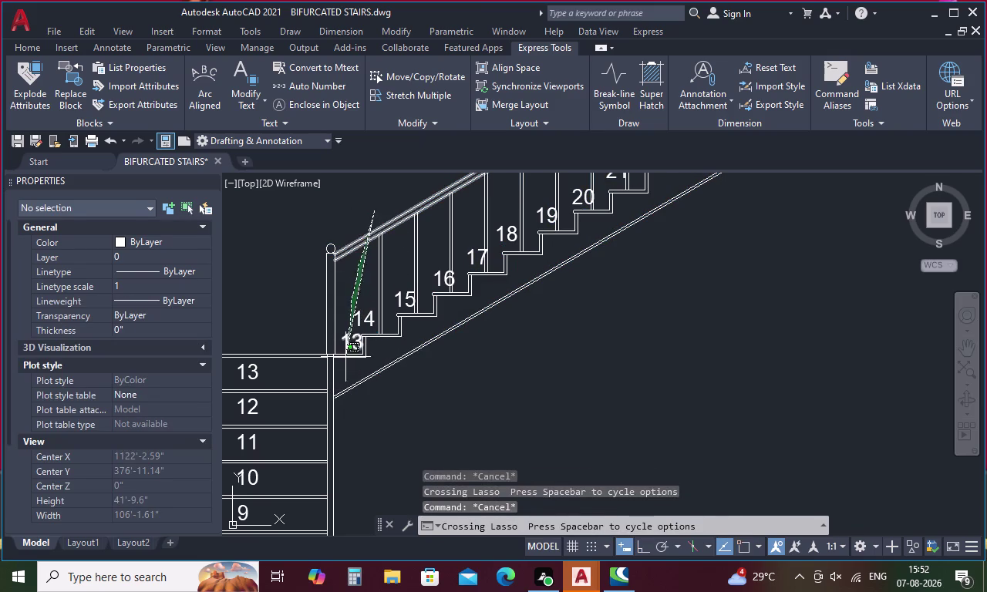
drag(346, 355, 524, 371)
middle_drag(541, 354, 522, 375)
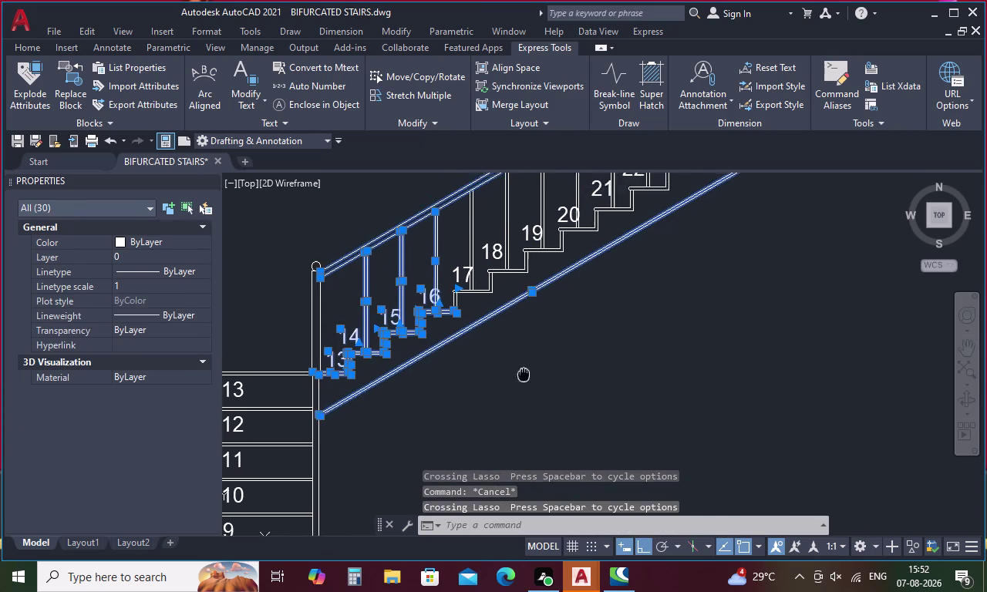
middle_drag(523, 375, 381, 476)
drag(322, 234, 529, 400)
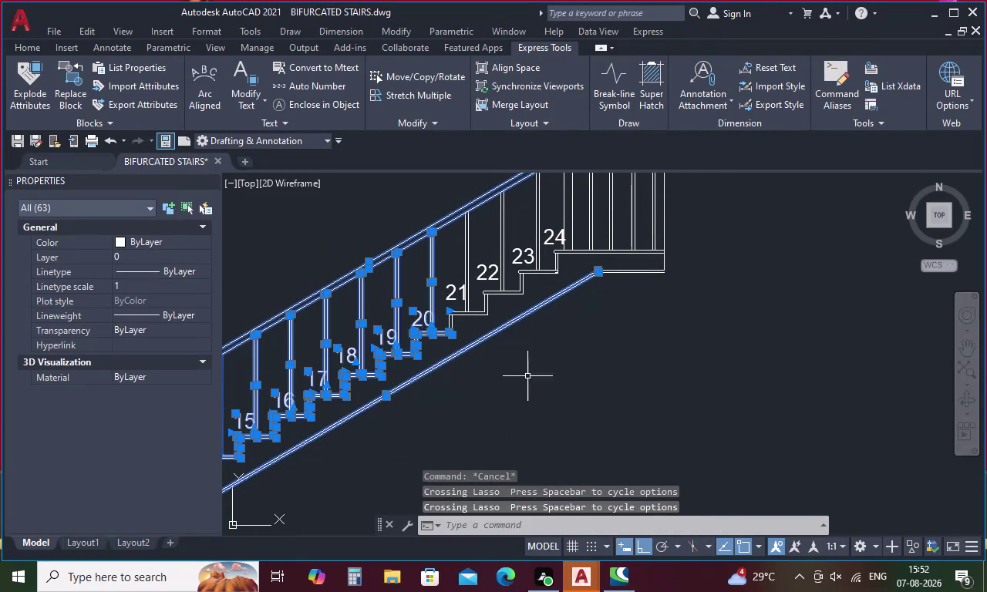
middle_drag(531, 322, 415, 483)
drag(385, 313, 629, 325)
drag(573, 296, 496, 278)
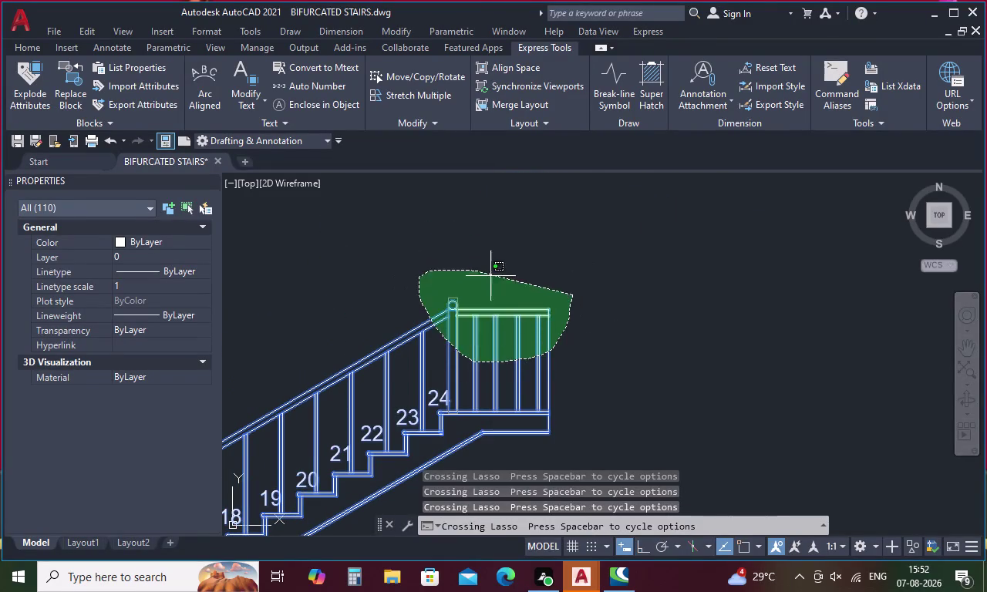
drag(496, 279, 521, 295)
scroll(down, 3)
middle_drag(608, 346, 692, 307)
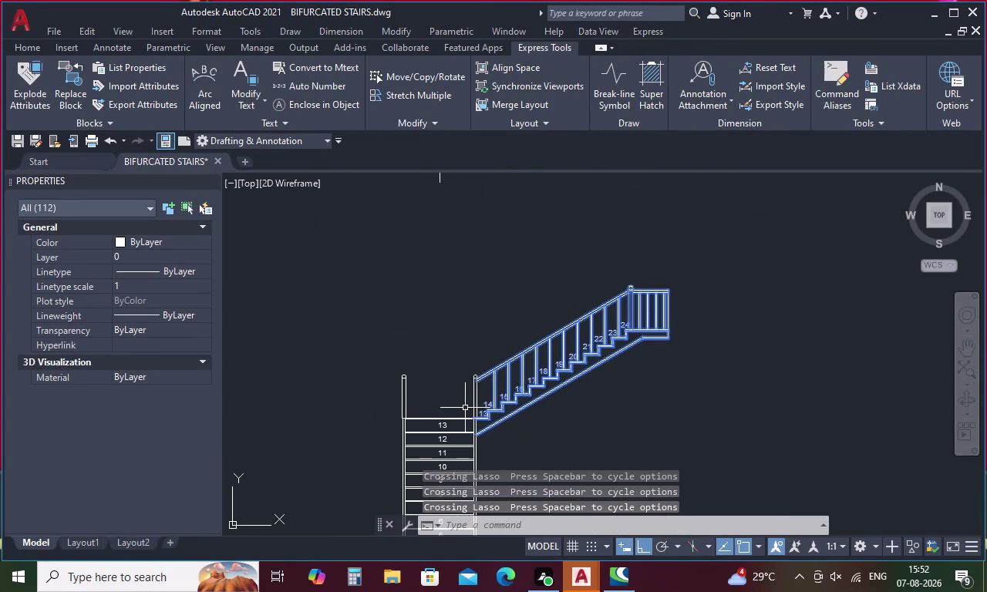
scroll(up, 3)
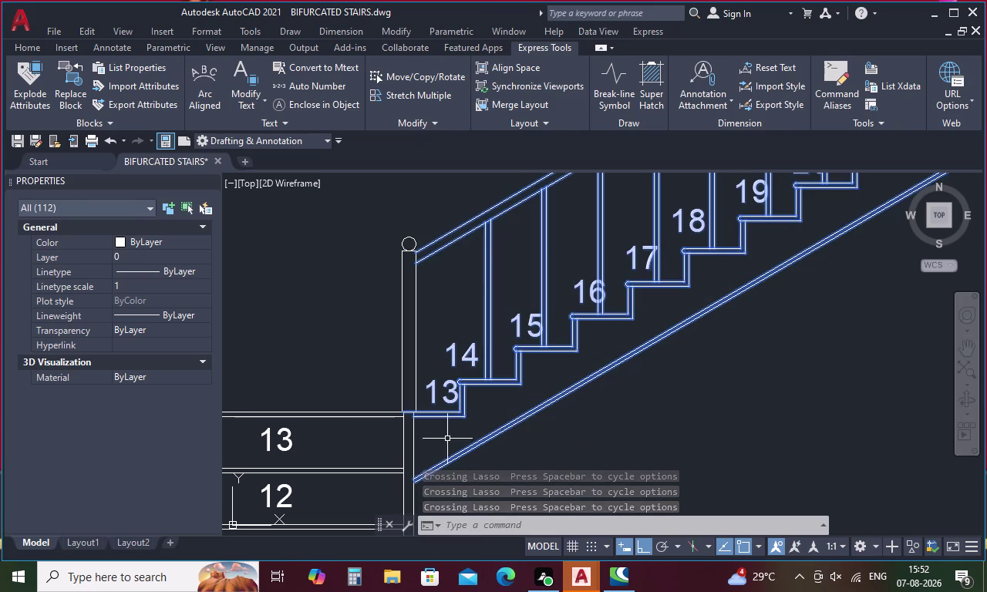
right_click(580, 449)
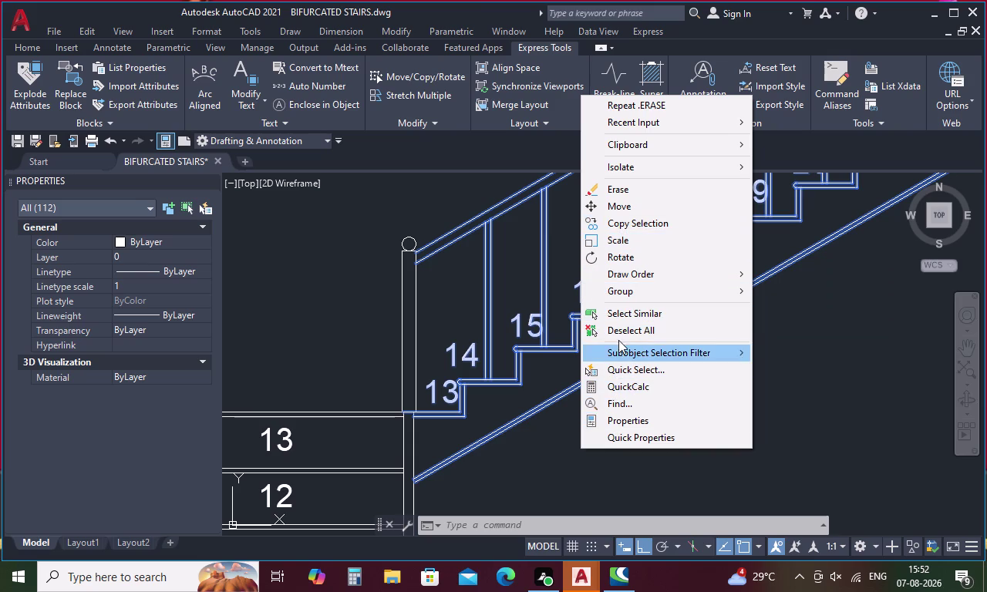
Mirror the flight (MI) about a vertical line through the central flight's top midpoint, keeping the original.
key(Escape)
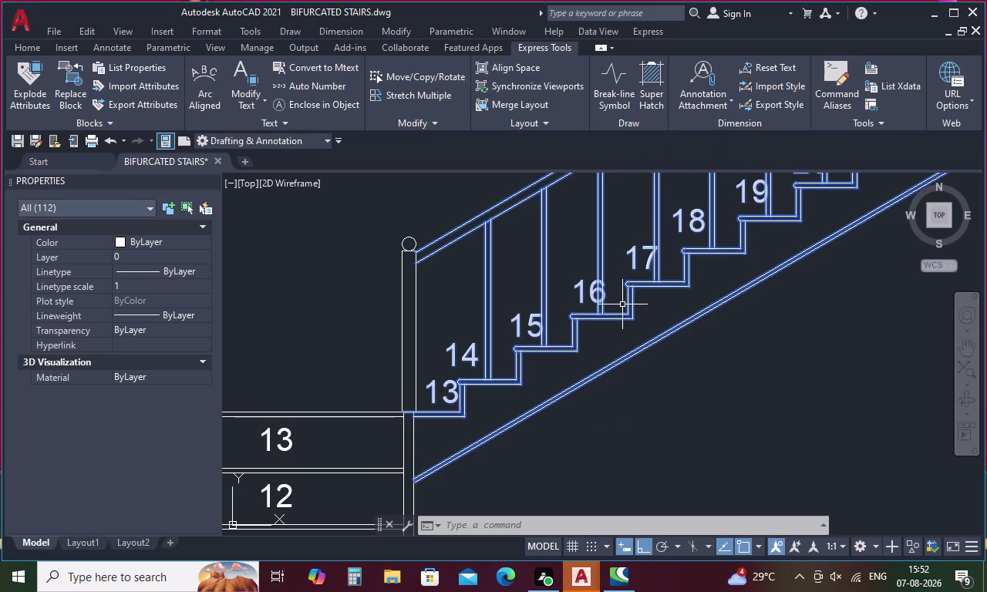
key(m)
key(i)
key(space)
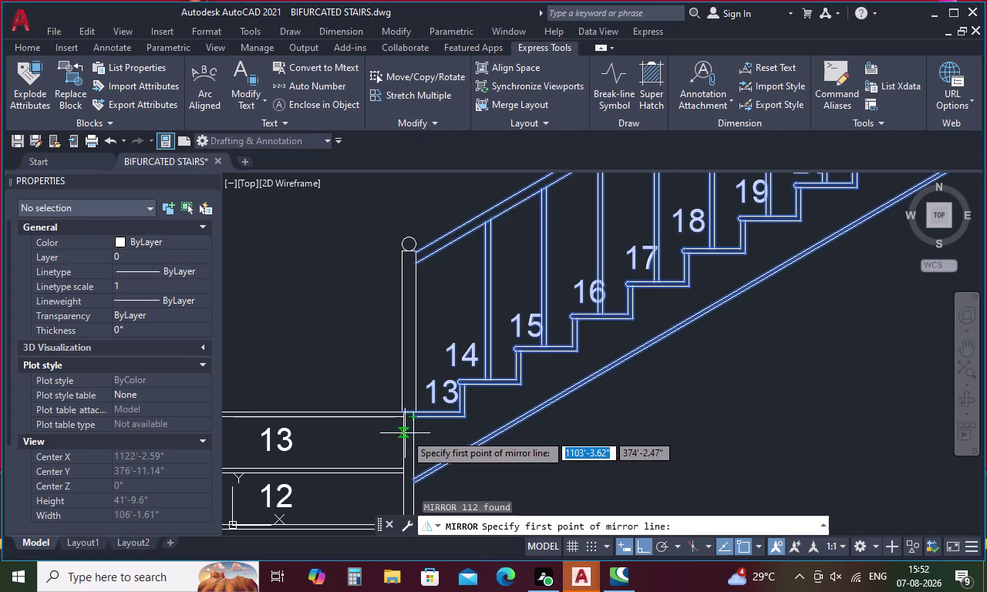
middle_drag(405, 434, 638, 409)
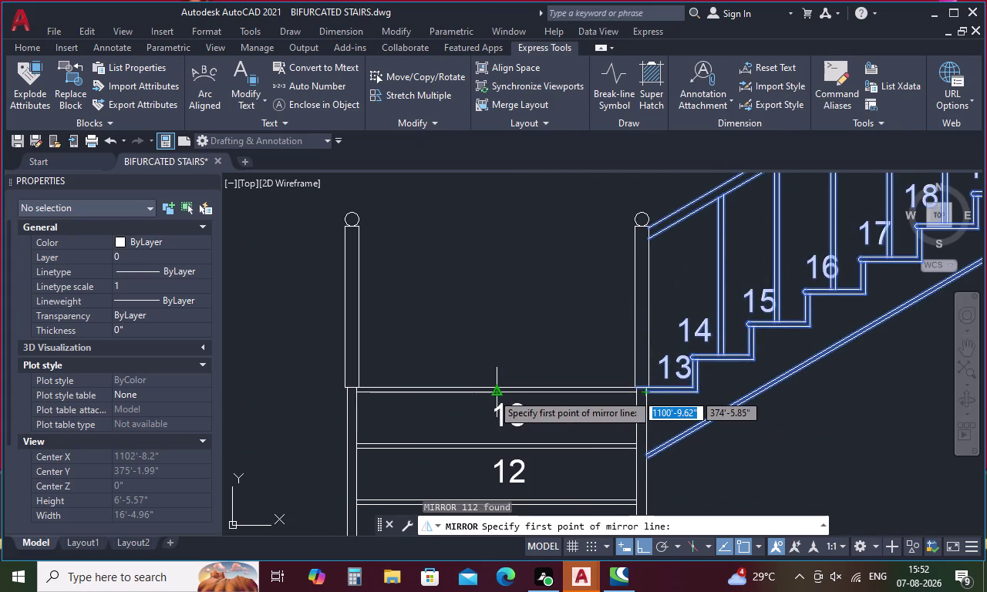
click(492, 393)
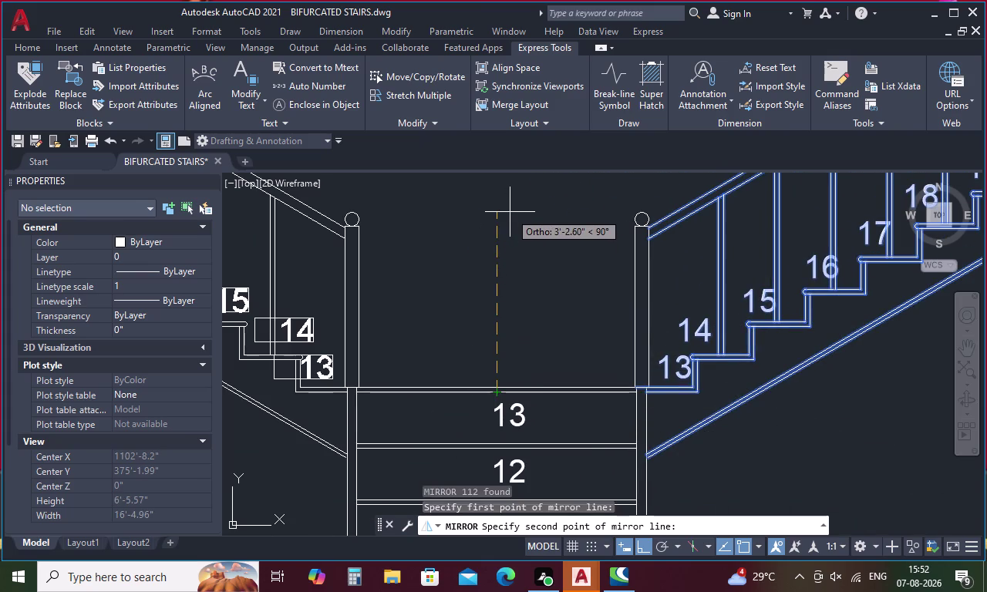
click(509, 212)
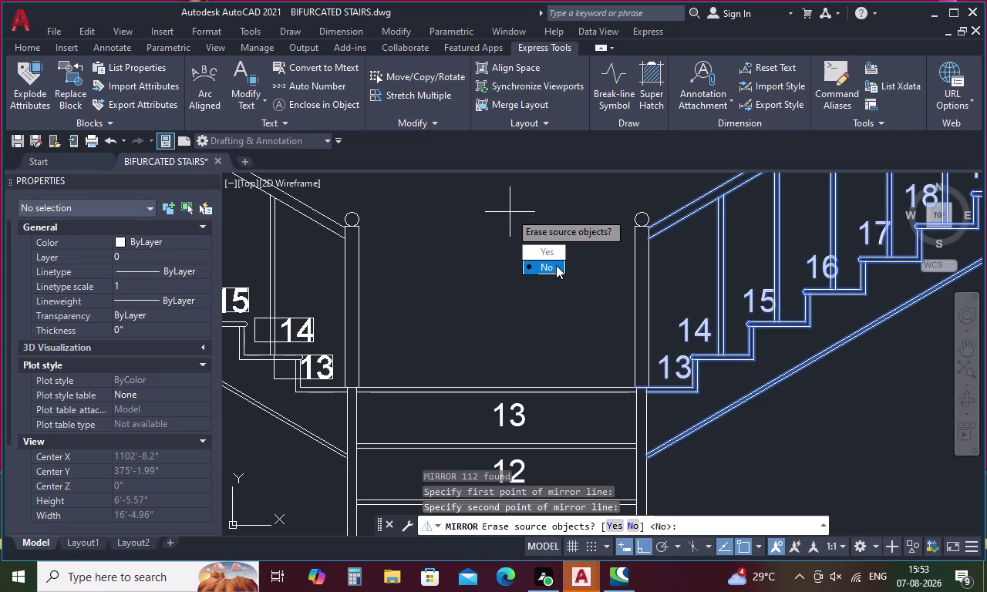
drag(556, 265, 509, 212)
scroll(down, 3)
middle_drag(506, 224, 547, 318)
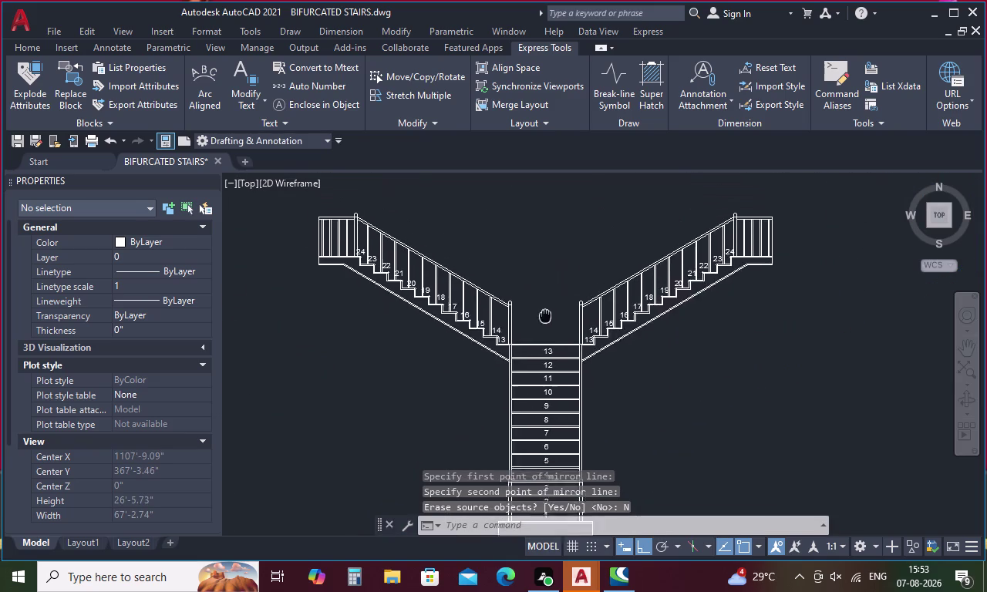
middle_drag(547, 318, 548, 326)
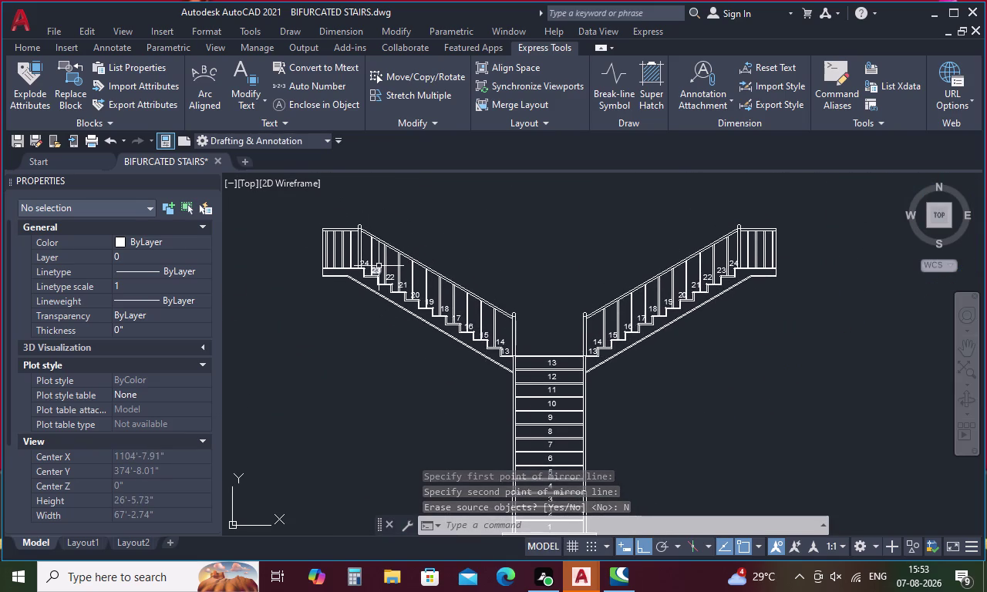
scroll(up, 3)
scroll(down, 3)
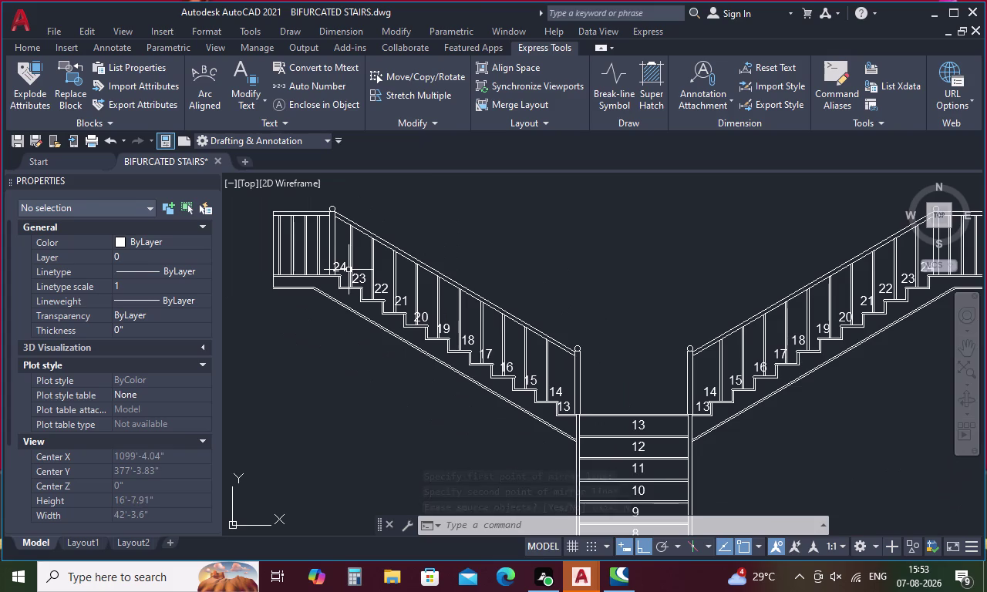
scroll(up, 3)
Move step number 24 on the left flight onto its tread.
click(333, 272)
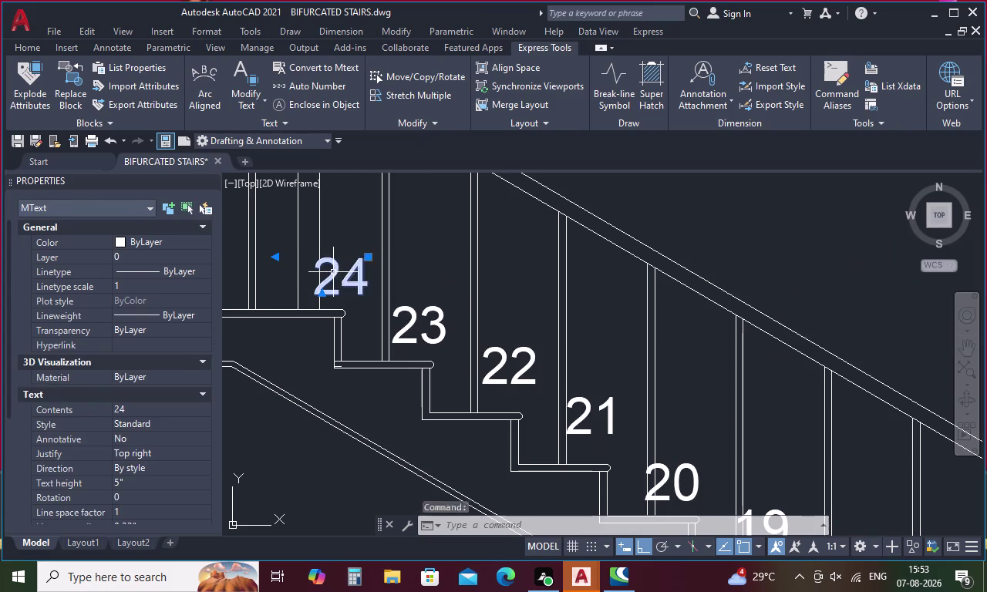
right_click(333, 272)
click(376, 297)
click(349, 280)
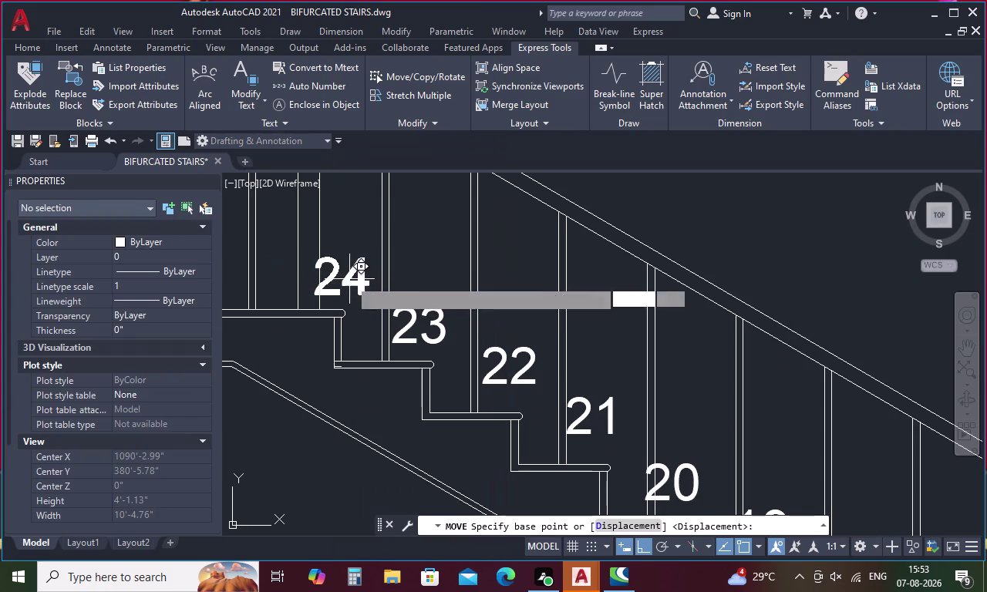
click(358, 276)
scroll(down, 3)
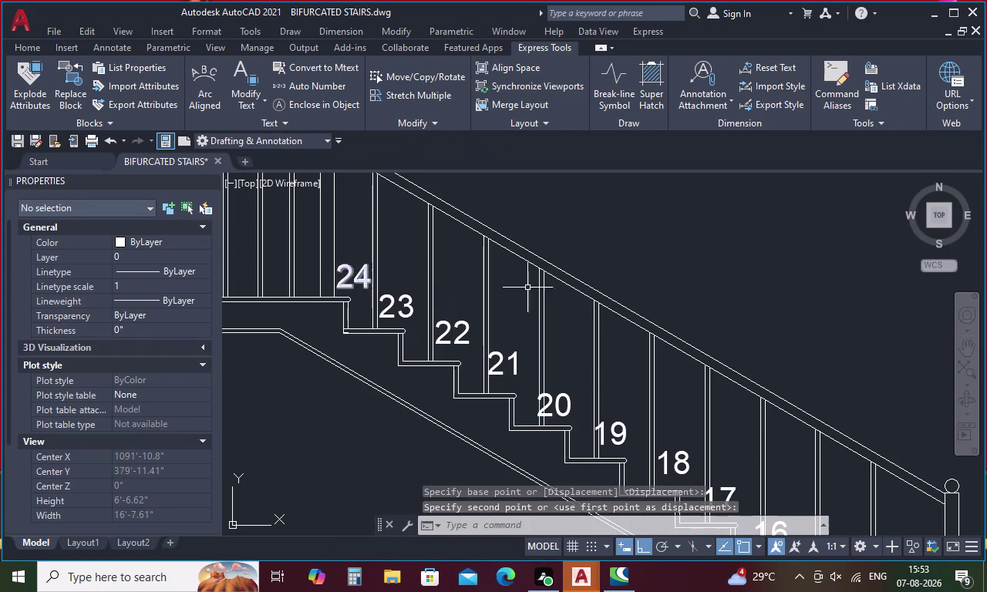
middle_drag(715, 266, 520, 292)
scroll(down, 3)
middle_drag(669, 291, 394, 340)
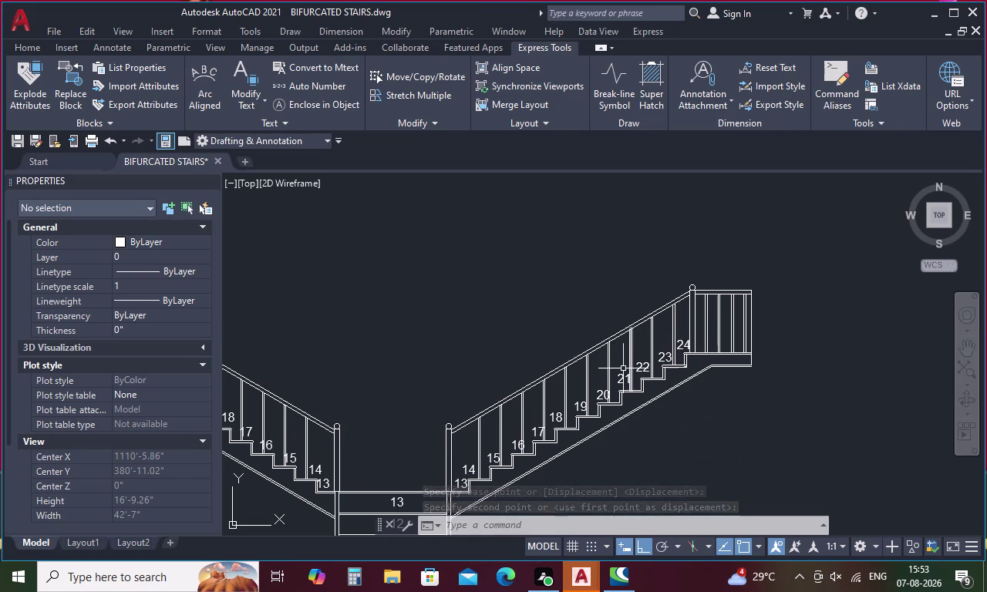
scroll(up, 3)
Move step numbers 19 and 20 onto their treads.
click(585, 410)
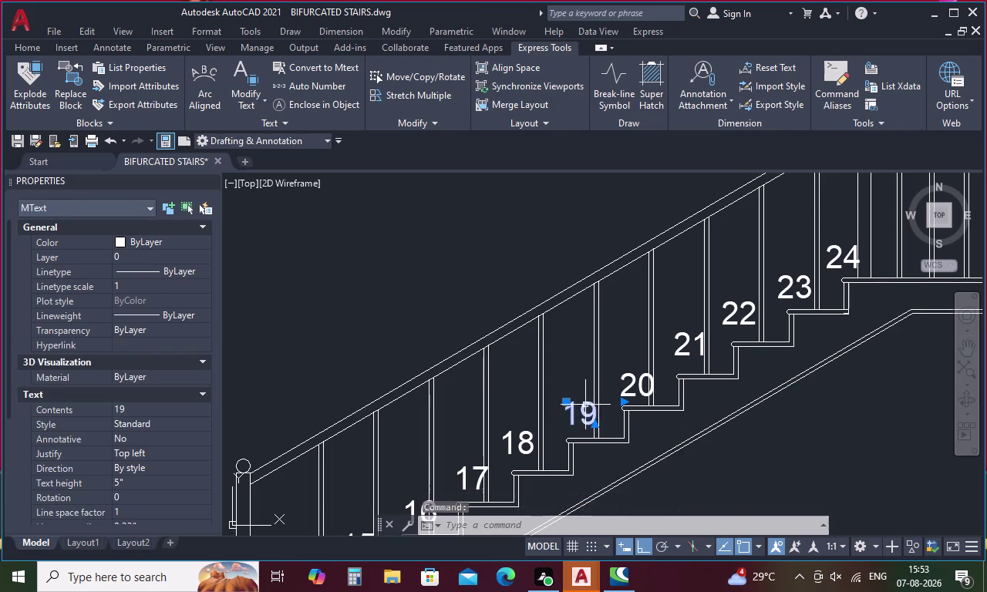
right_click(585, 405)
click(622, 295)
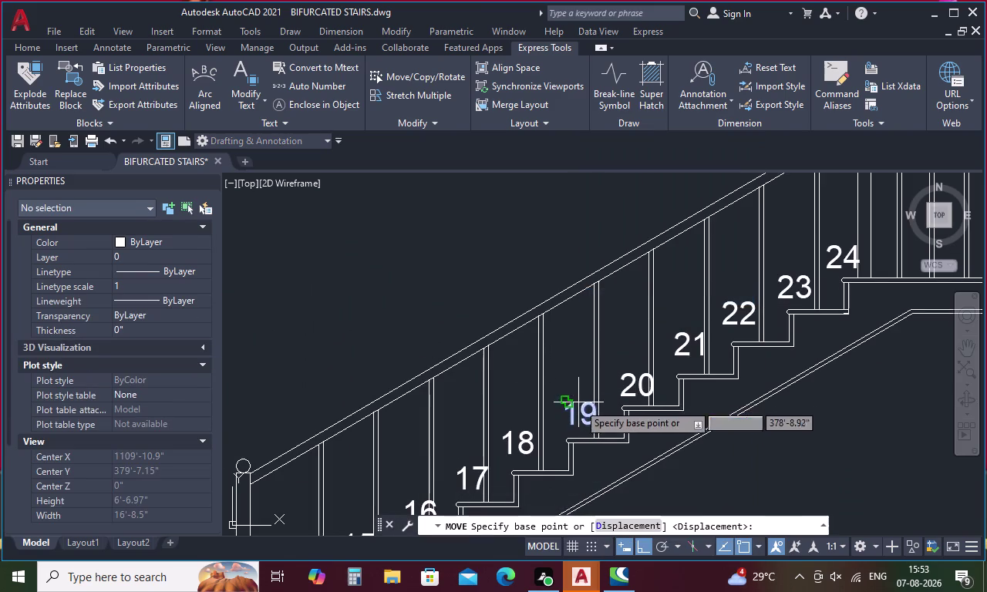
click(577, 409)
click(567, 414)
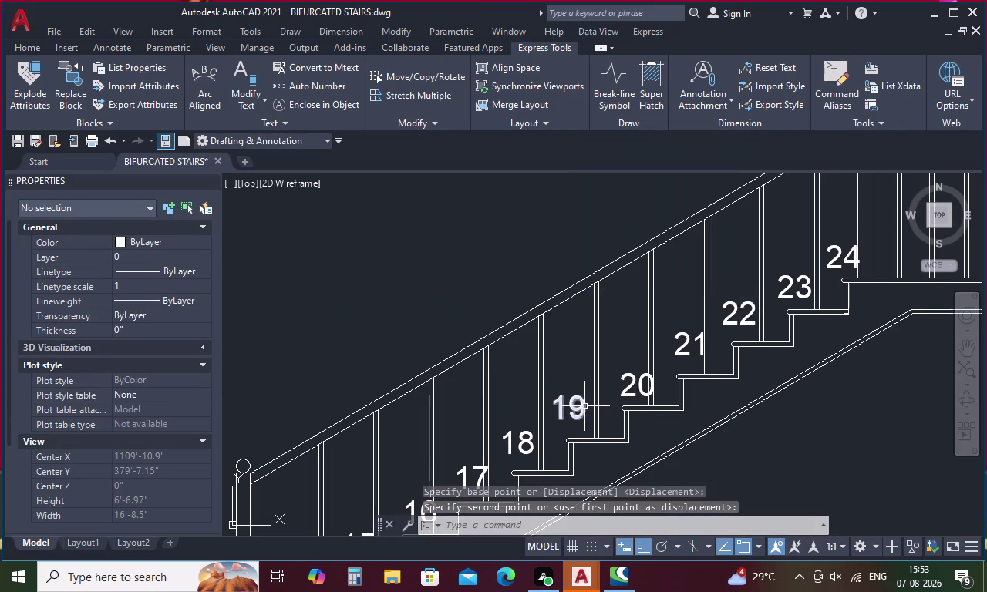
click(636, 382)
right_click(635, 377)
click(692, 301)
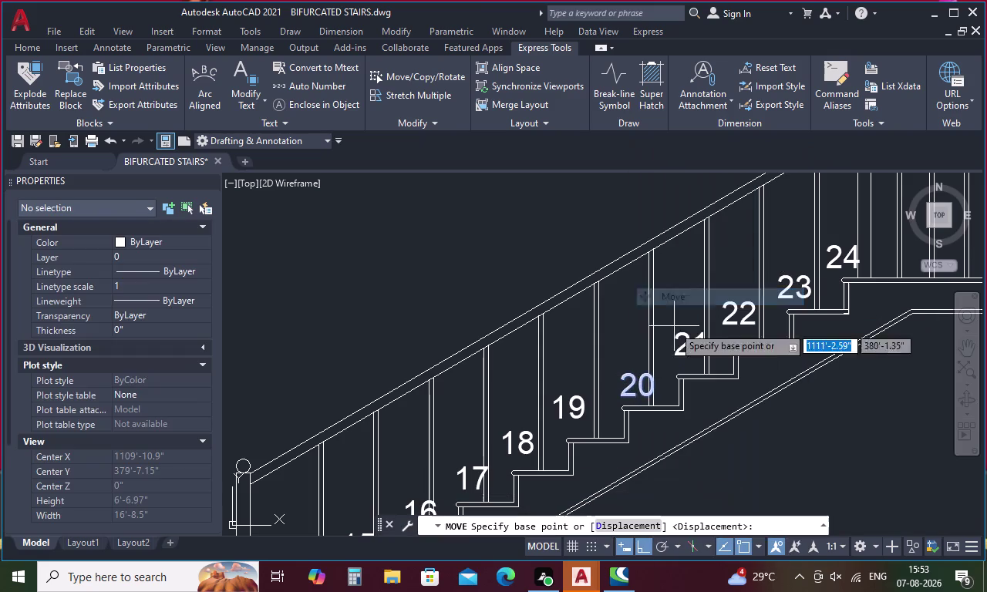
click(623, 386)
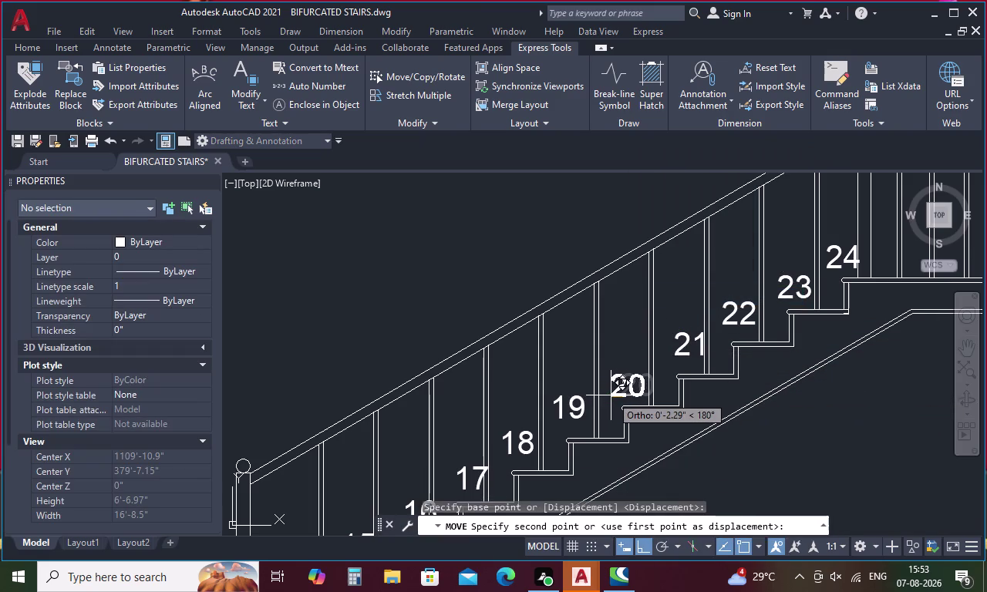
click(611, 396)
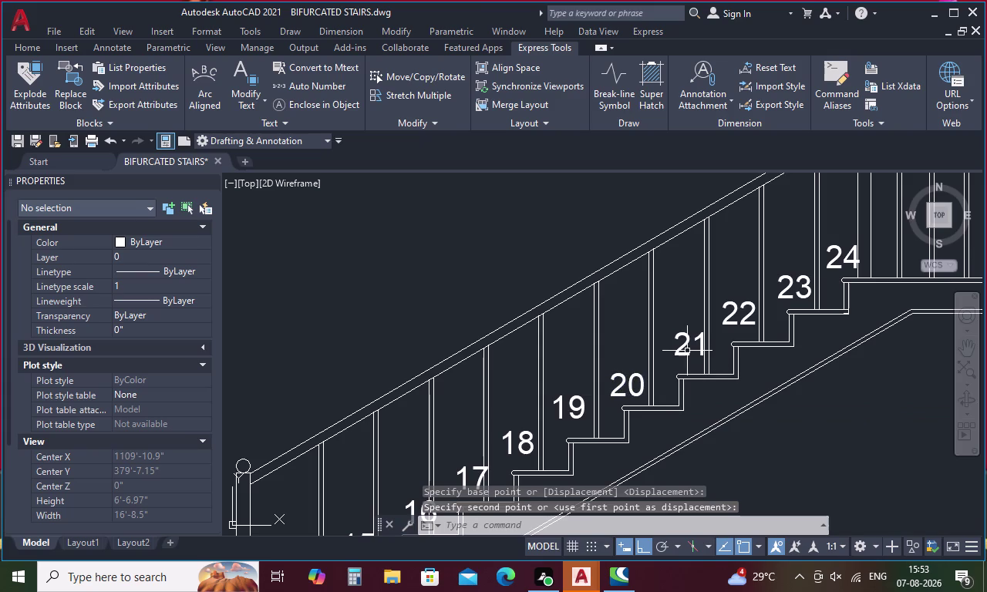
Reposition step number 21 onto its tread with two successive moves.
click(687, 350)
click(678, 353)
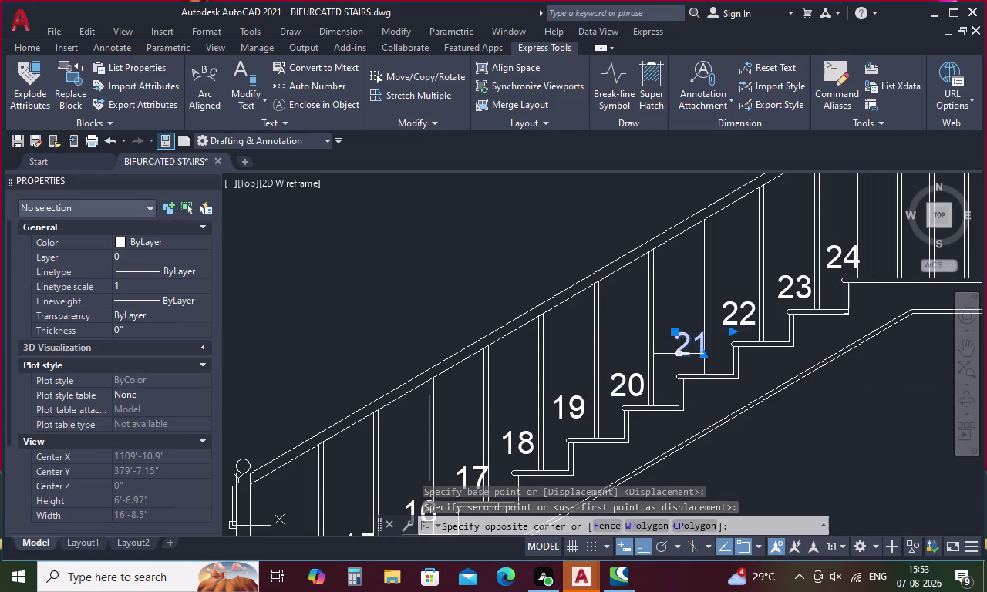
right_click(679, 354)
click(721, 294)
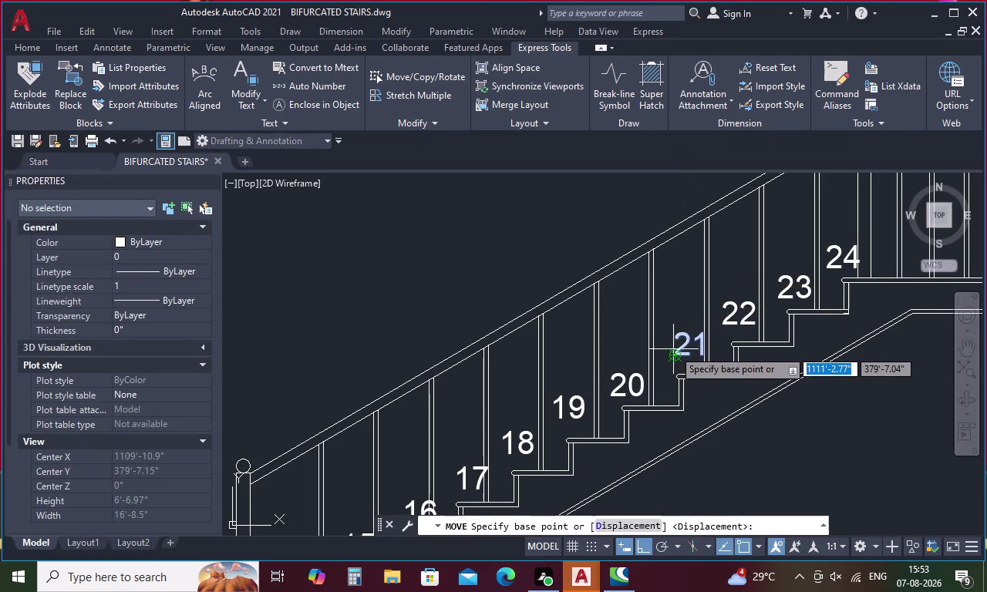
click(674, 354)
click(667, 360)
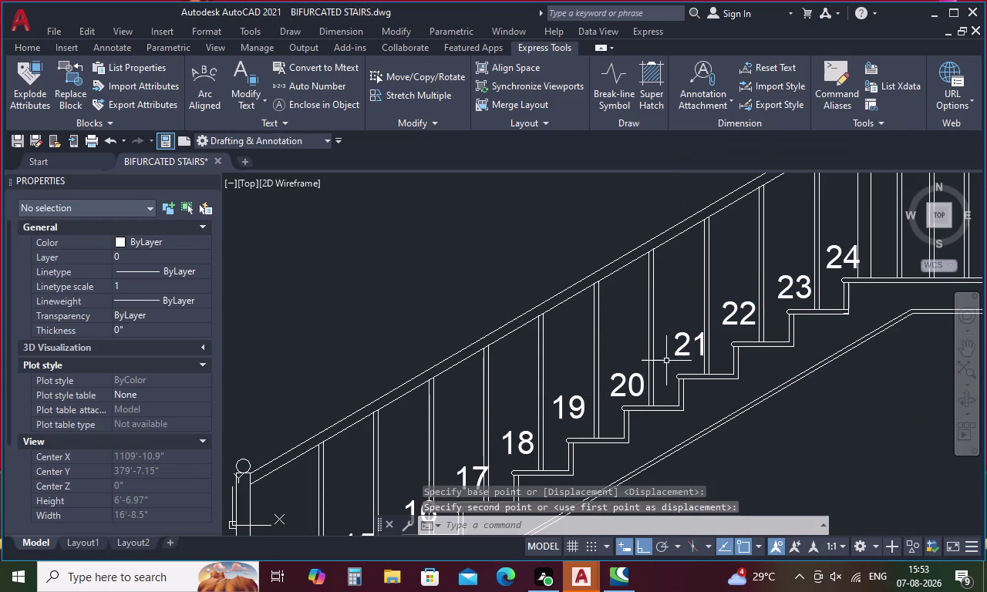
click(677, 356)
right_click(677, 356)
click(706, 290)
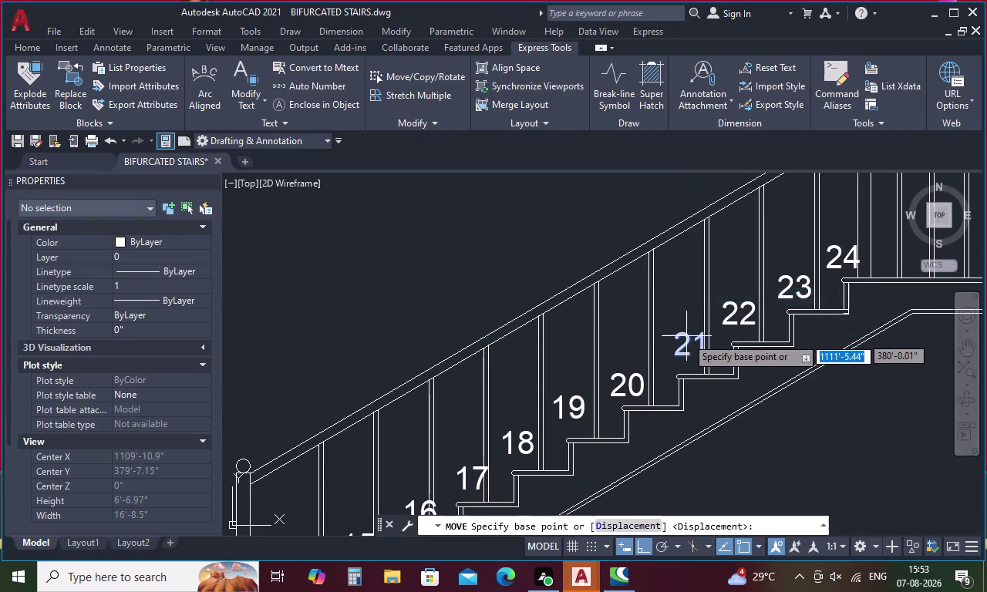
scroll(up, 3)
click(697, 332)
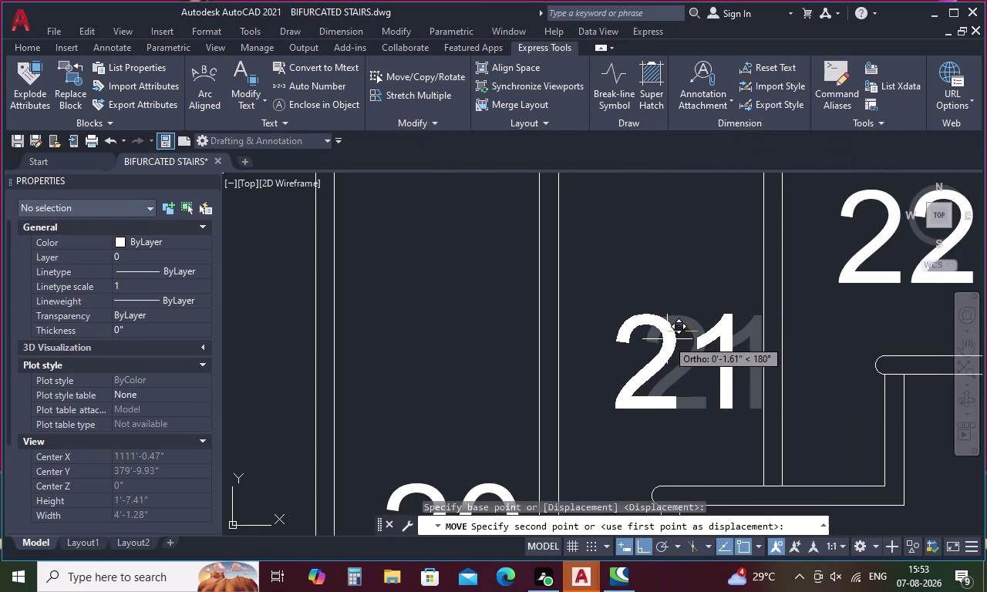
click(667, 339)
scroll(down, 3)
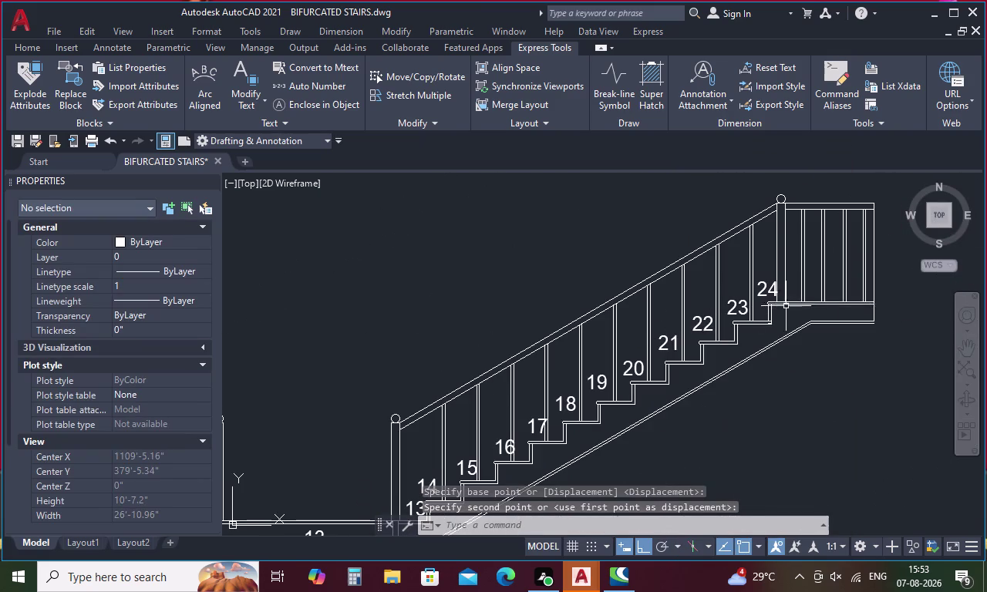
scroll(up, 3)
Move step number 24 onto the top tread of the right flight.
click(747, 305)
right_click(747, 306)
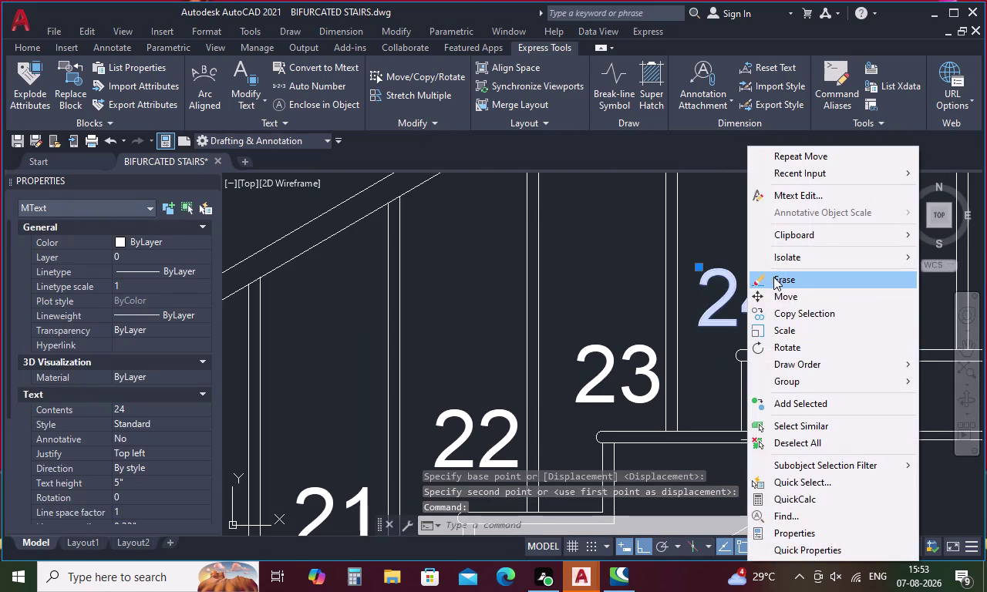
click(777, 296)
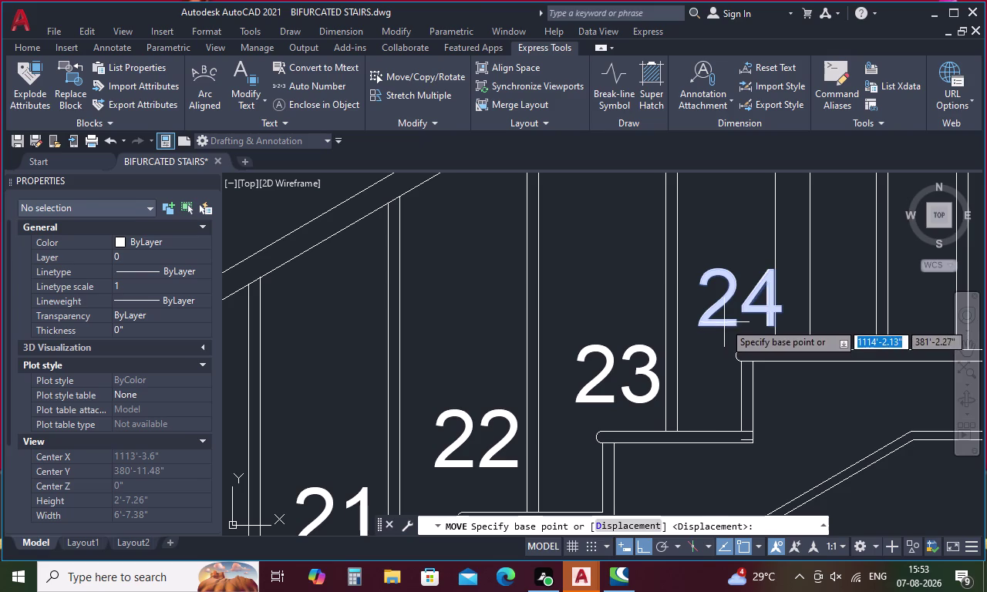
click(724, 322)
click(712, 313)
scroll(down, 3)
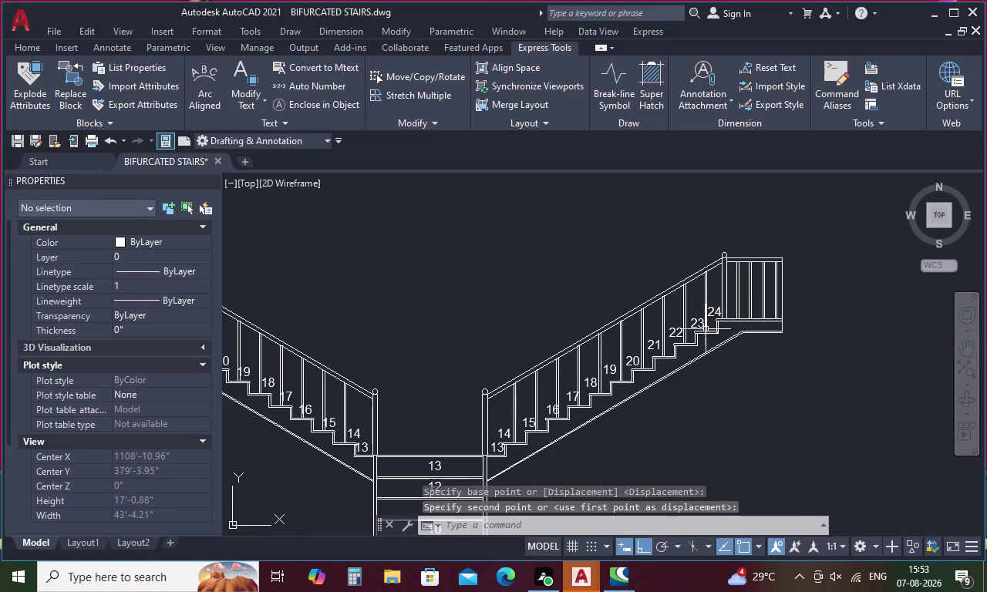
Move step number 16 onto its tread on the lower steps.
scroll(up, 3)
middle_drag(549, 412, 566, 357)
click(574, 364)
right_click(574, 364)
click(609, 296)
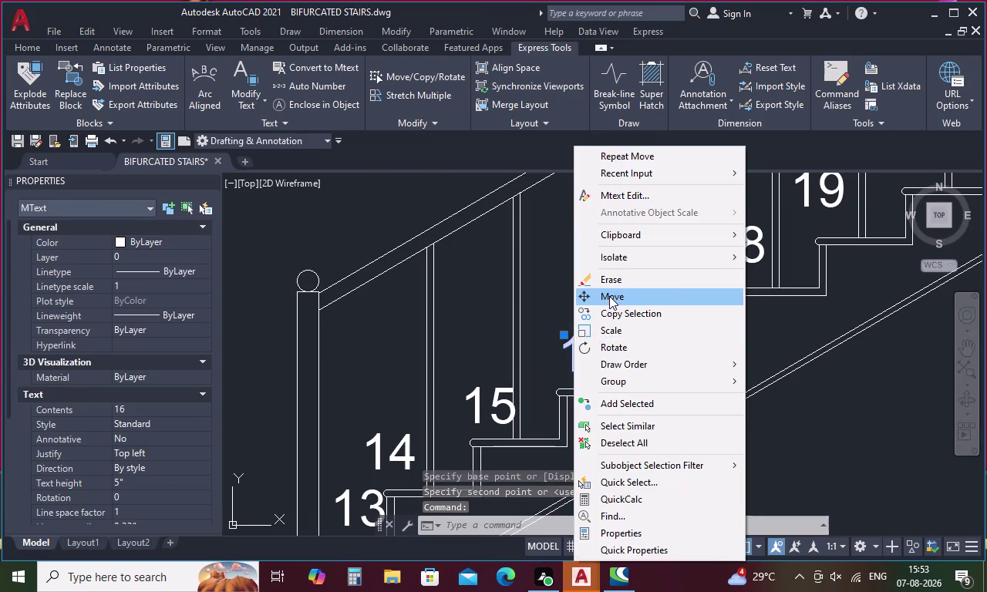
click(574, 348)
click(548, 352)
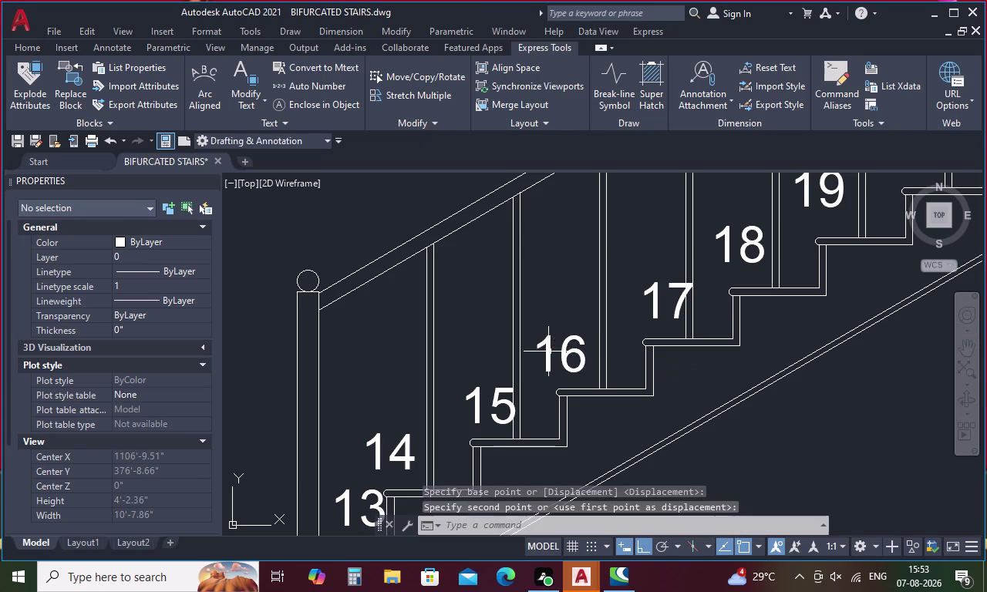
click(505, 407)
Move step number 15 onto its tread.
click(504, 406)
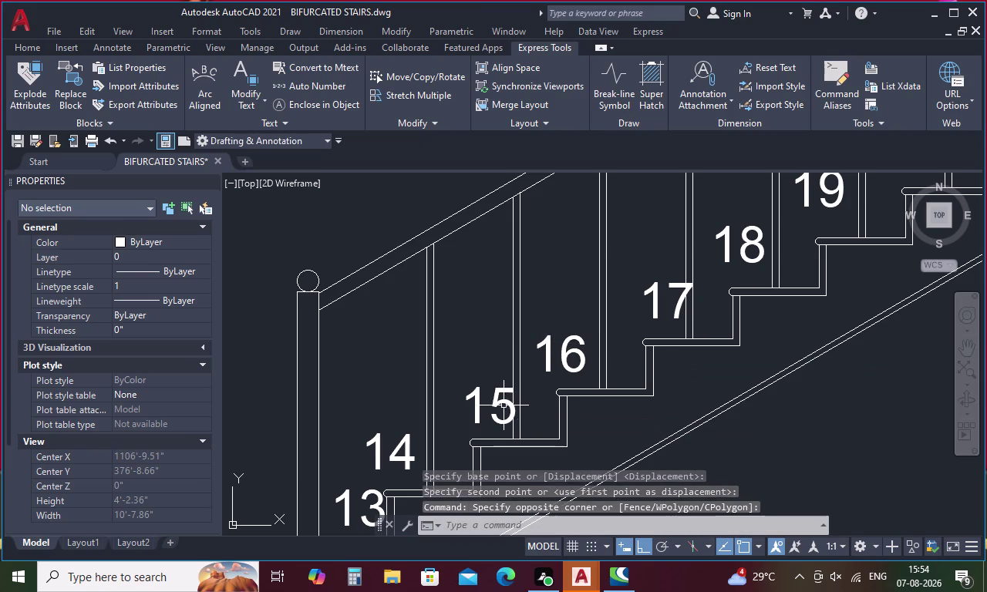
click(502, 399)
right_click(502, 398)
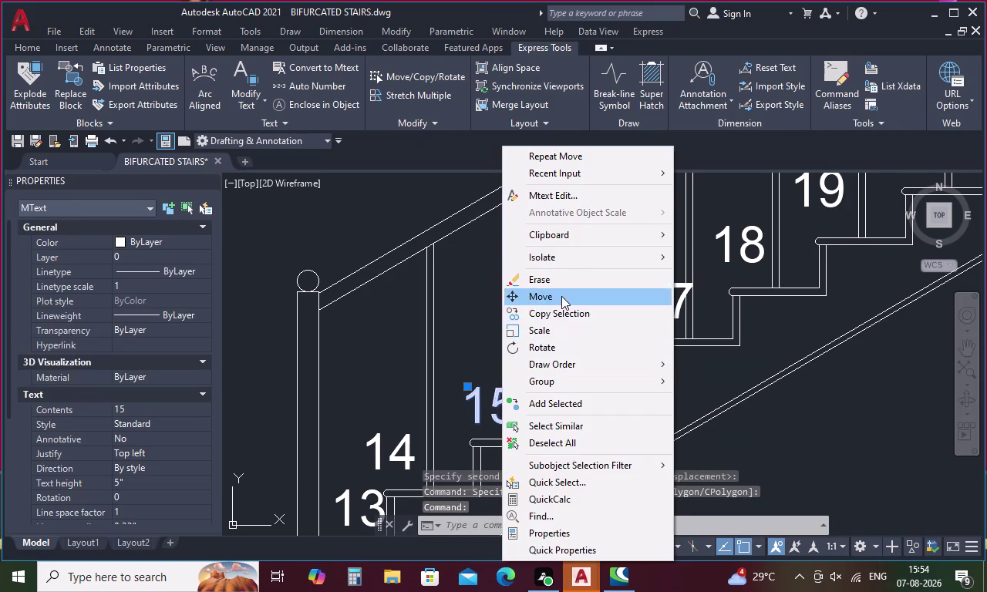
click(561, 296)
click(494, 396)
click(481, 395)
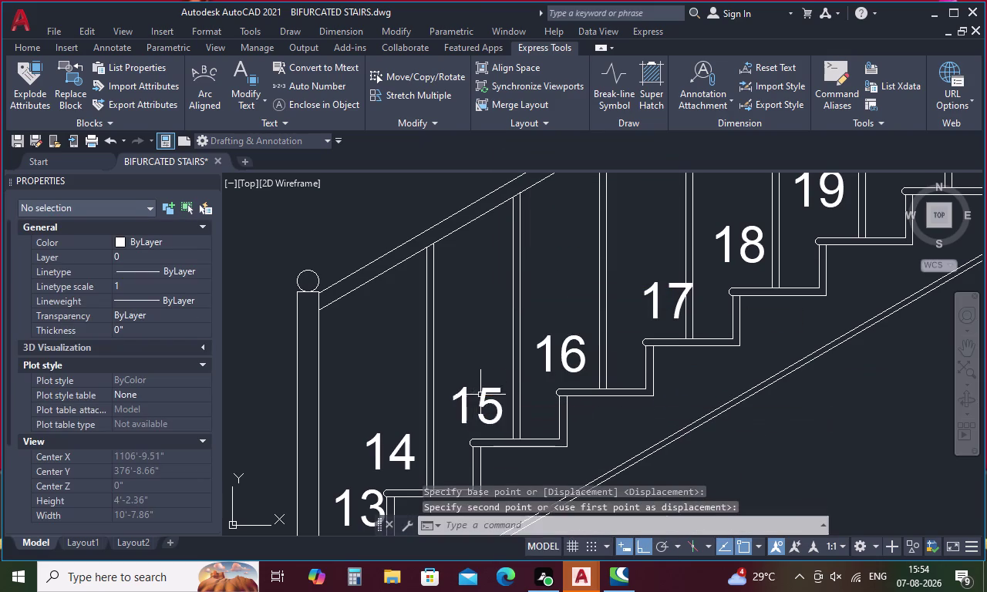
scroll(down, 3)
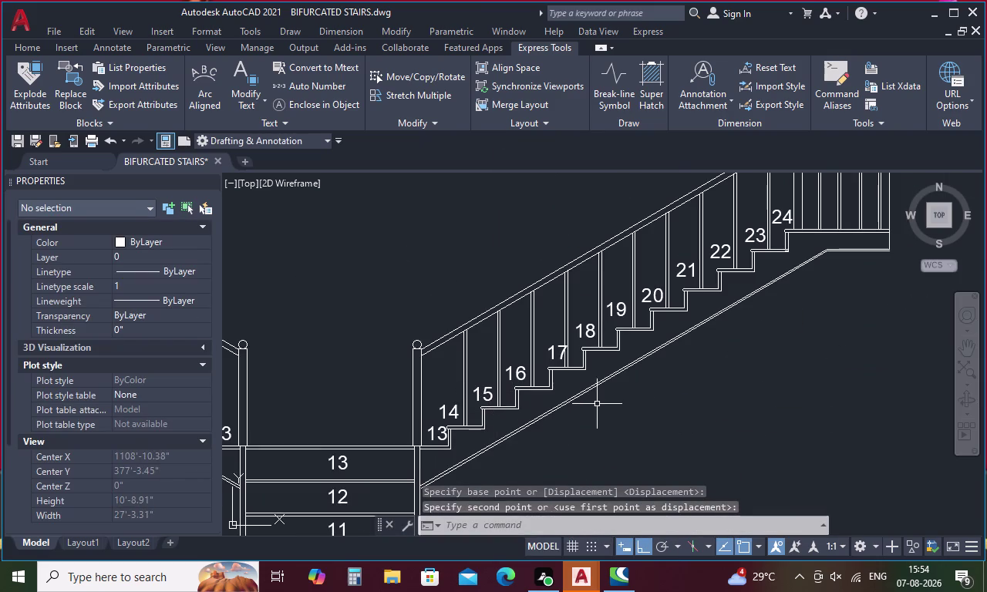
Move step number 20 on the right flight onto its tread.
click(661, 301)
right_click(661, 301)
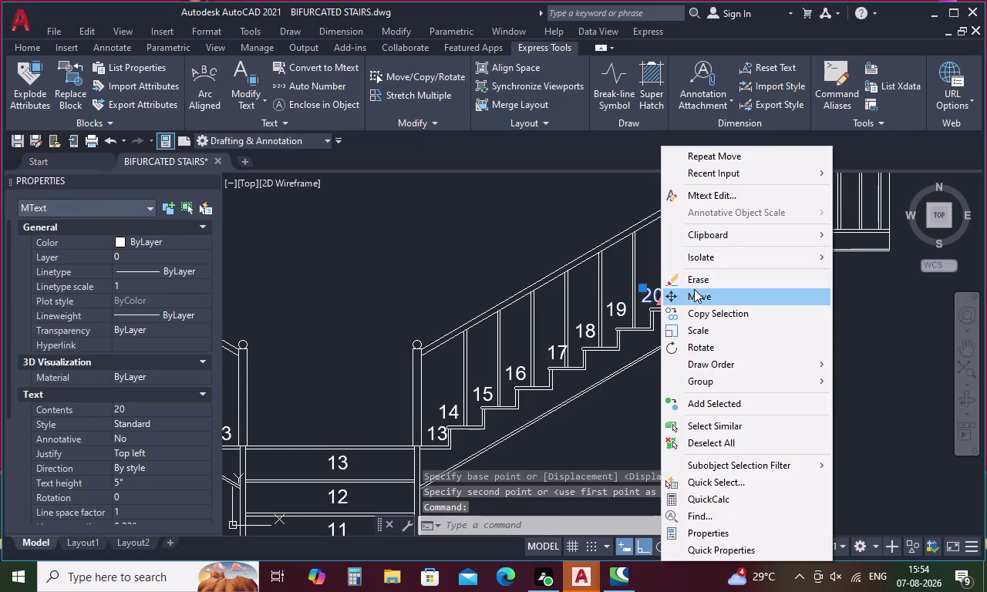
click(694, 289)
click(658, 296)
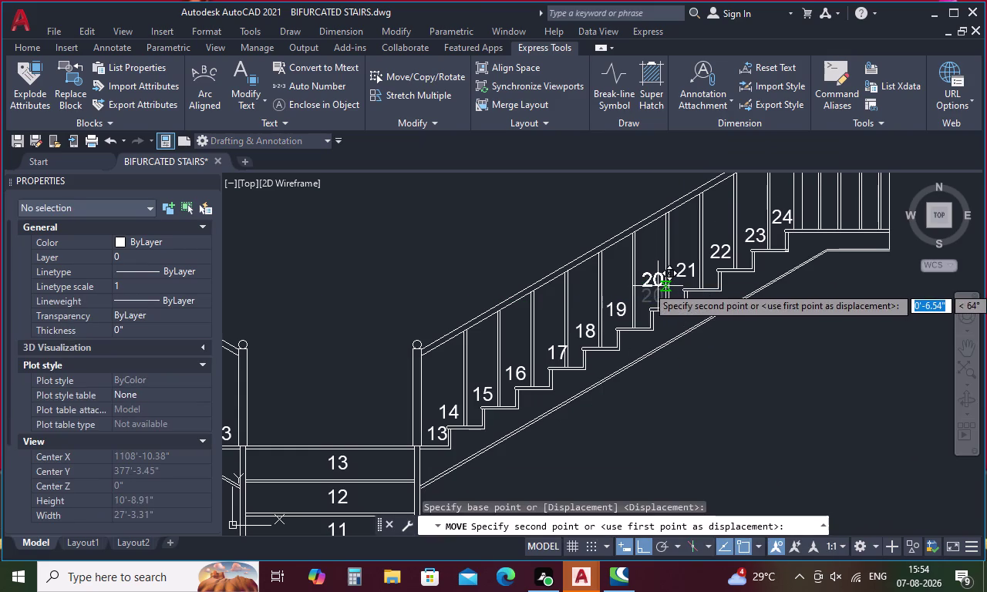
scroll(up, 3)
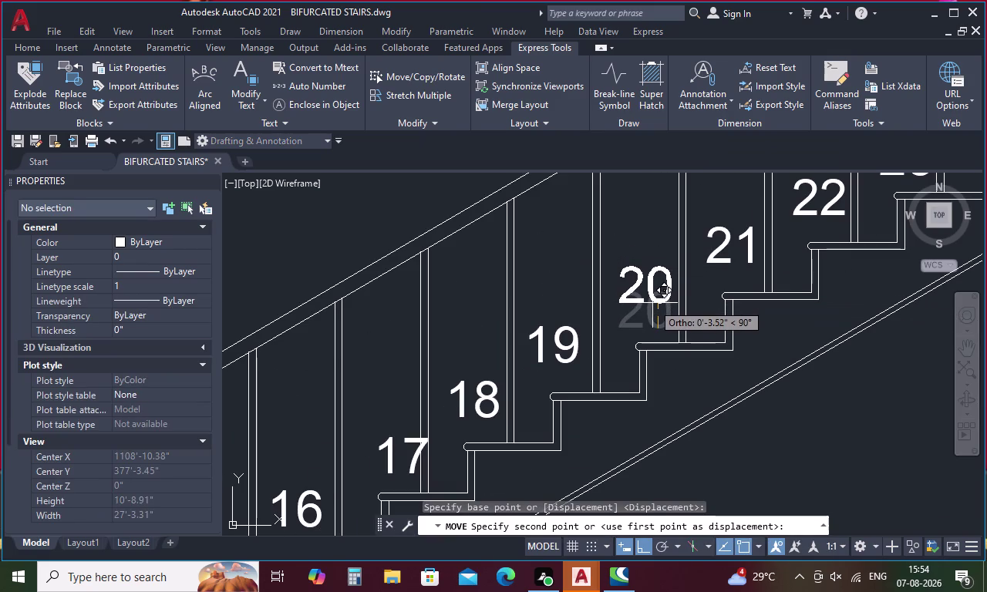
click(652, 310)
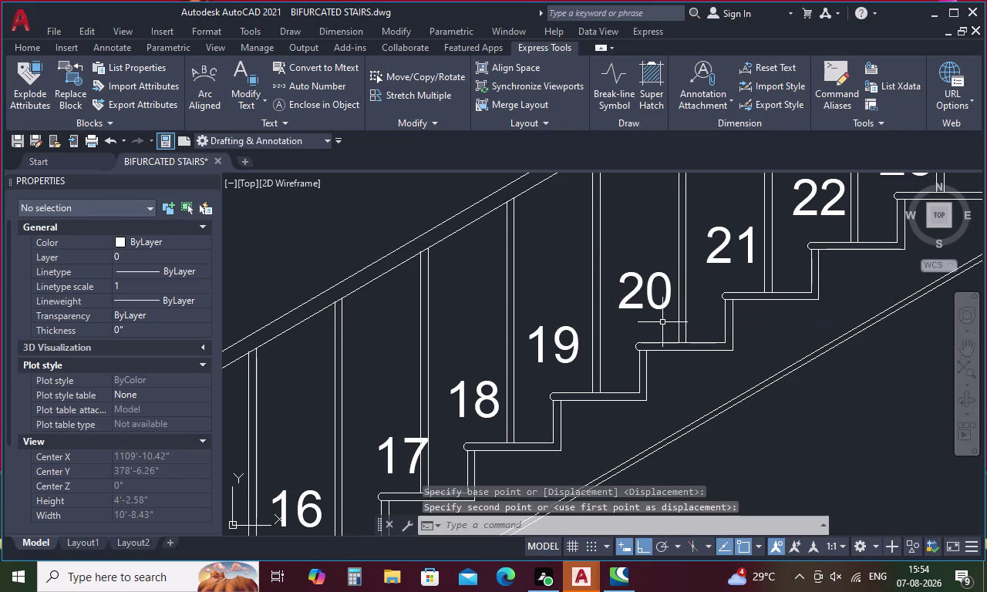
scroll(down, 3)
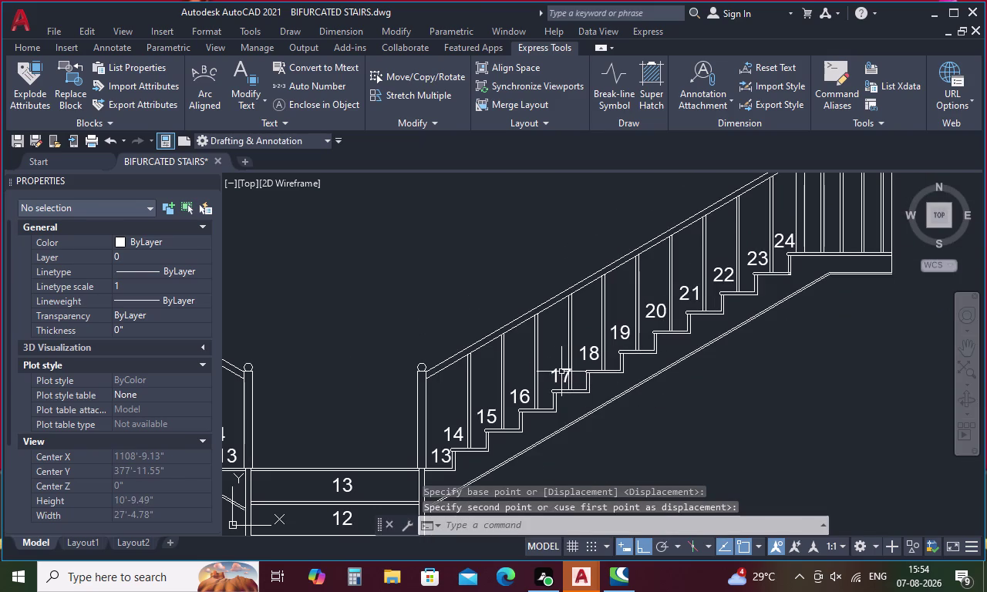
Move step number 17 onto its tread and bring the whole staircase into view.
click(561, 367)
right_click(561, 368)
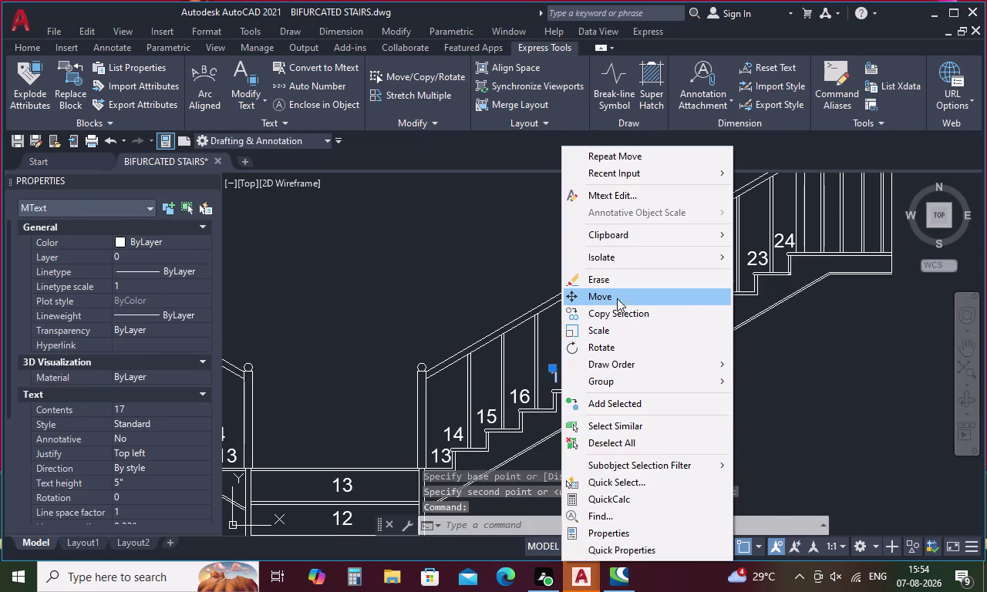
middle_click(618, 291)
click(619, 292)
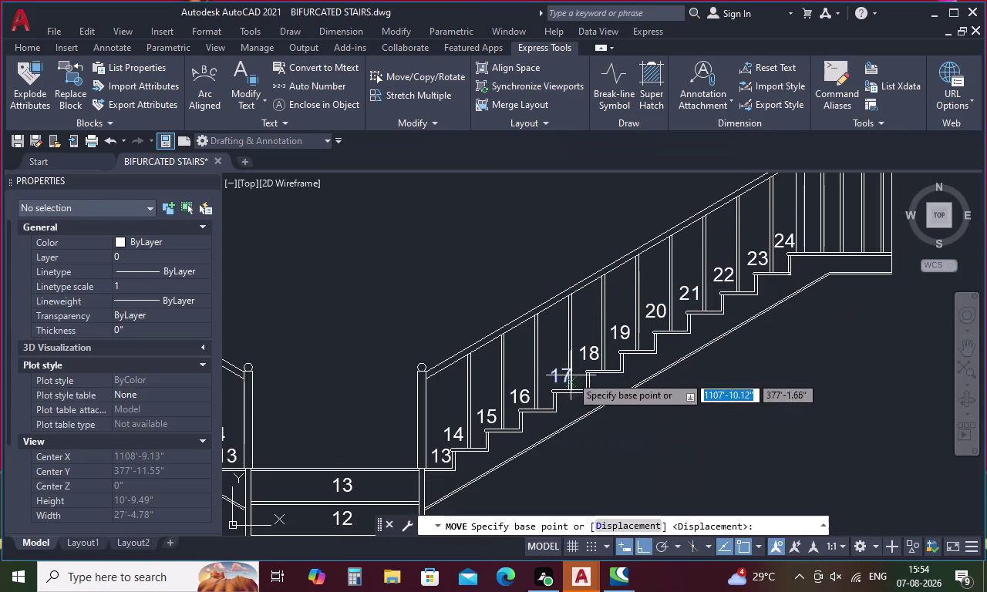
scroll(up, 3)
click(565, 365)
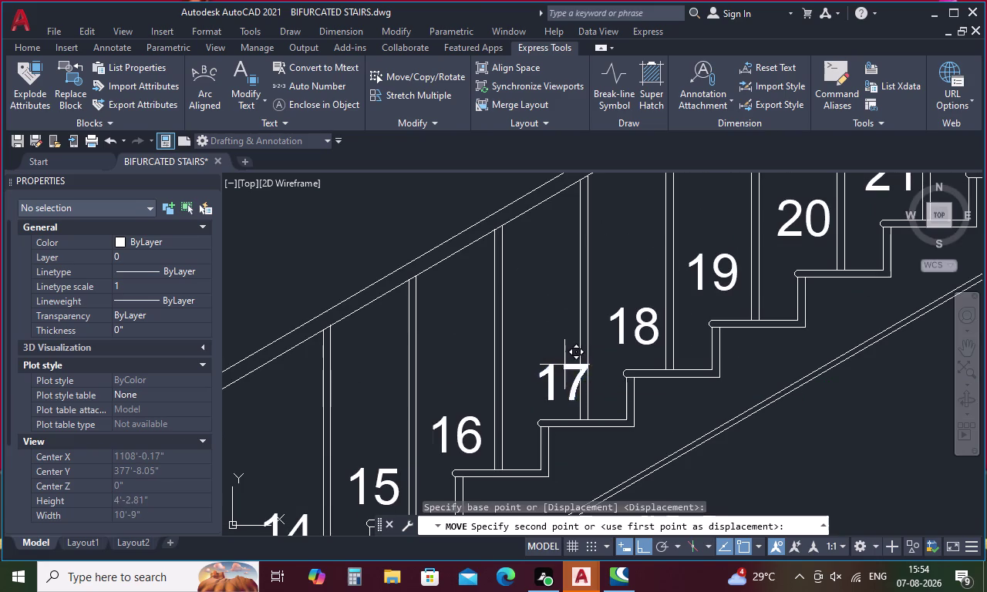
click(546, 363)
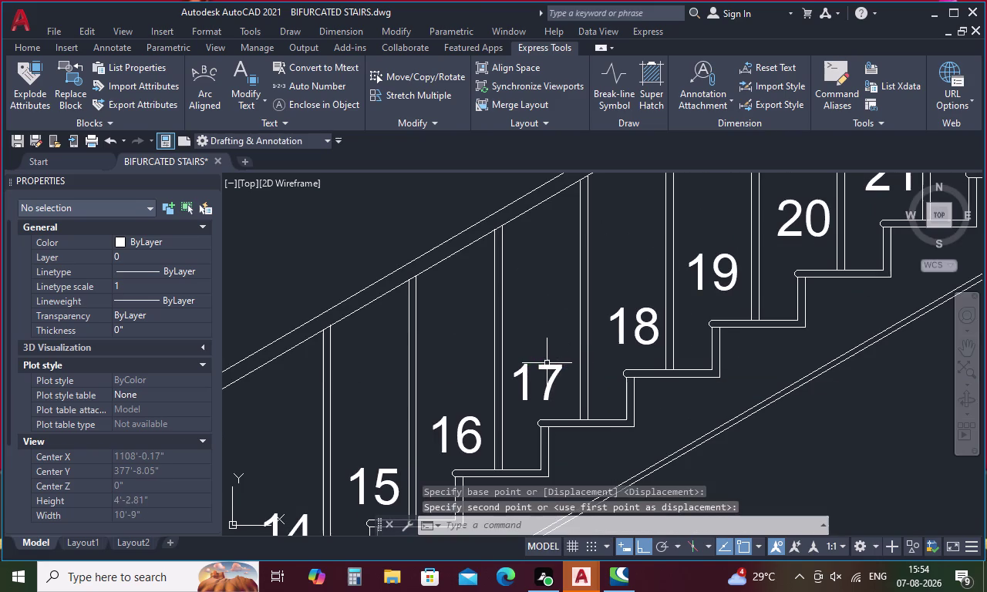
scroll(down, 3)
scroll(up, 3)
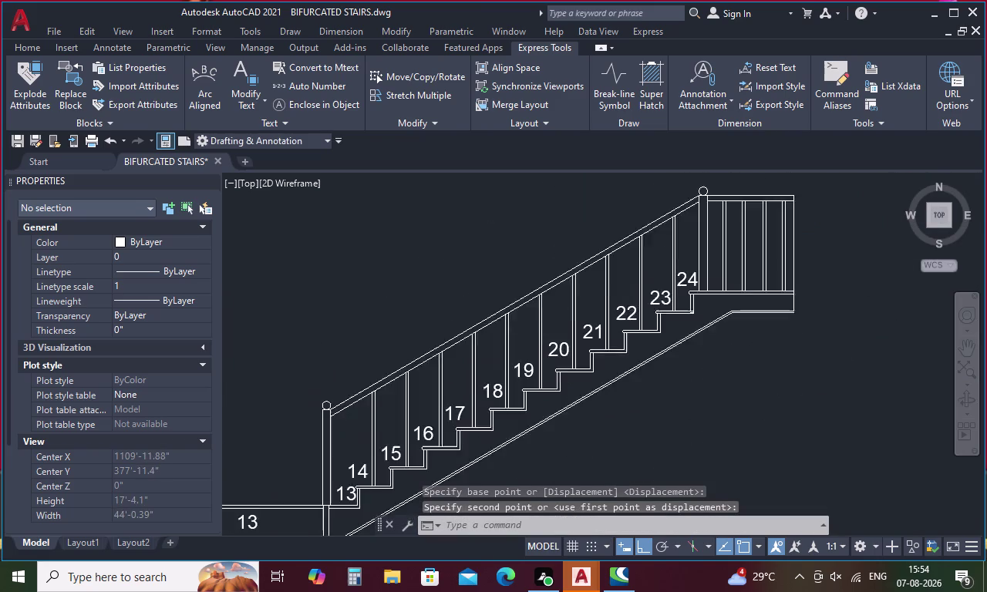
scroll(down, 3)
middle_drag(629, 379, 747, 330)
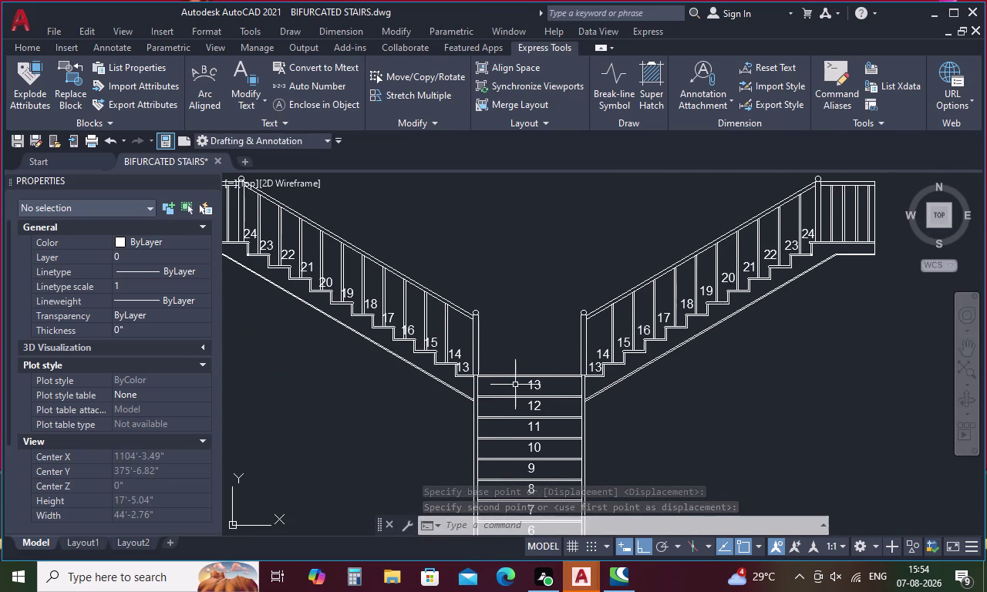
Move step number 15 on the left flight onto its tread.
middle_drag(501, 372, 536, 359)
scroll(up, 3)
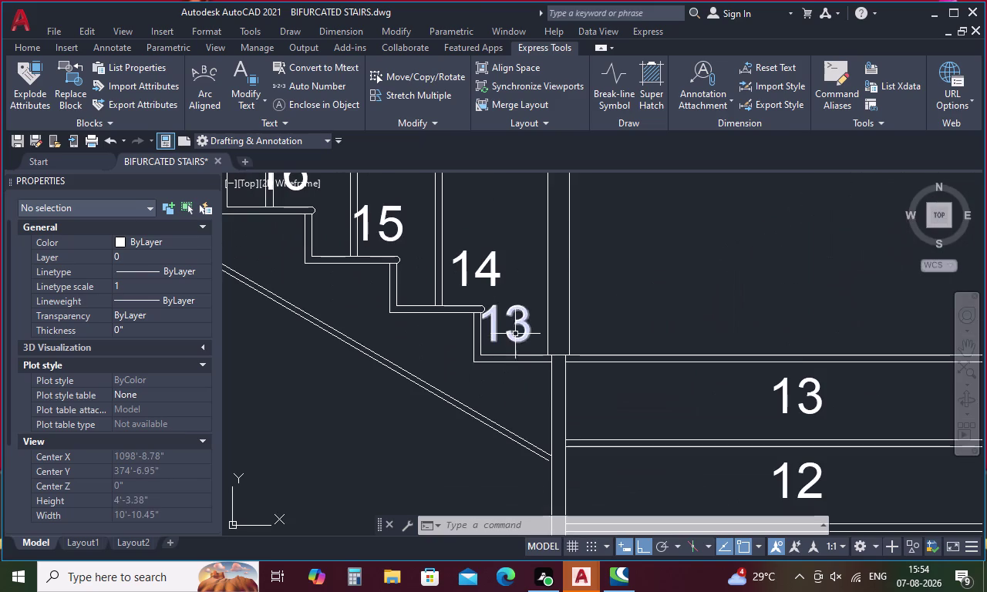
middle_drag(504, 333, 579, 413)
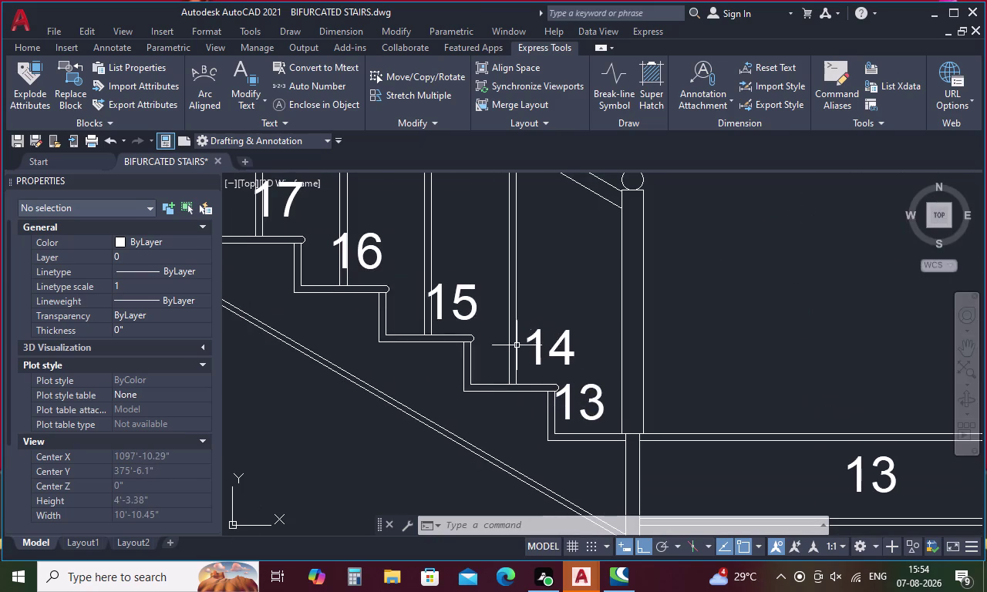
click(474, 300)
right_click(475, 300)
click(537, 298)
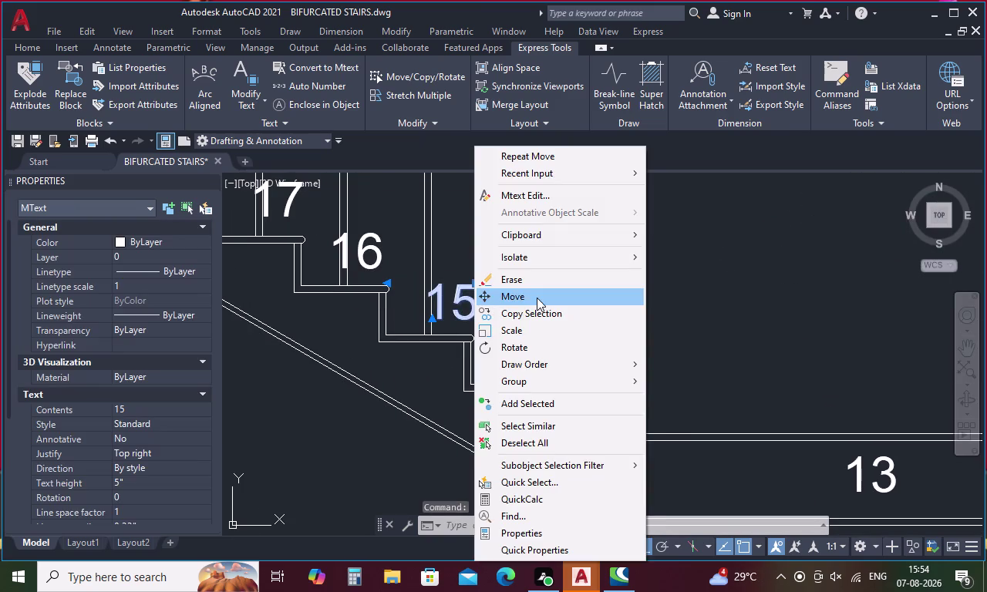
click(477, 307)
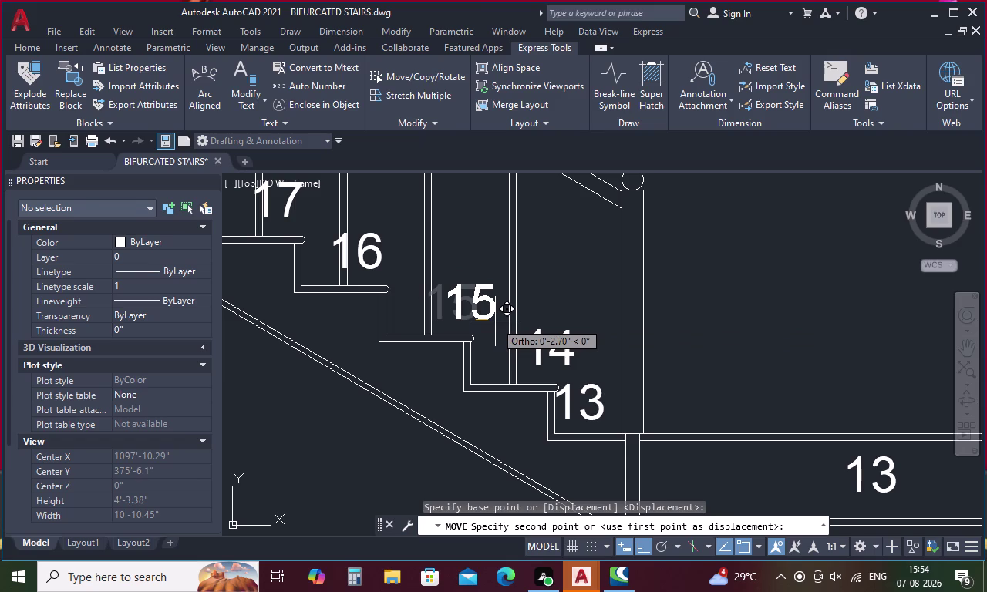
click(490, 323)
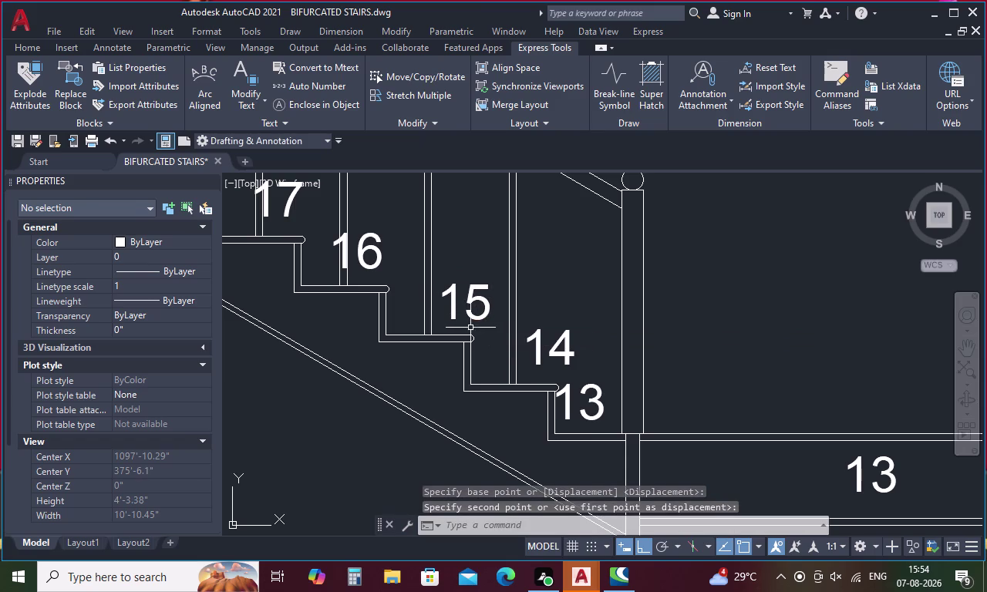
Move step number 16 on the left flight onto its tread.
middle_drag(461, 327, 510, 378)
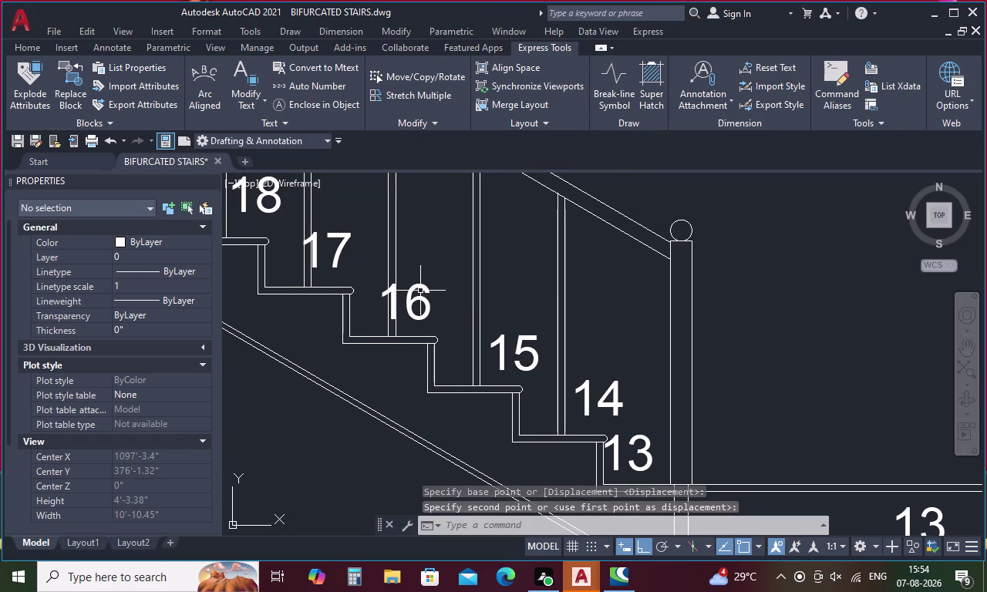
click(422, 287)
right_click(423, 287)
click(458, 298)
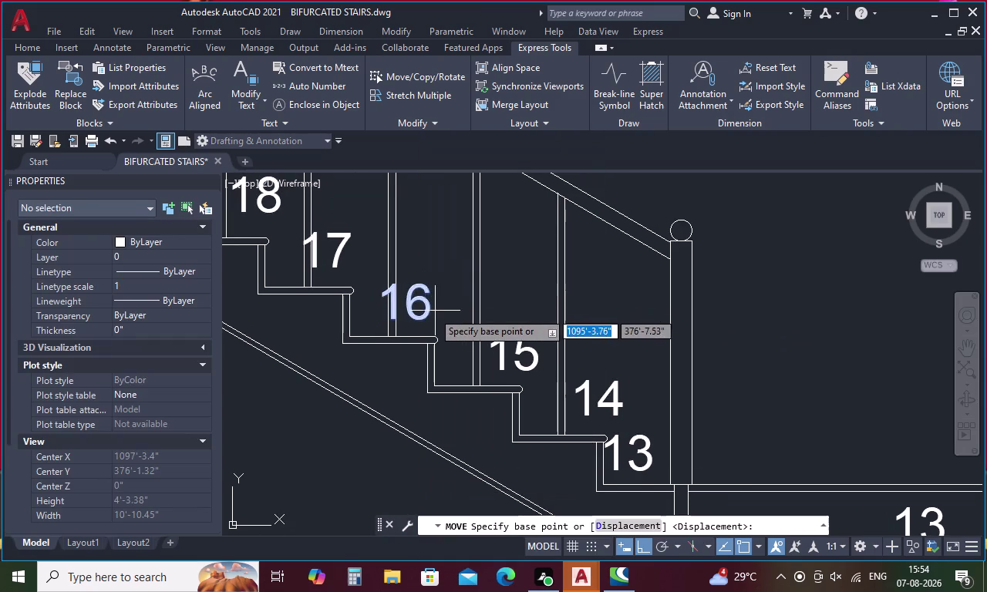
click(425, 314)
click(452, 321)
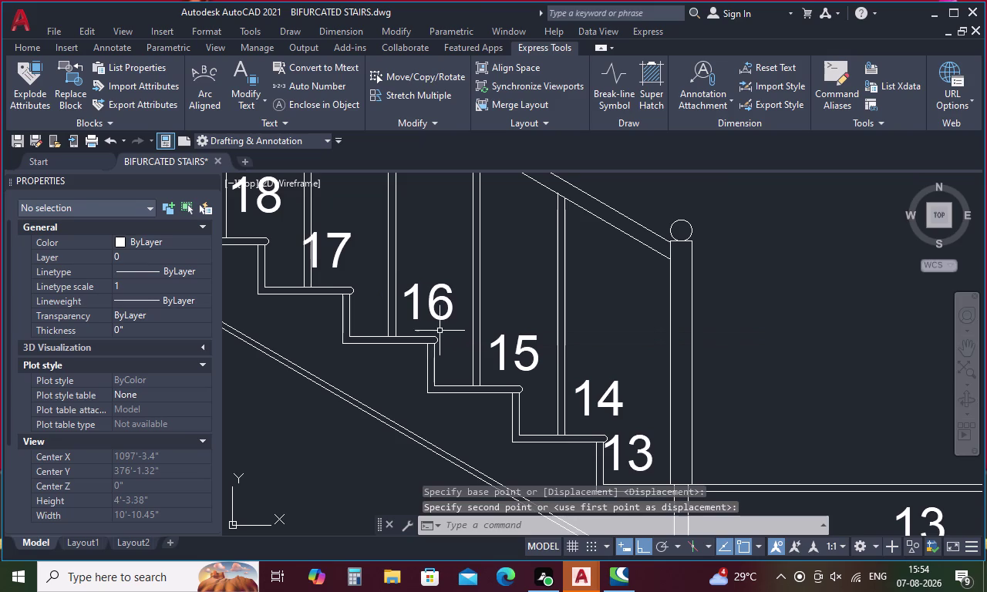
Move step number 17 on the left flight onto its tread.
middle_drag(465, 323, 621, 369)
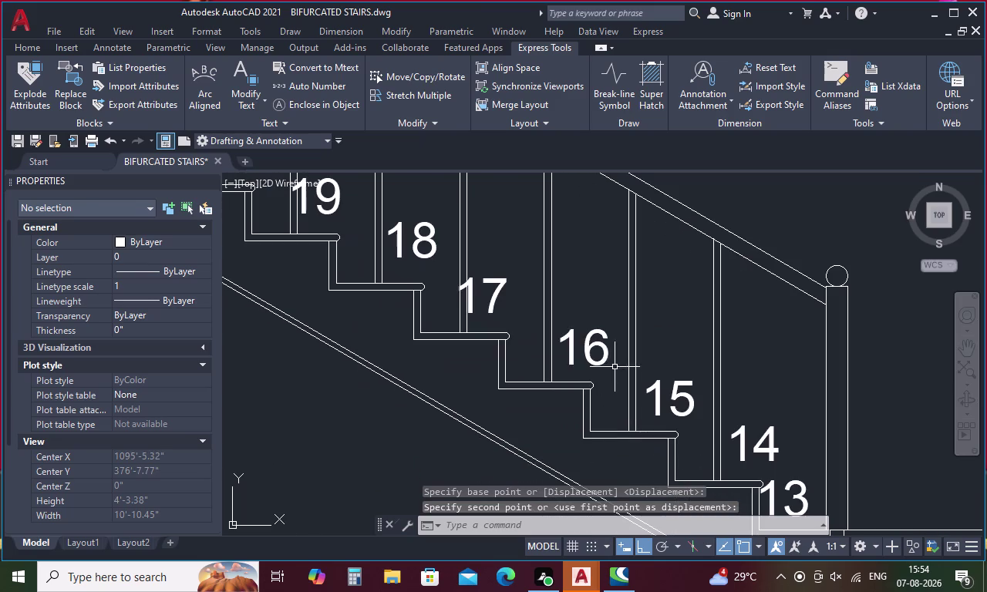
click(485, 283)
right_click(485, 284)
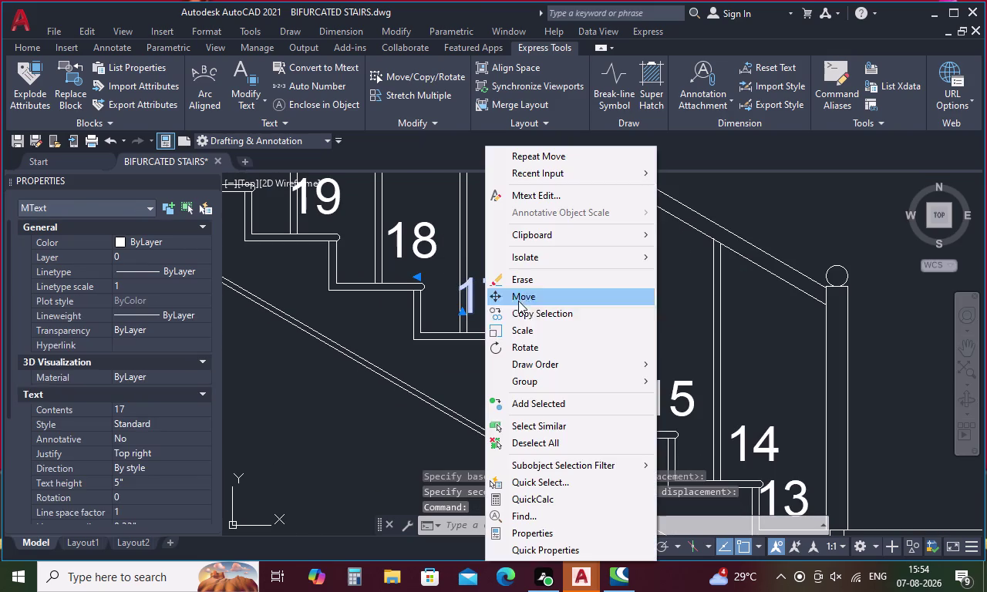
click(536, 293)
click(475, 305)
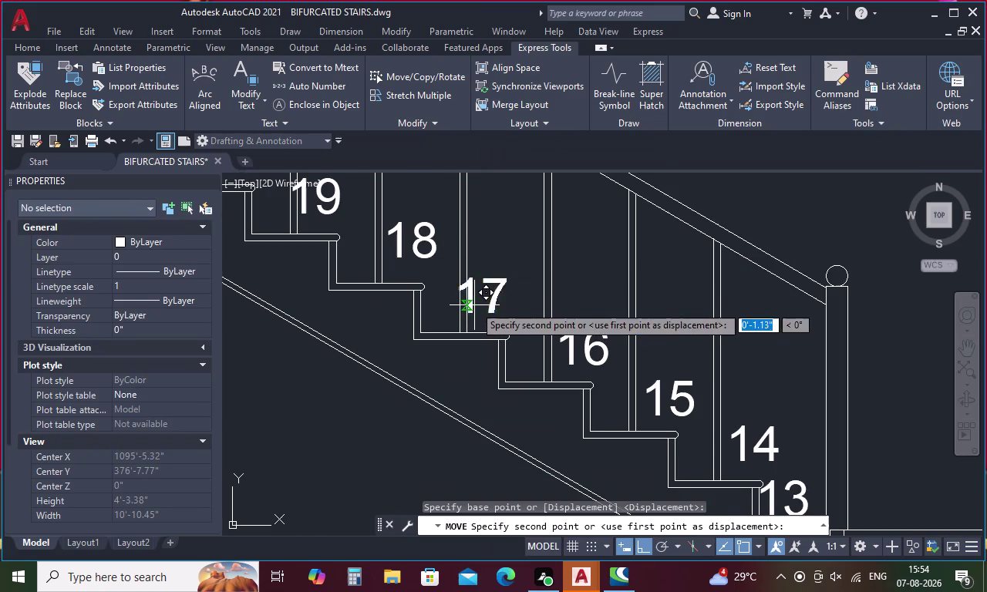
click(482, 305)
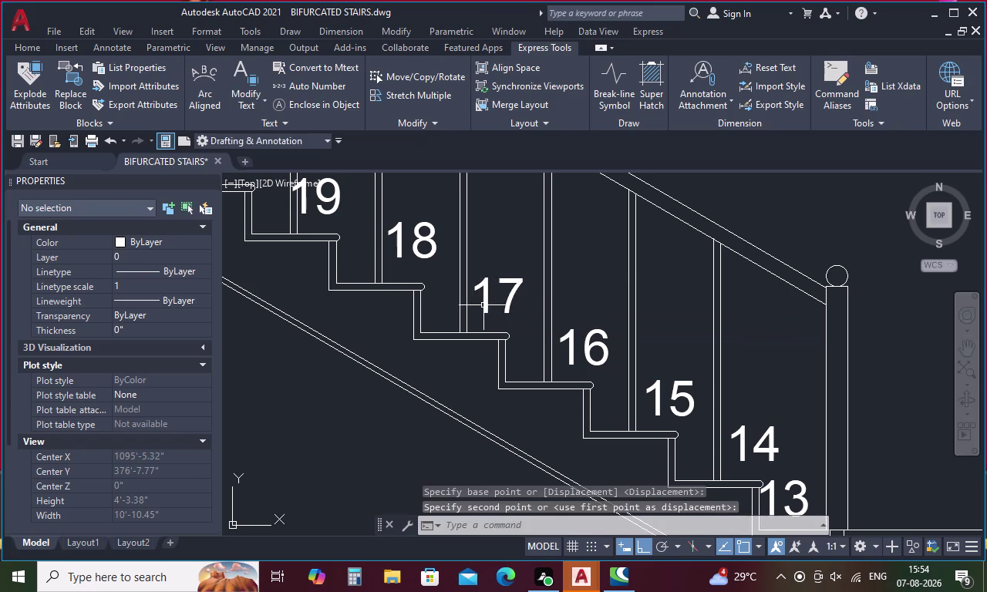
scroll(down, 3)
middle_drag(484, 305, 539, 331)
middle_drag(456, 297, 474, 328)
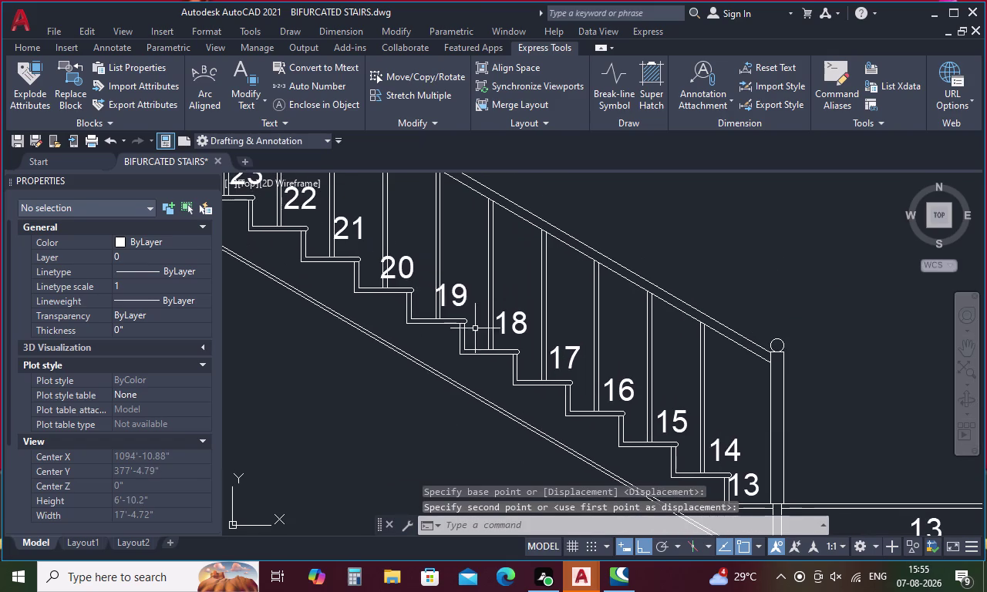
Move step number 19 on the left flight onto its tread.
click(458, 302)
right_click(457, 301)
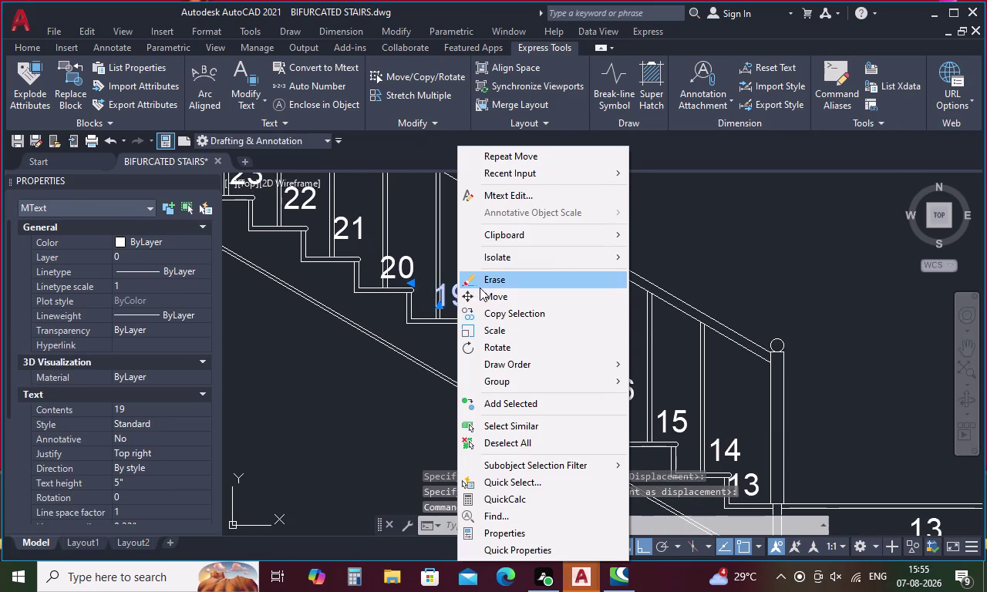
click(486, 300)
click(456, 302)
click(462, 302)
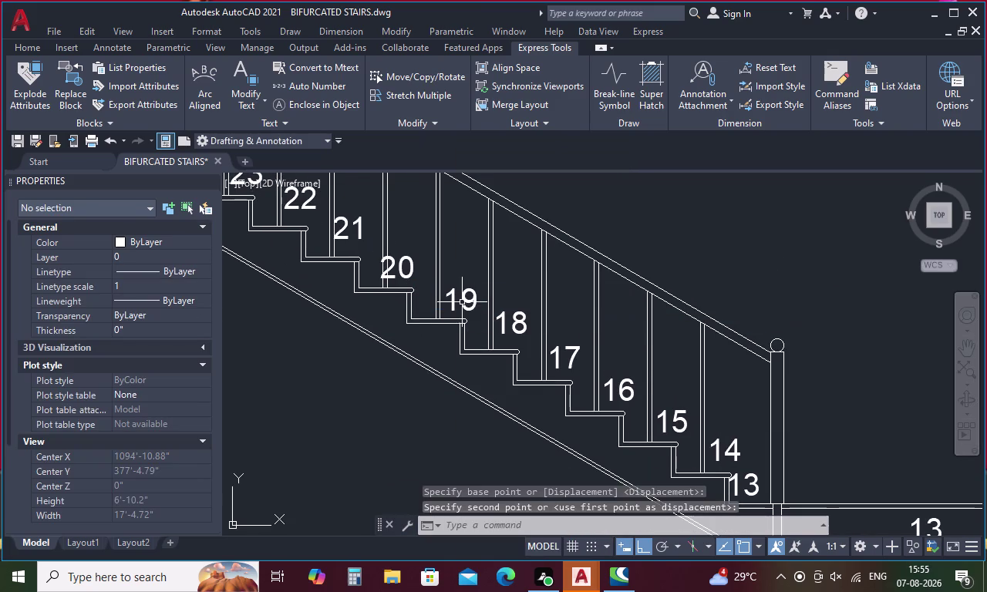
middle_drag(462, 302, 561, 349)
Move step number 20 on the left flight onto its tread.
click(510, 317)
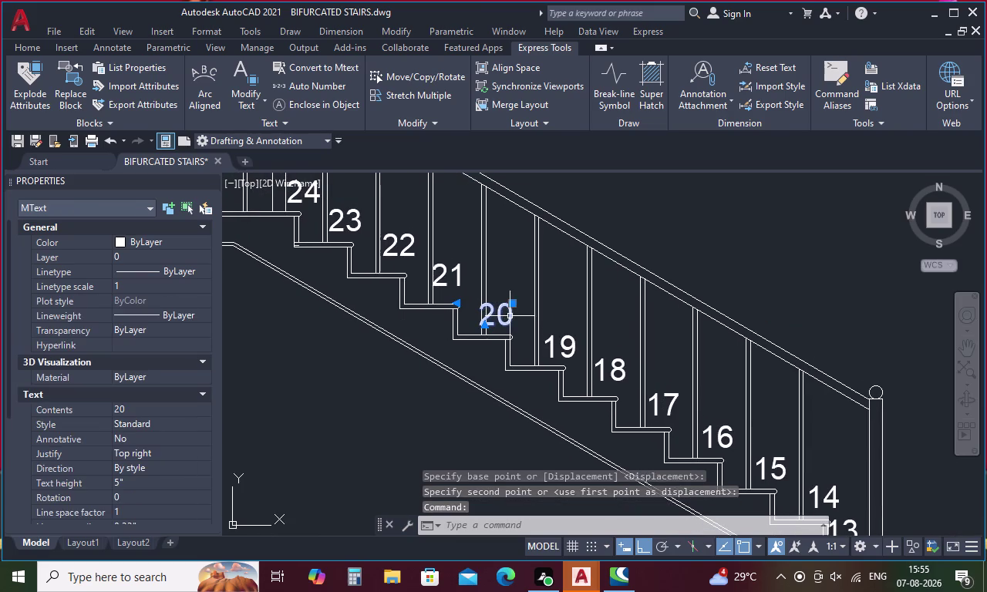
right_click(510, 317)
click(531, 299)
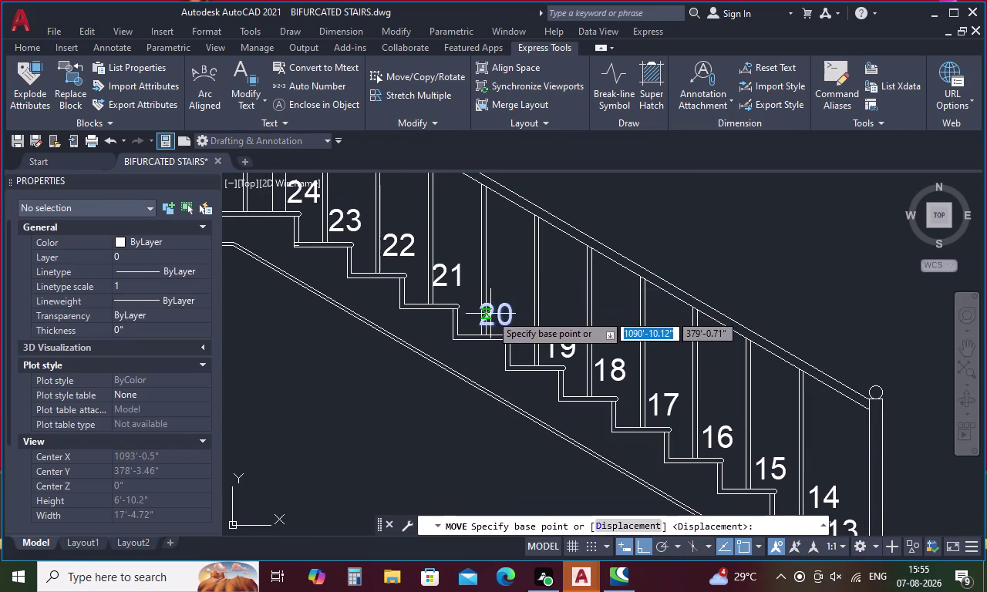
click(496, 313)
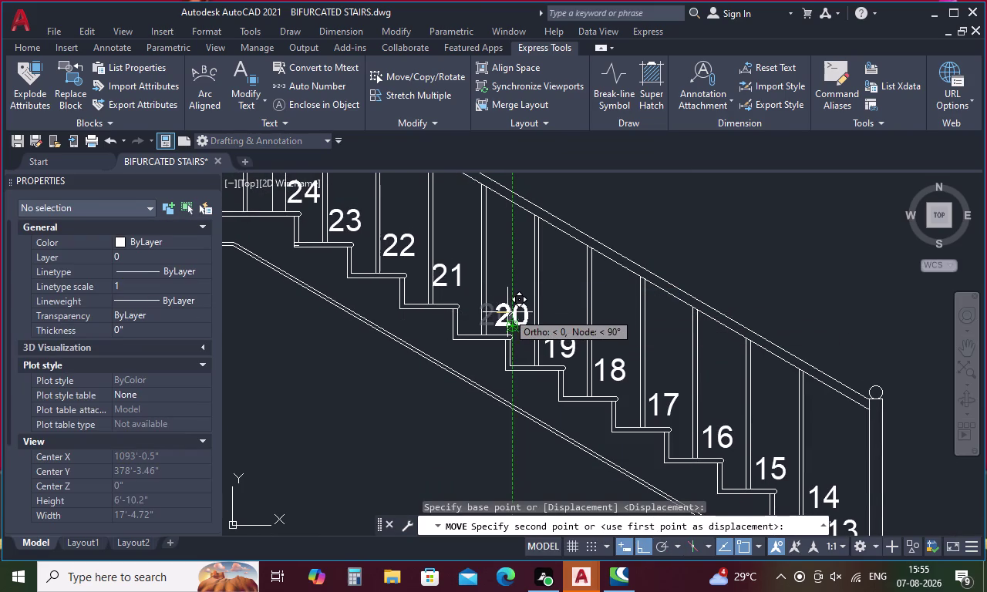
scroll(up, 3)
scroll(up, 3)
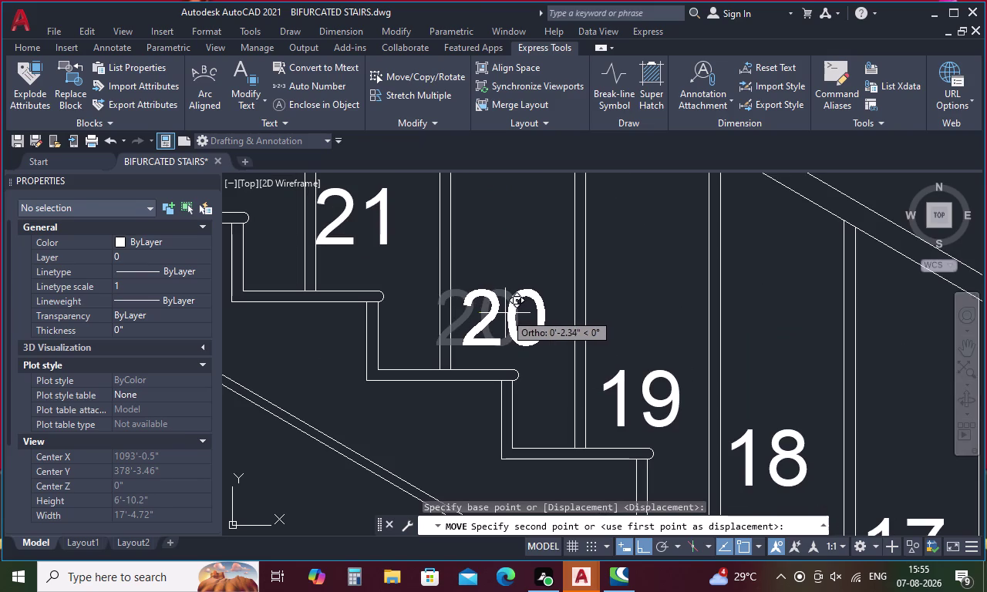
click(505, 313)
scroll(down, 3)
Zoom out and pan to review the whole staircase and the plan above.
middle_drag(464, 305, 649, 384)
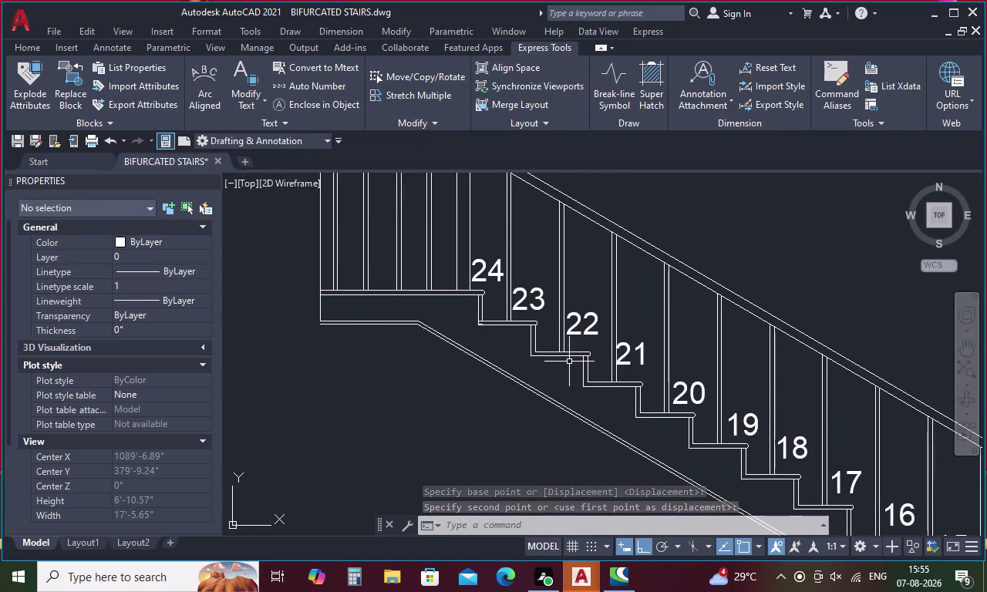
scroll(down, 3)
scroll(down, 3)
middle_drag(728, 317, 600, 296)
scroll(down, 3)
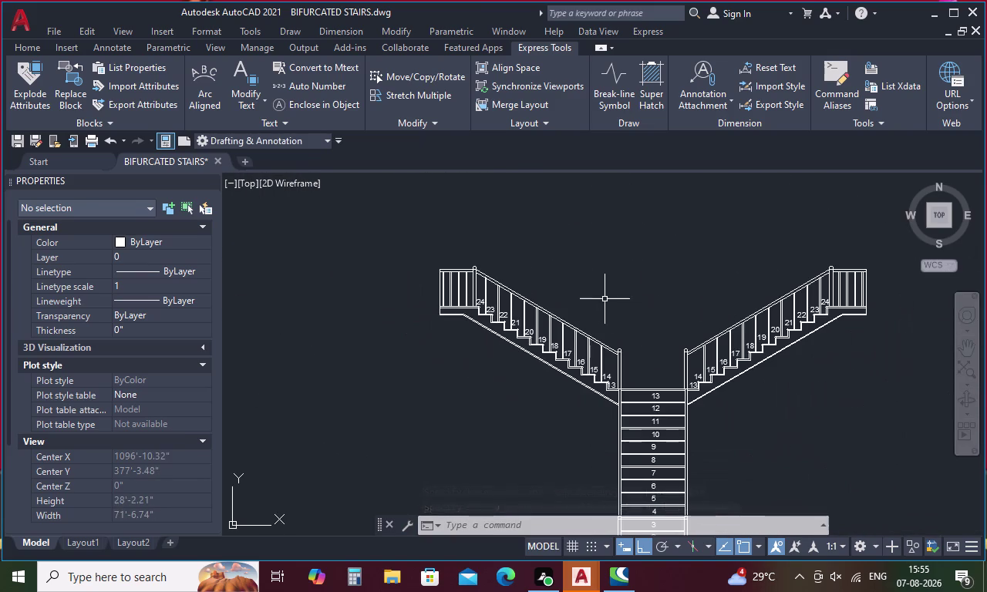
middle_drag(650, 307, 590, 326)
middle_drag(623, 349, 603, 304)
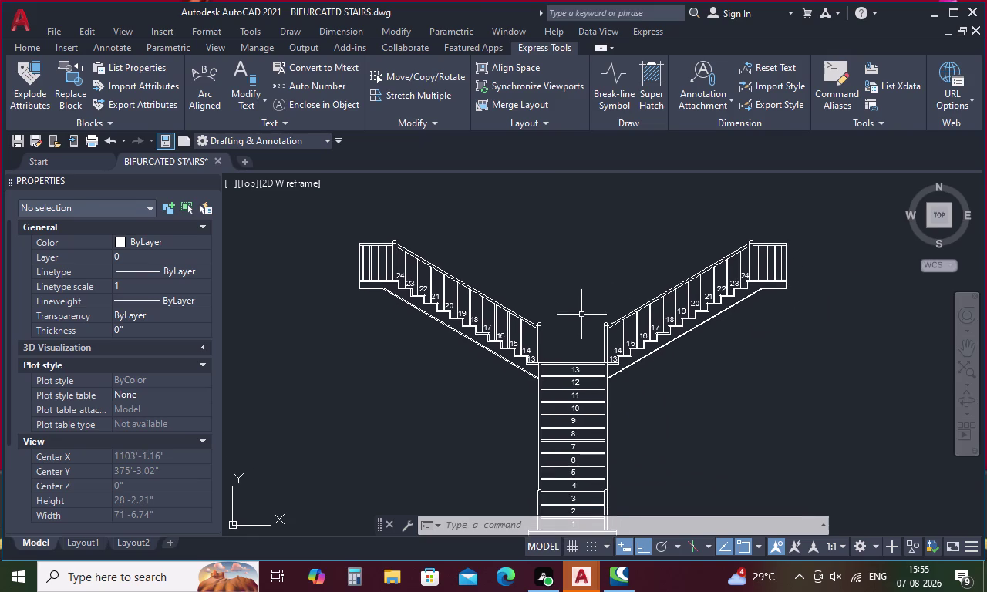
scroll(down, 3)
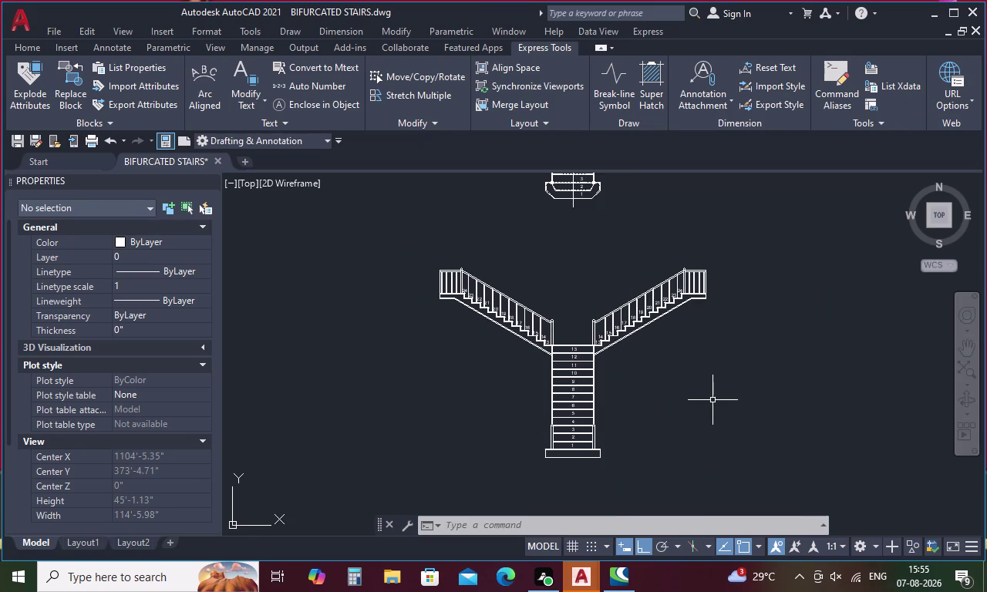
middle_drag(678, 307, 670, 343)
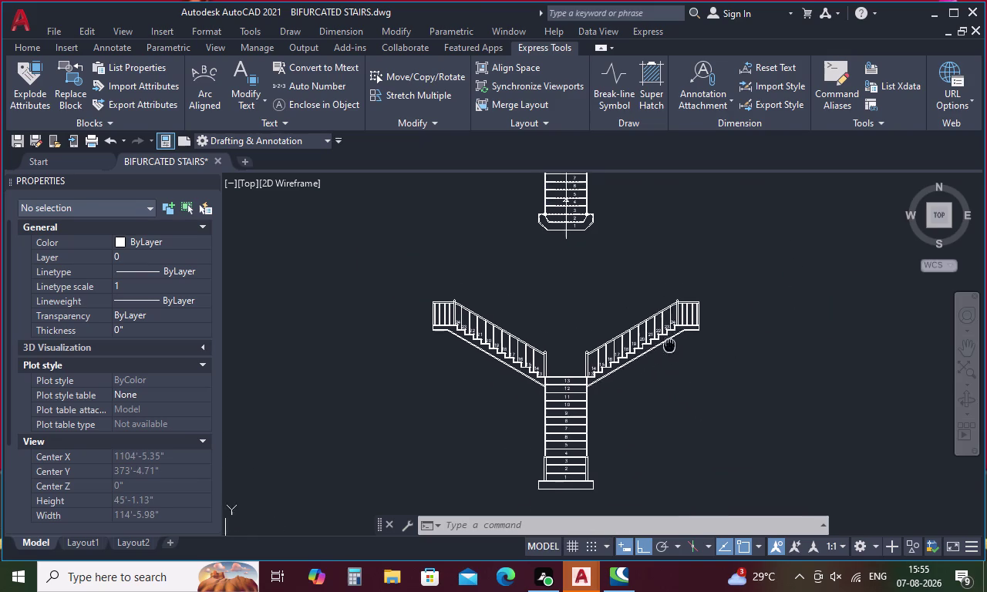
Start an MTEXT note with T, placing its box just below step 1 of the upper plan.
middle_drag(669, 344, 655, 375)
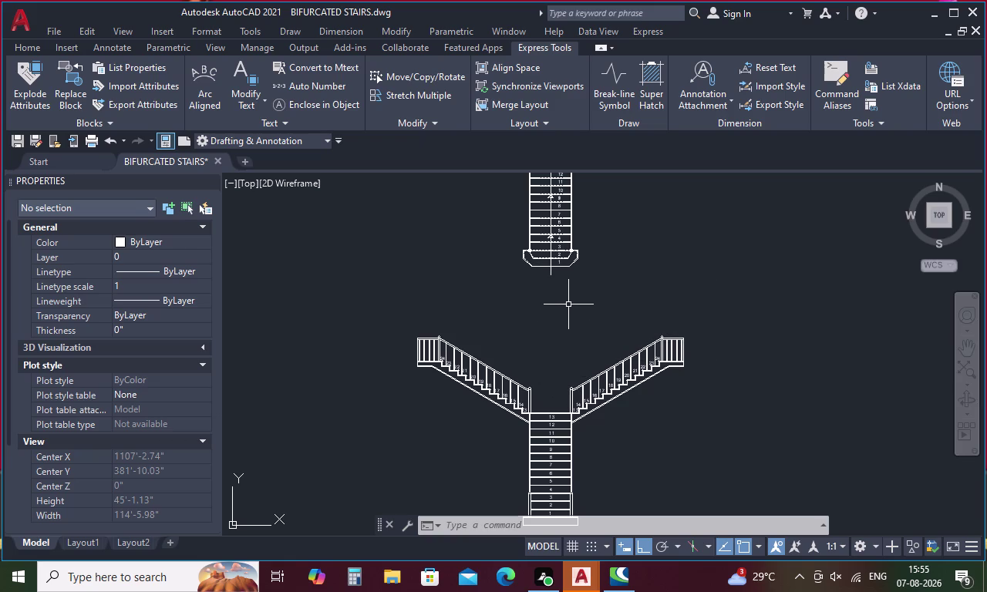
text(t)
key(space)
scroll(up, 3)
drag(544, 262, 597, 277)
click(597, 277)
click(597, 276)
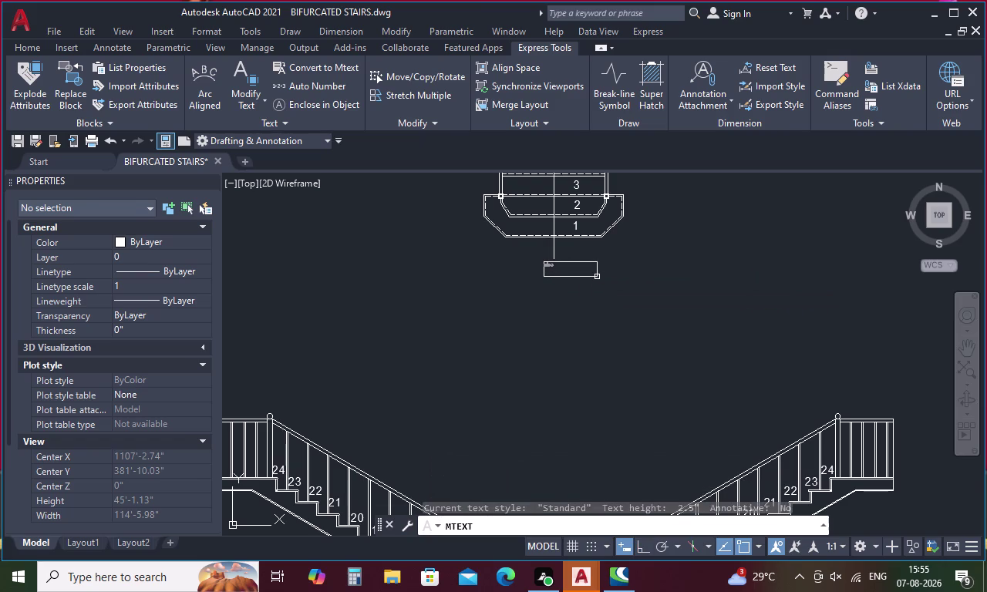
Write 'UP' in capitals below step 1 and enlarge it to text height 8.
text(up)
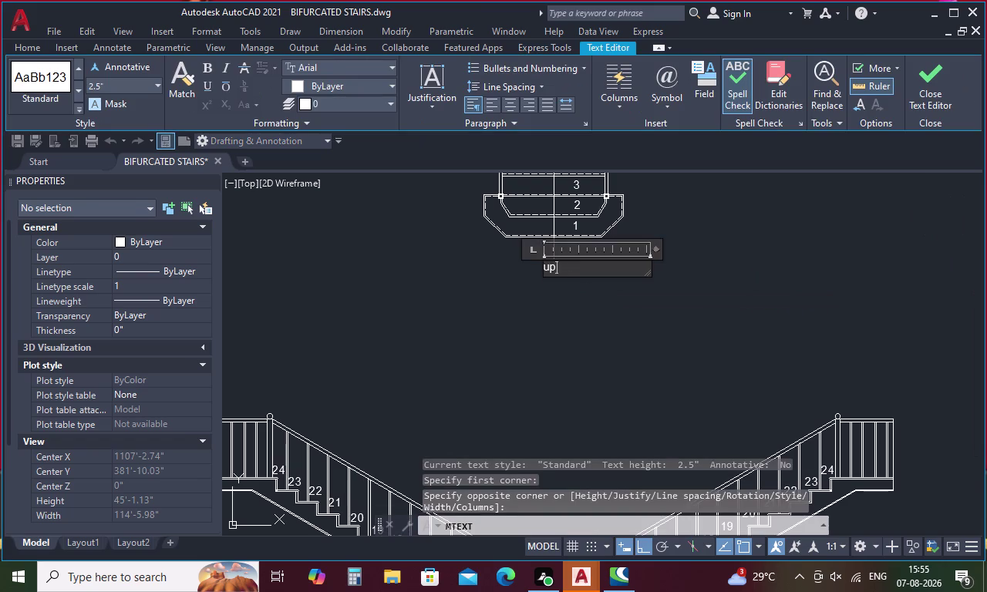
key(BackSpace)
key(BackSpace)
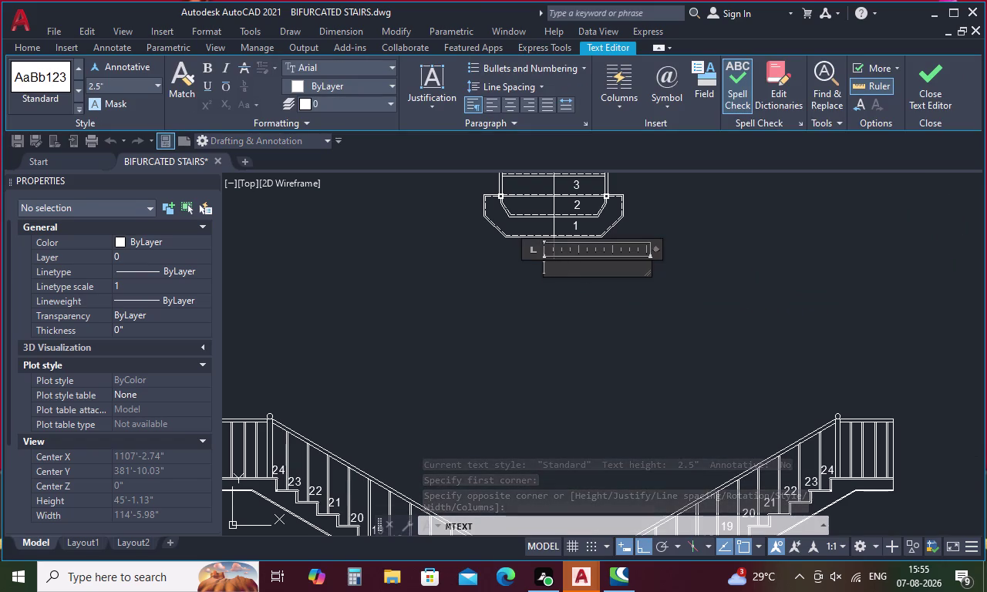
text(UP)
drag(571, 273, 516, 273)
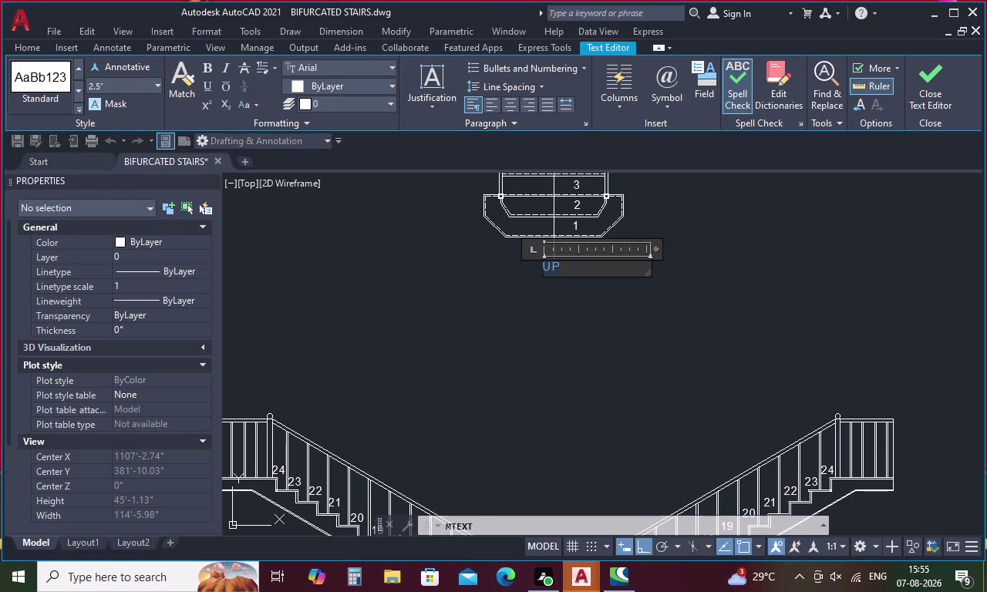
click(112, 88)
key(BackSpace)
key(8)
key(Return)
click(382, 354)
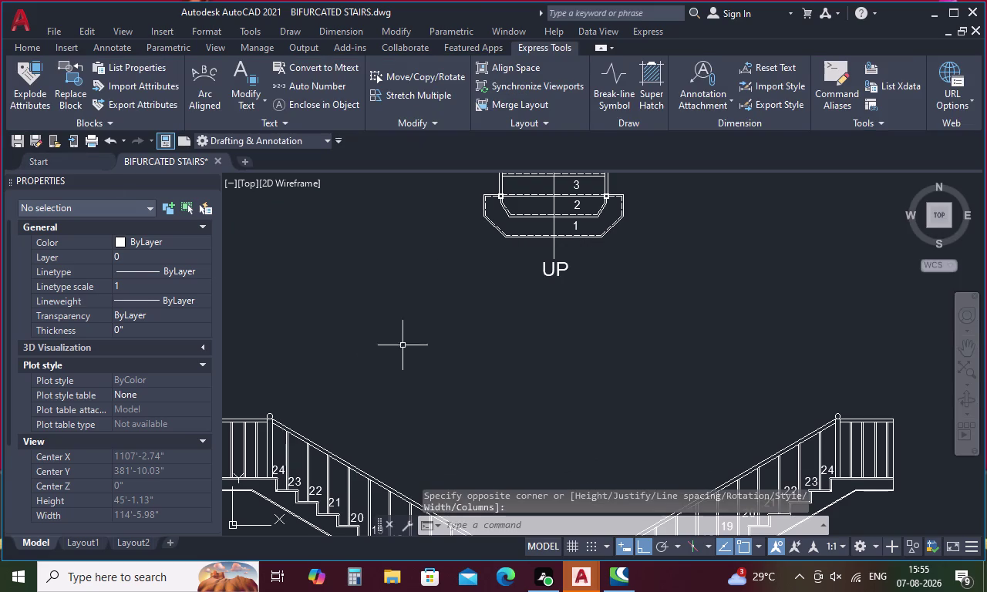
scroll(down, 3)
scroll(down, 3)
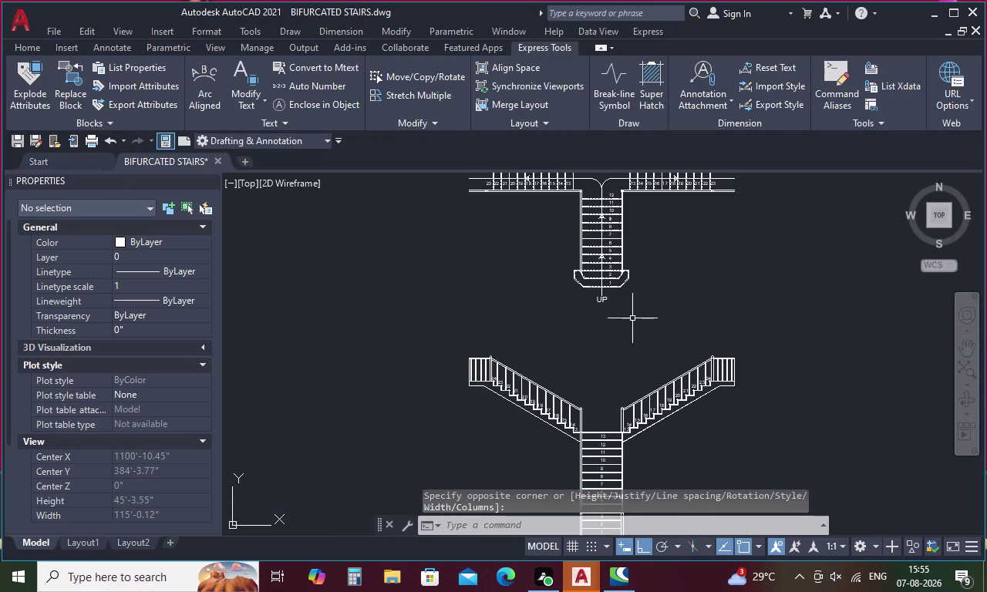
middle_drag(611, 325, 569, 347)
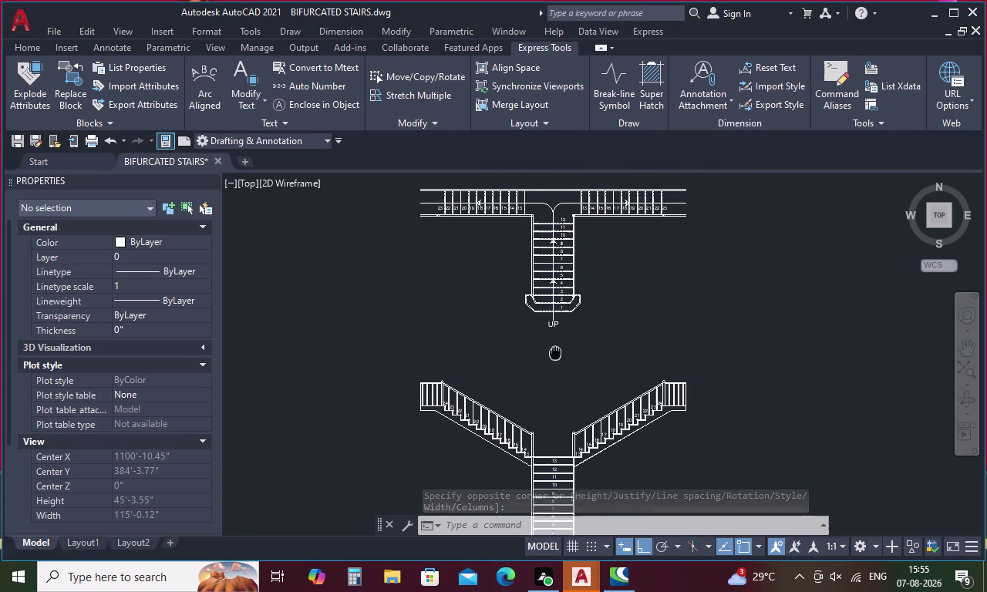
middle_drag(568, 348, 525, 363)
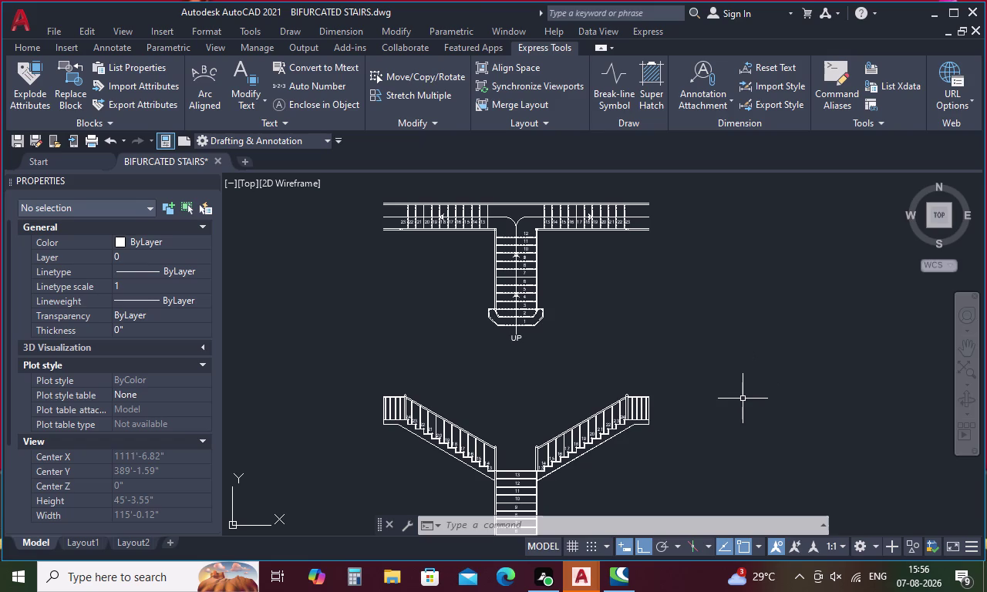
key(Escape)
middle_drag(740, 400, 709, 297)
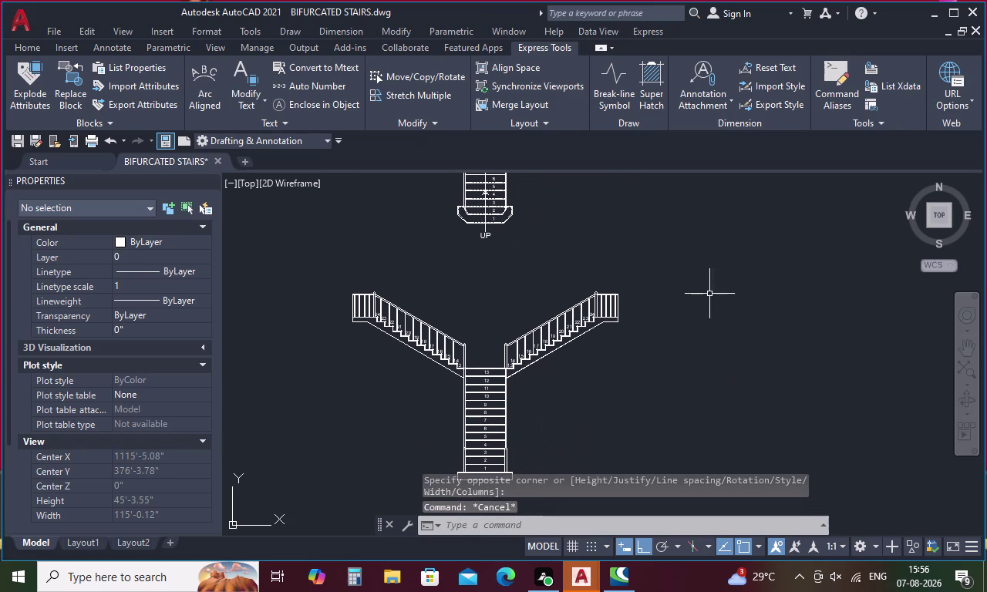
Draw a multiline text box to the right of the elevation's central flight.
text(T)
key(space)
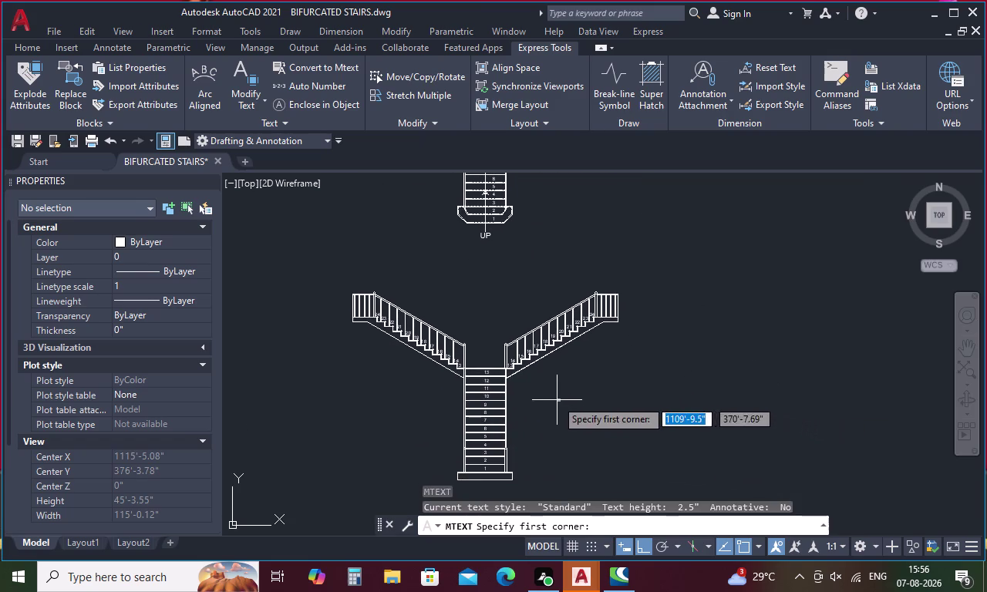
drag(547, 384, 543, 408)
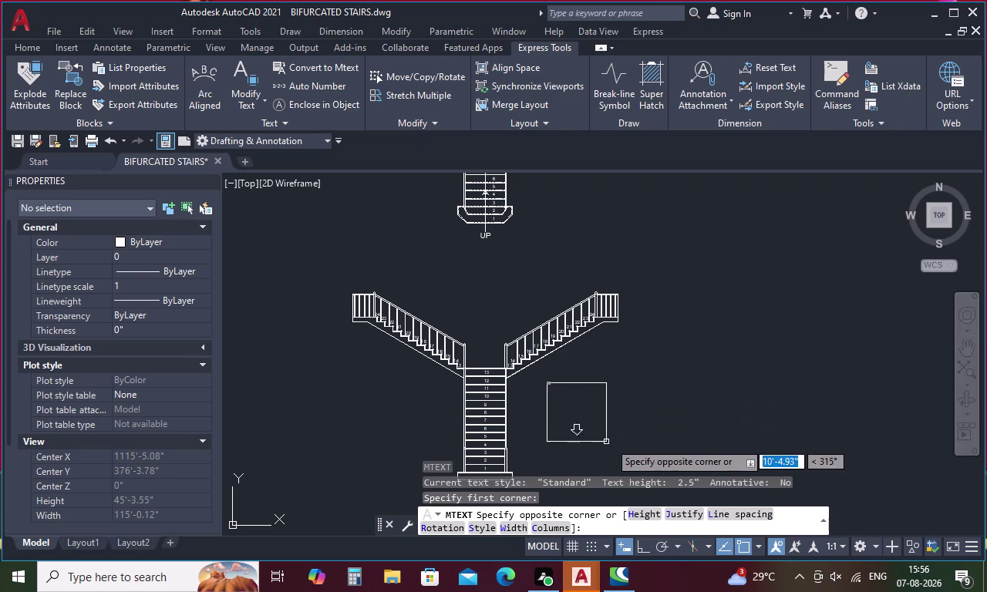
click(645, 451)
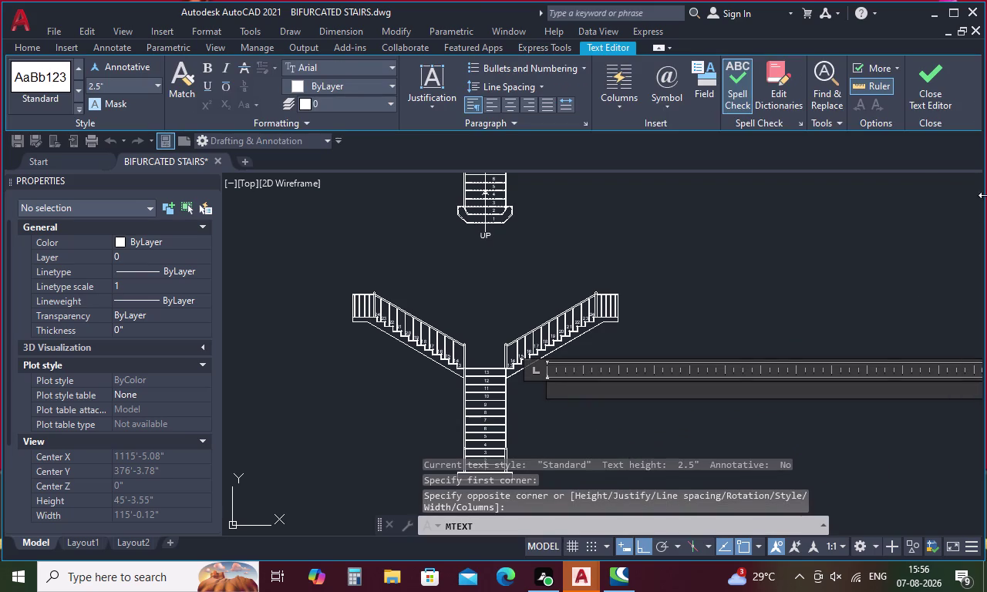
Erase the trial letters and set the note's text height to 6".
key(h)
key(a)
key(n)
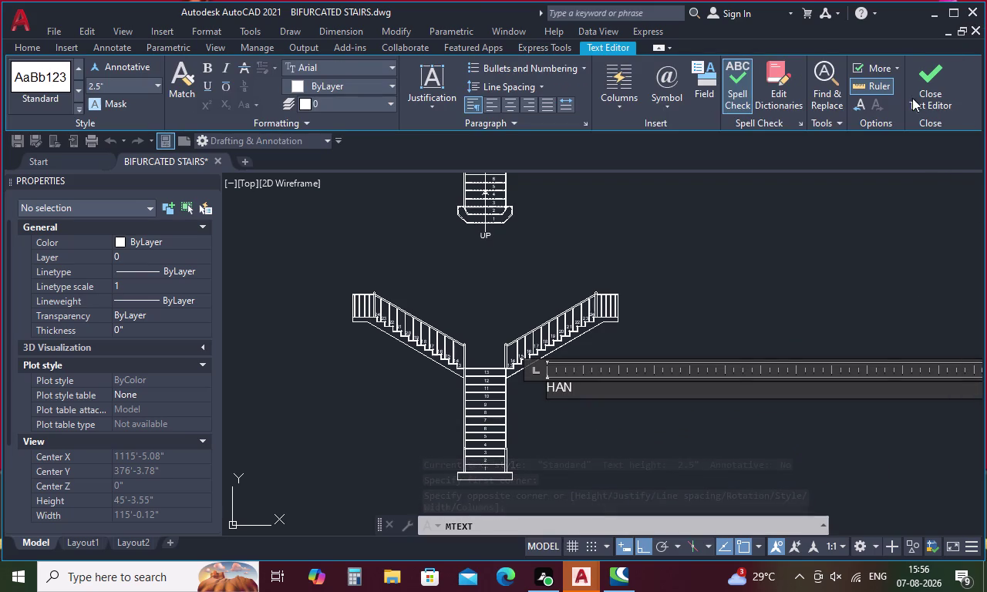
key(BackSpace)
key(BackSpace)
key(BackSpace)
key(BackSpace)
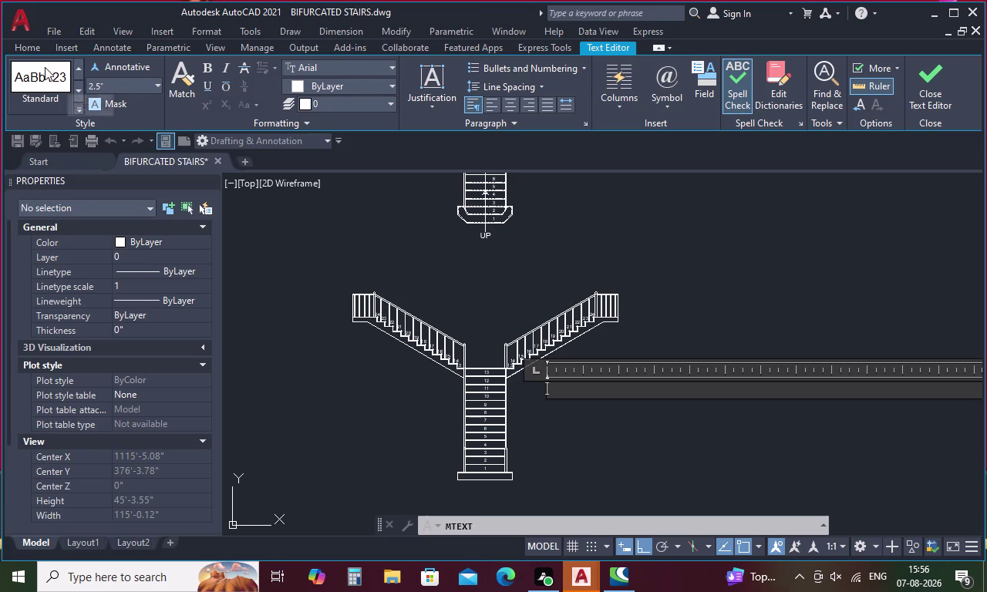
click(113, 89)
key(BackSpace)
key(6)
key(Return)
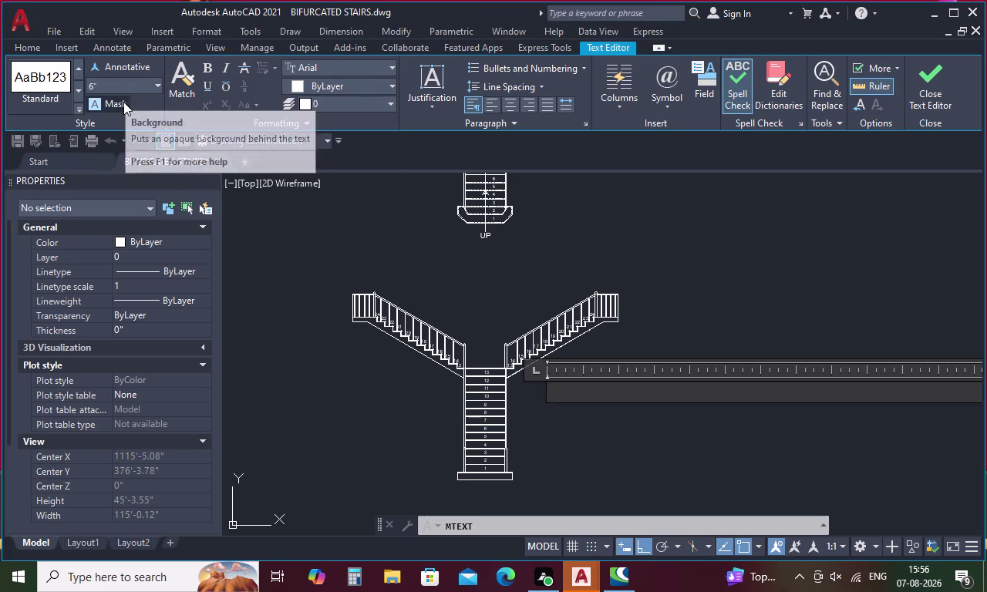
Type HAND RAIL-2" and insert the diameter symbol after it.
key(h)
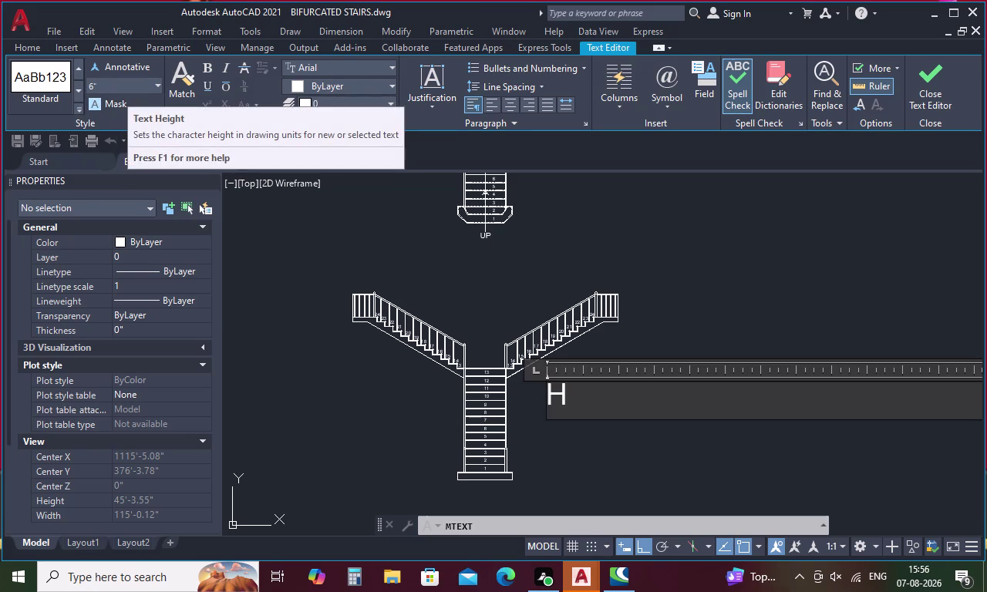
key(a)
key(n)
text(D)
key(space)
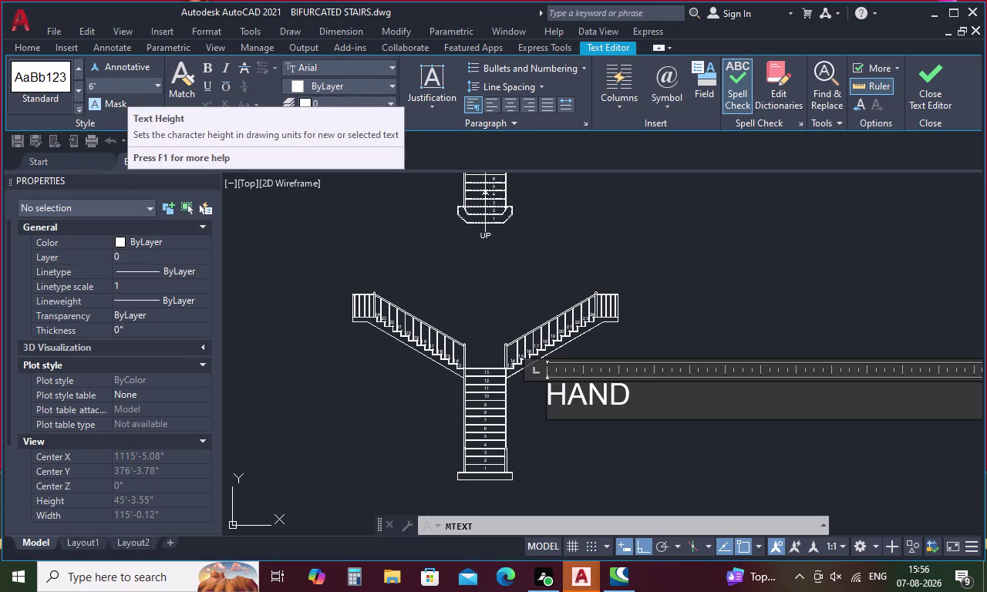
text(R)
key(a)
key(i)
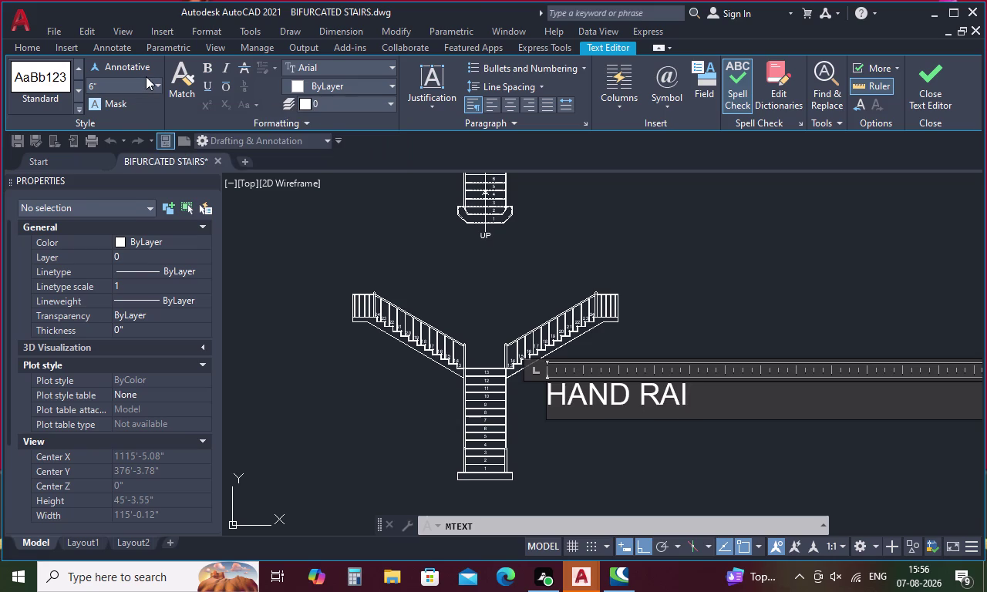
key(l)
key(minus)
key(2)
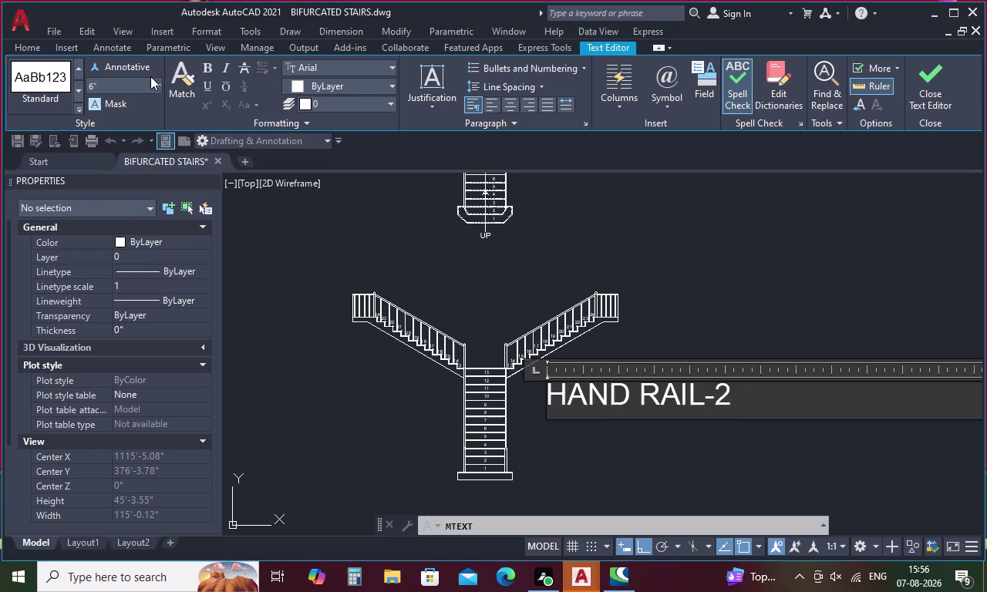
key(shift+quotedbl)
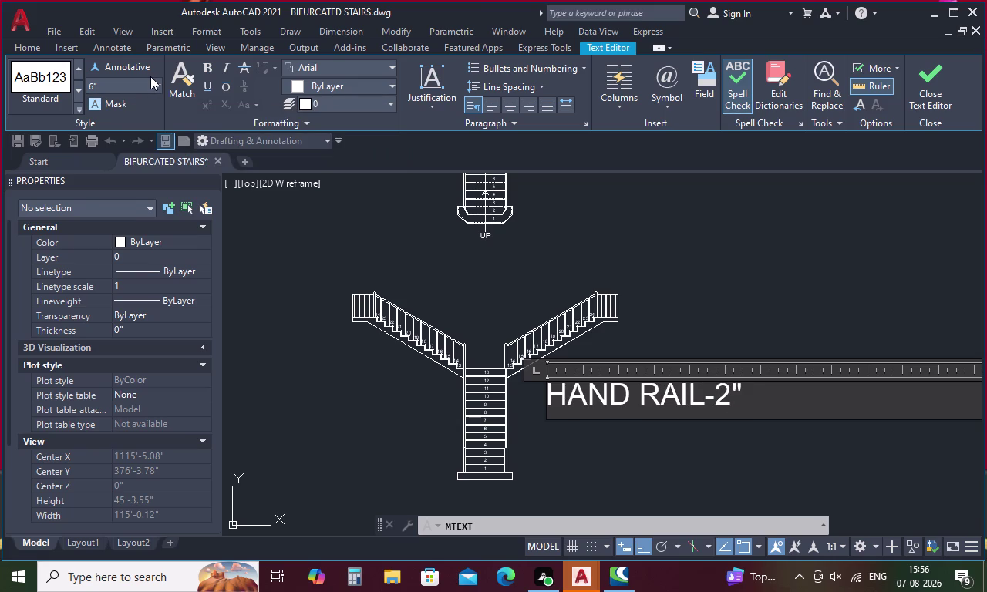
click(669, 90)
click(715, 155)
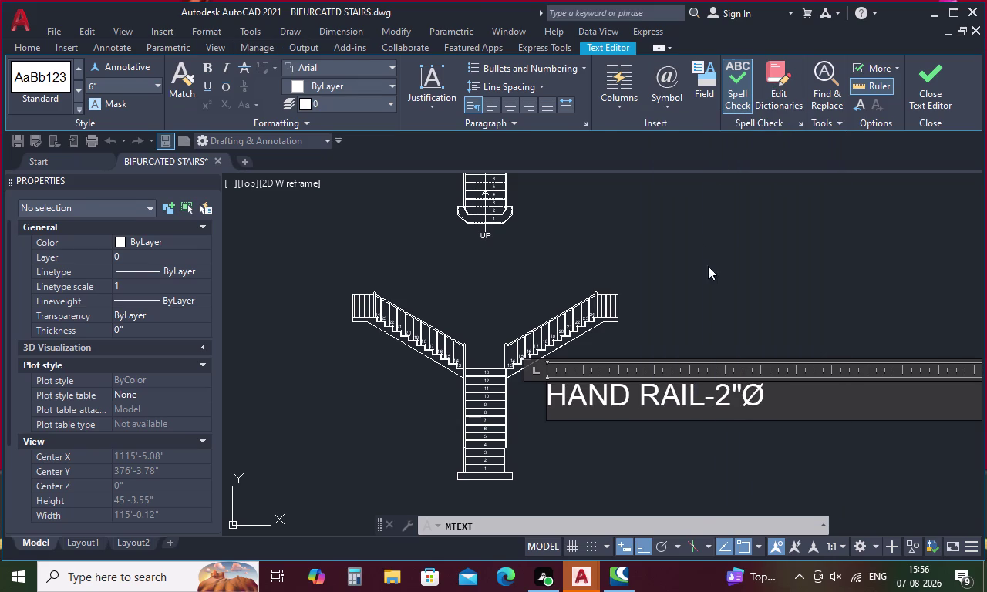
Type NEWEL POST-3'HIGH on a new second line of the note.
key(Return)
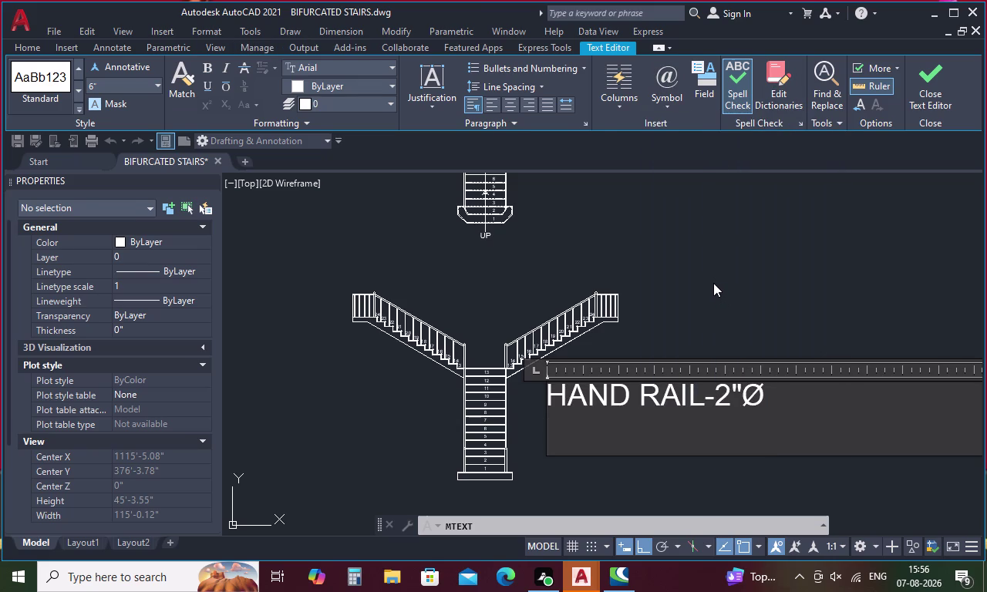
key(n)
text(E)
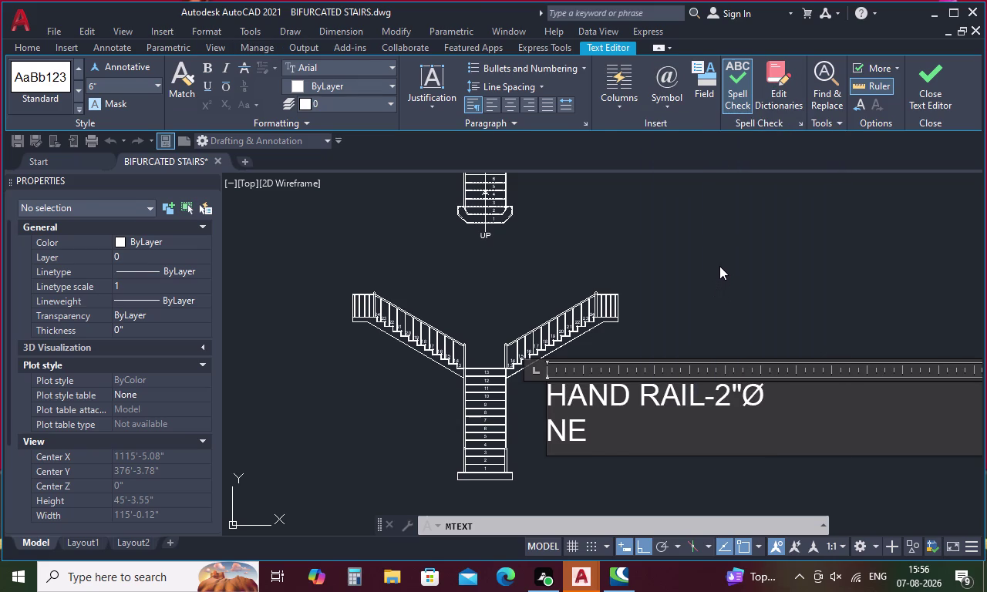
text(WE)
key(l)
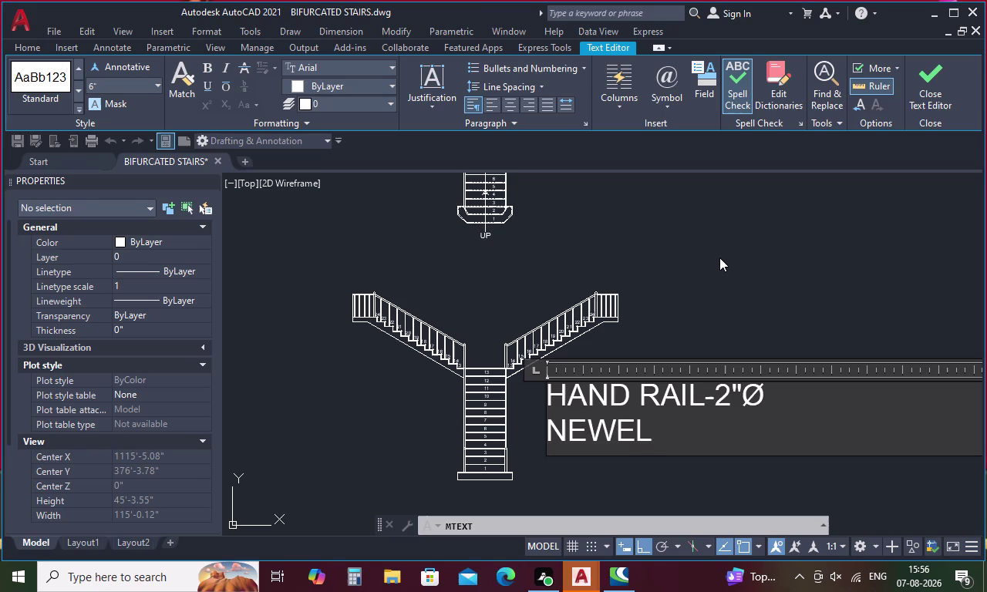
key(space)
text(PO)
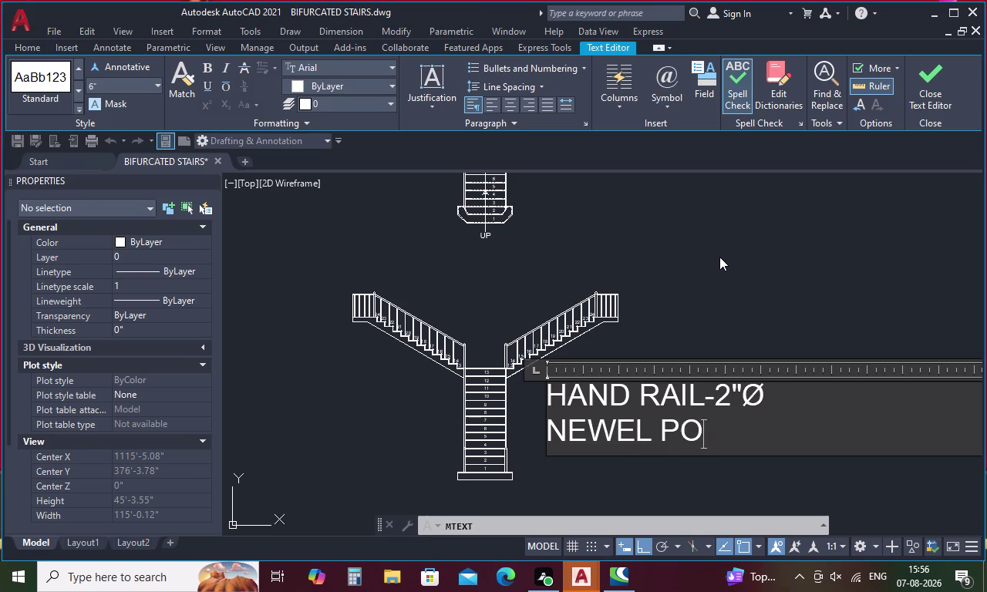
text(ST)
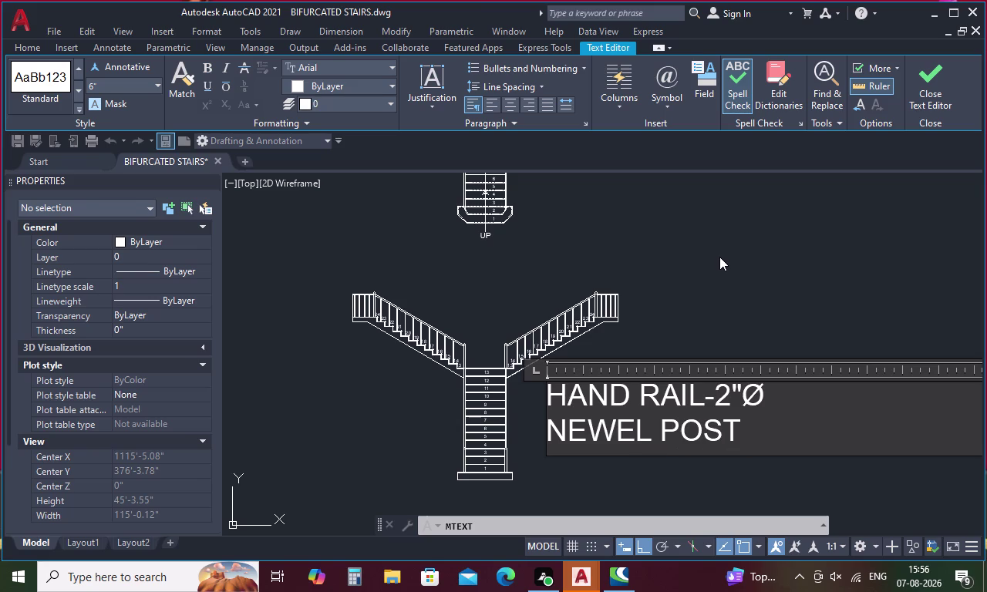
key(minus)
key(3)
key(apostrophe)
text(HI)
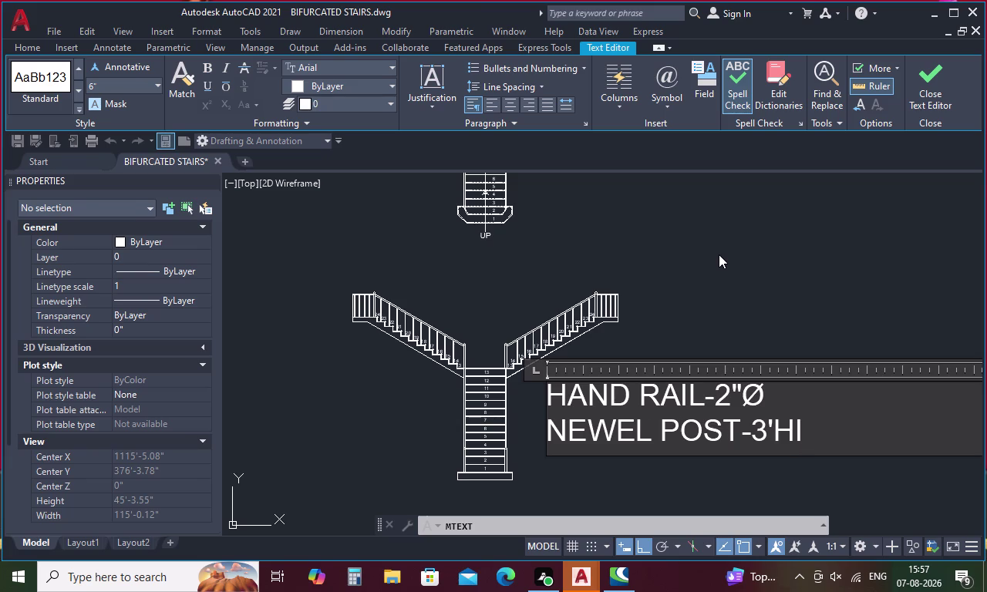
text(G)
key(h)
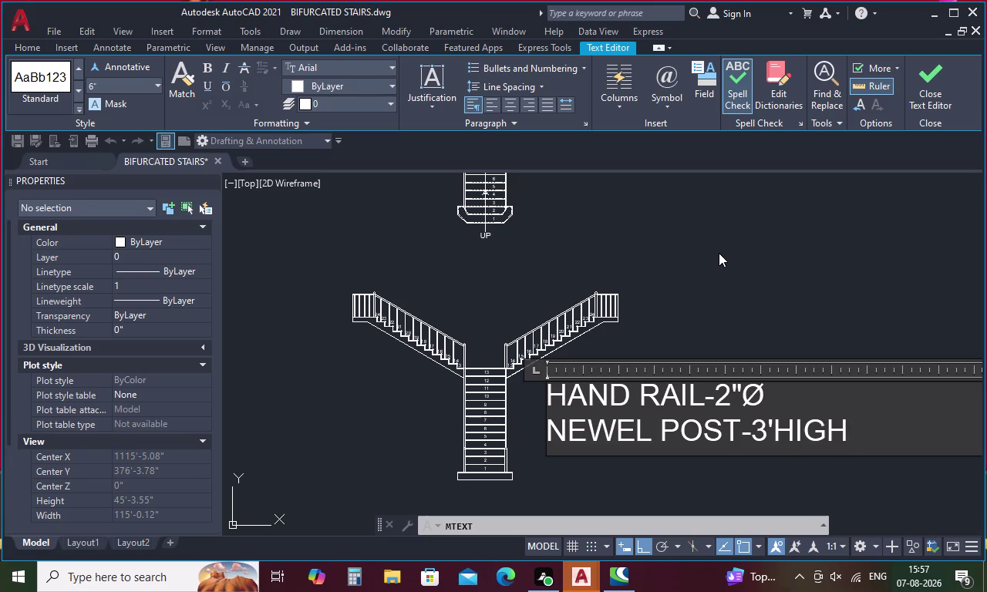
Append & WIDTH-3 with a diameter symbol, then begin the next line.
key(space)
key(shift+ampersand)
key(space)
text(WI)
key(d)
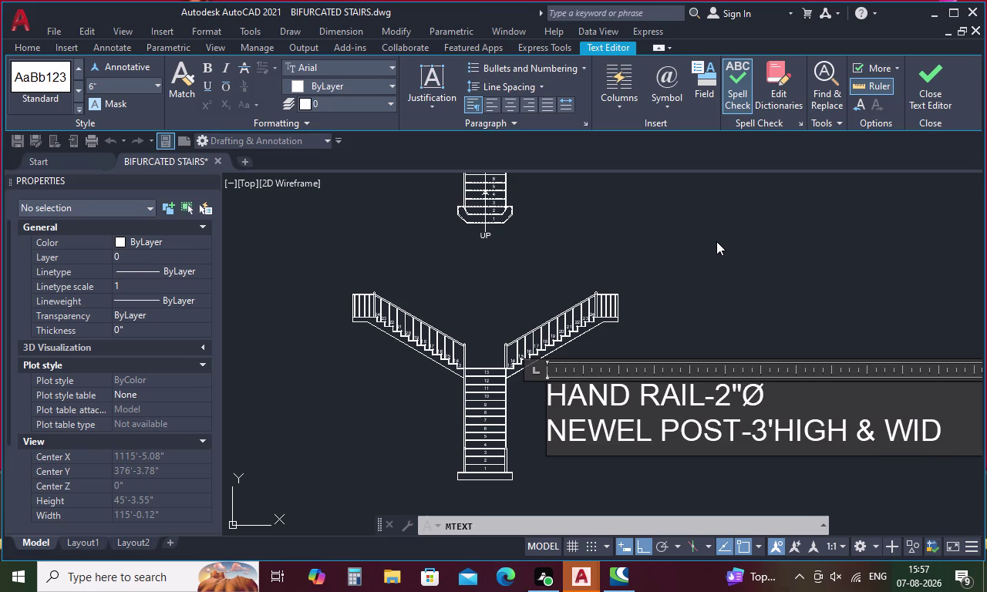
text(TH)
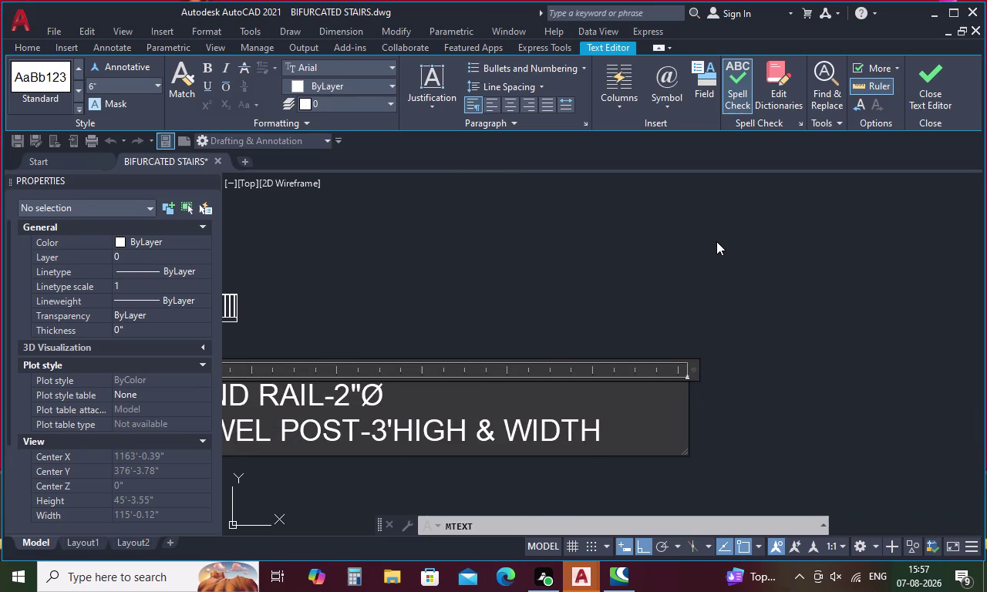
key(minus)
key(3)
click(666, 92)
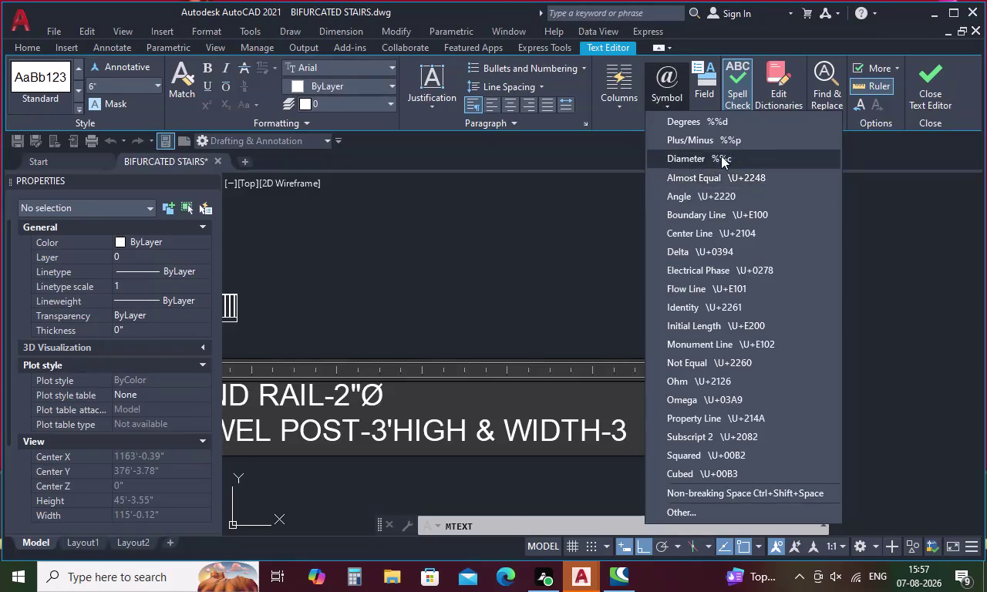
click(721, 156)
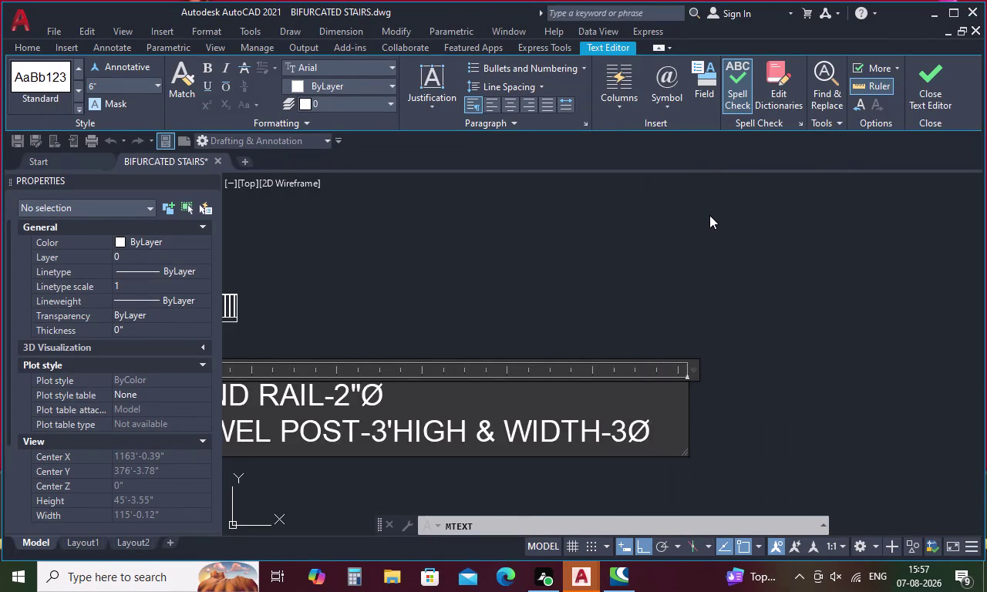
key(Return)
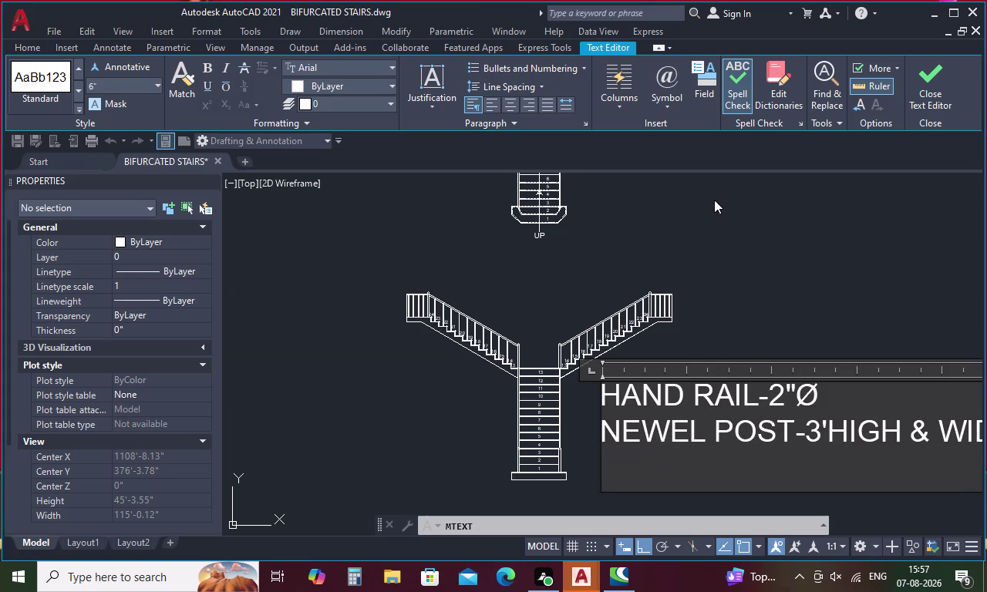
Pan to the note and type BALLUSTER-3'.
middle_drag(714, 200, 716, 101)
key(b)
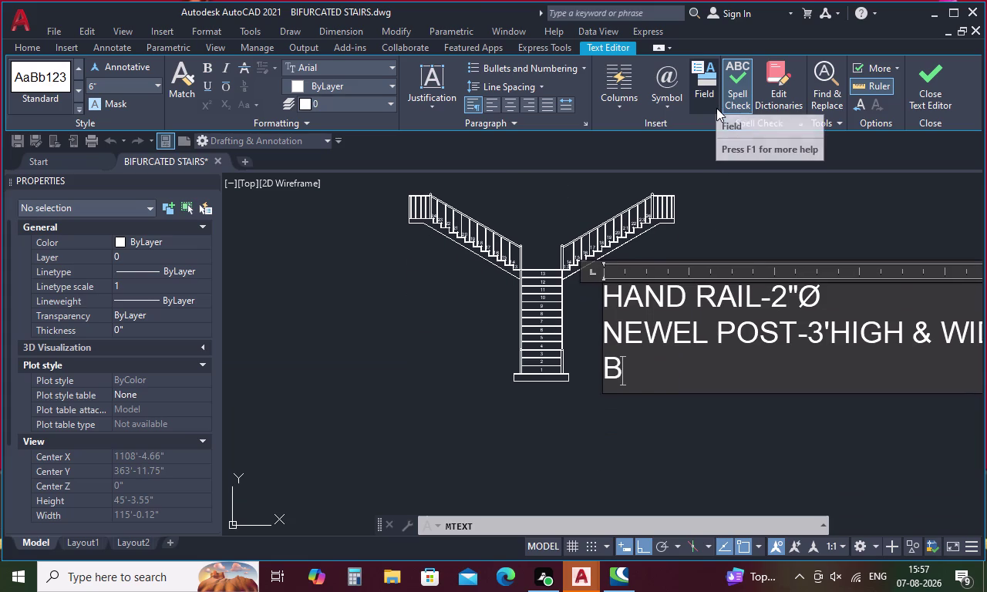
key(a)
key(l)
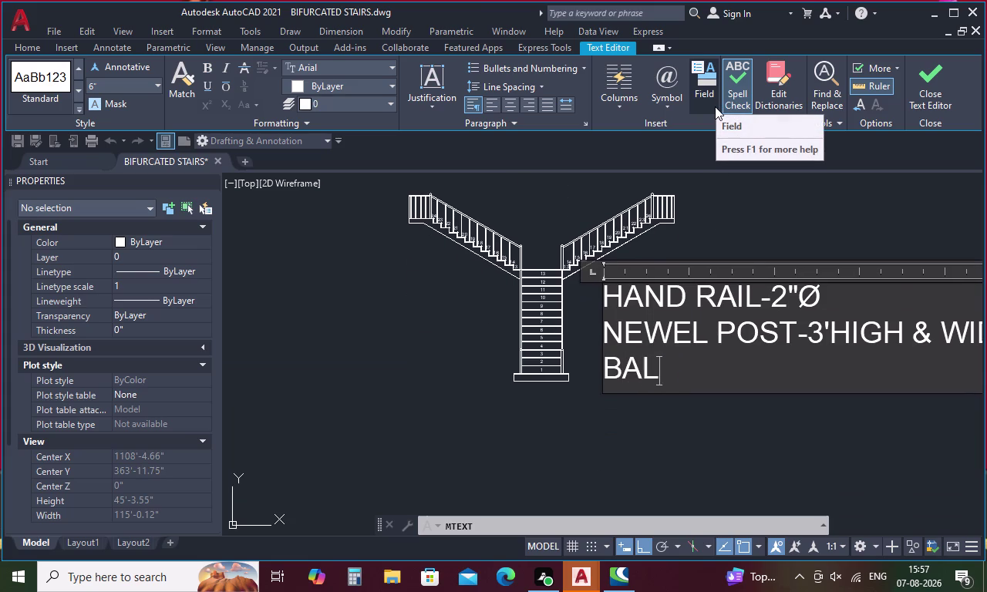
key(l)
key(u)
key(s)
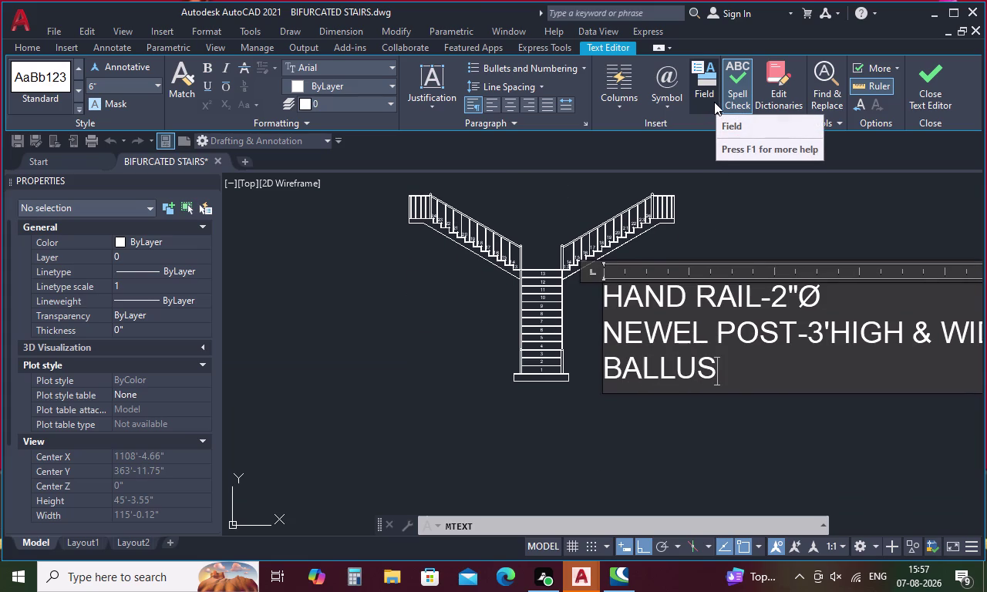
text(TER)
key(minus)
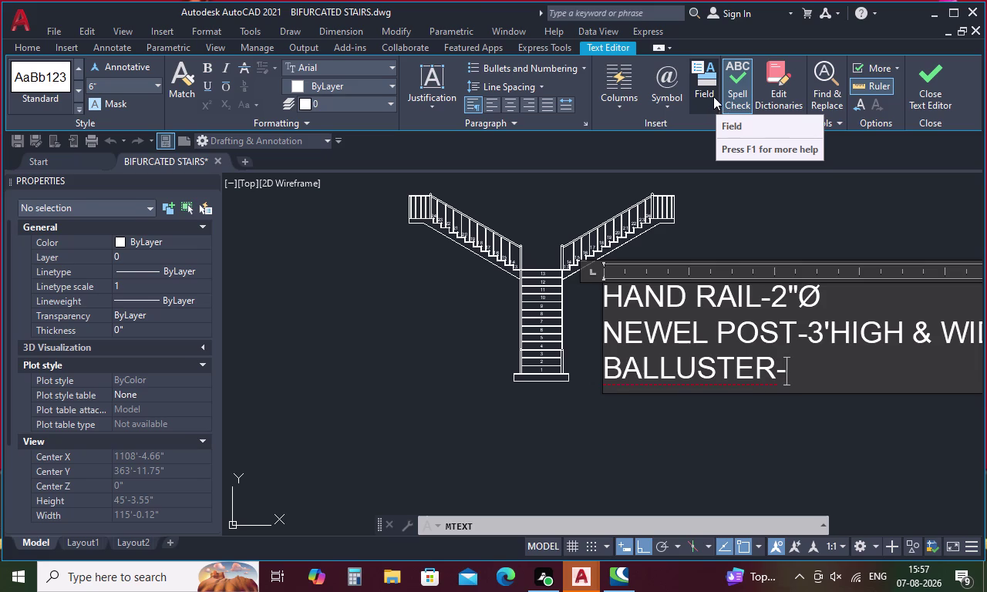
key(3)
key(apostrophe)
Finish the baluster line with HIGH & 1" and a diameter symbol.
key(space)
text(HIG)
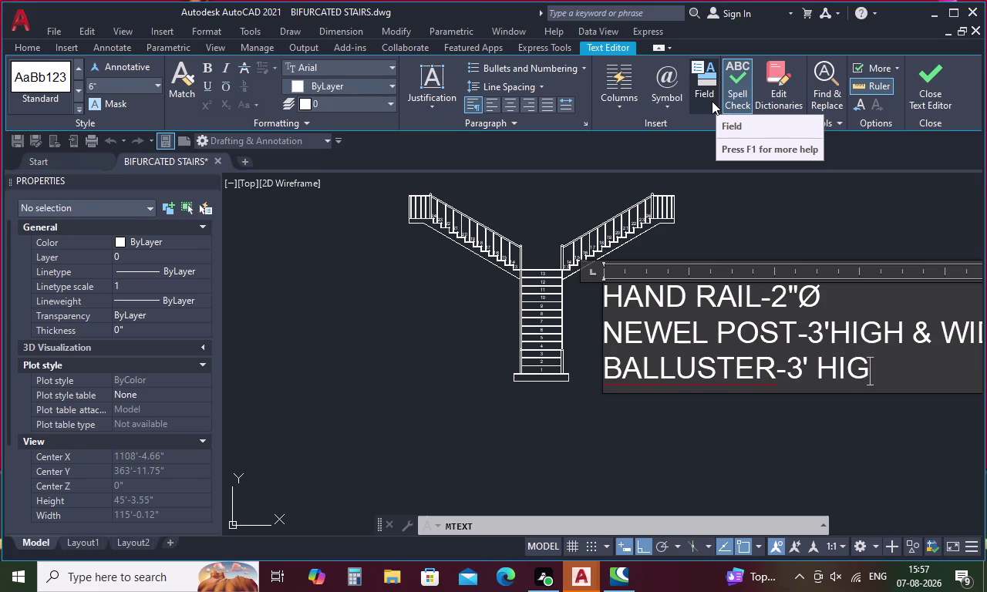
text(H)
key(space)
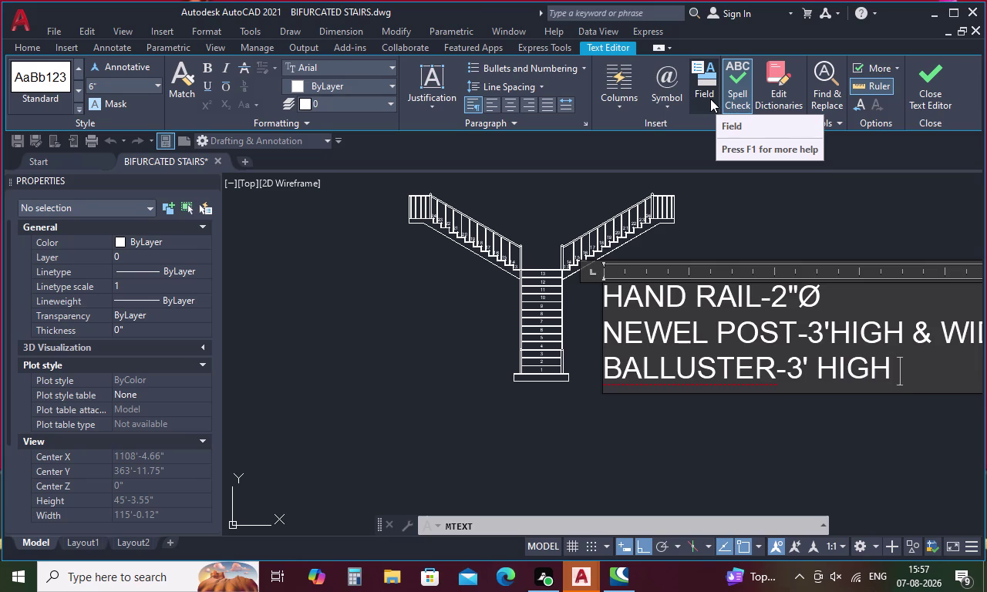
key(shift+ampersand)
key(space)
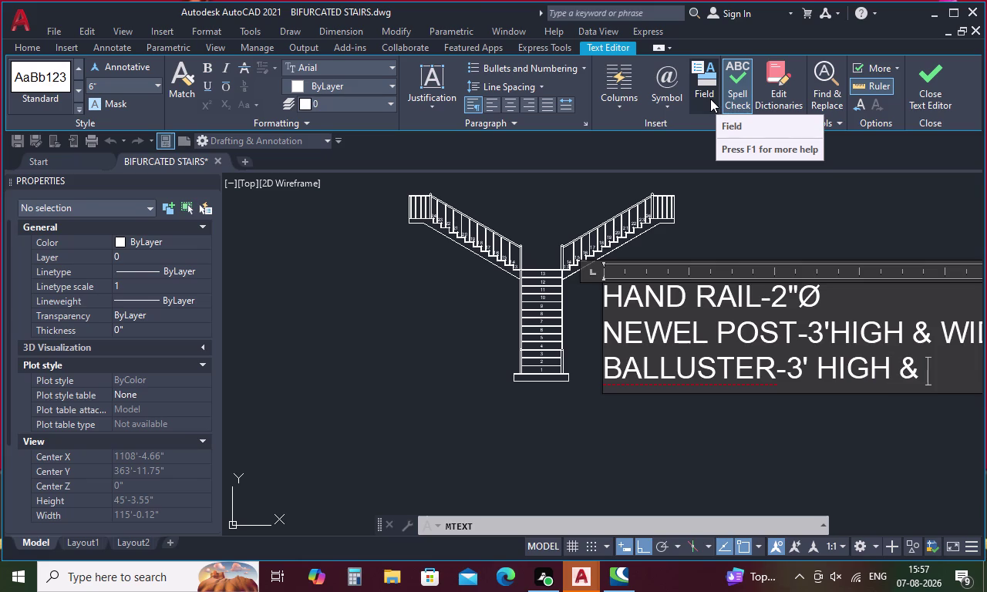
key(1)
key(shift+quotedbl)
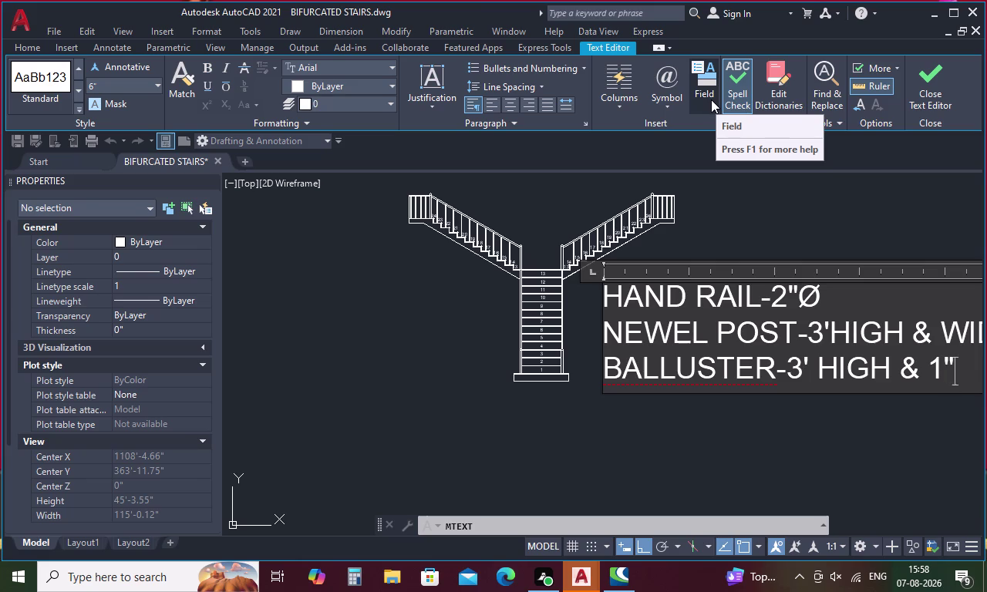
click(678, 86)
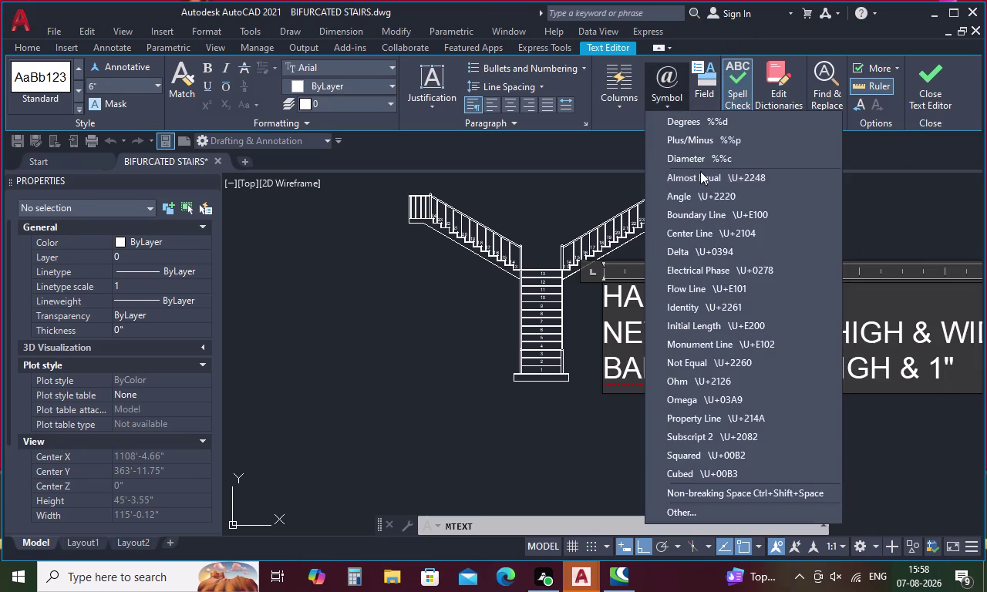
click(724, 158)
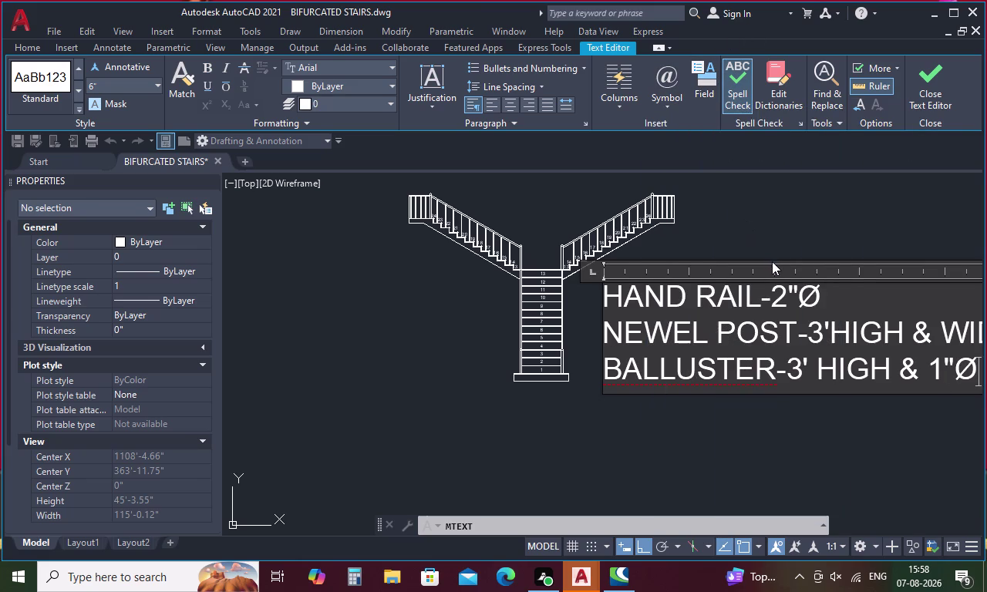
key(Return)
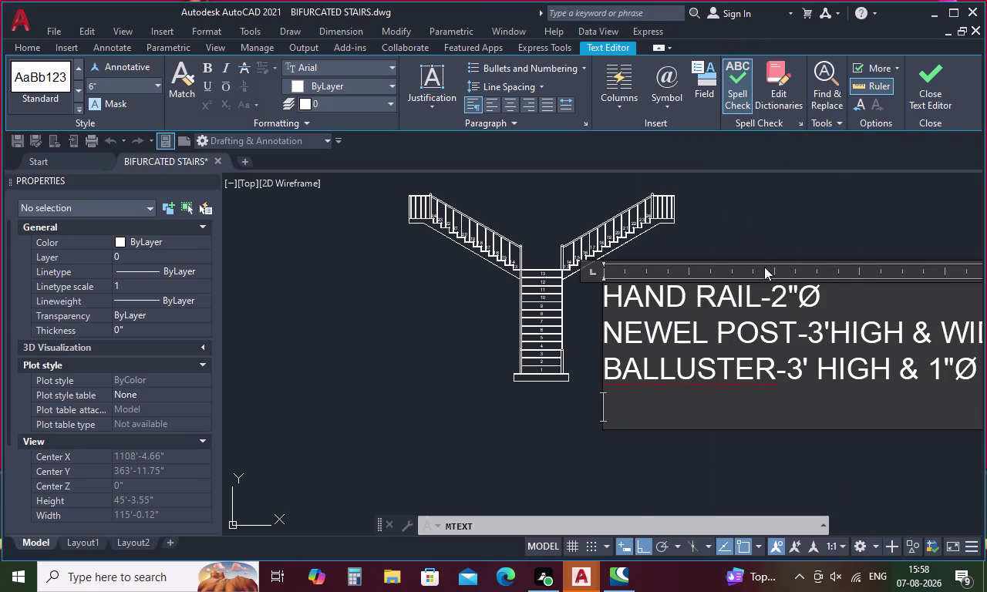
Add the line THREAD-1'.
key(t)
key(h)
key(r)
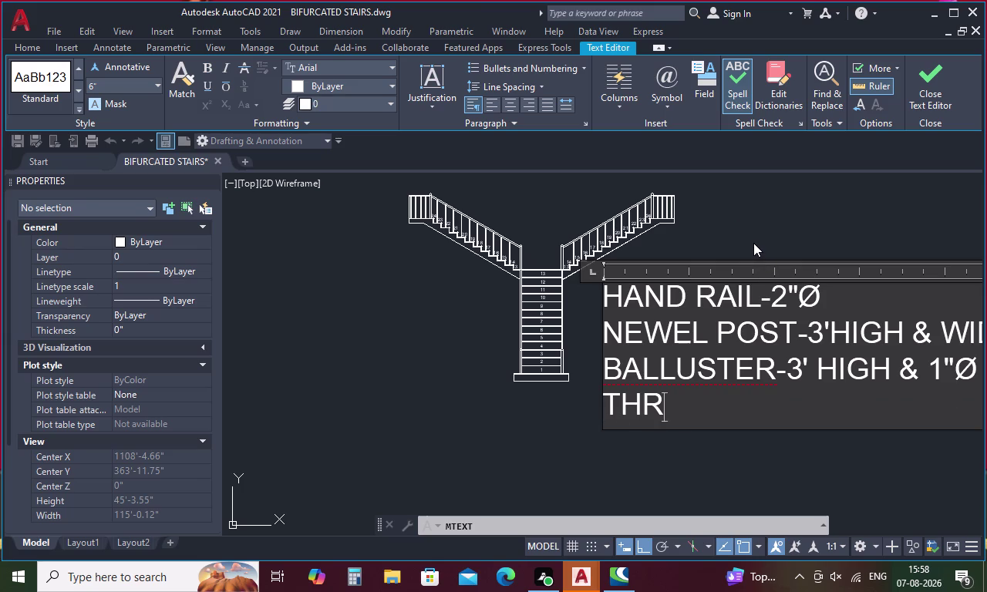
key(e)
key(a)
key(d)
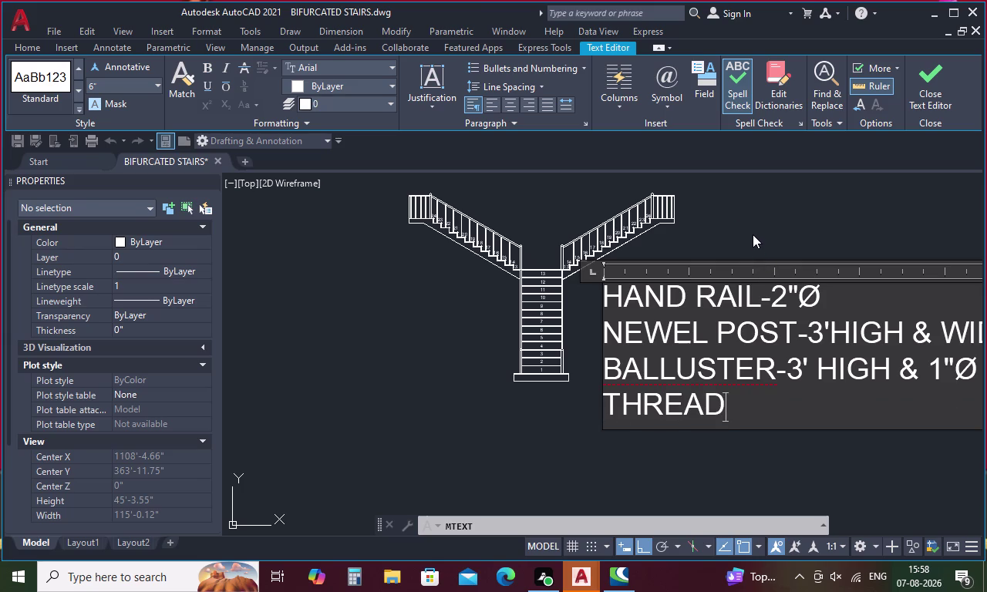
key(minus)
key(1)
key(apostrophe)
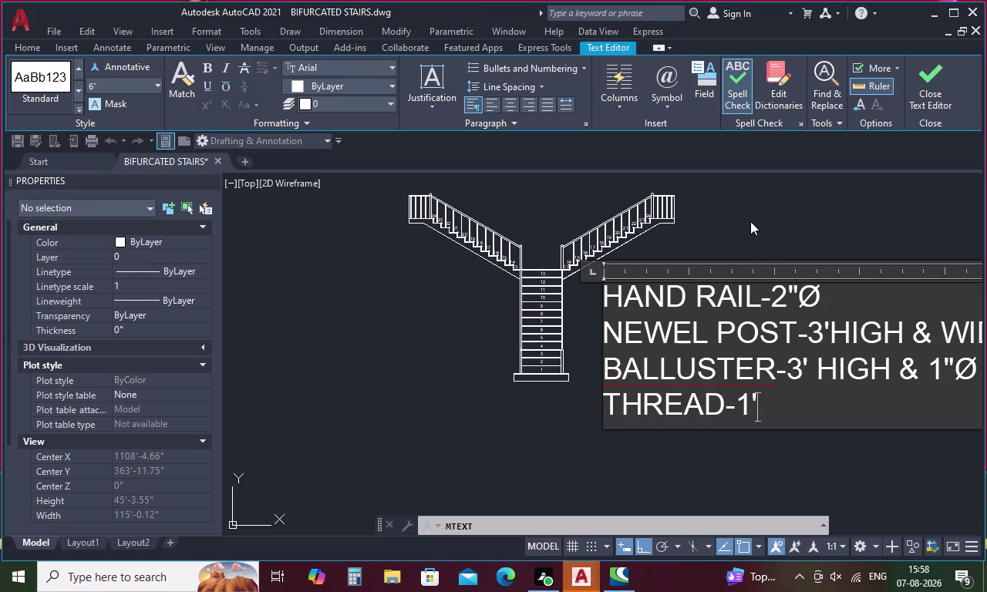
key(Return)
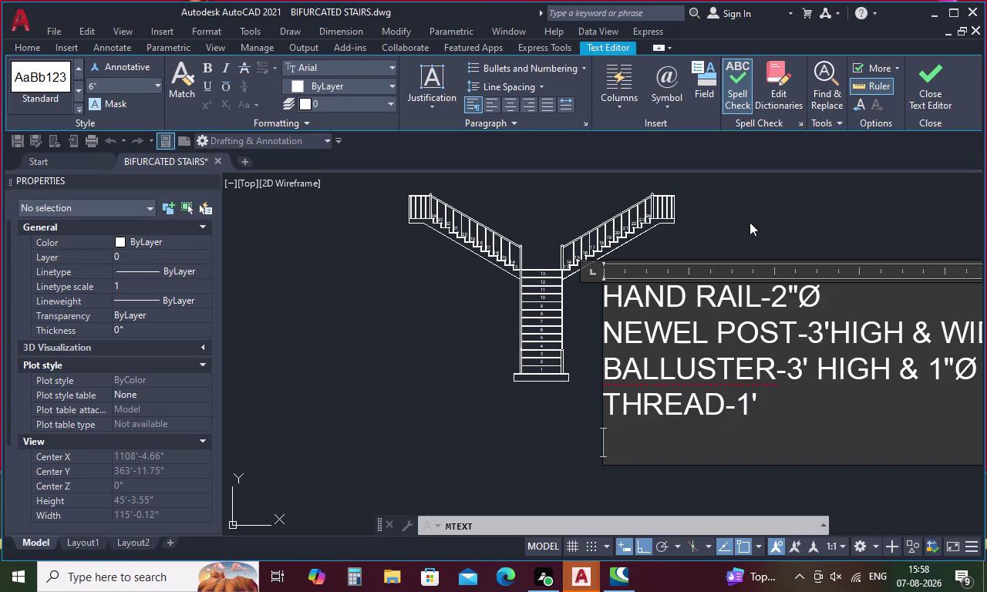
Add the line RISER-7".
key(r)
key(i)
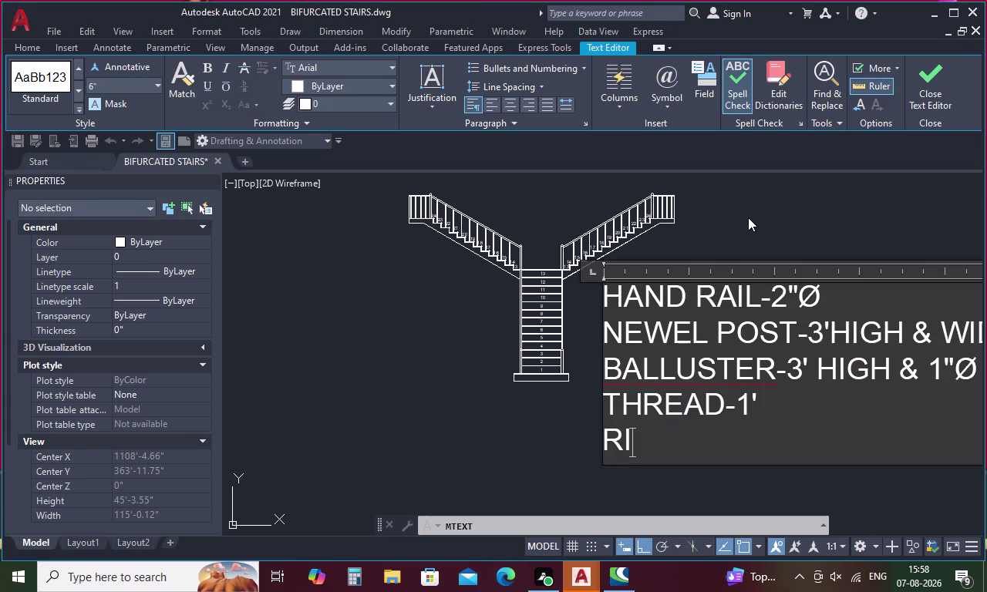
text(SER)
key(minus)
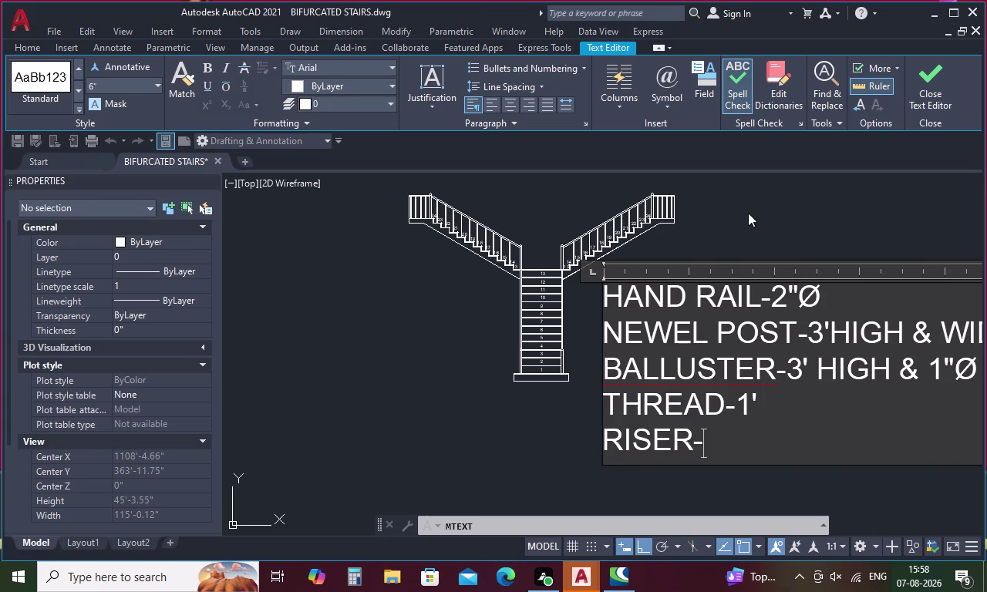
key(7)
key(shift+quotedbl)
key(Return)
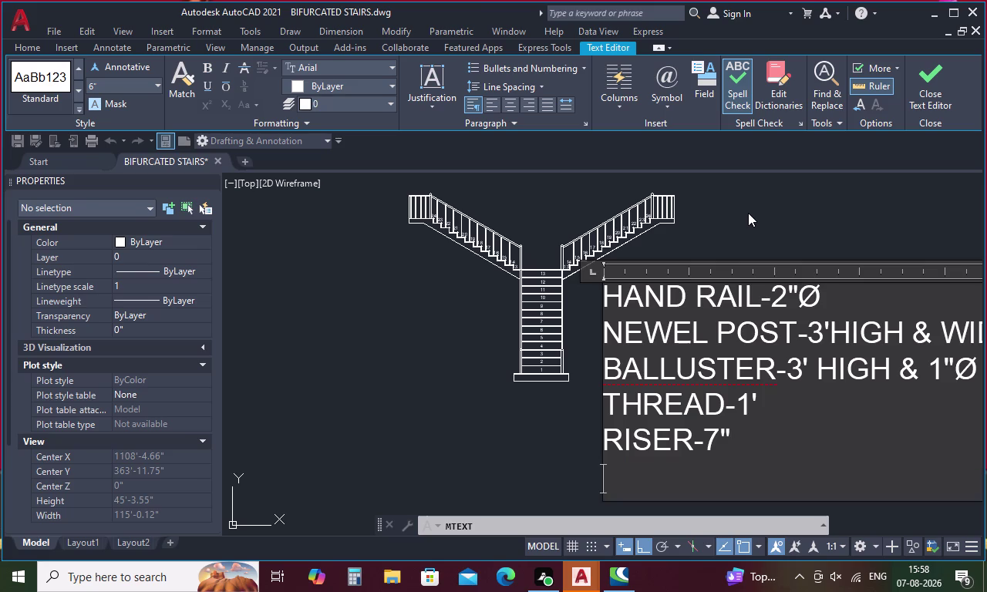
Add the line SLAB-6".
key(s)
key(l)
text(AB)
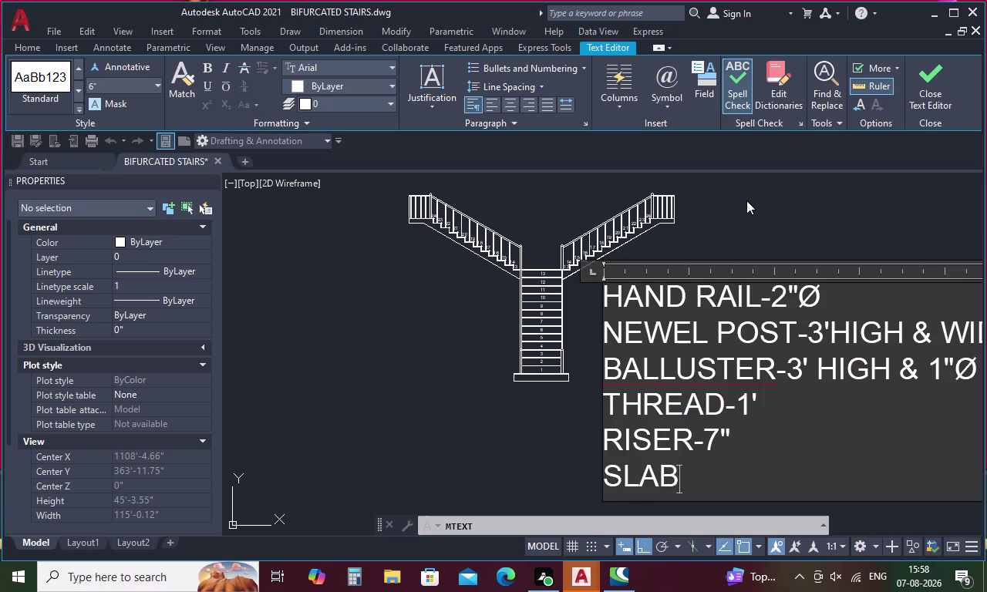
key(minus)
text(6")
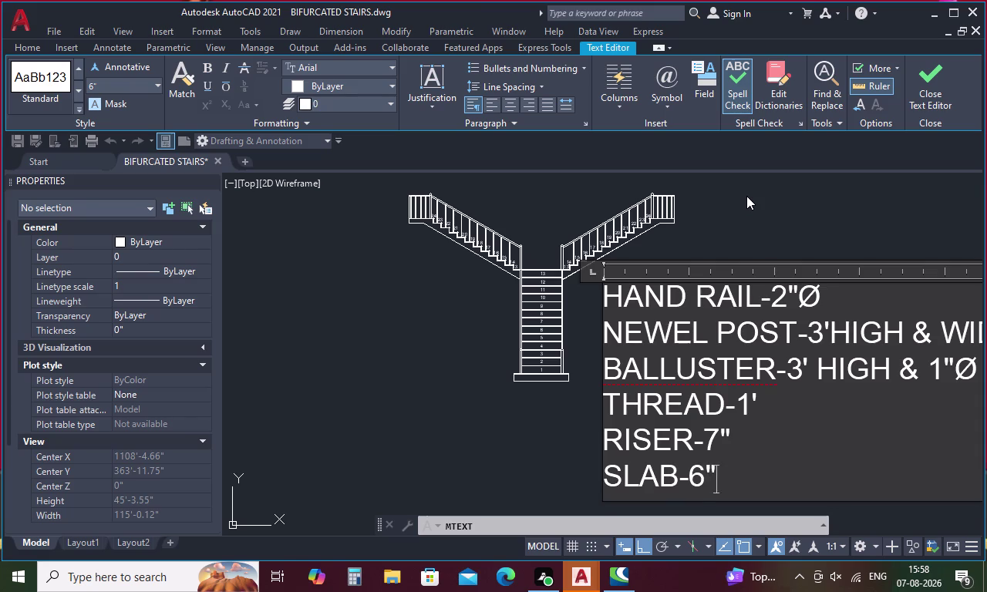
key(Return)
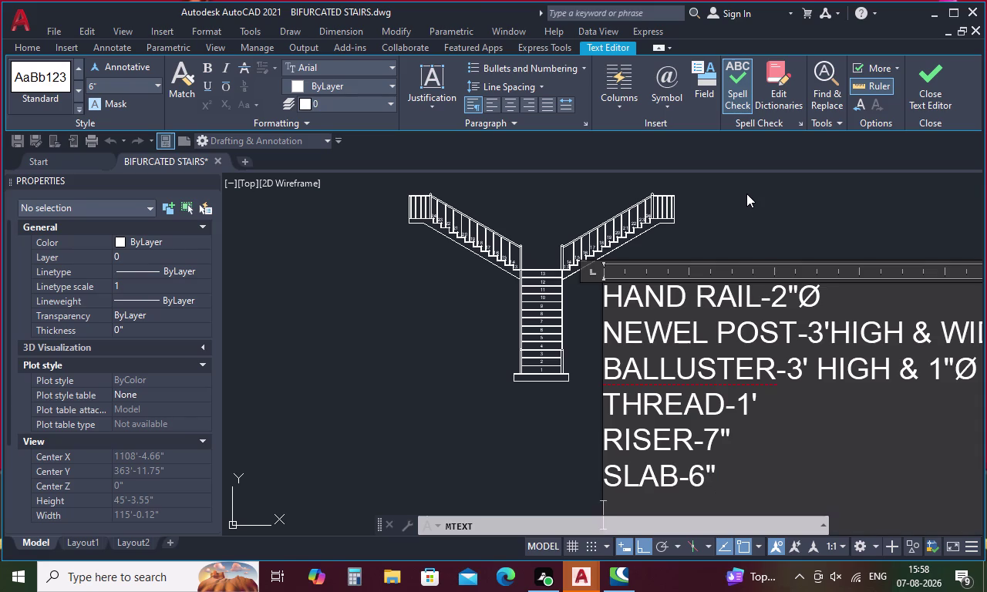
Add the line NOSING-1" and close the text editor.
key(n)
key(o)
key(s)
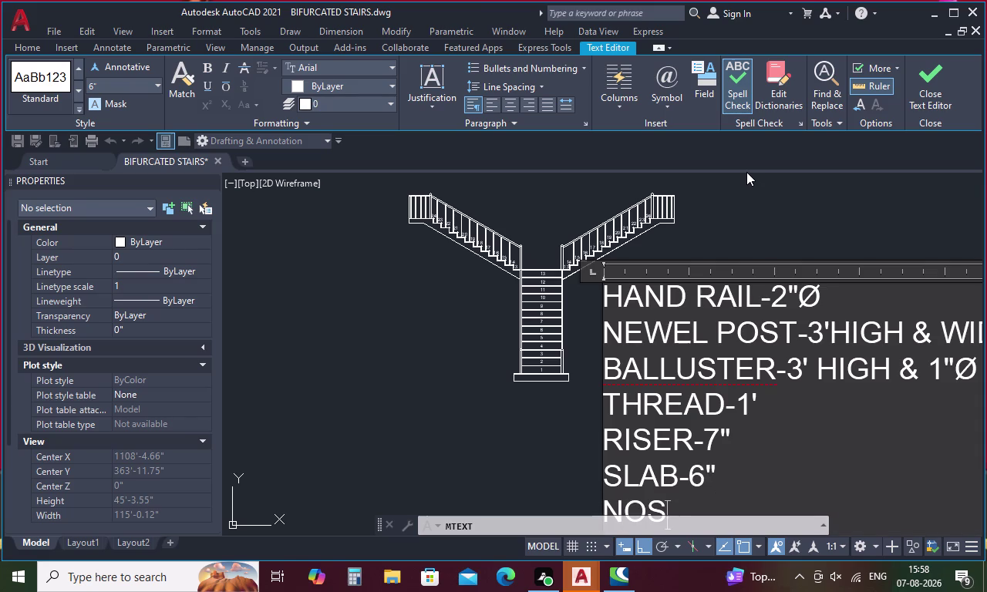
text(ING)
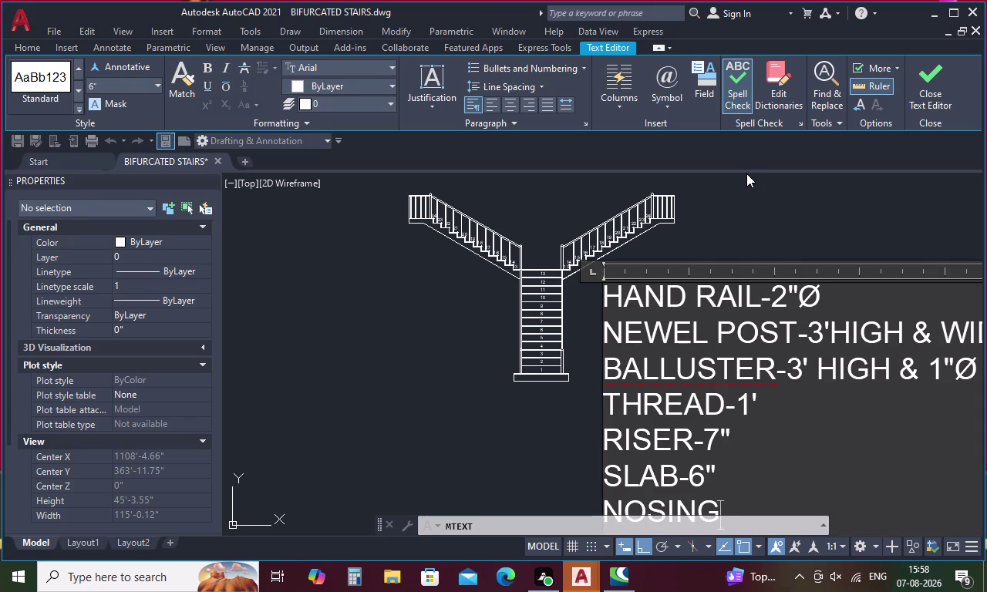
key(minus)
key(1)
key(shift+quotedbl)
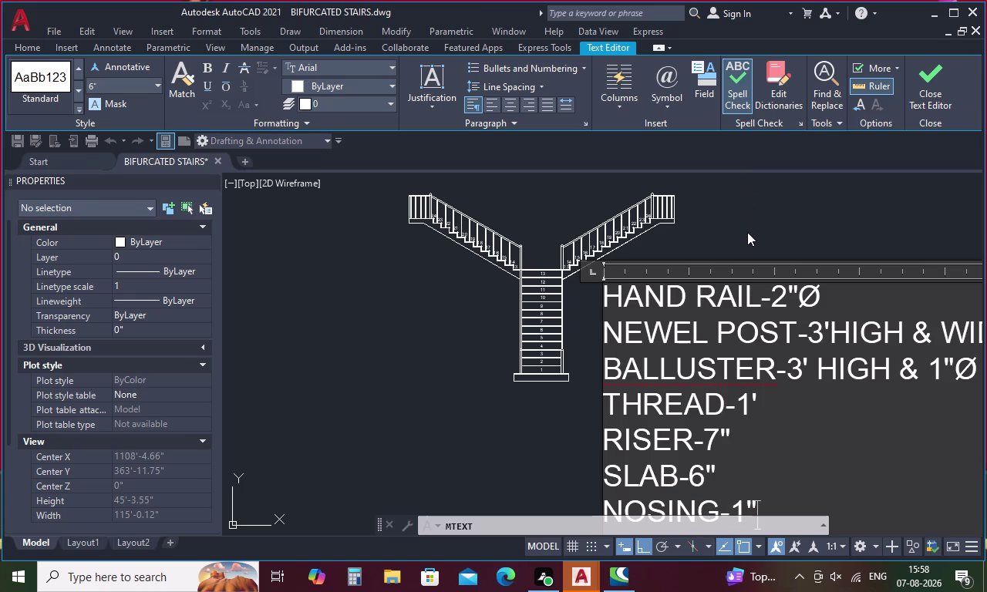
click(779, 242)
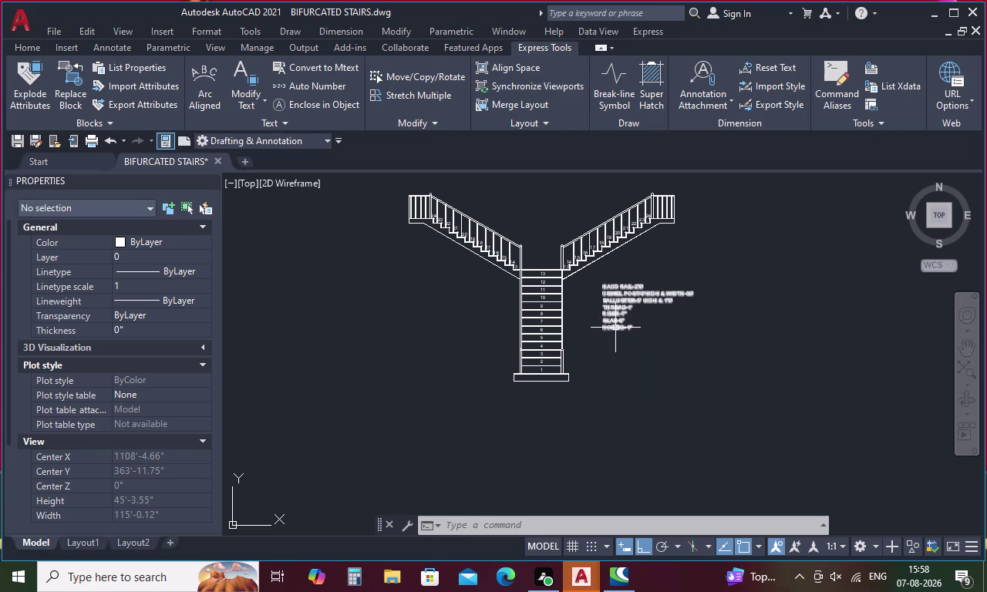
Zoom and pan until the whole stair plan and its UP label are visible, then cancel.
scroll(up, 3)
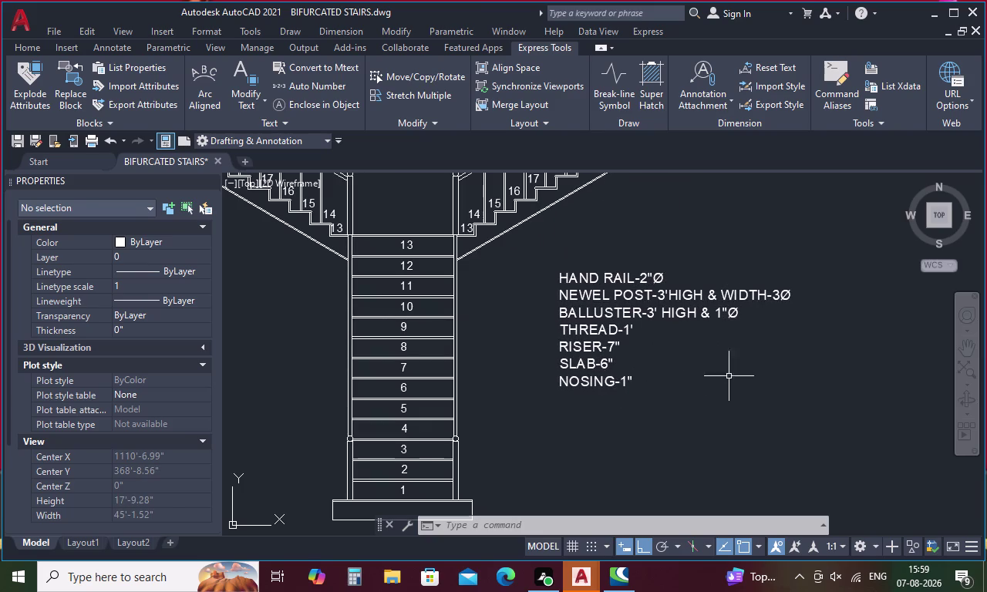
scroll(down, 3)
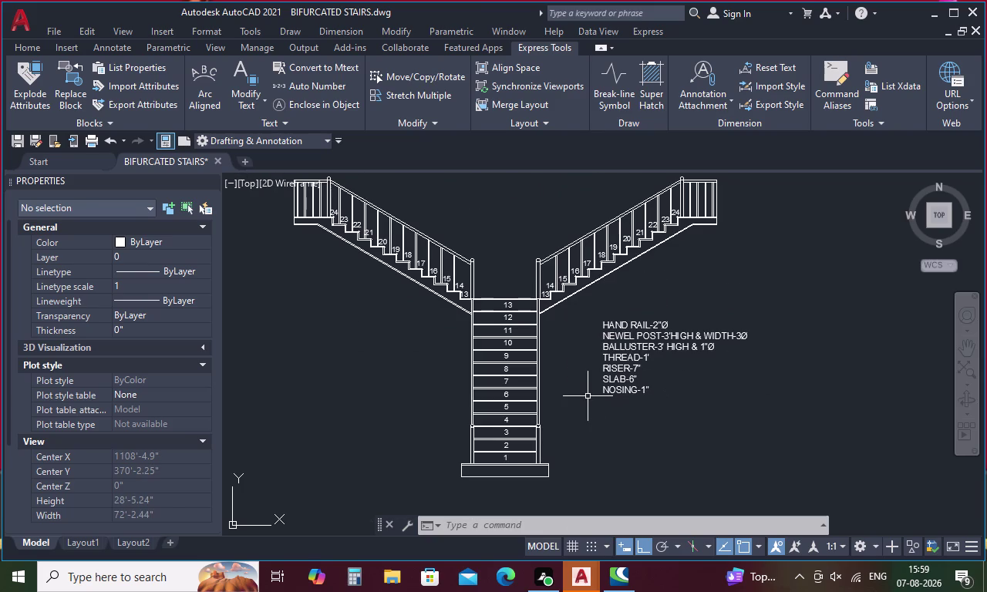
middle_drag(599, 403, 704, 418)
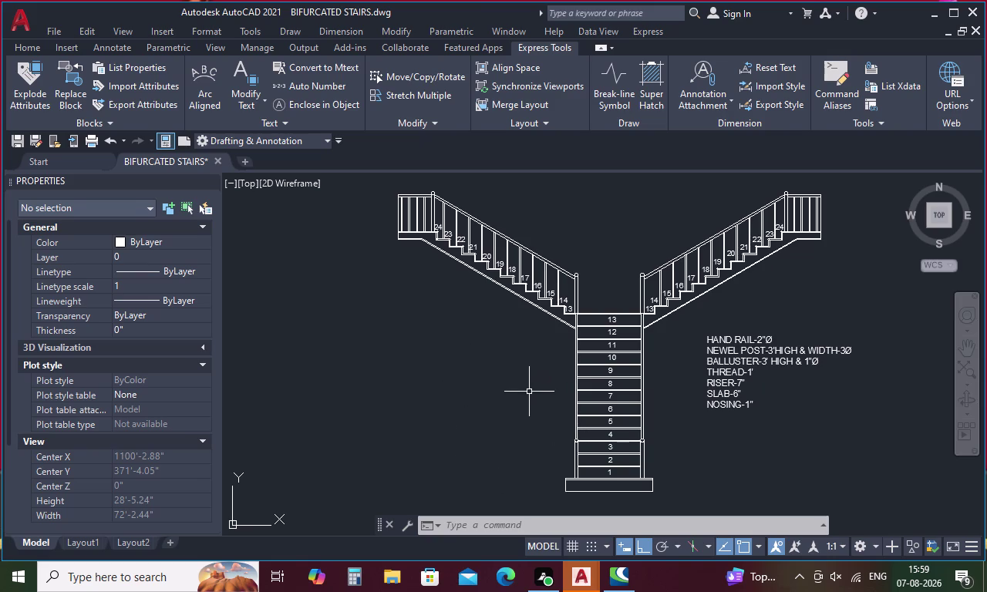
middle_drag(562, 367, 559, 456)
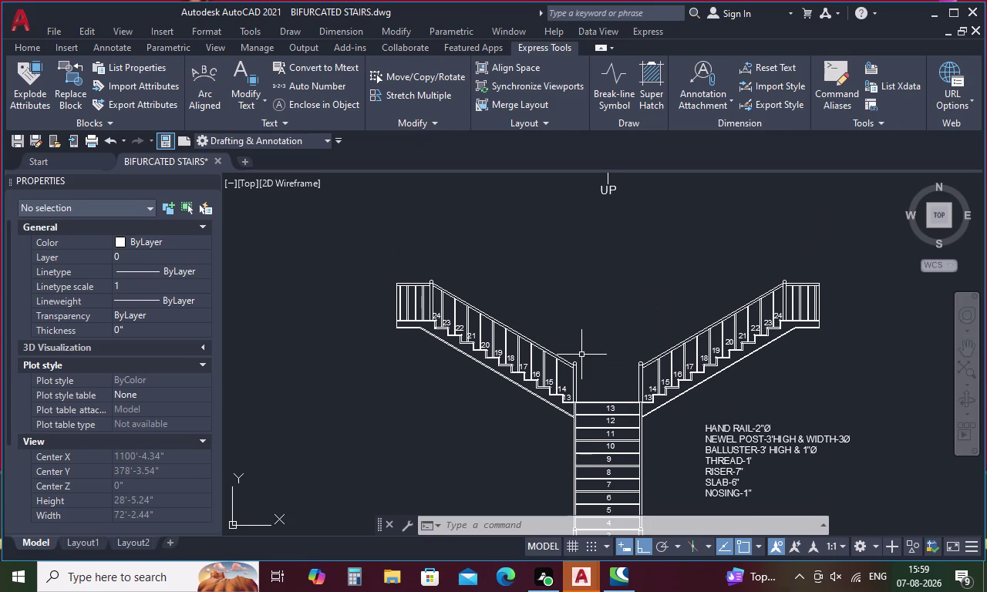
scroll(down, 3)
middle_drag(590, 319, 592, 454)
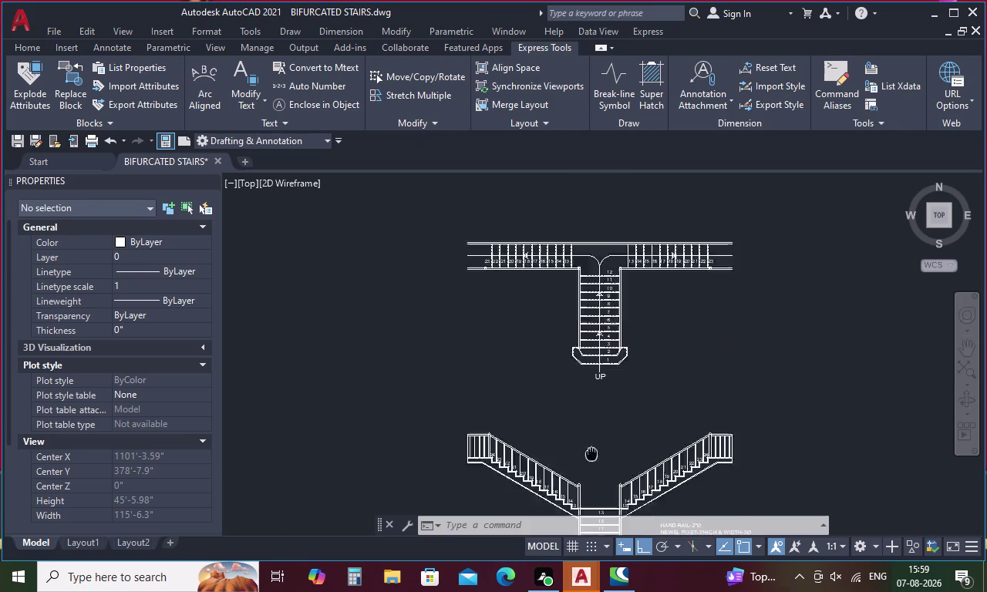
middle_drag(592, 454, 592, 495)
key(Escape)
Offset the stair centre line and one other line by 1'.
text(O)
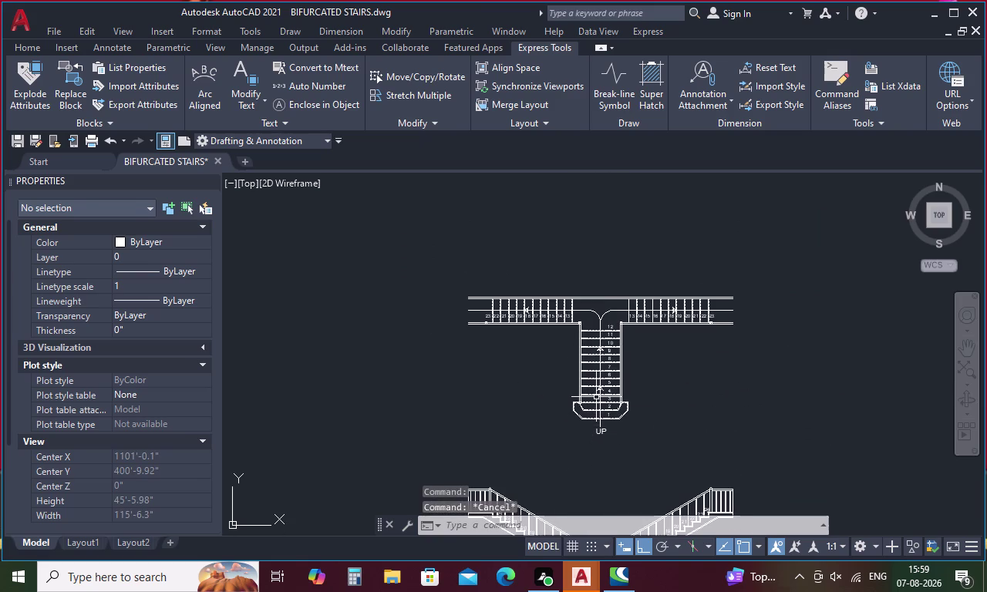
key(space)
key(1)
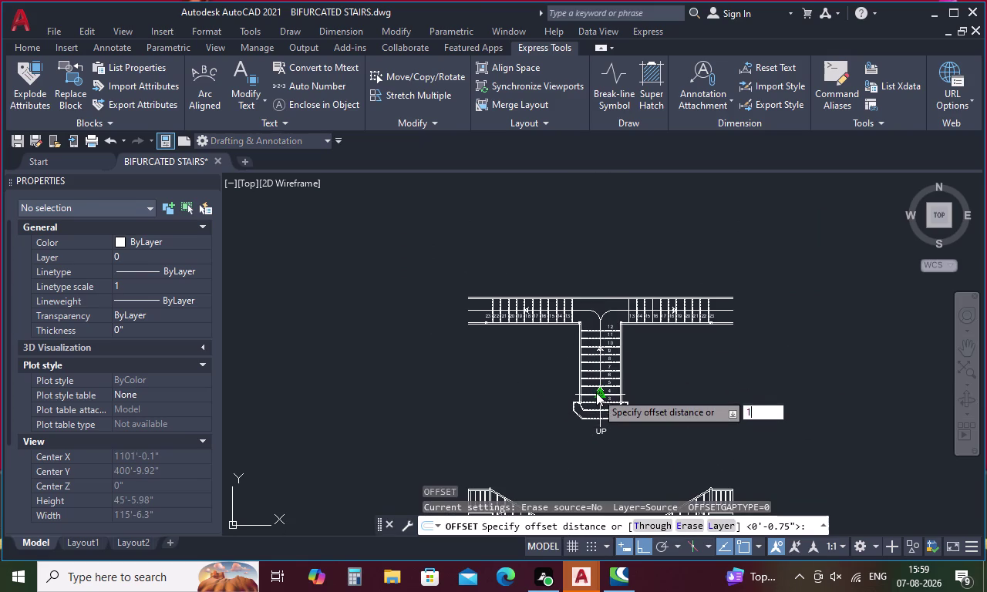
text(')
key(space)
scroll(down, 3)
scroll(up, 3)
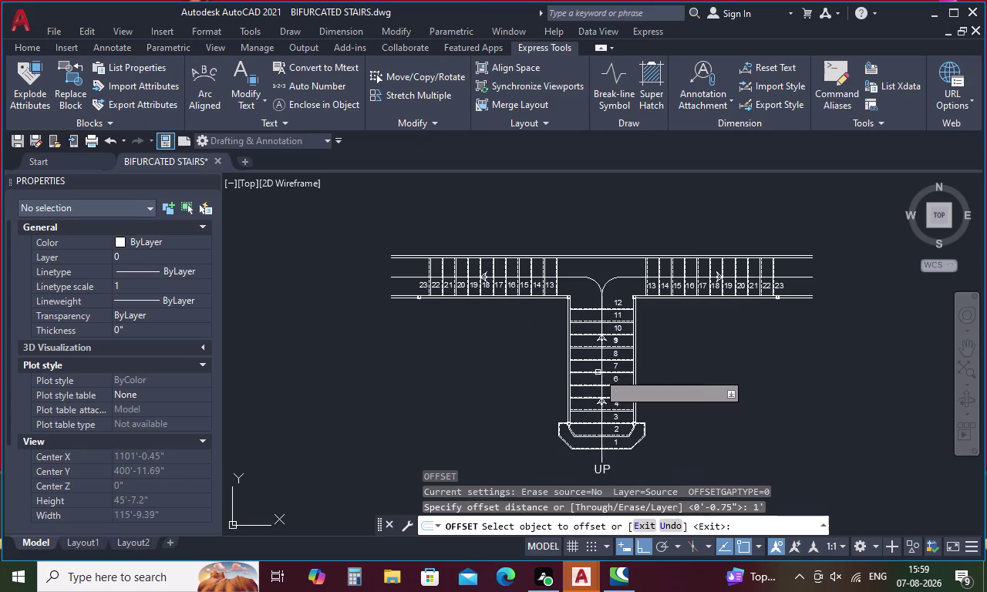
click(601, 369)
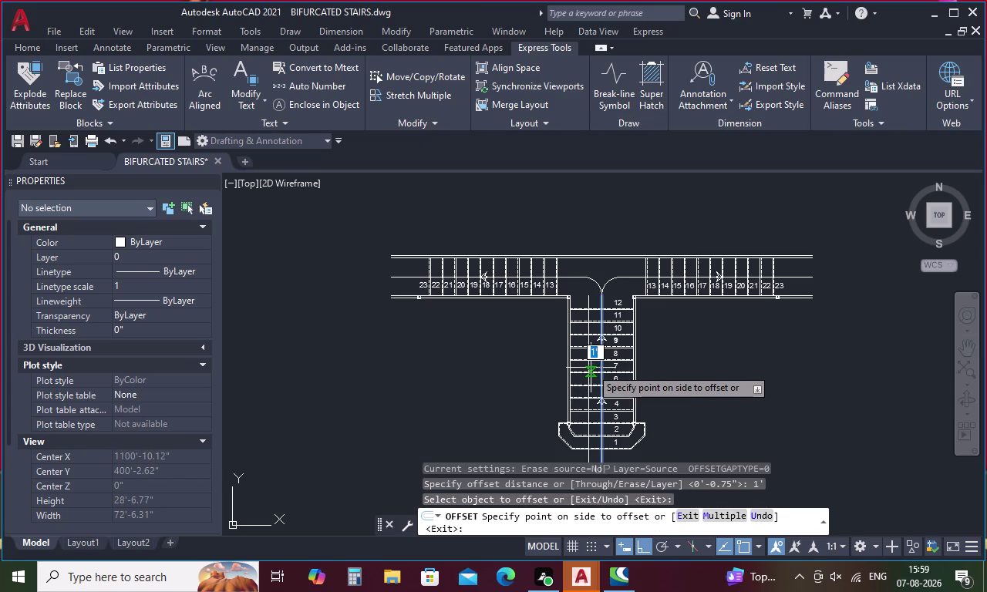
click(590, 368)
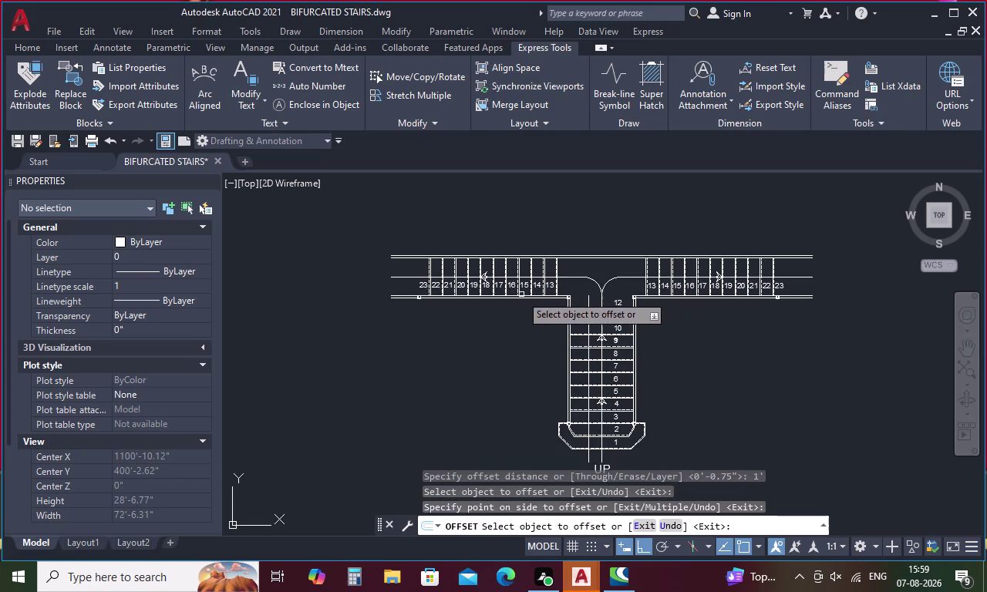
click(567, 277)
click(566, 266)
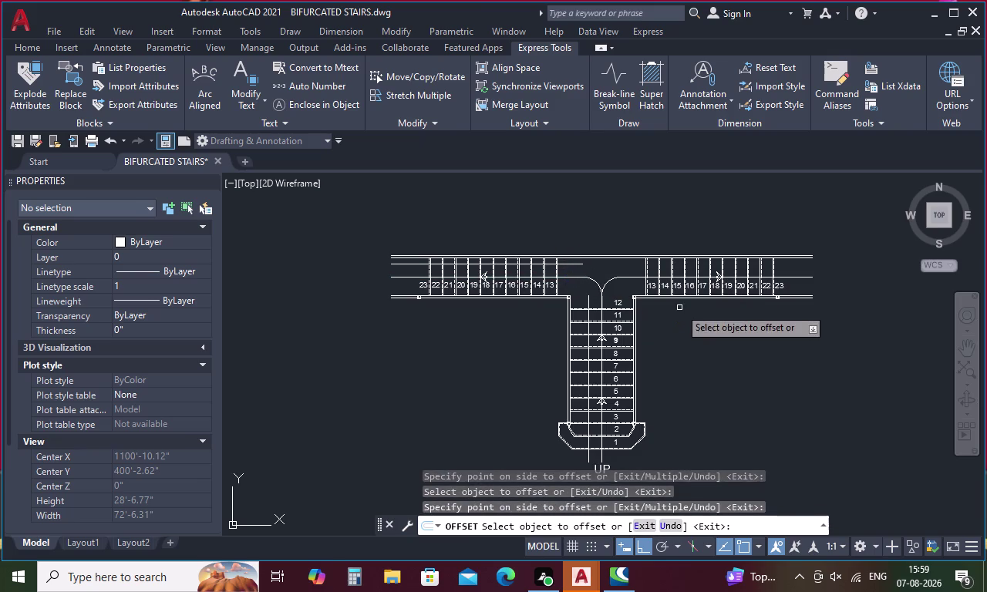
key(Escape)
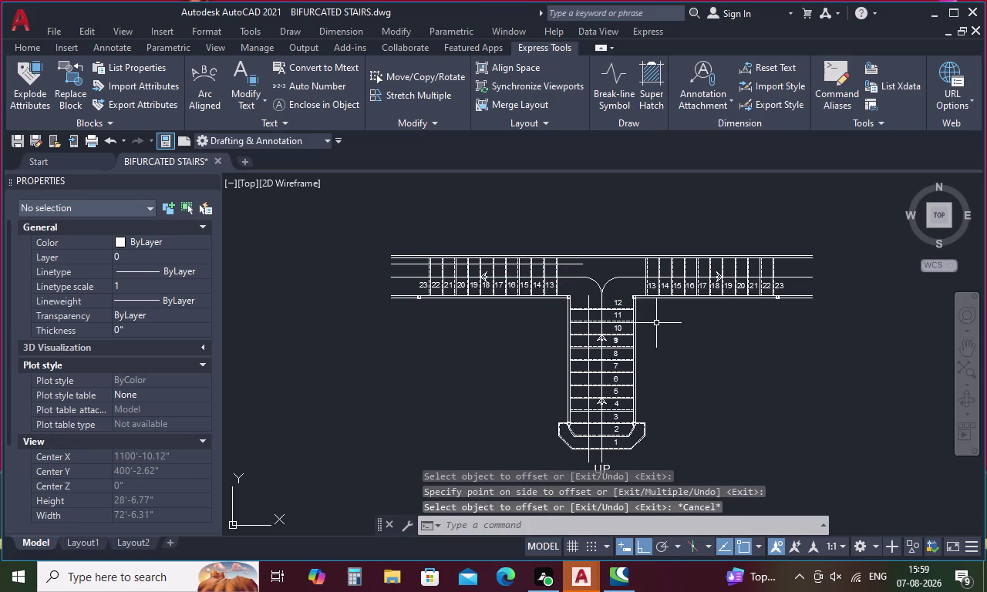
Start a fillet between two lines, cancel it, and pan toward the UP label.
text(F)
key(space)
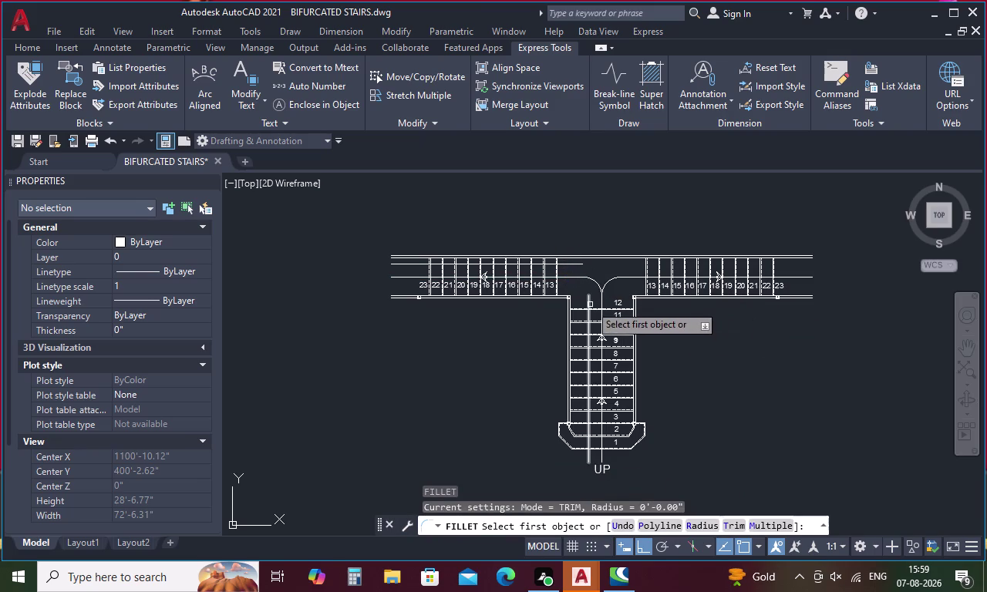
click(588, 303)
click(575, 265)
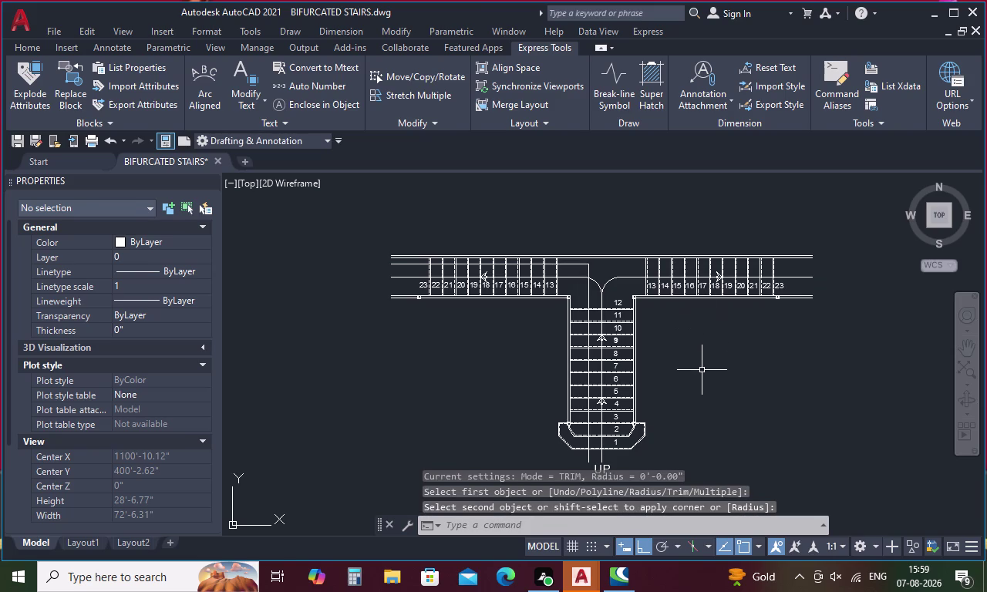
key(Escape)
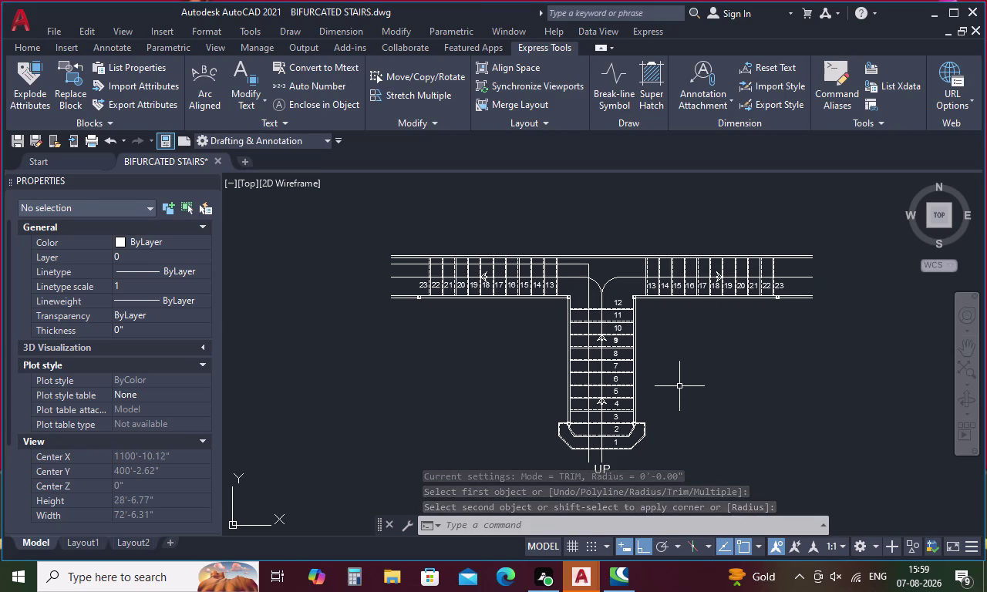
middle_drag(598, 454, 613, 371)
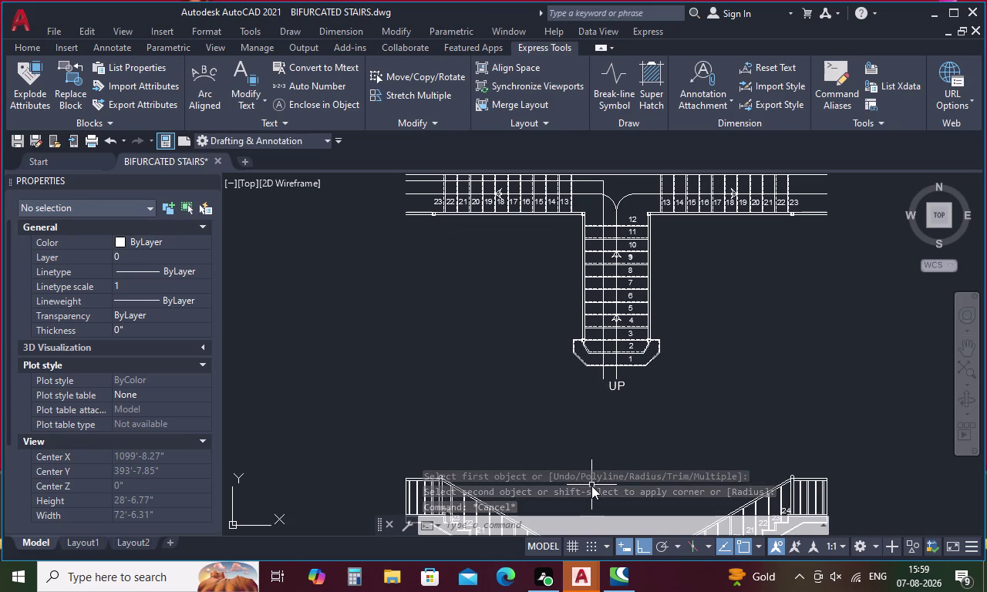
Draw a small circle centred just left of the UP label, retrying after one abandoned attempt.
scroll(up, 3)
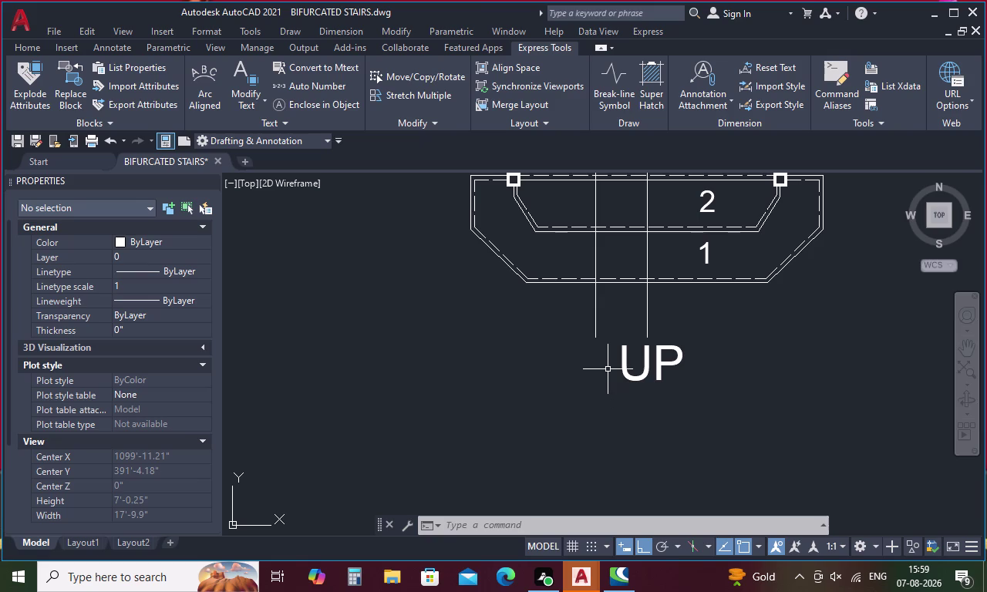
text(C)
key(space)
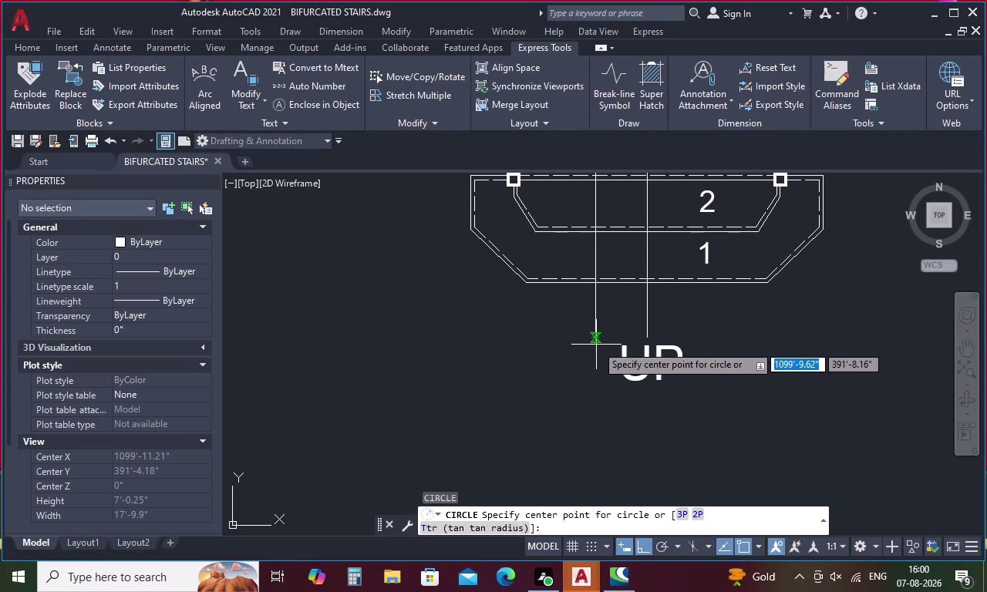
click(596, 344)
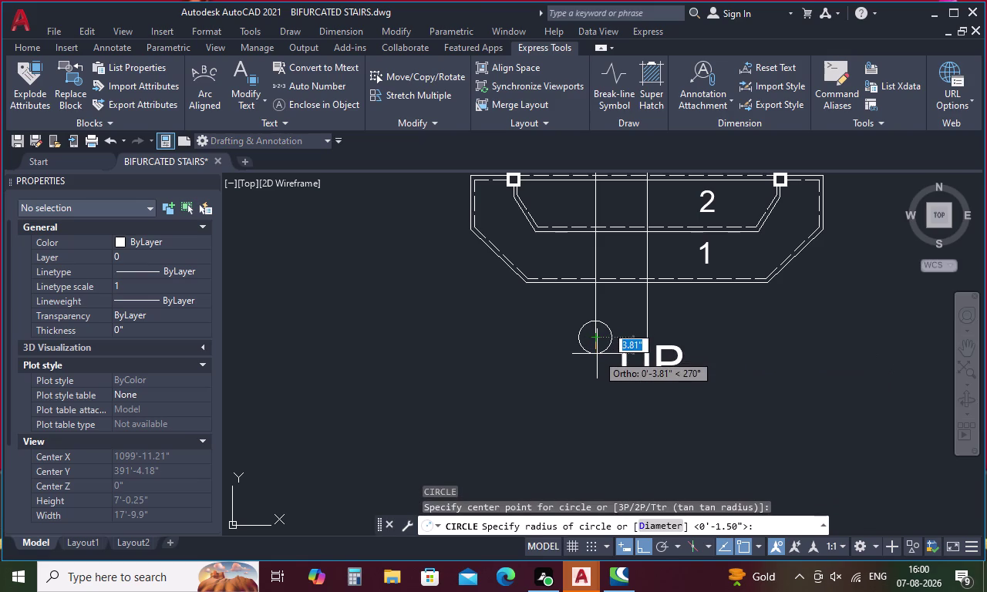
key(Escape)
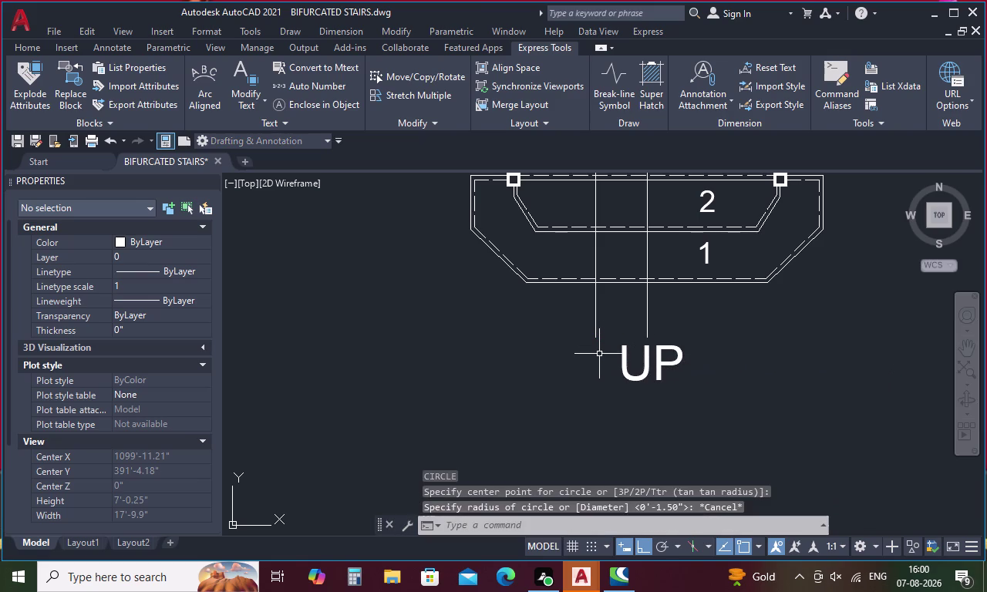
key(c)
key(space)
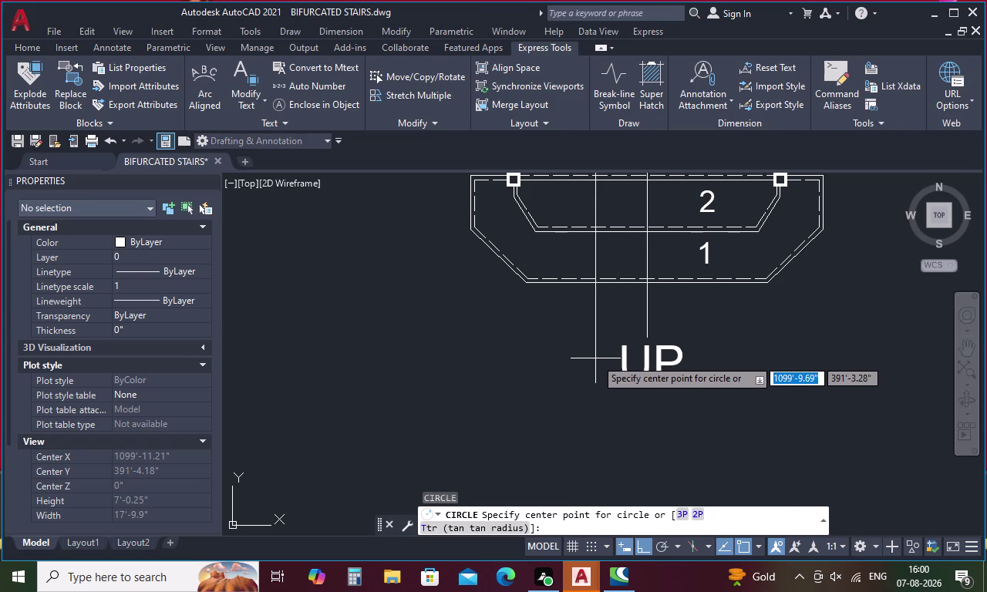
click(596, 358)
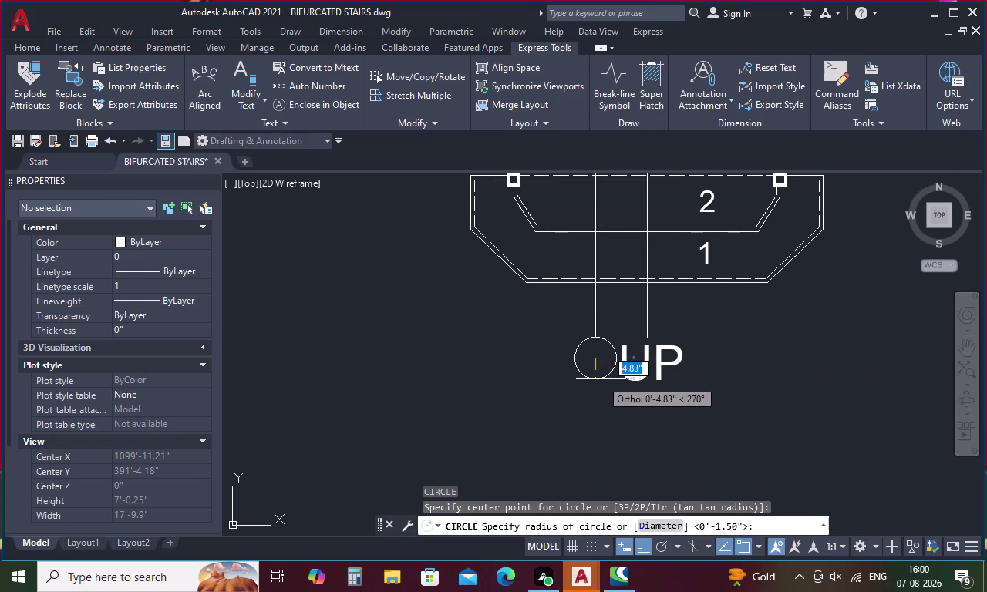
click(601, 379)
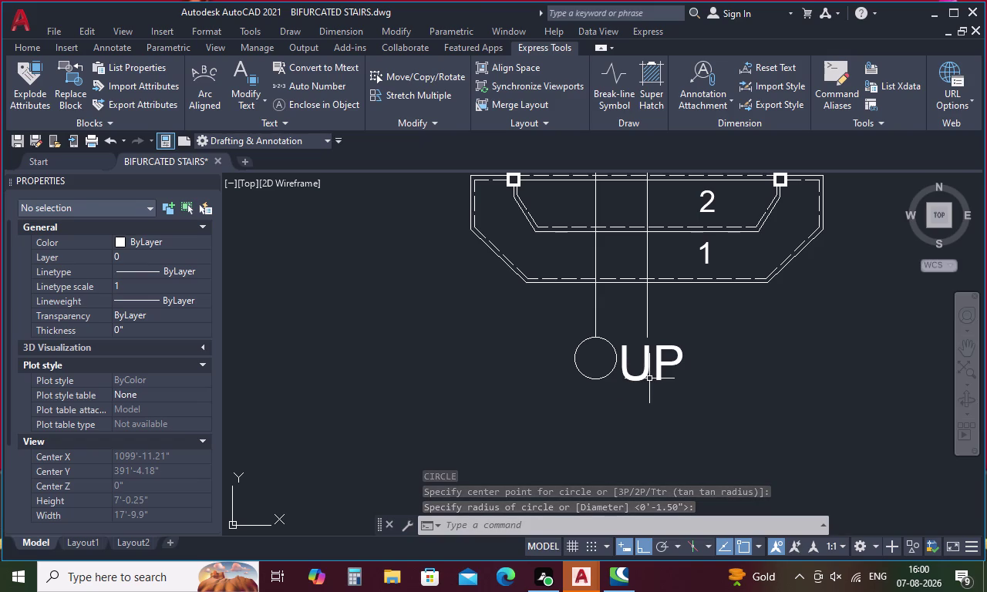
Draw a horizontal line across the circle beside UP.
text(L)
key(space)
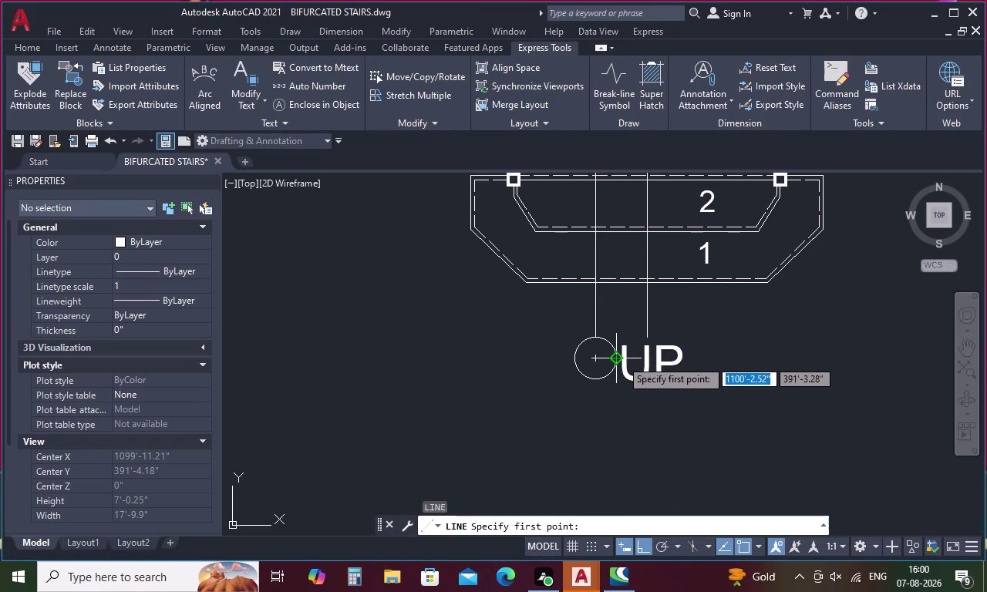
click(620, 360)
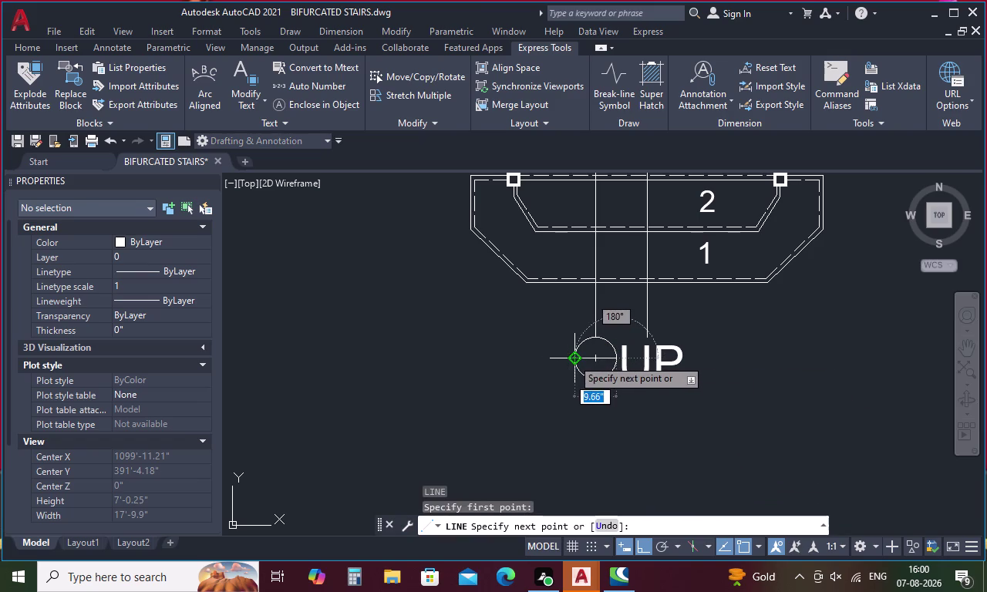
click(572, 359)
key(Escape)
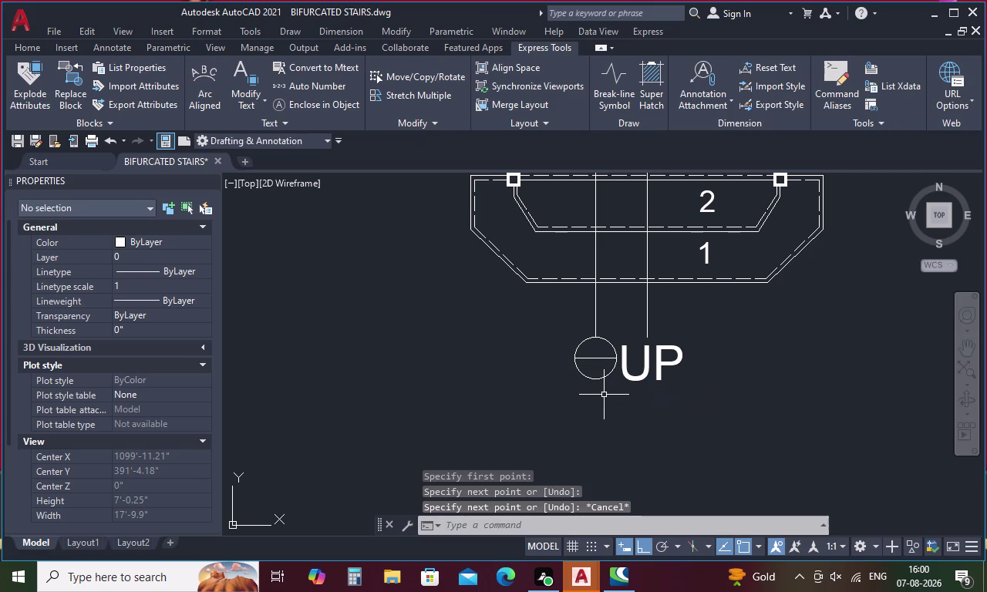
Draw a vertical line and two triangle sides meeting in a point below the circle.
text(L)
key(space)
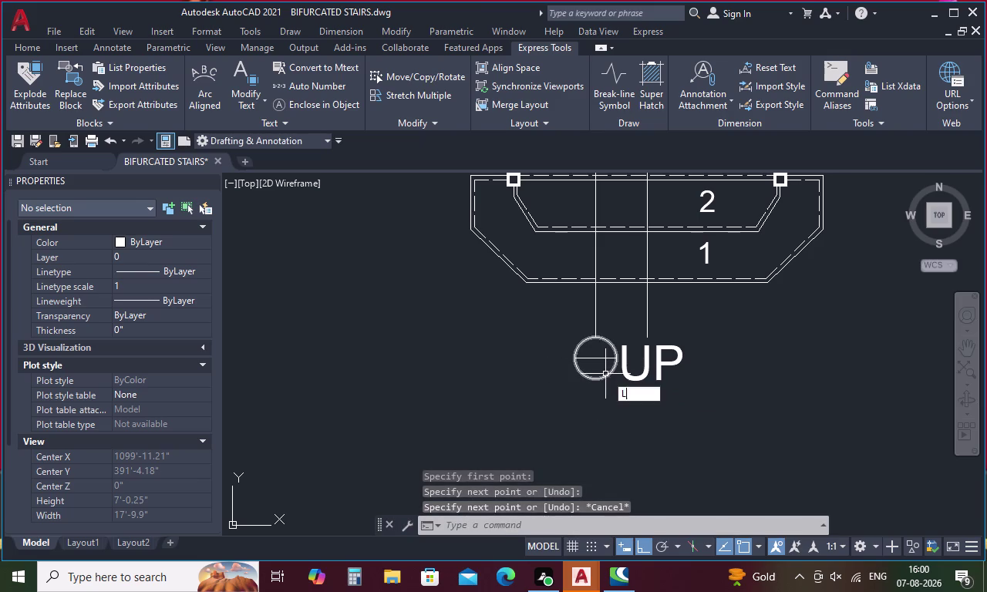
click(597, 358)
click(598, 401)
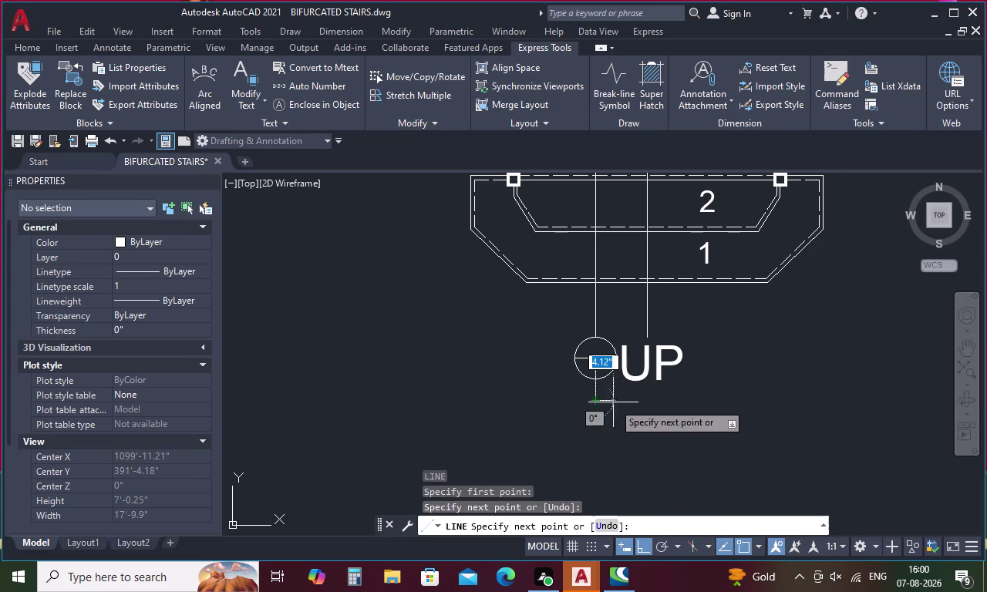
key(Escape)
key(space)
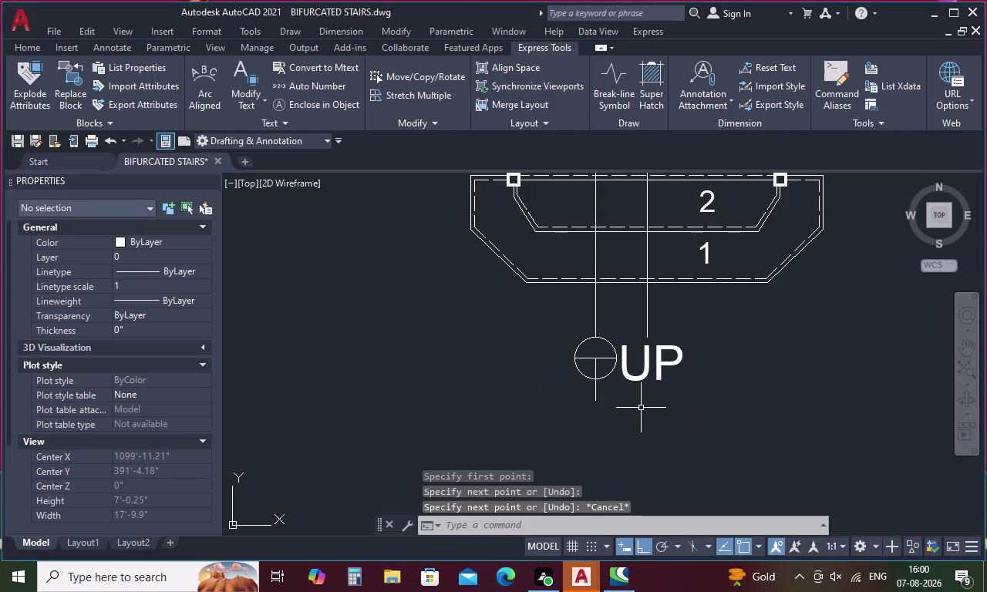
click(616, 363)
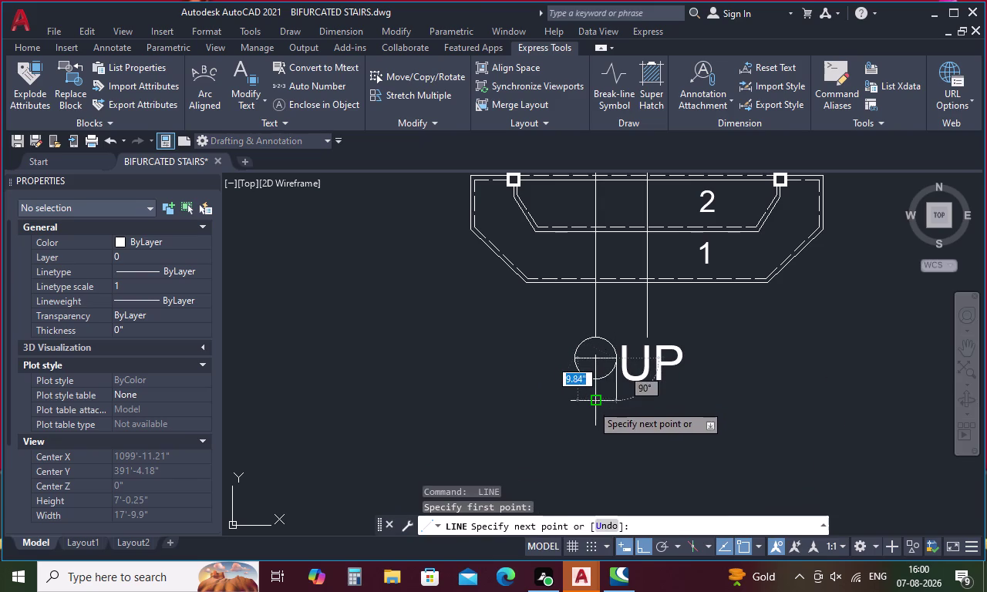
click(592, 404)
click(576, 357)
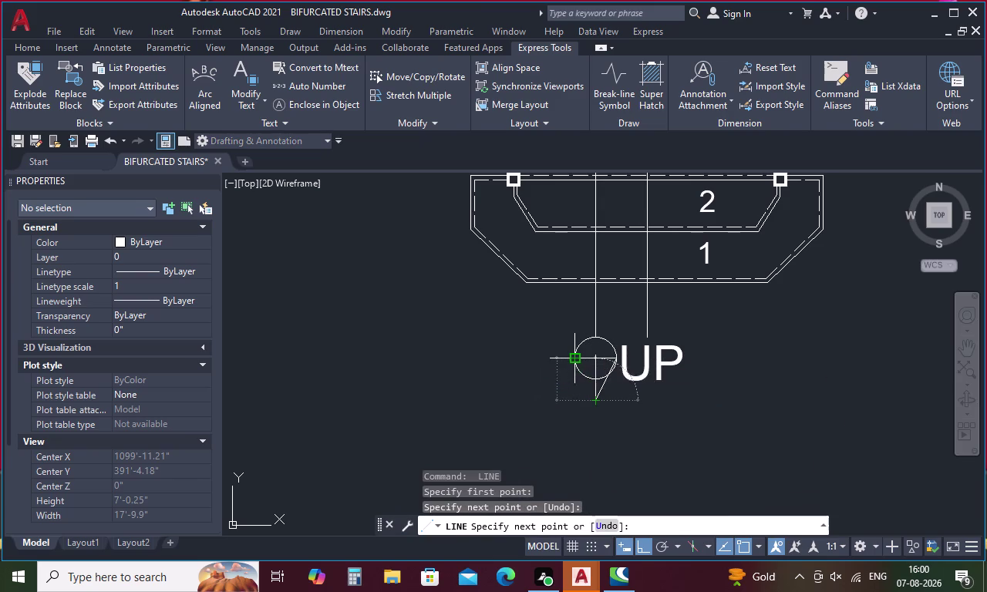
key(Escape)
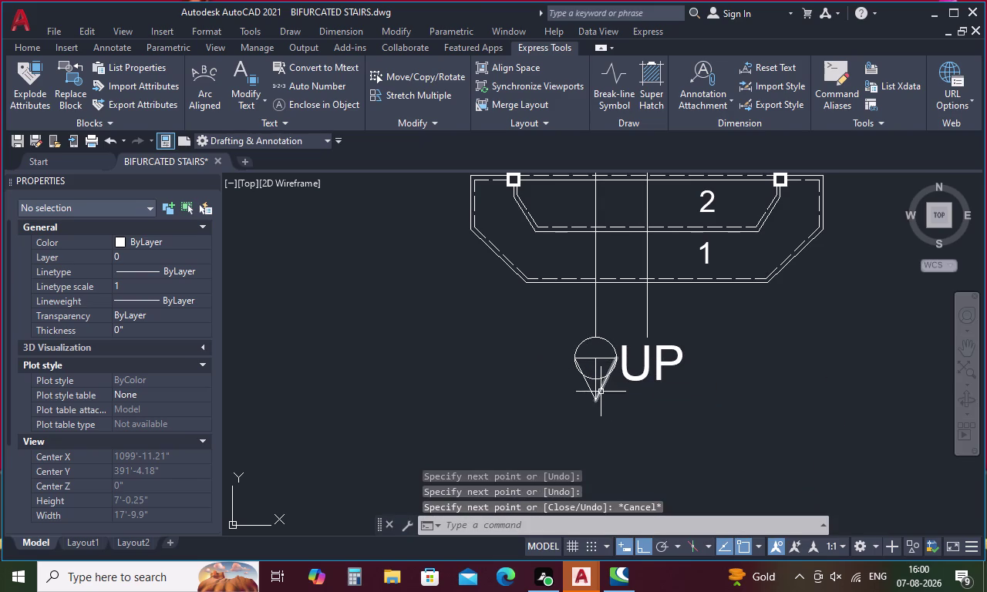
Trim the overshooting line pieces around the circle symbol with TR.
key(t)
text(R)
key(space)
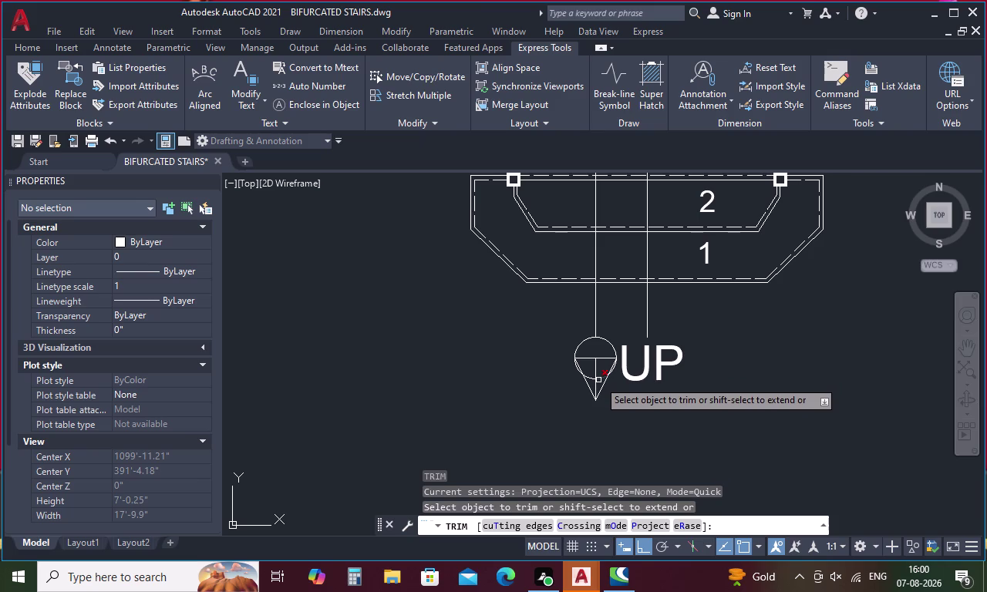
key(Escape)
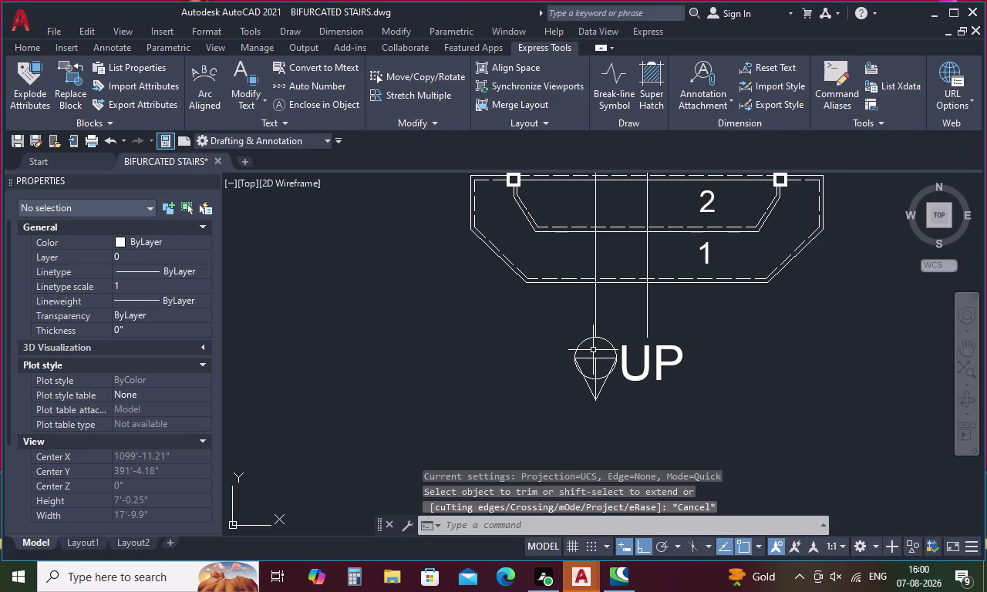
middle_drag(593, 350, 579, 320)
scroll(up, 3)
Delete the symbol's four lines: diameter, vertical centre line and both triangle sides.
scroll(up, 3)
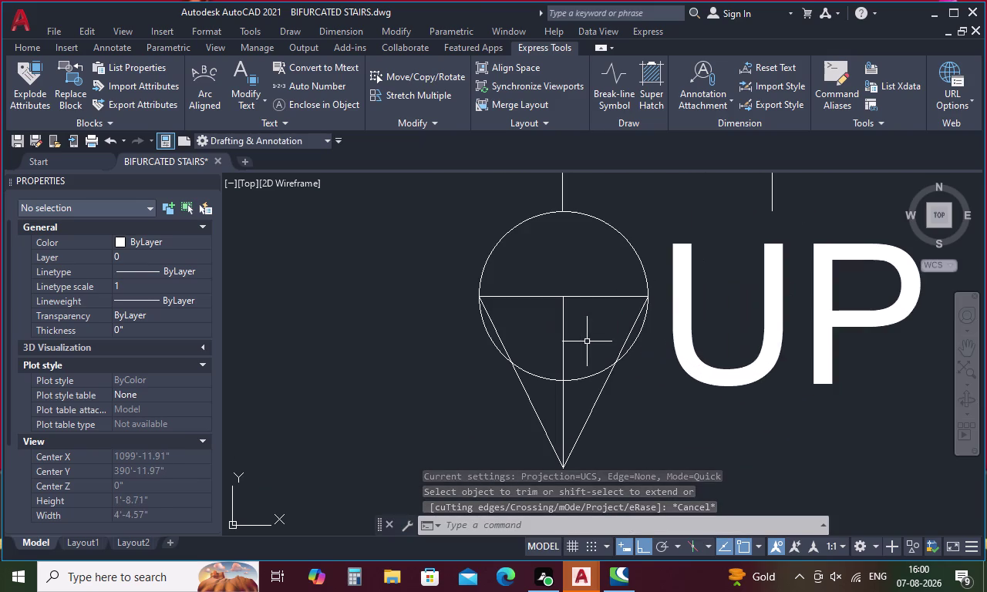
key(Escape)
drag(606, 296, 528, 334)
key(Escape)
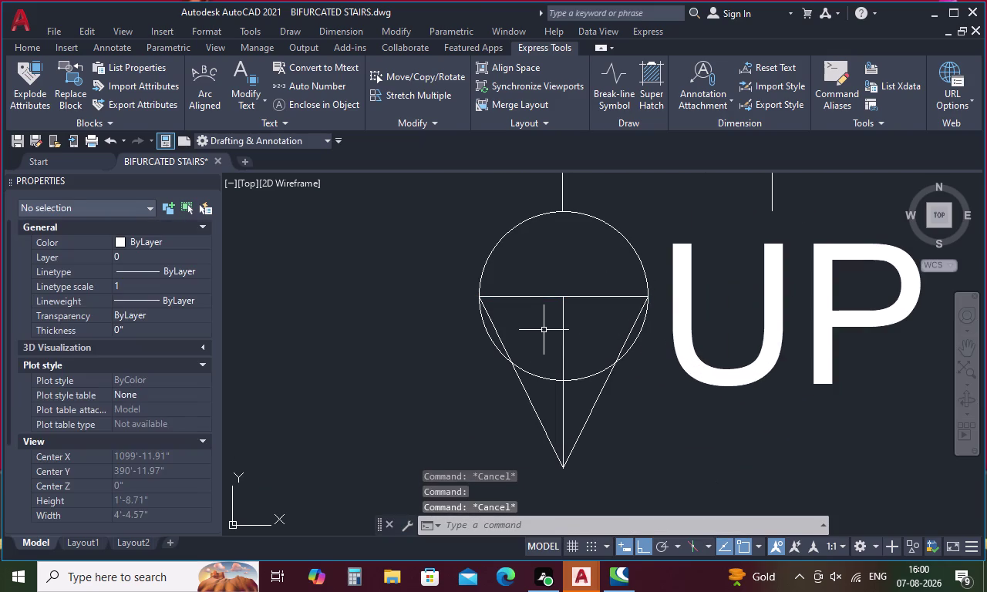
click(564, 334)
click(595, 295)
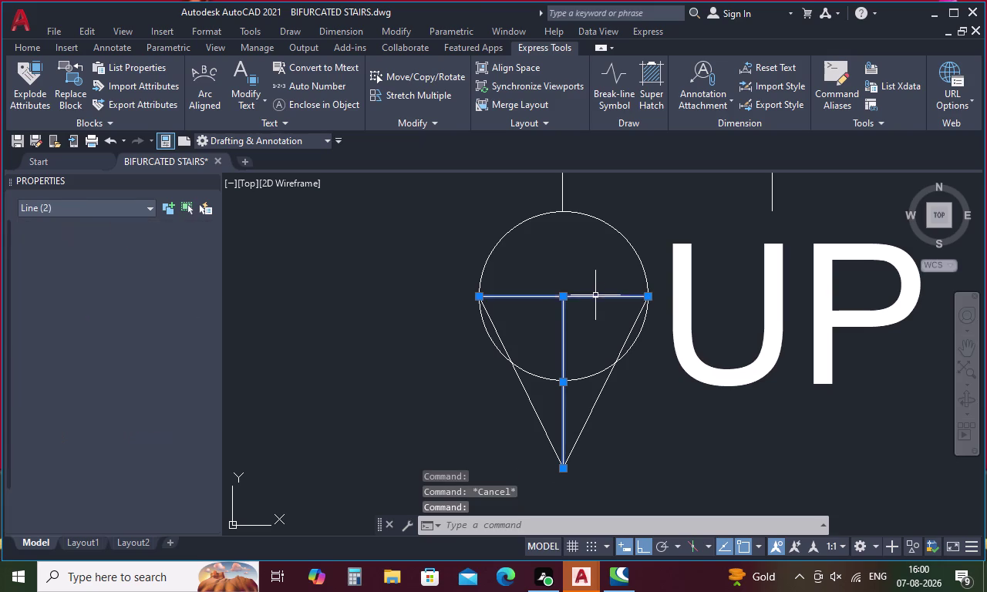
click(502, 341)
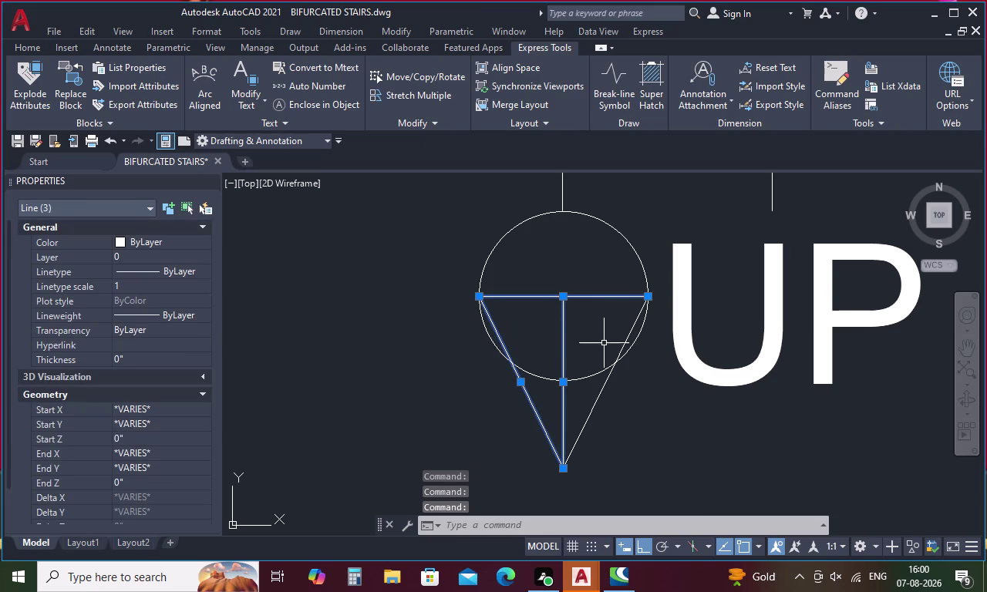
click(630, 338)
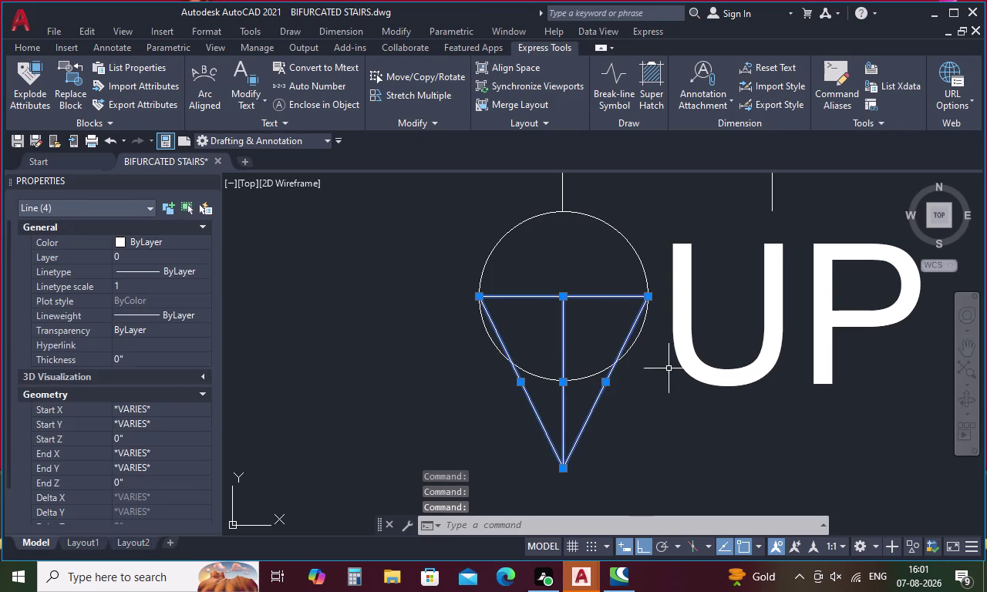
key(Delete)
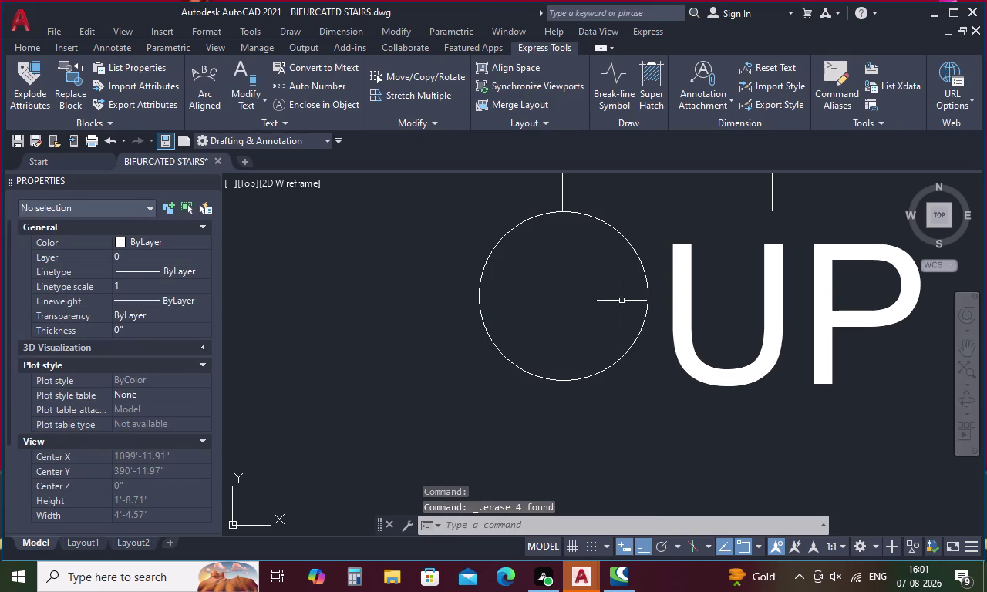
Erase the symbol's circle using a window selection.
scroll(down, 3)
drag(617, 251, 552, 306)
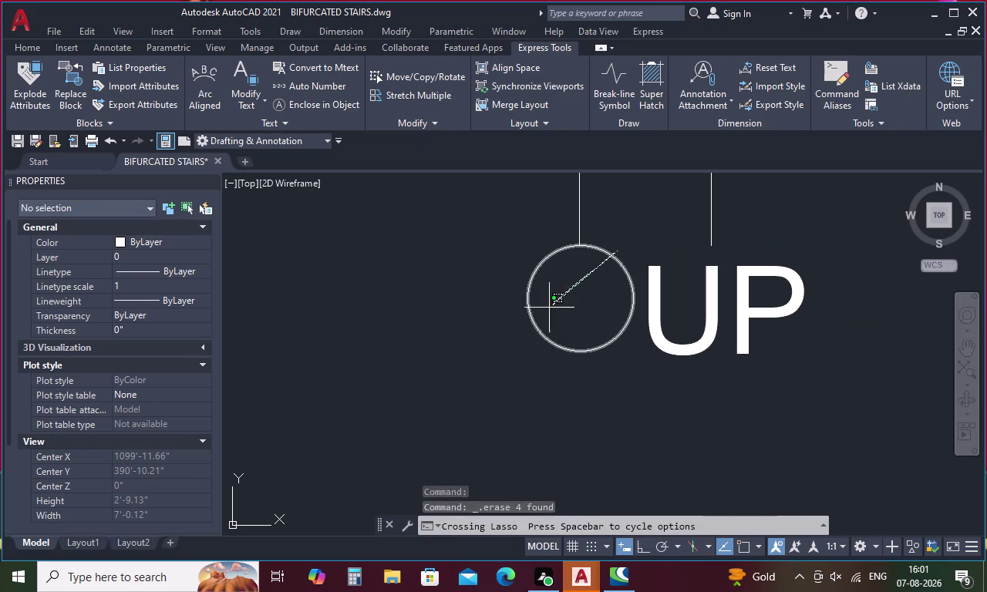
drag(551, 306, 533, 325)
key(Delete)
text(C)
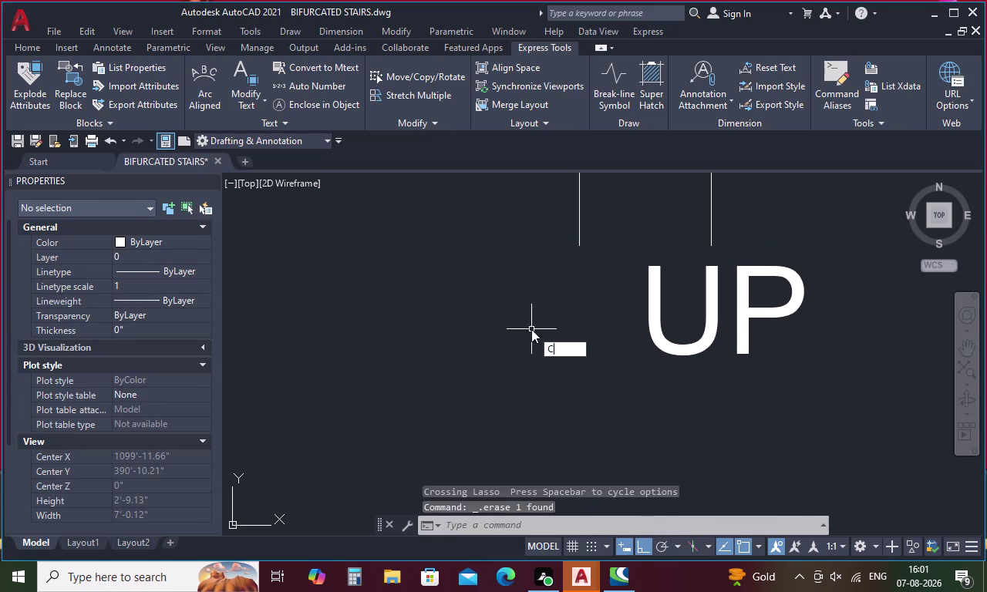
key(space)
Draw a 4.5-inch-radius circle beside UP and a line from its centre leftward.
click(578, 298)
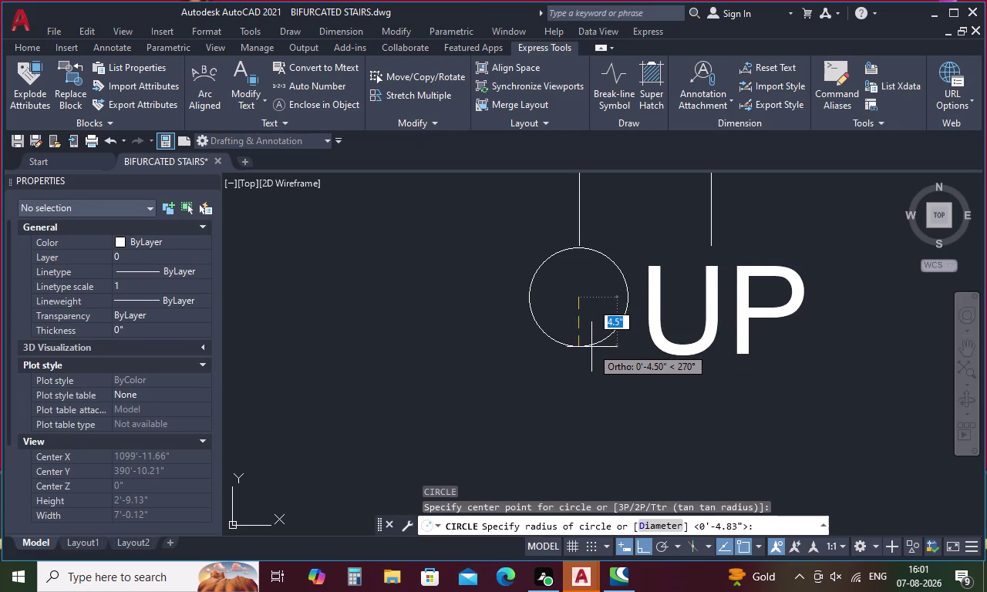
click(591, 349)
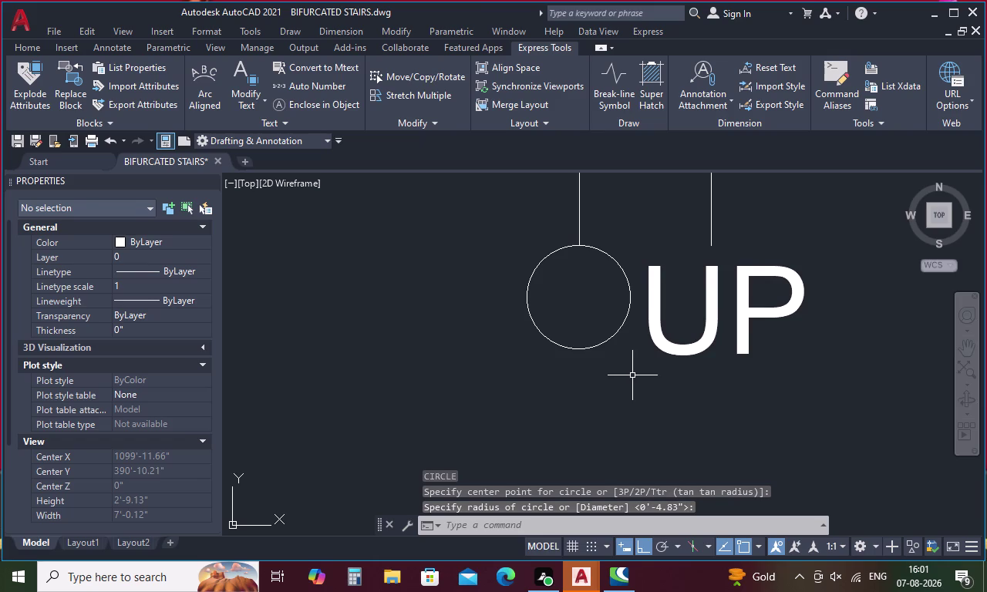
key(Escape)
text(L)
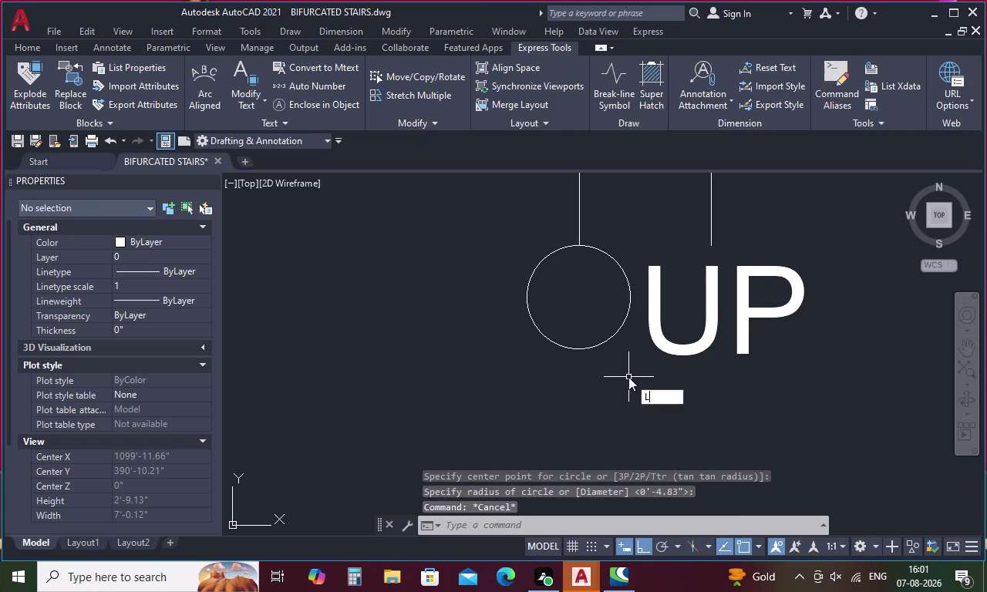
key(space)
click(577, 299)
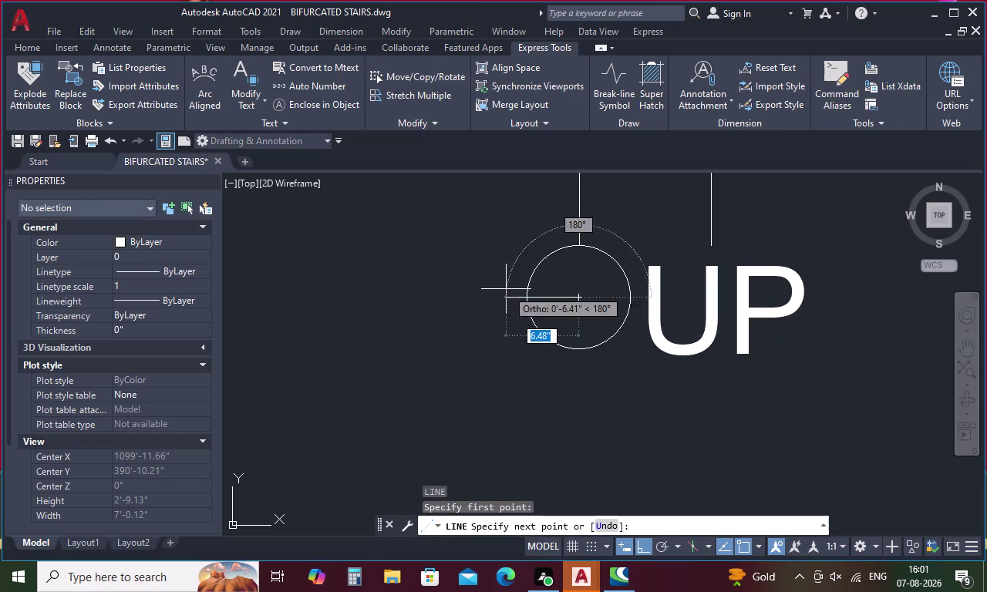
click(504, 289)
key(Escape)
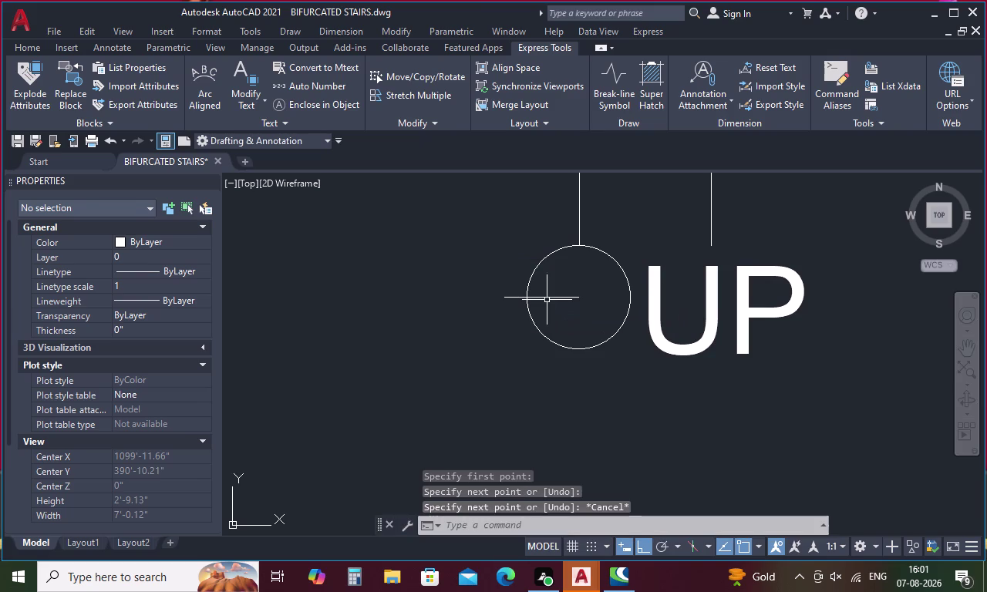
Start another line from the circle's centre, then cancel it and a Move command.
key(space)
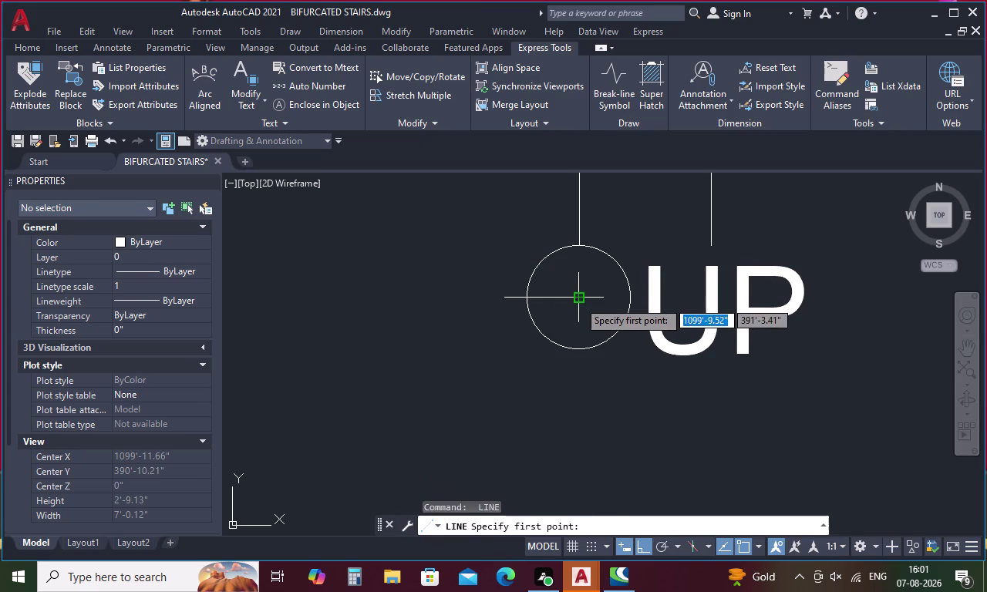
click(579, 300)
scroll(up, 3)
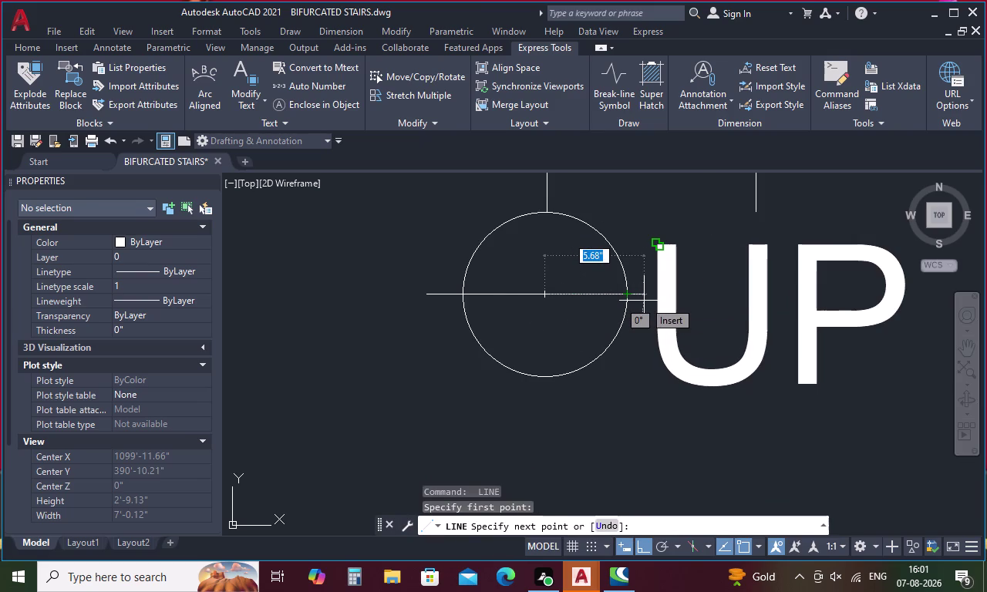
key(Escape)
key(m)
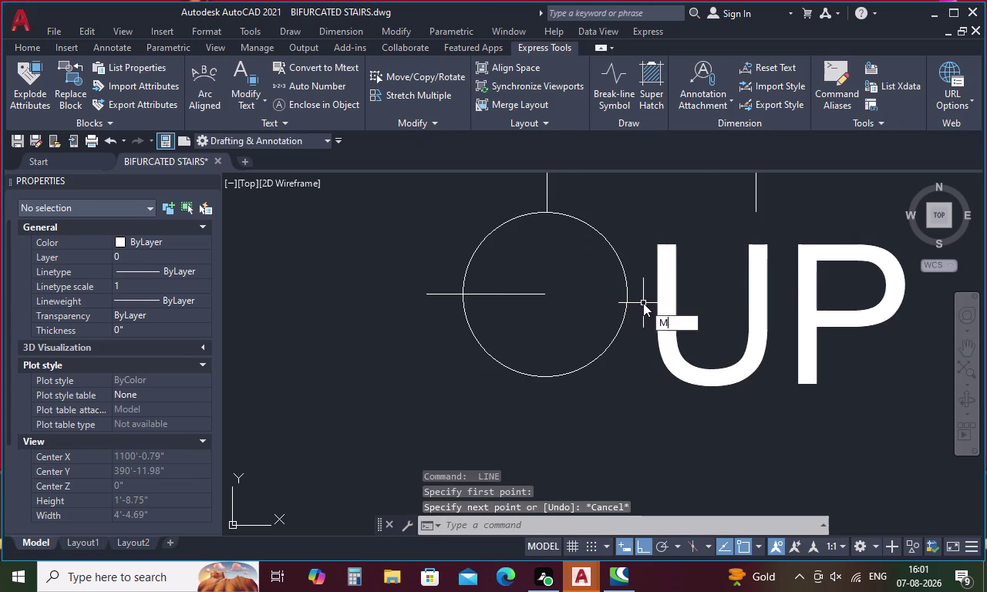
key(space)
key(Escape)
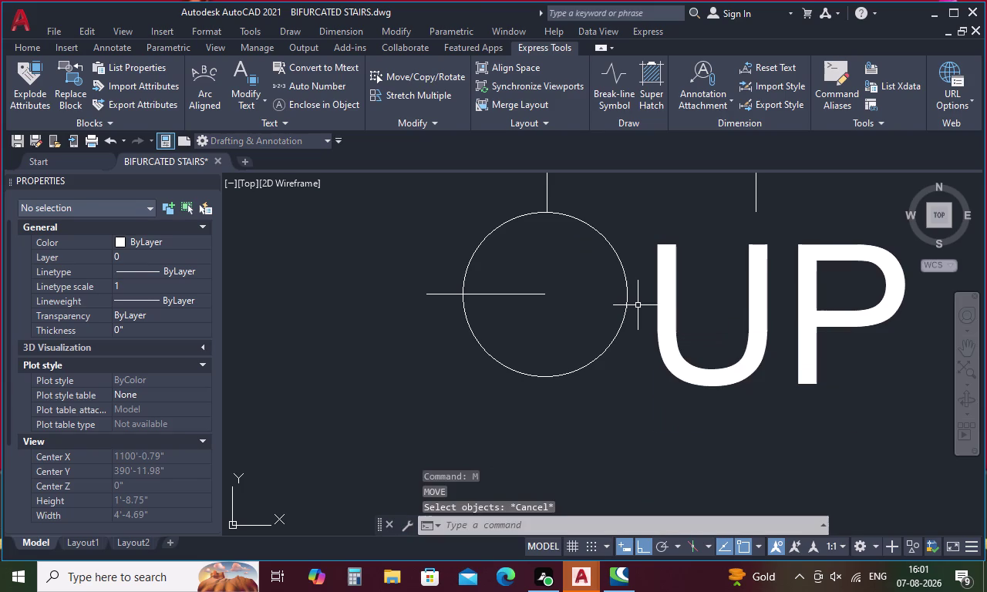
Mirror the horizontal line about a vertical axis through the centre, keeping the original.
text(MI)
key(space)
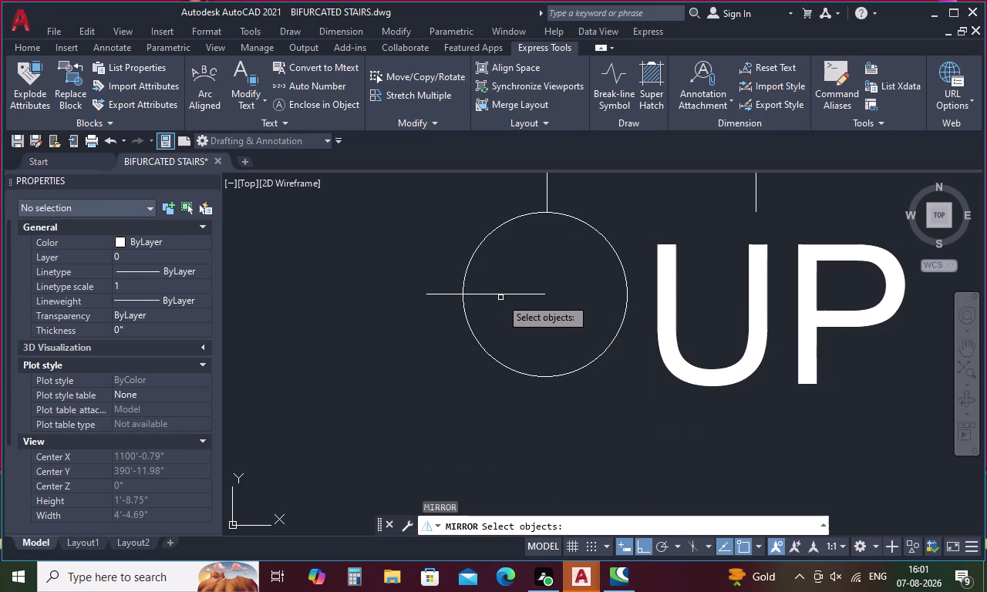
click(510, 294)
right_click(551, 308)
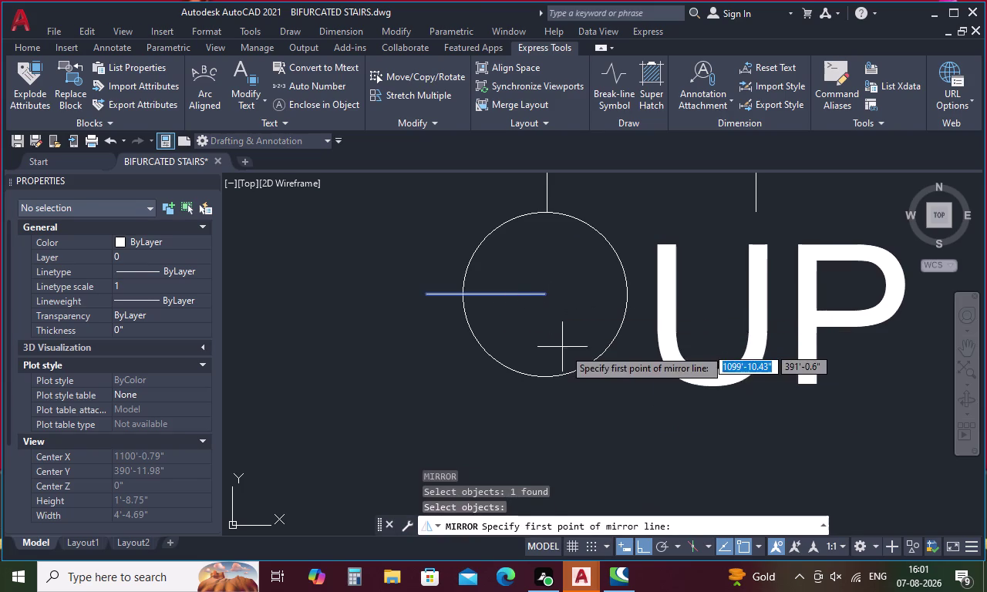
drag(546, 297, 546, 289)
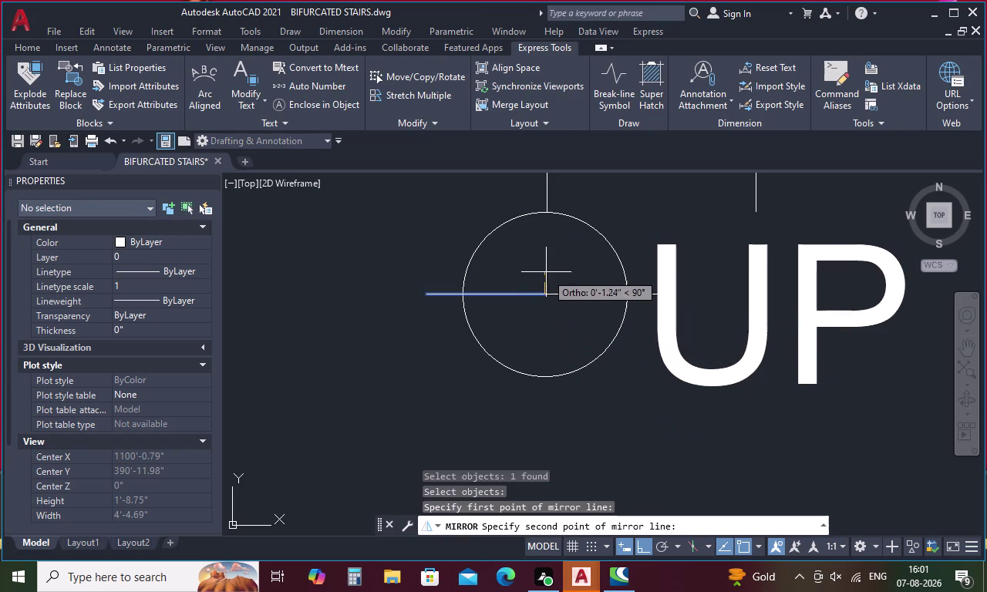
click(545, 239)
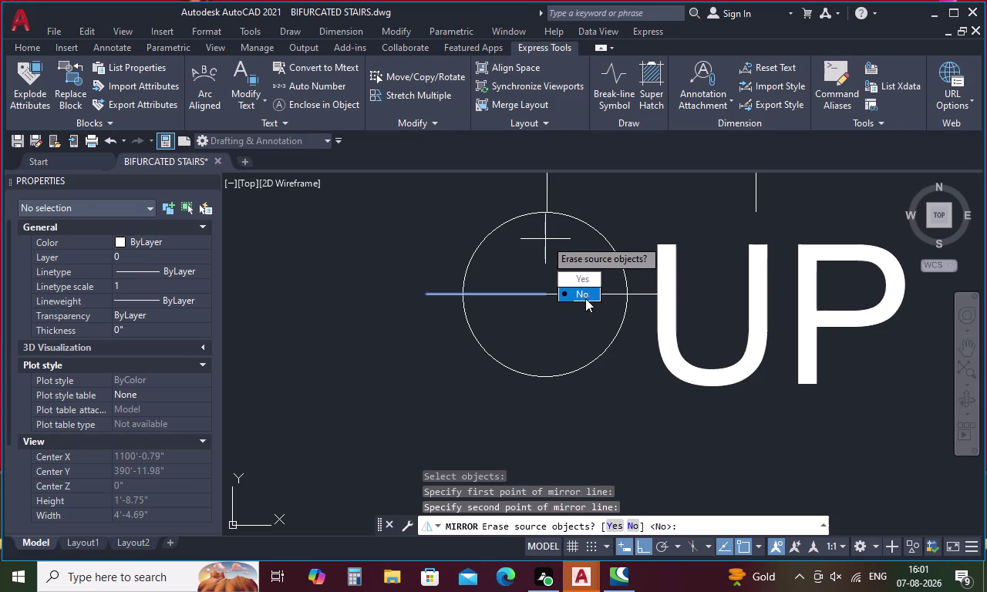
drag(583, 297, 545, 239)
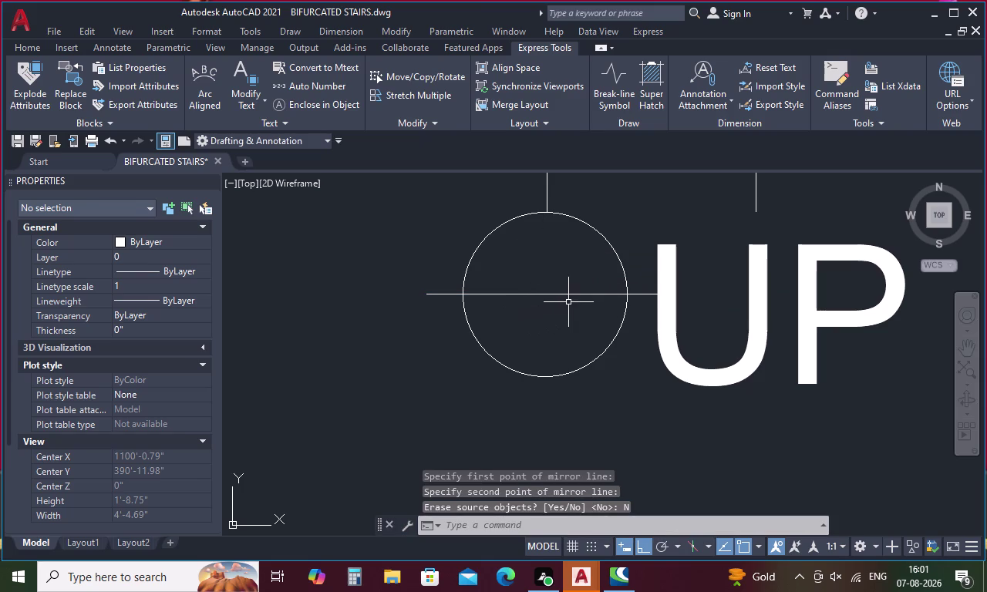
key(l)
key(space)
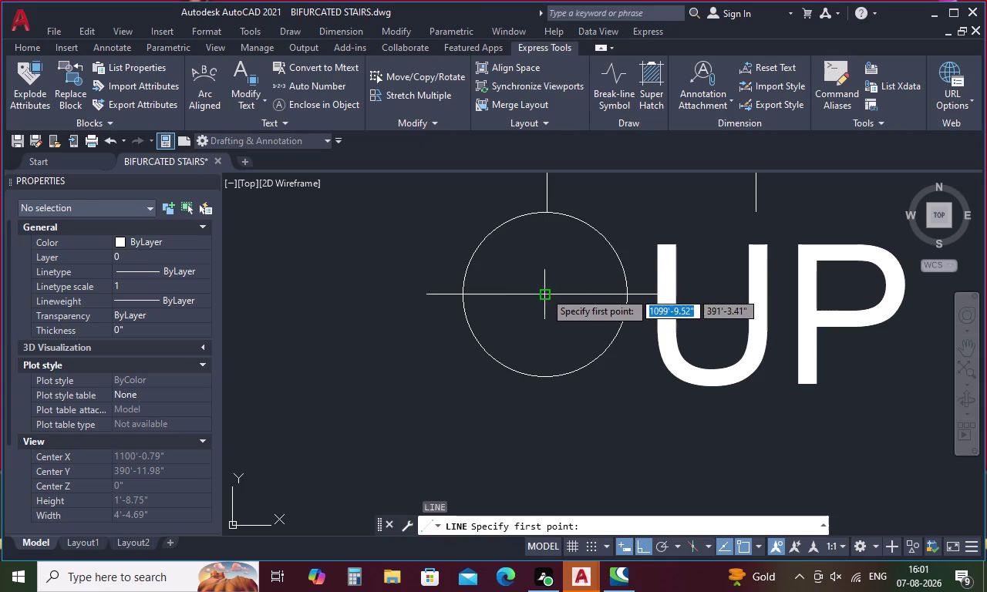
Draw a vertical line below the circle and the triangle's left side to the bottom tip.
click(545, 291)
click(562, 450)
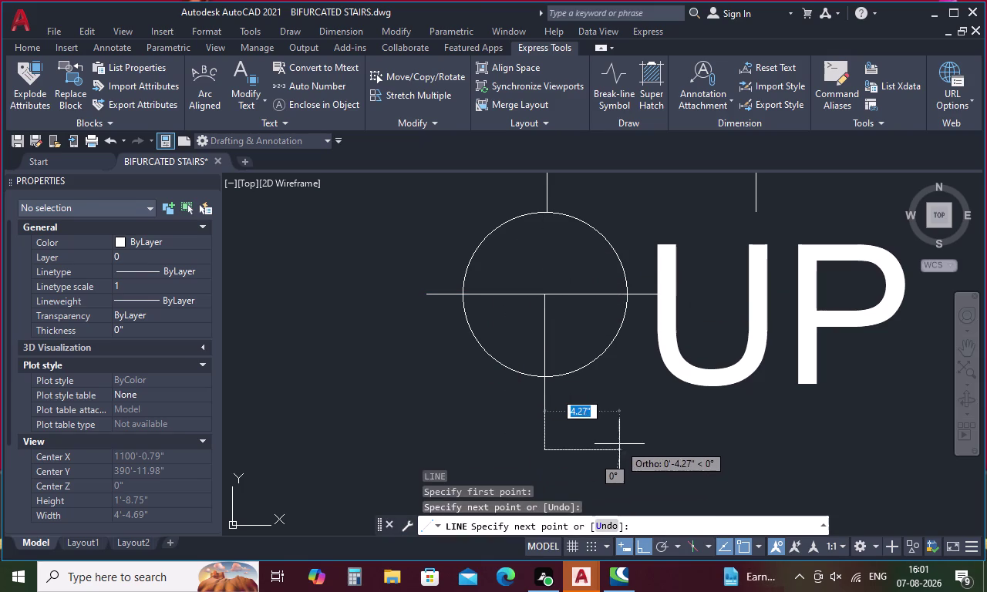
key(Escape)
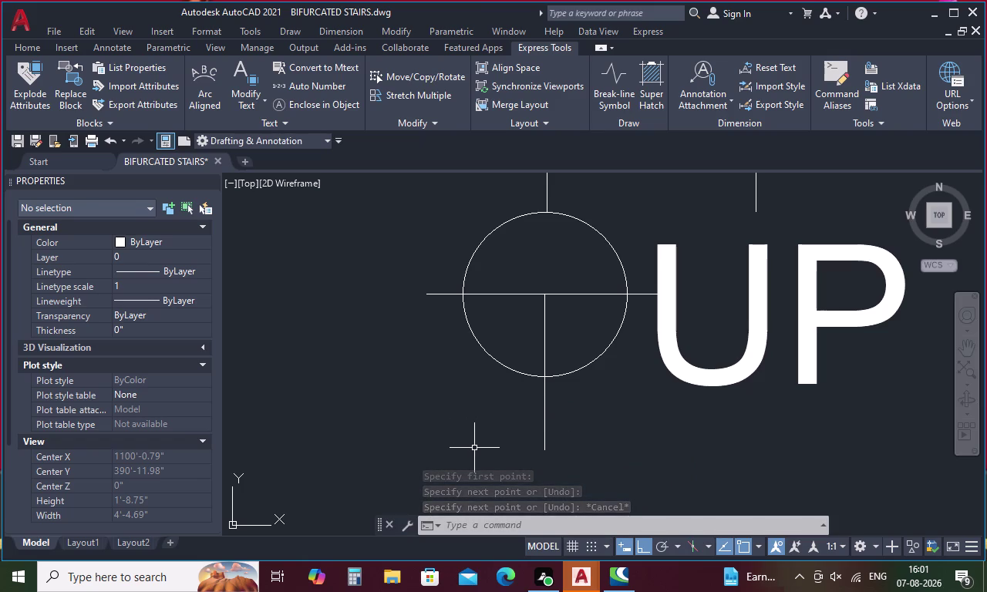
key(l)
key(space)
click(427, 297)
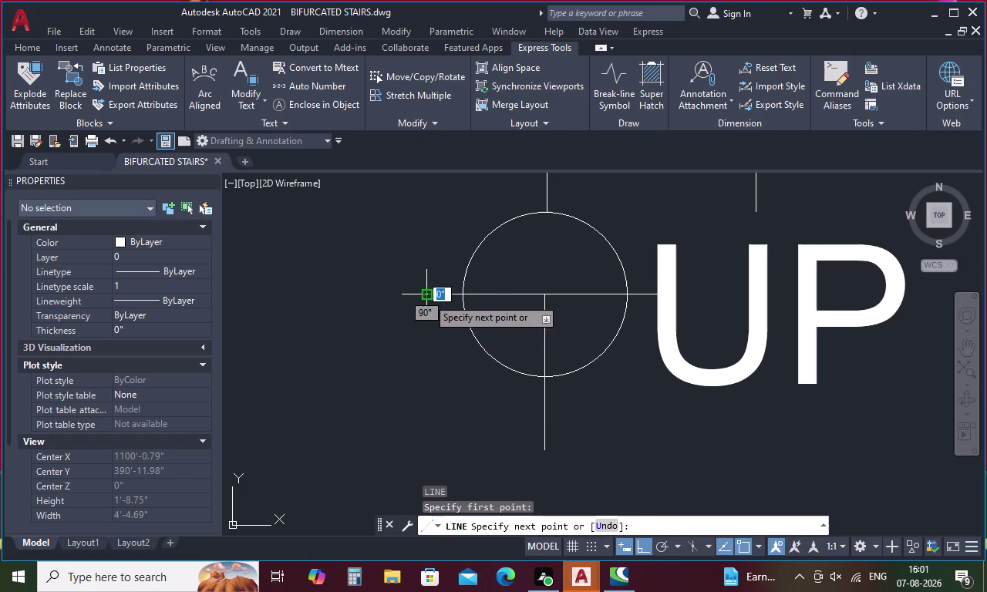
click(545, 451)
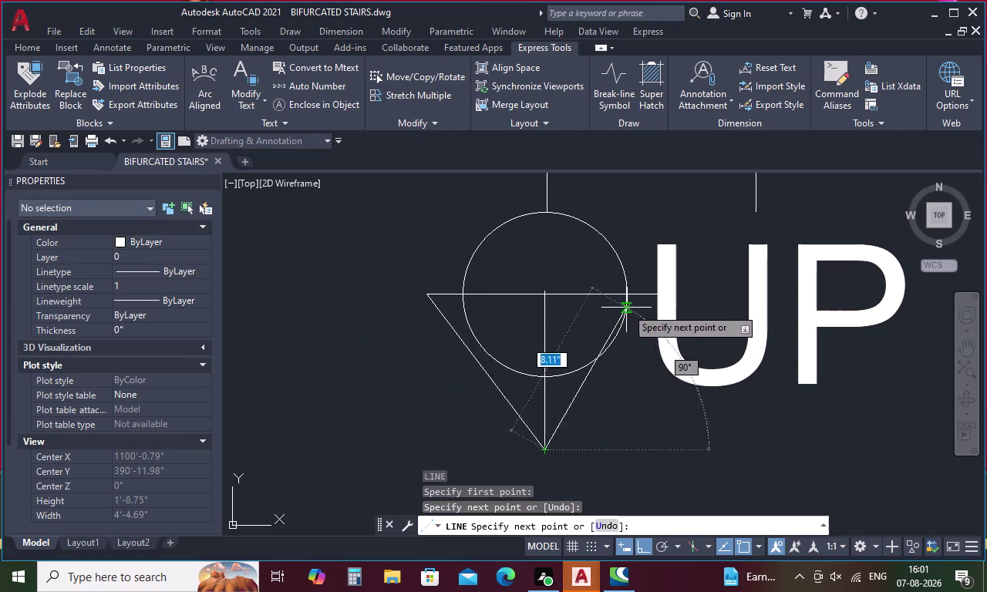
scroll(up, 3)
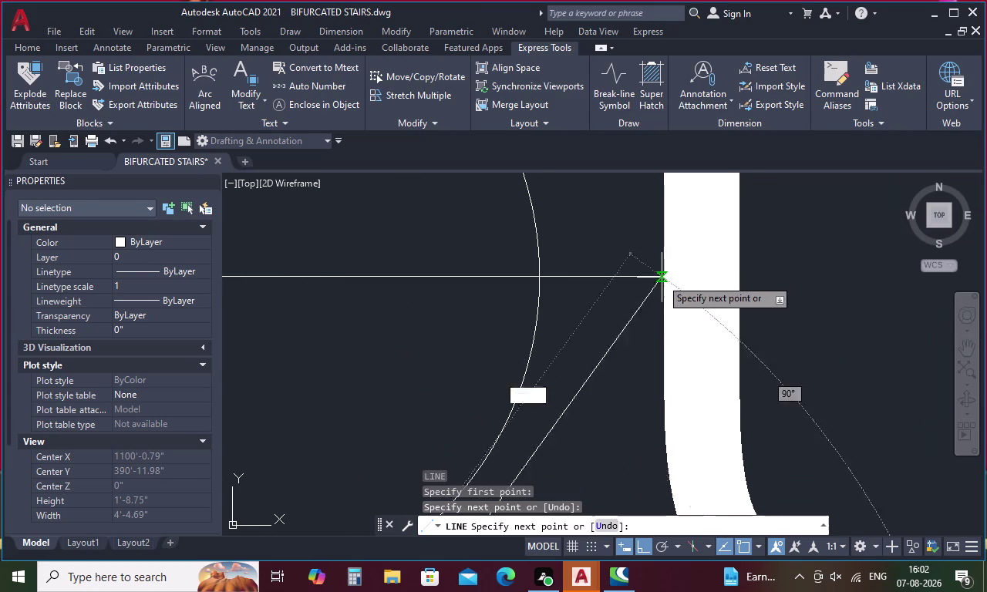
key(Escape)
Move the UP text slightly to the right.
click(689, 345)
right_click(690, 345)
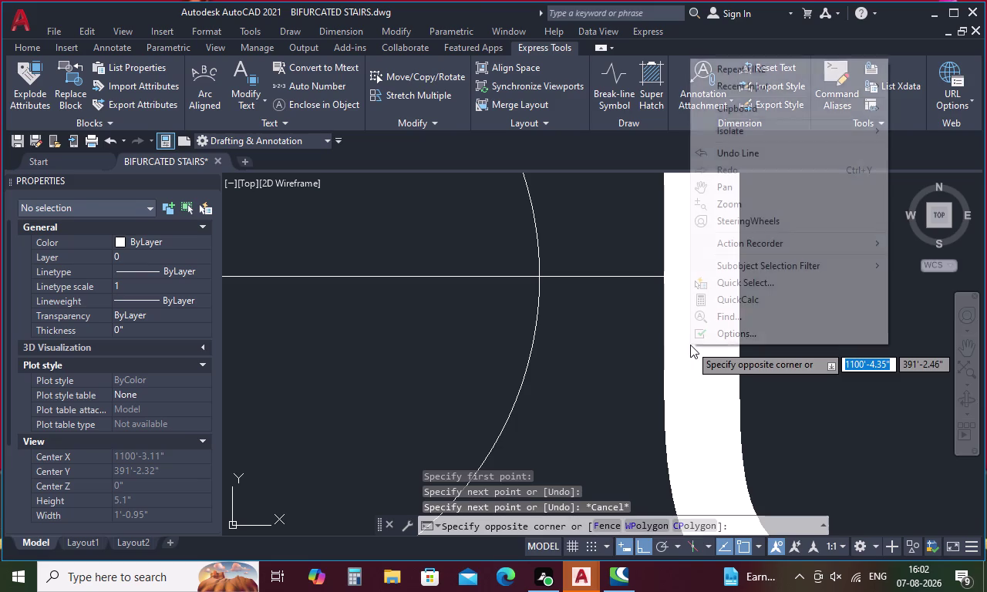
key(Escape)
scroll(down, 3)
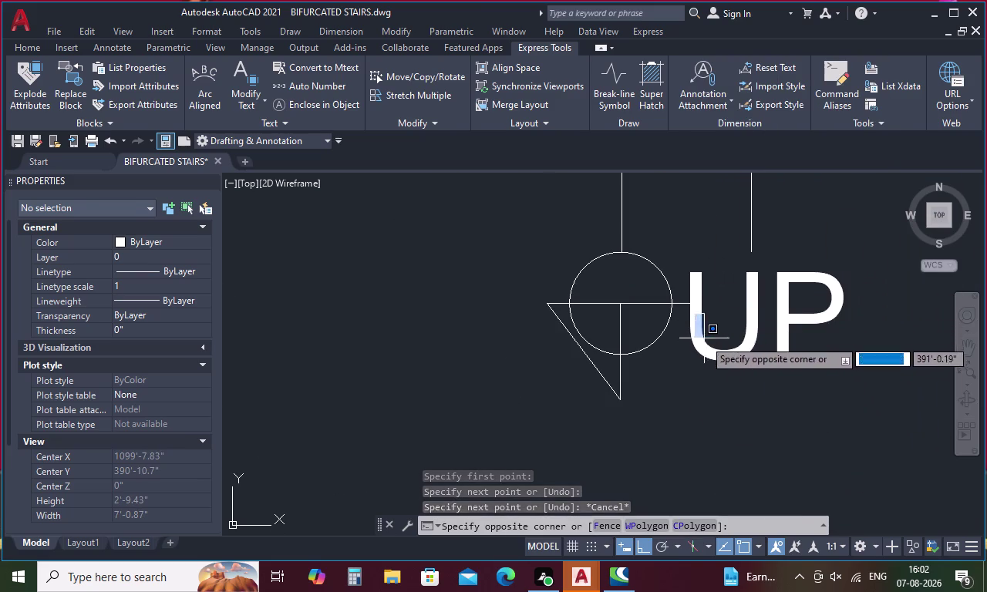
key(Escape)
click(711, 352)
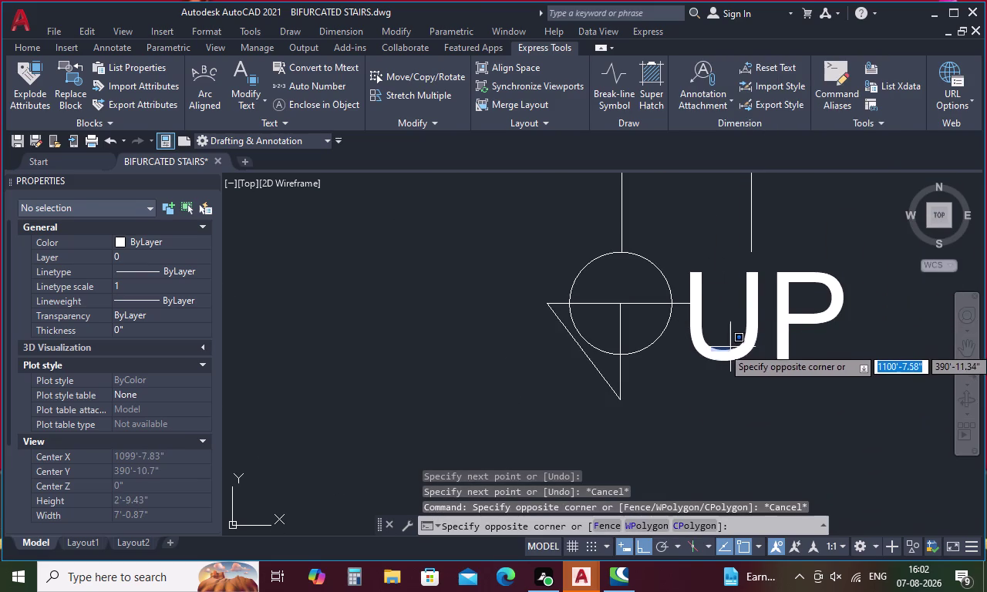
key(Escape)
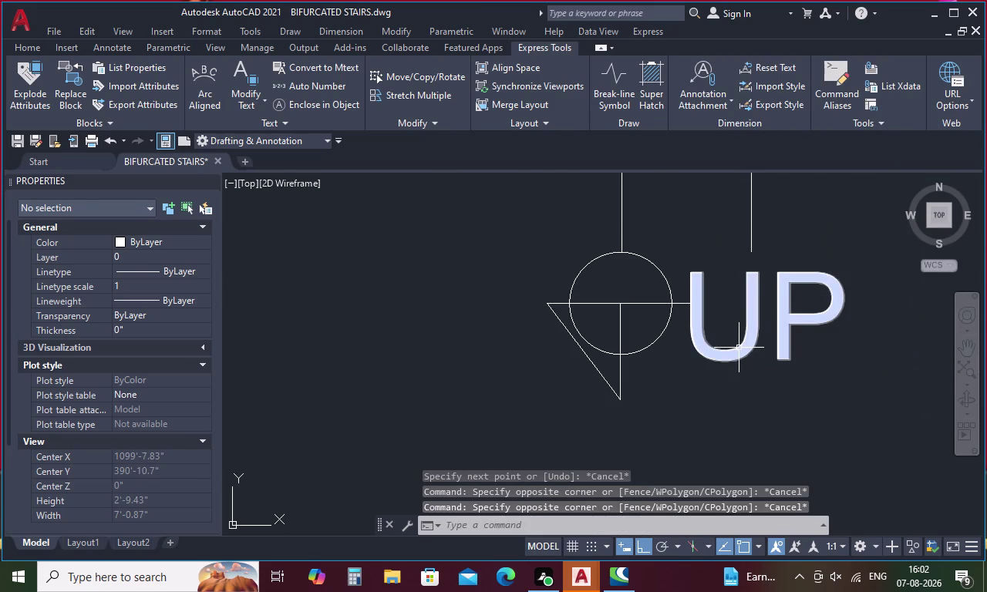
click(739, 348)
right_click(738, 348)
click(795, 301)
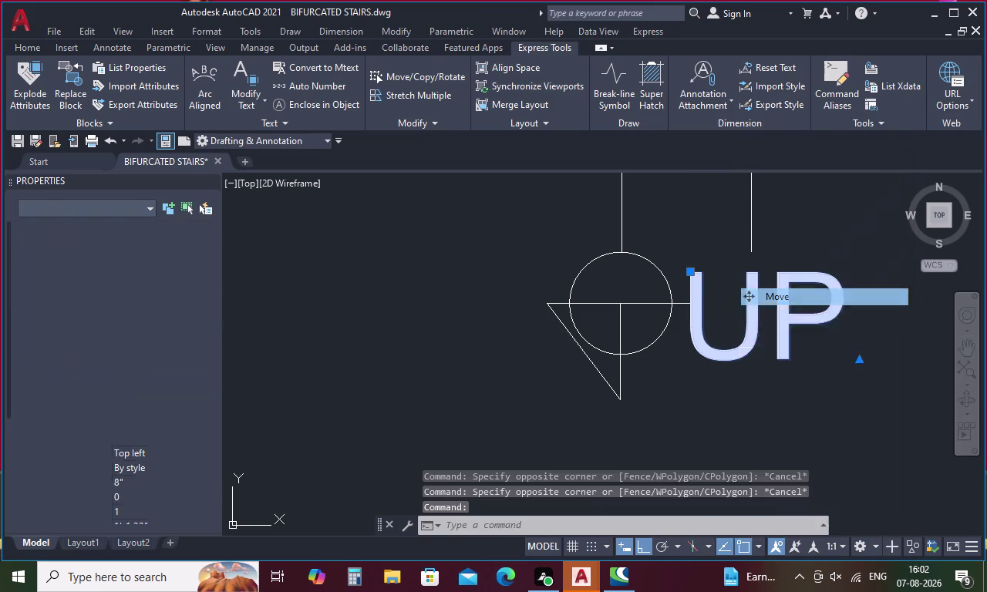
click(752, 331)
click(774, 332)
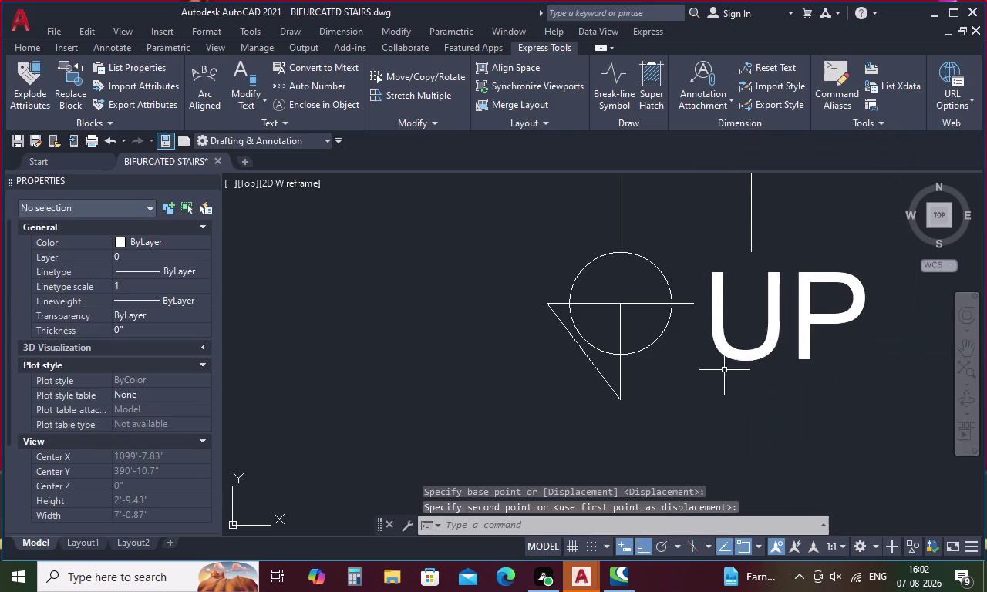
key(Escape)
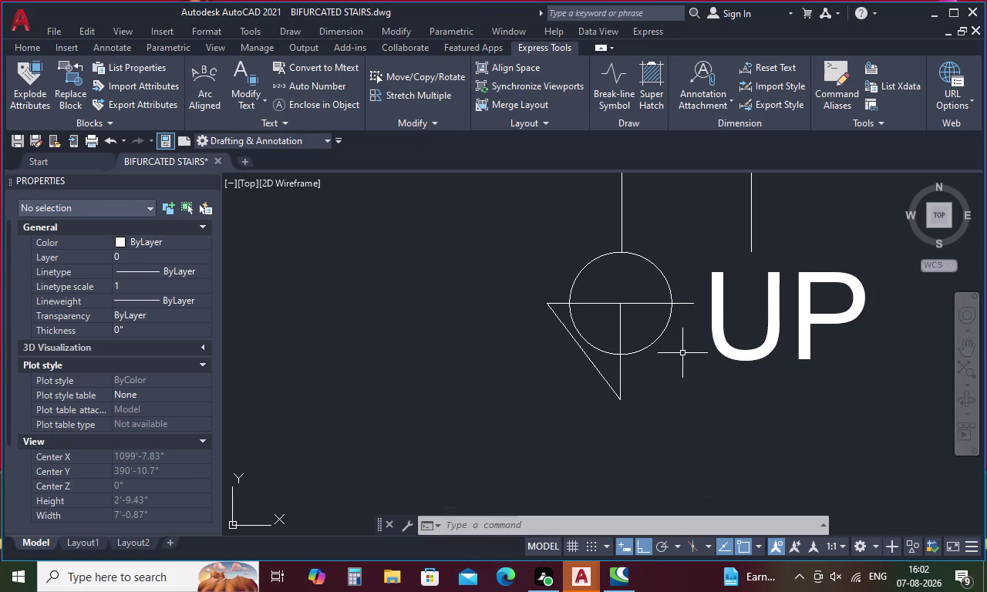
Draw the triangle's right side from its right corner down to the bottom tip.
text(L)
key(space)
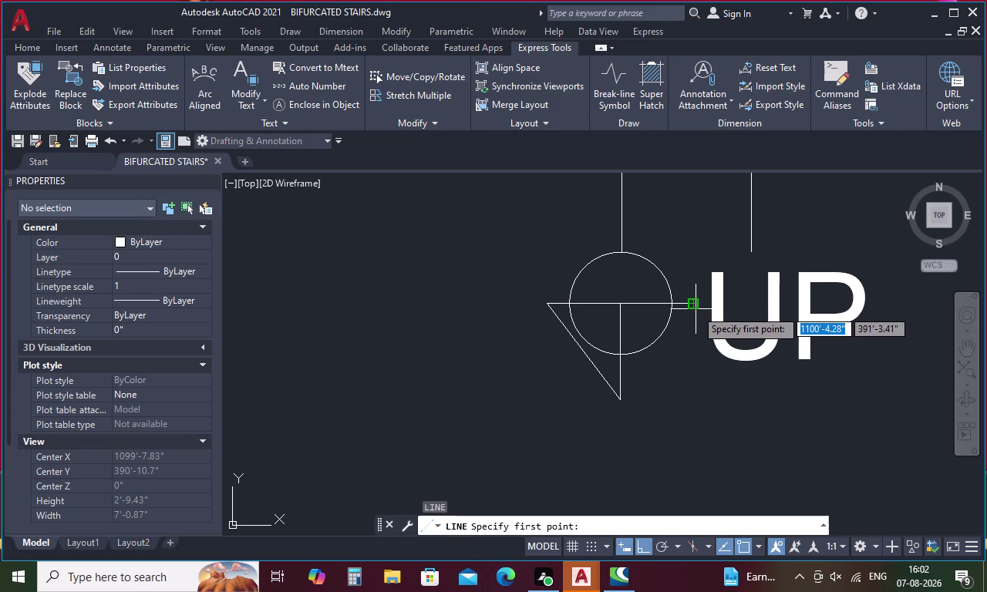
click(689, 306)
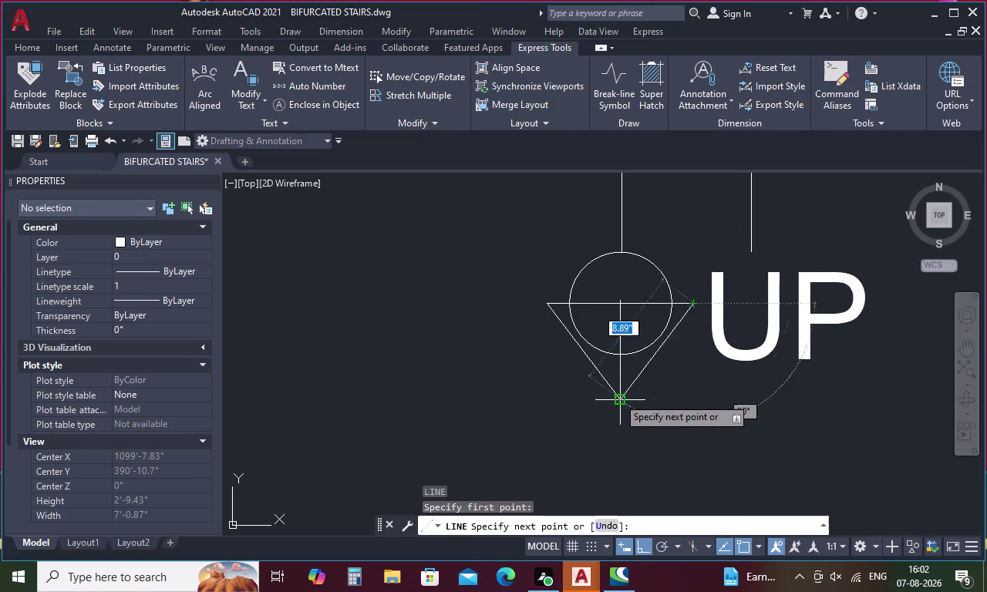
click(618, 397)
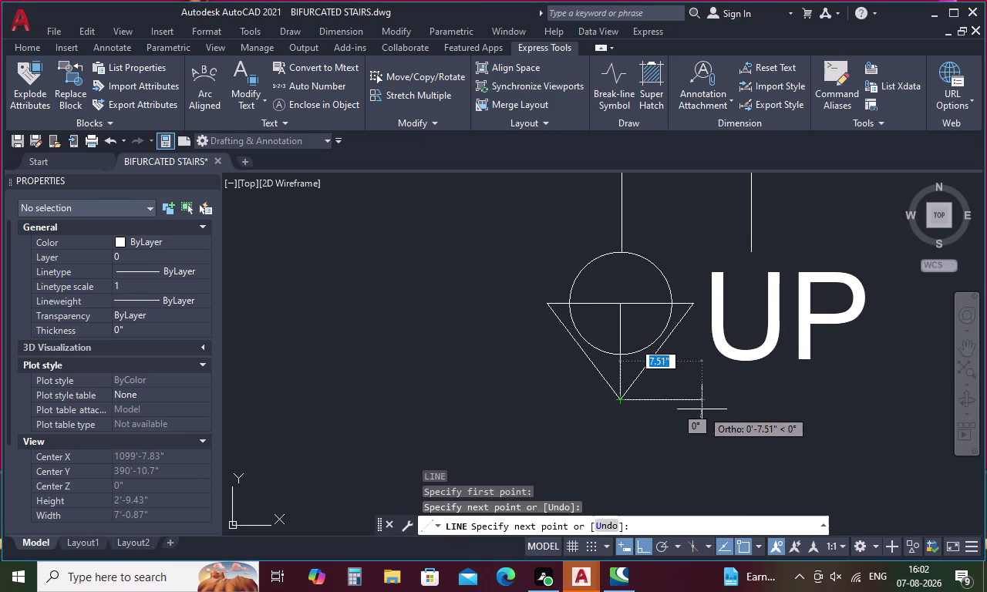
key(Escape)
text(TR)
key(space)
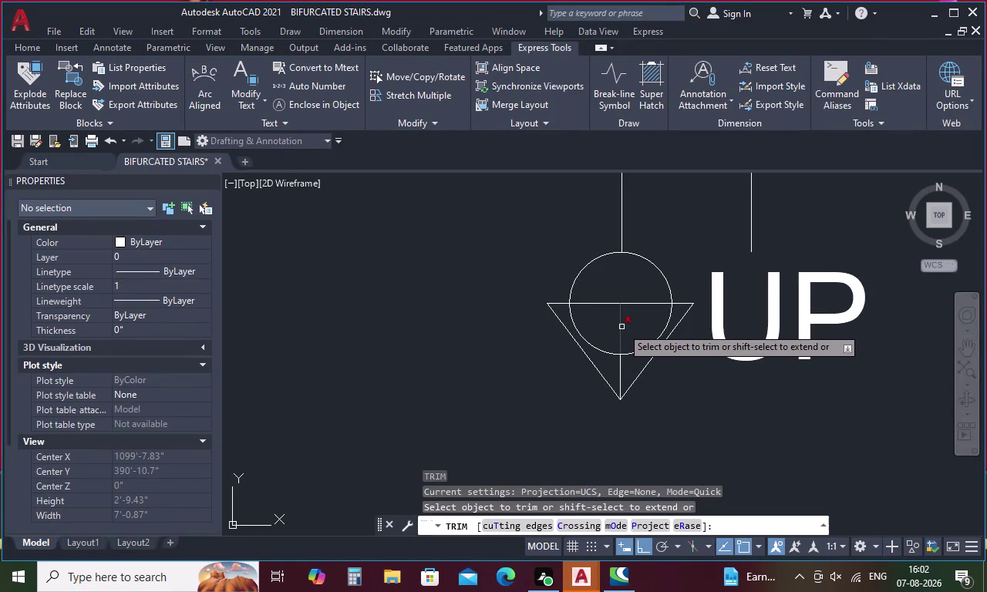
Trim the vertical and horizontal line pieces inside the circle and triangle.
click(621, 327)
click(592, 304)
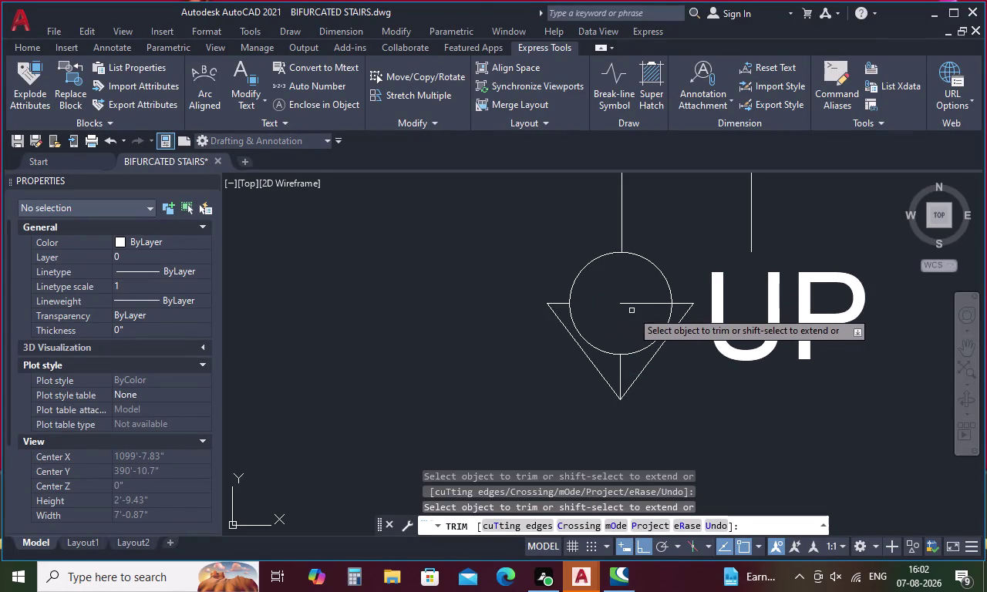
click(645, 305)
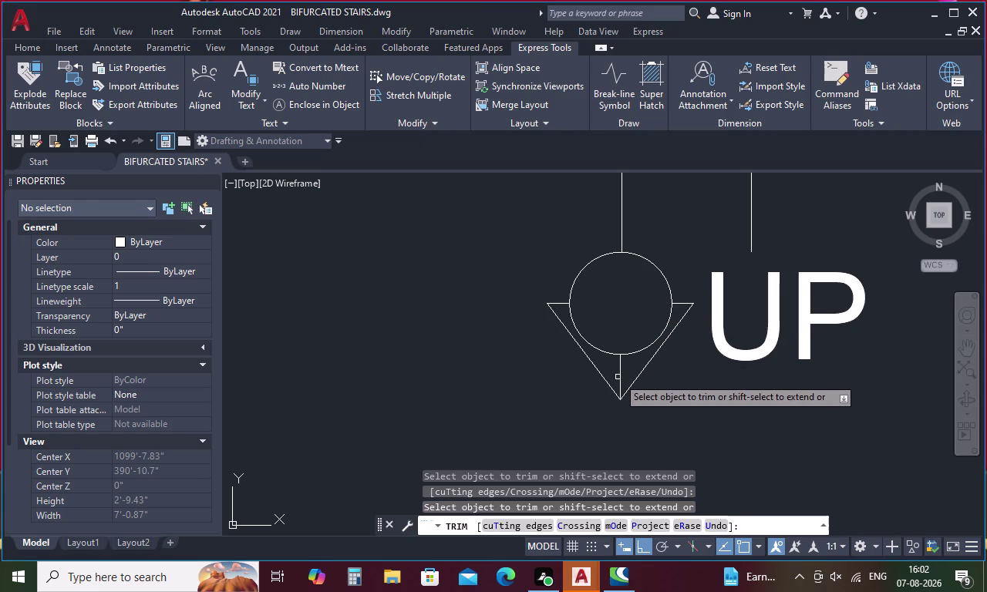
click(621, 375)
scroll(down, 3)
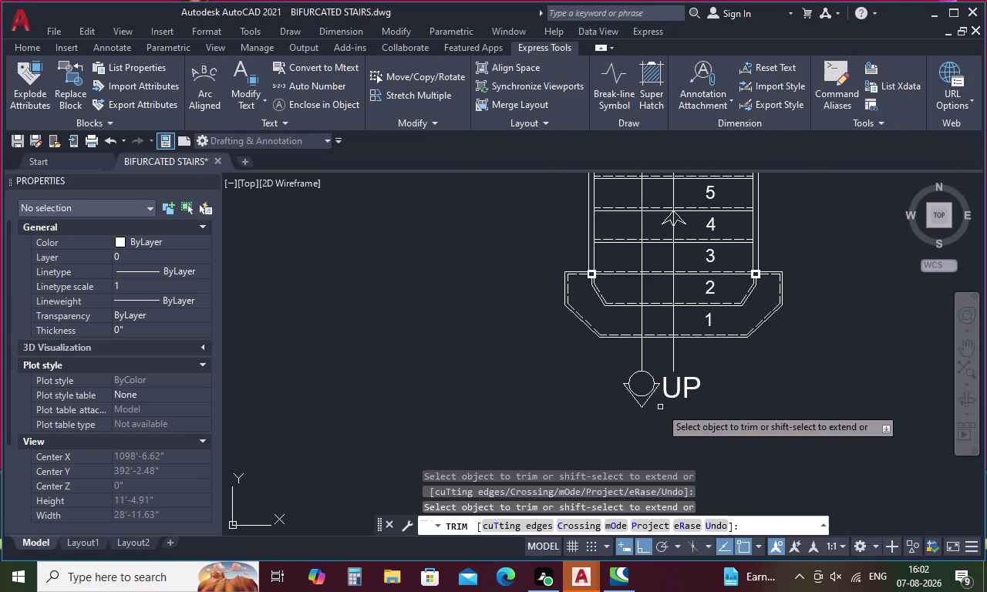
key(Escape)
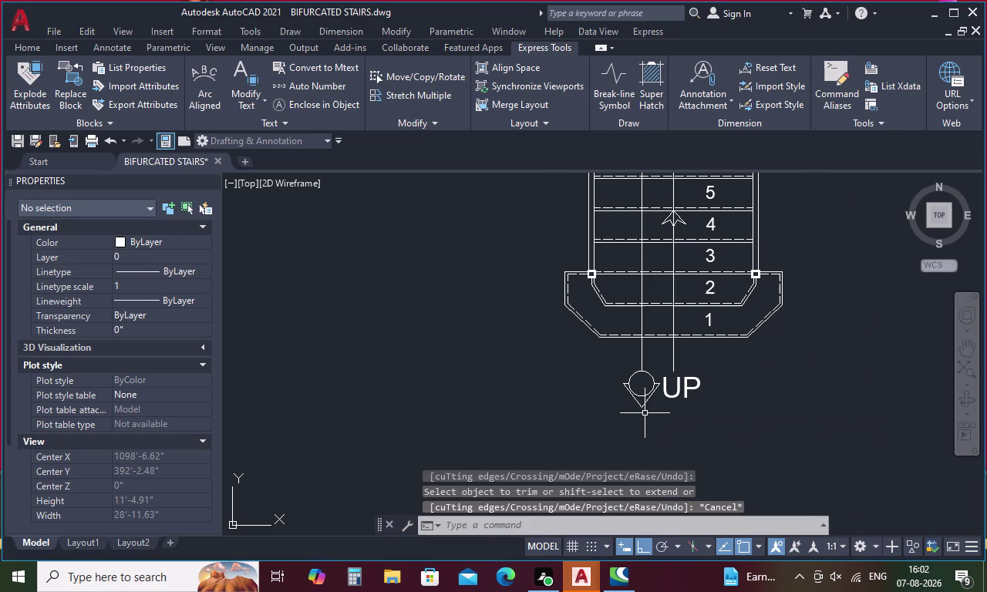
Combine the circle and triangle lines into one group with G.
drag(658, 369, 618, 387)
scroll(up, 3)
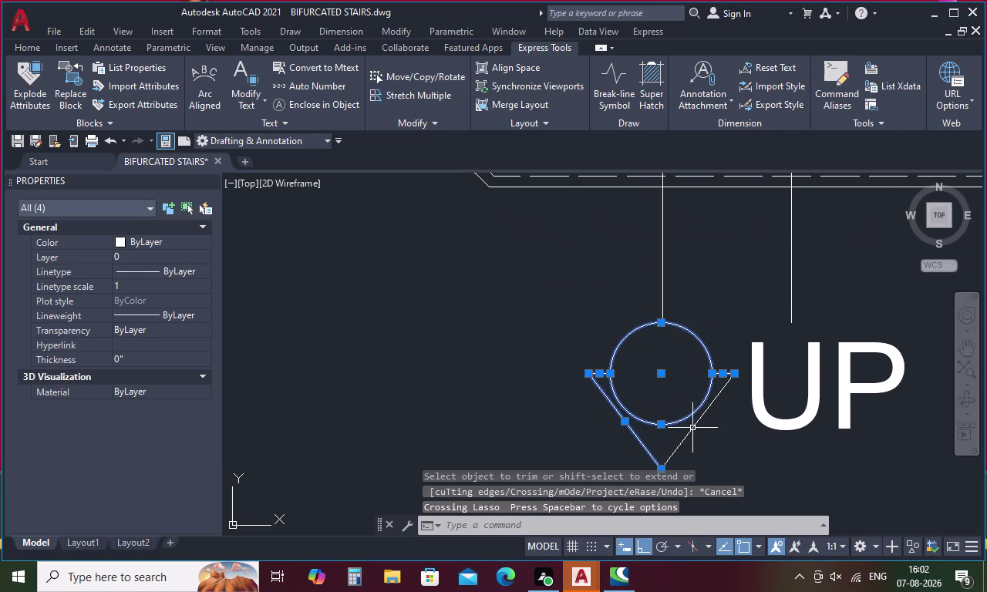
click(693, 428)
text(G)
key(space)
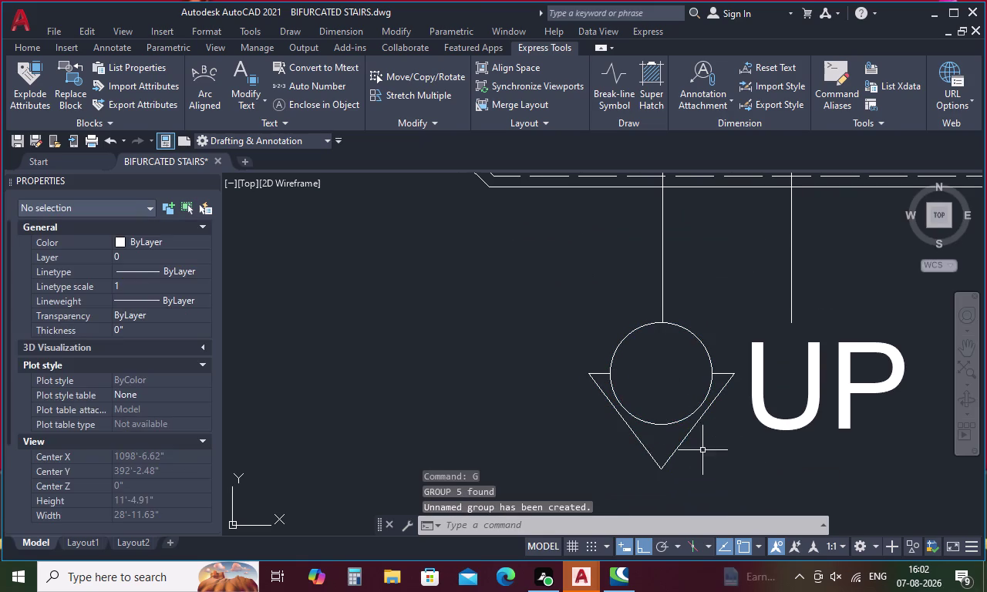
click(665, 323)
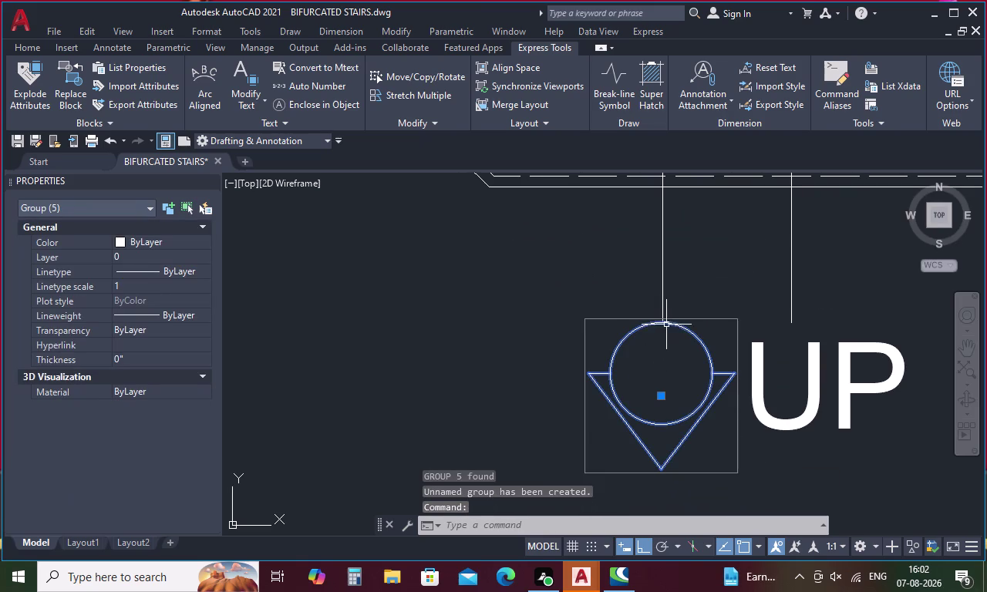
right_click(673, 353)
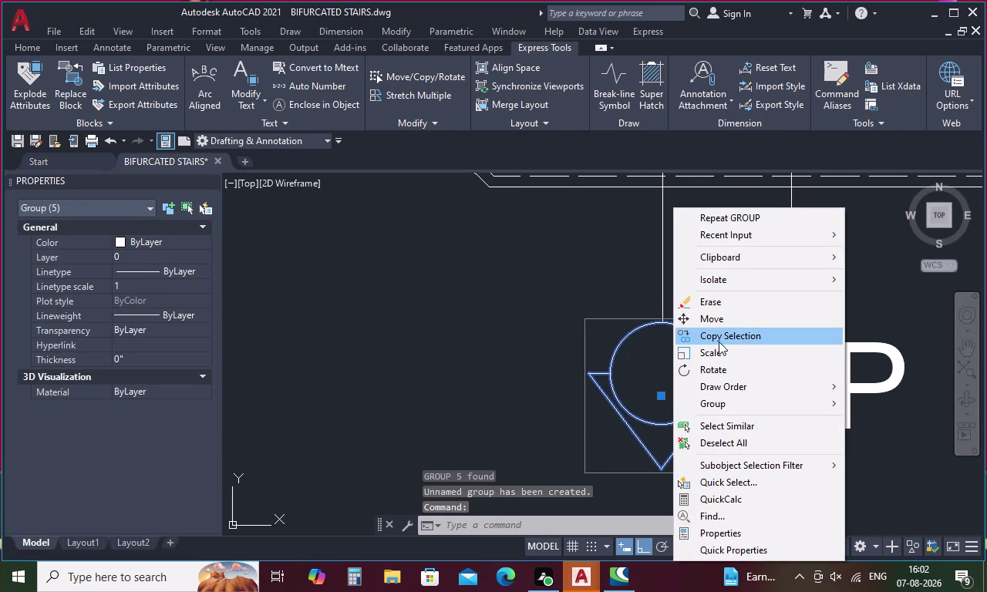
click(733, 335)
Copy the symbol to the left flight's outer end beside step 23, deleting the extra copy.
click(664, 320)
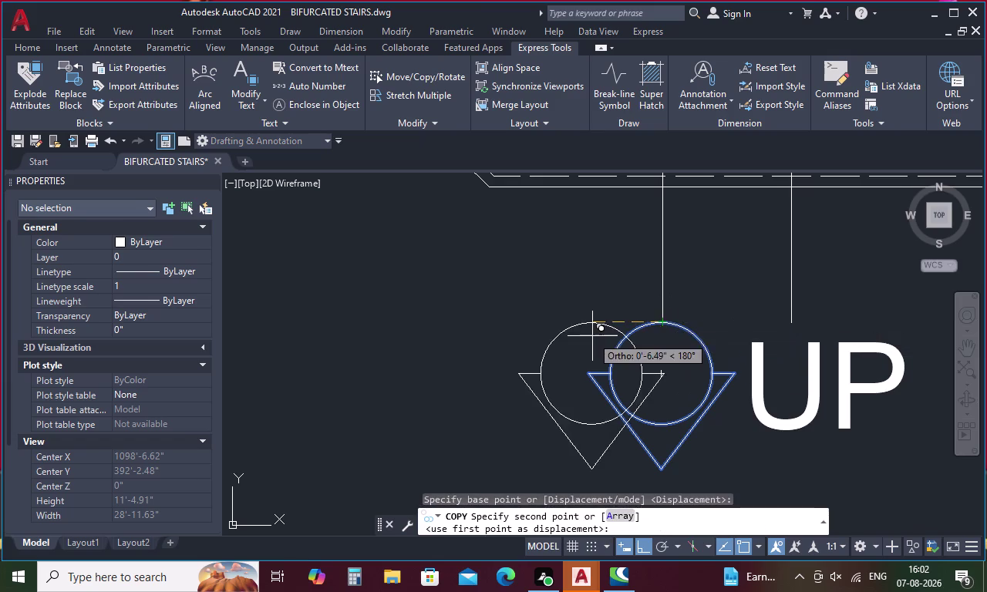
scroll(down, 3)
middle_drag(592, 336, 645, 485)
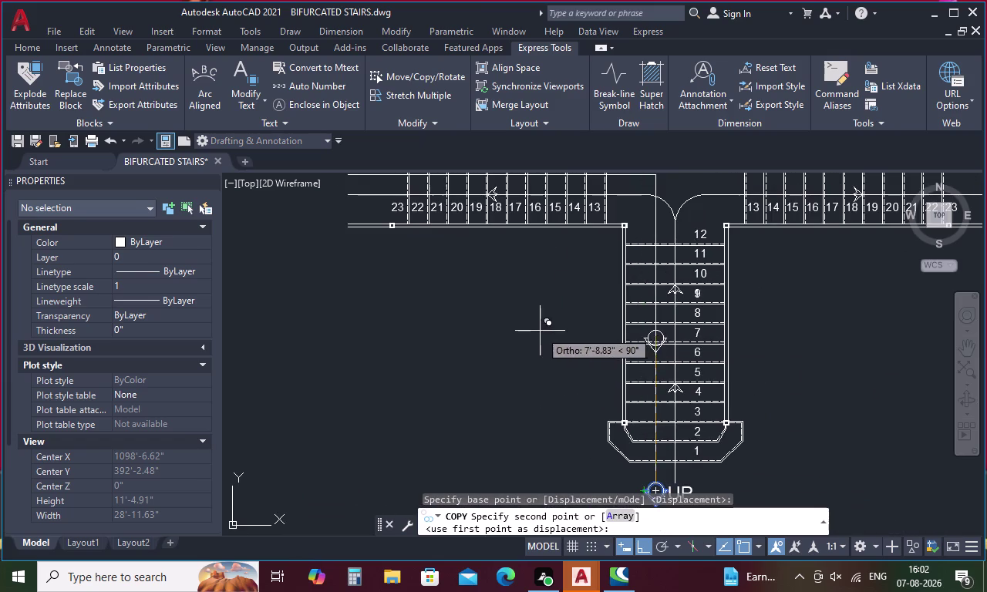
middle_drag(540, 331, 581, 394)
scroll(up, 3)
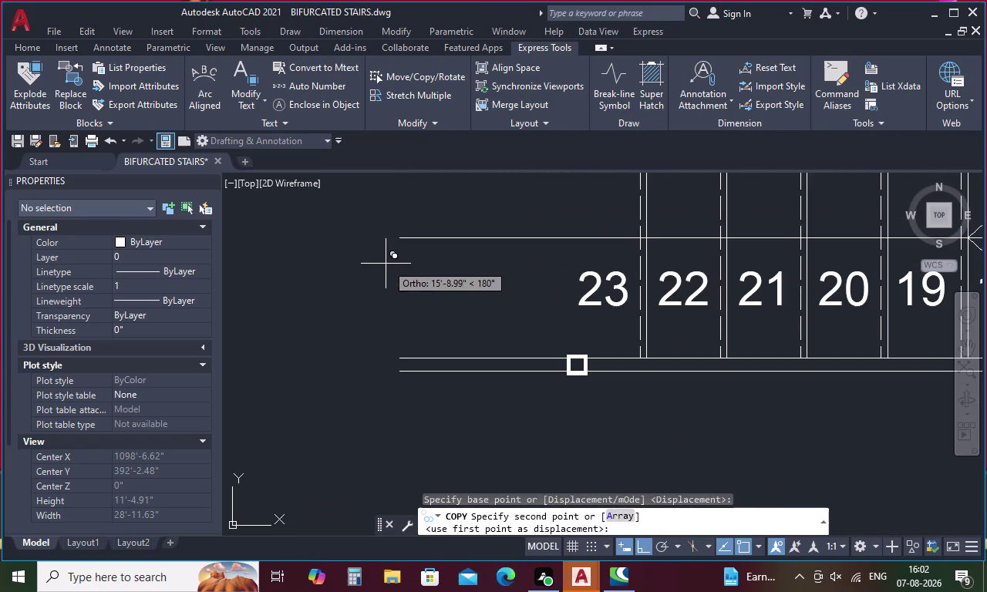
middle_drag(399, 243, 426, 367)
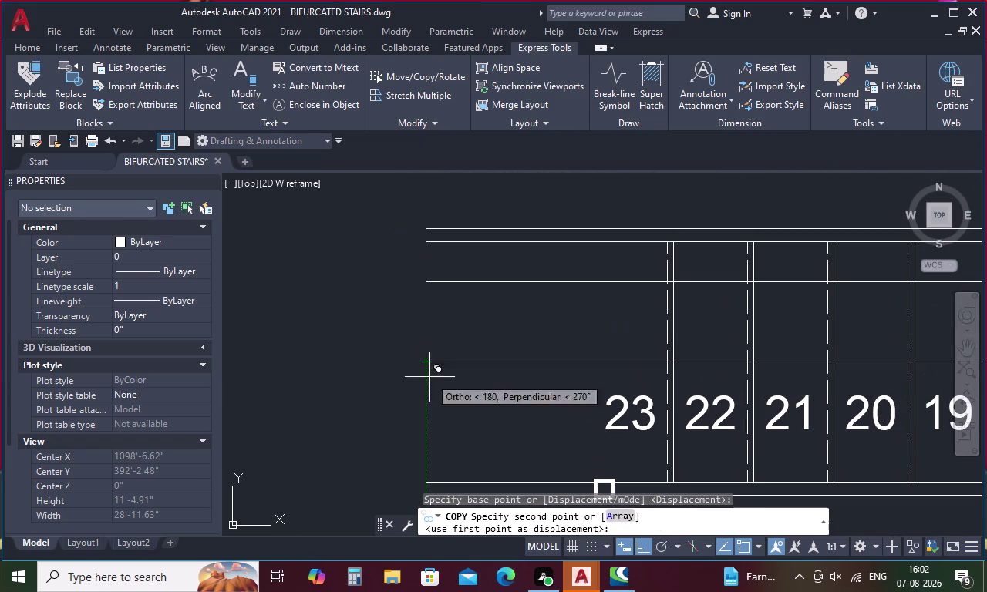
click(424, 282)
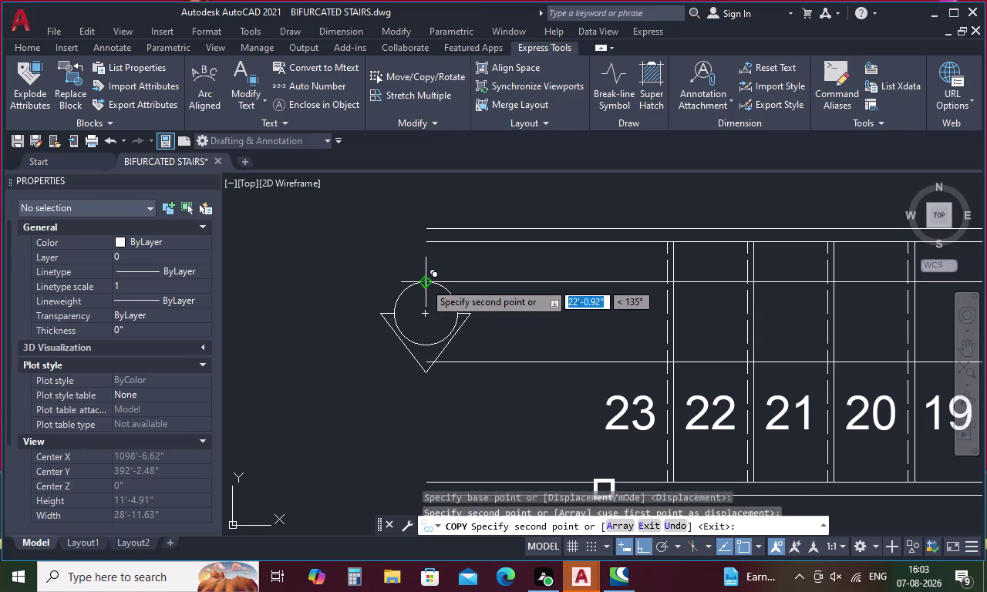
click(454, 303)
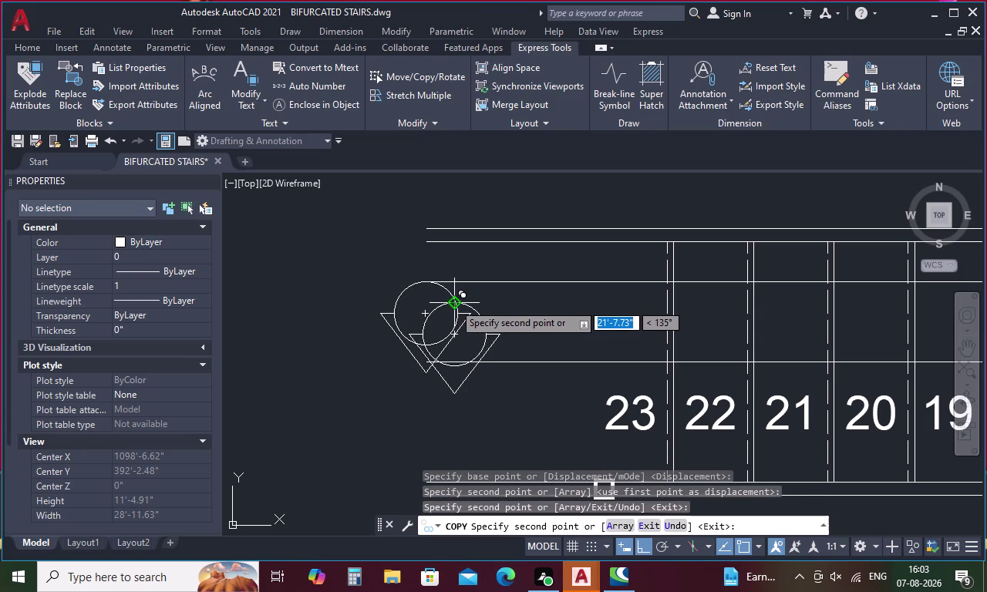
key(Escape)
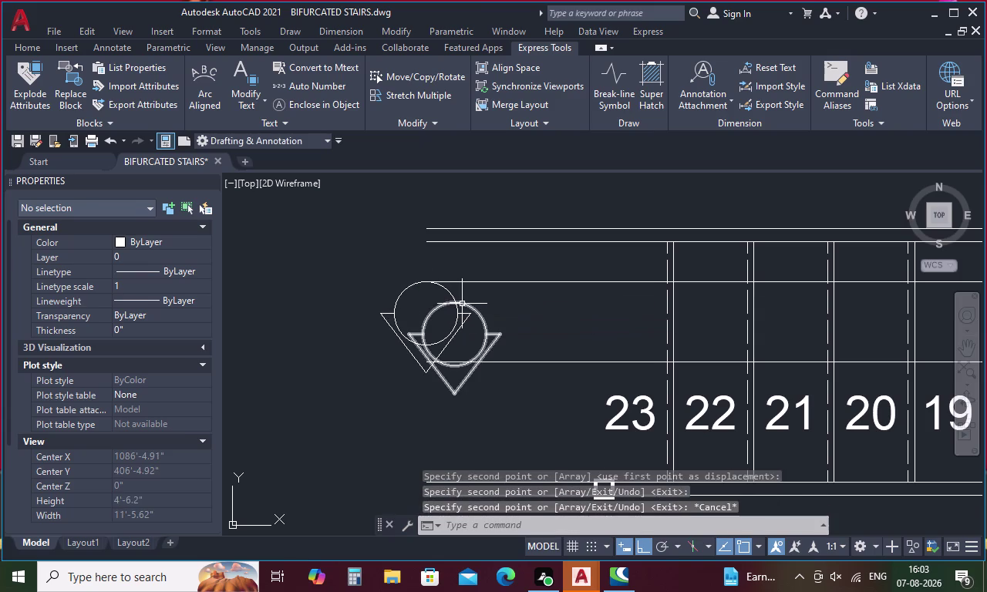
click(462, 304)
key(Delete)
Rotate the copied symbol 90 degrees so it points left.
click(455, 303)
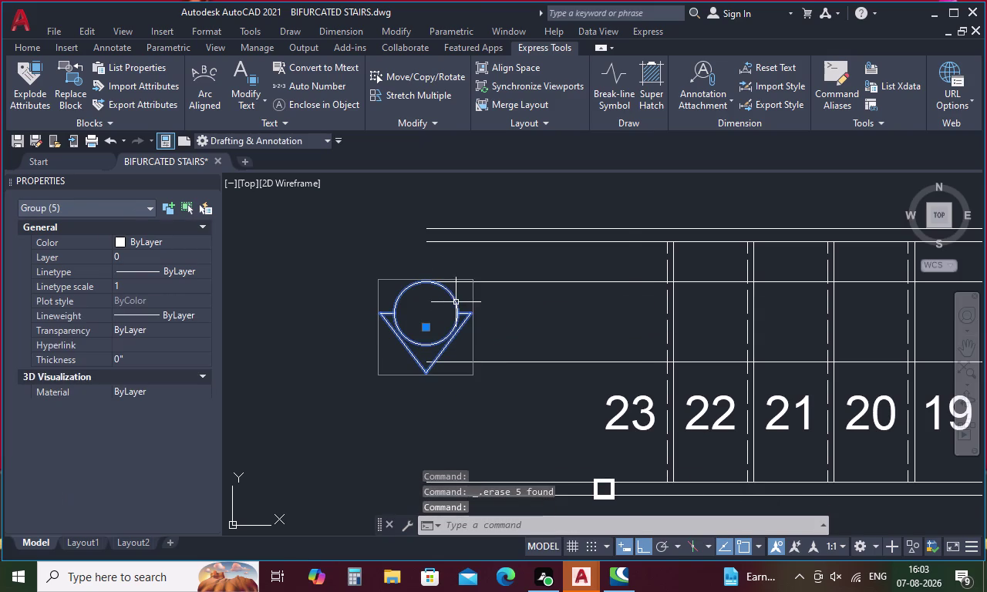
right_click(456, 303)
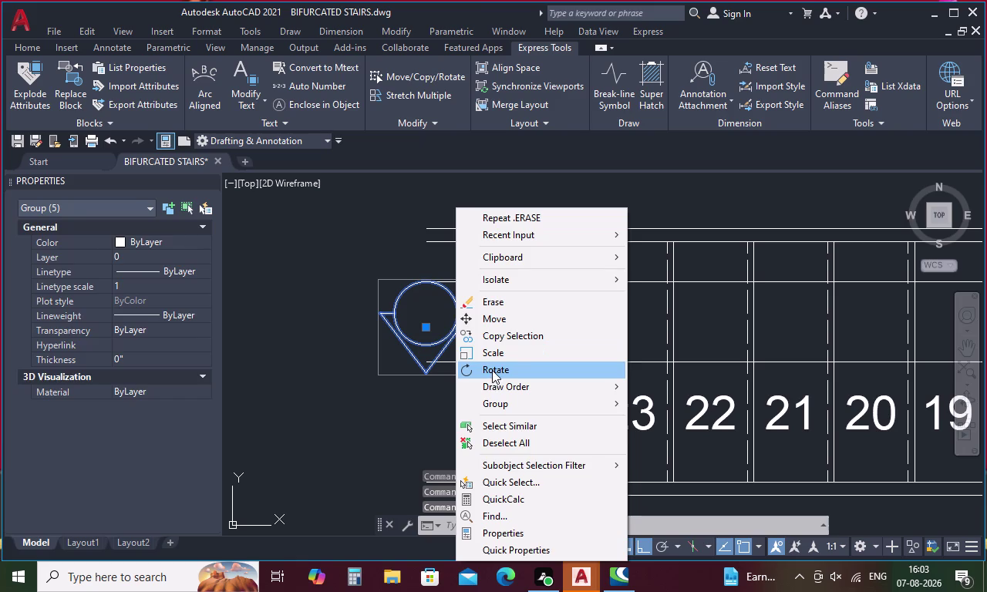
click(492, 370)
click(429, 284)
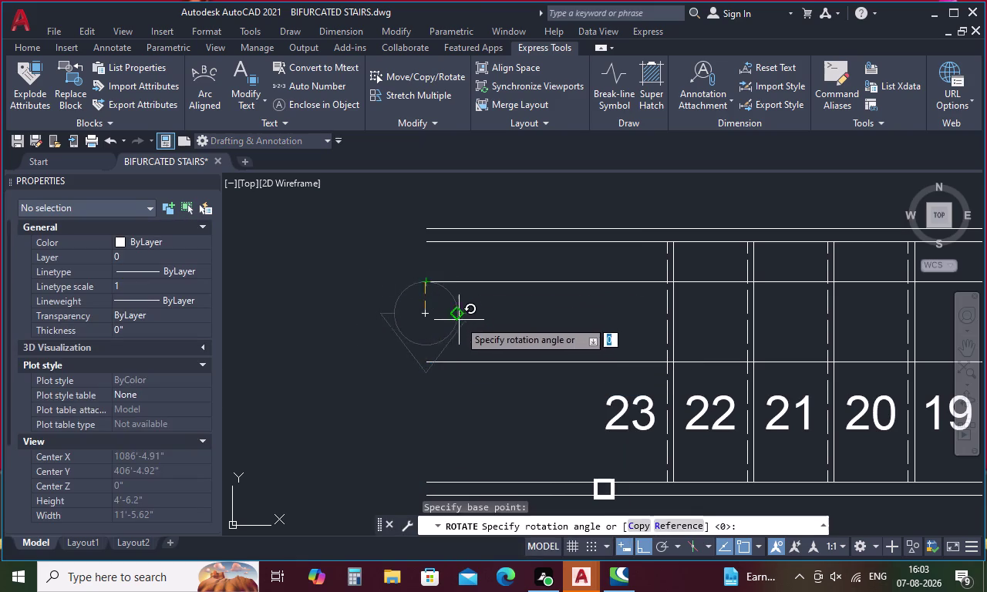
click(465, 433)
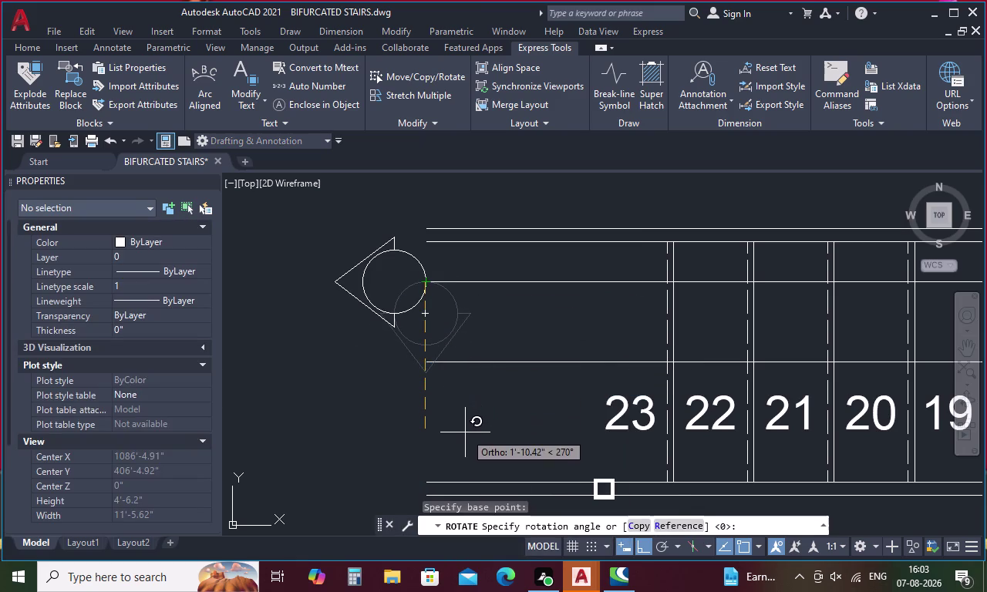
scroll(down, 3)
middle_drag(491, 410, 430, 312)
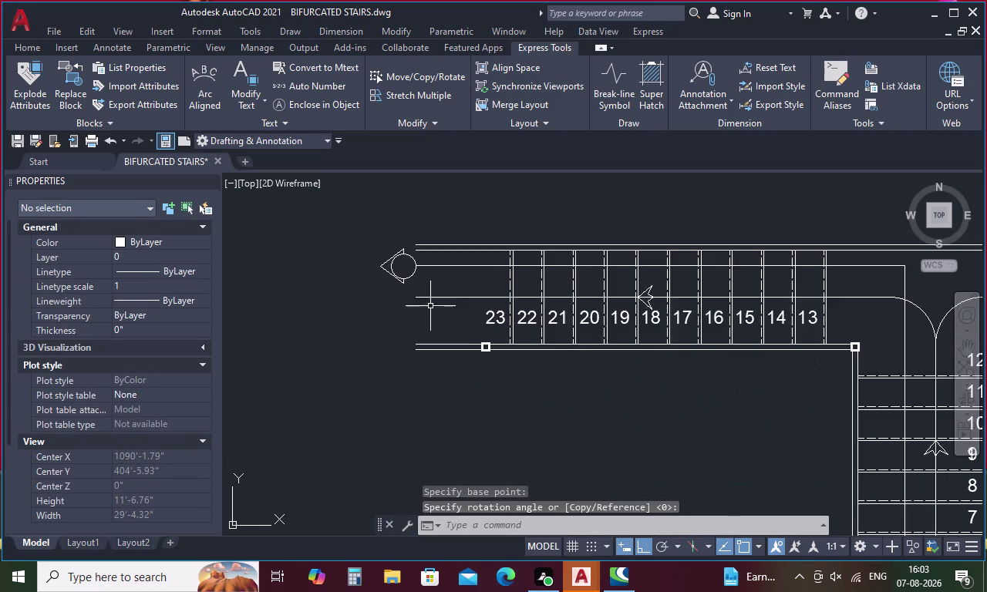
scroll(down, 3)
middle_drag(485, 387, 467, 273)
scroll(down, 3)
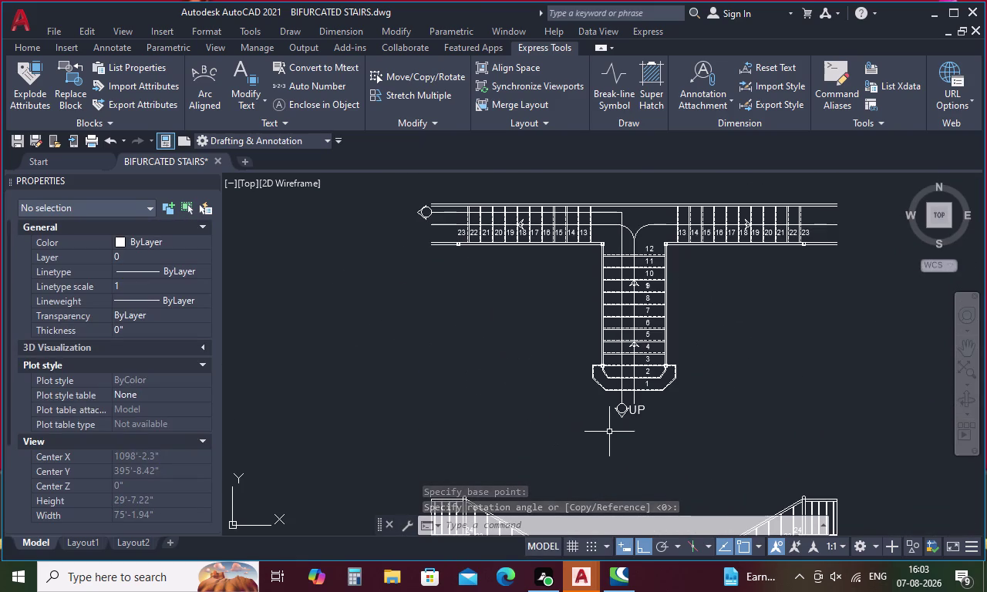
scroll(up, 3)
Paste a copy of the UP text just below the circle-triangle symbol.
click(676, 391)
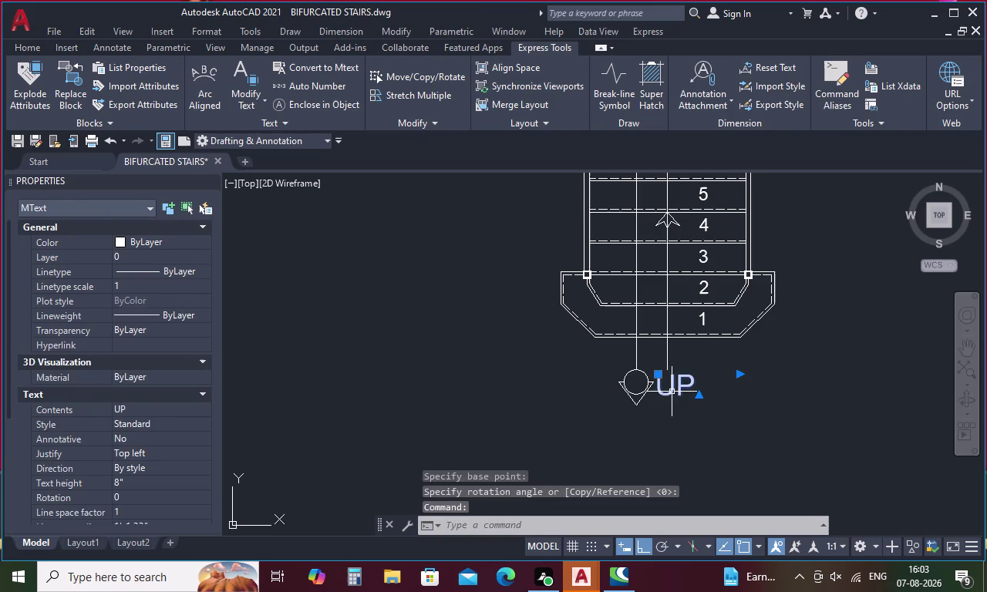
key(ctrl+c)
key(ctrl+v)
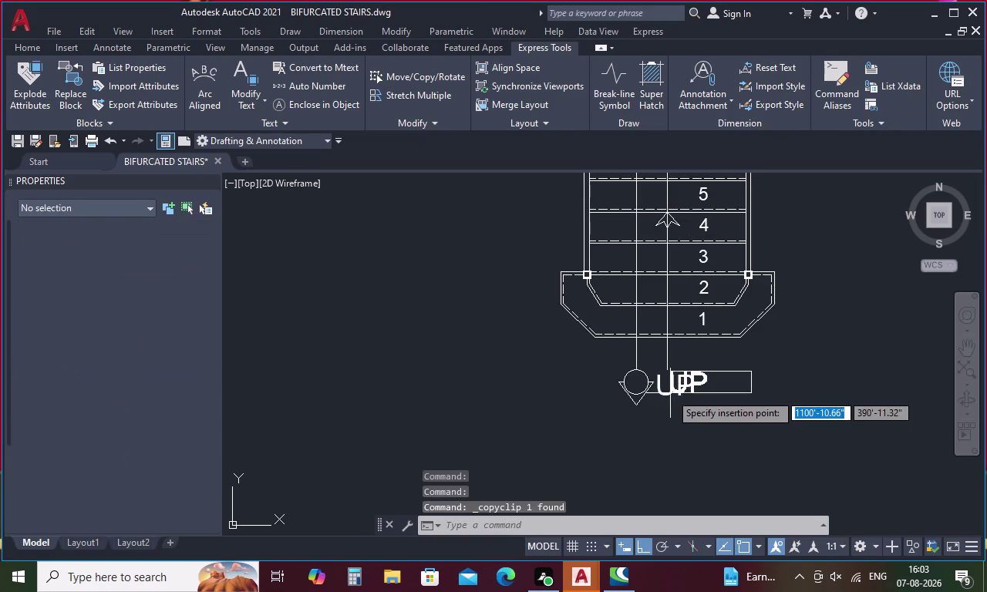
click(616, 437)
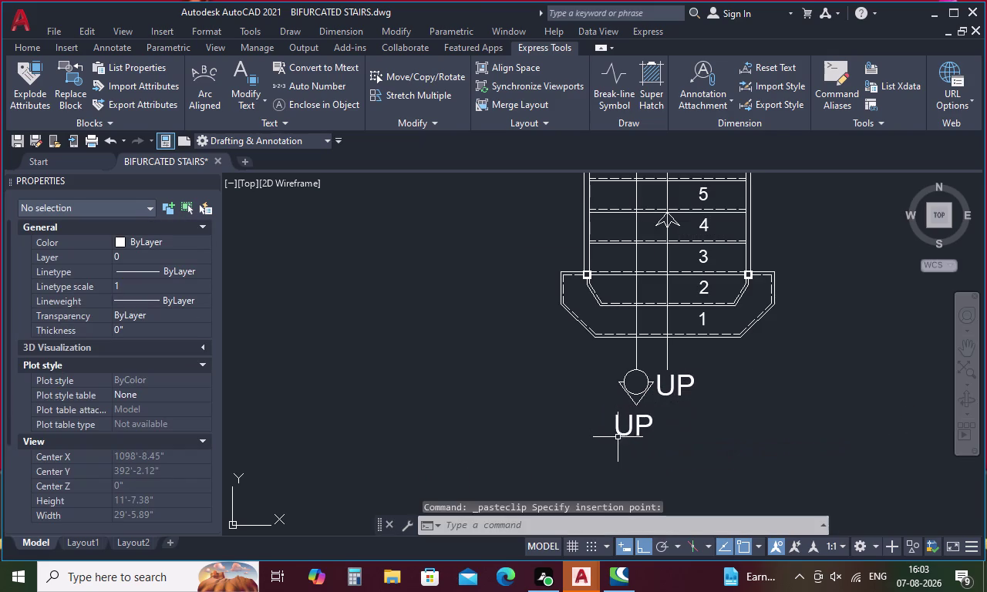
Replace the copied text's wording with the letter A.
double_click(634, 427)
click(665, 430)
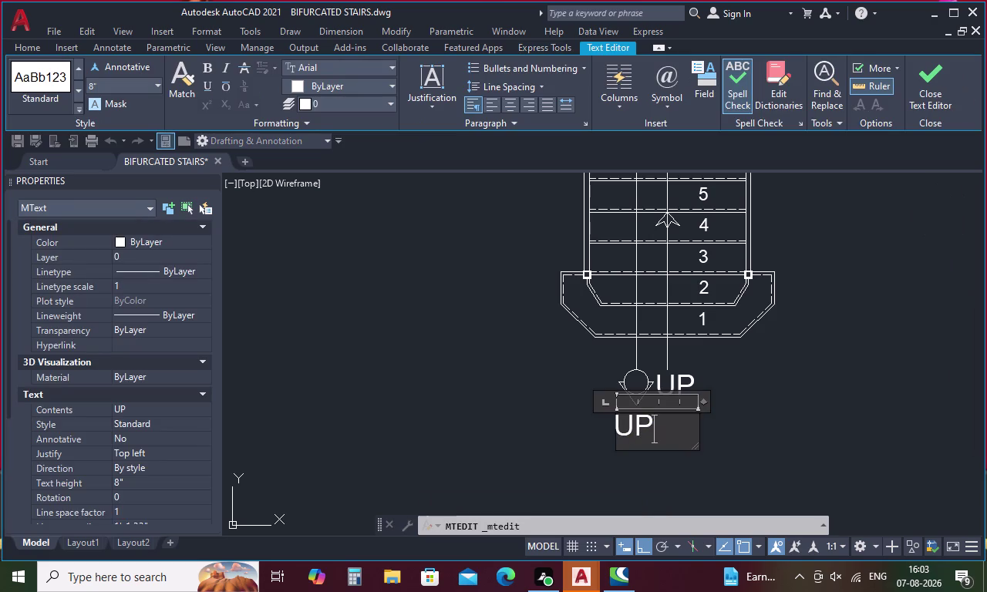
key(BackSpace)
key(BackSpace)
key(BackSpace)
key(4)
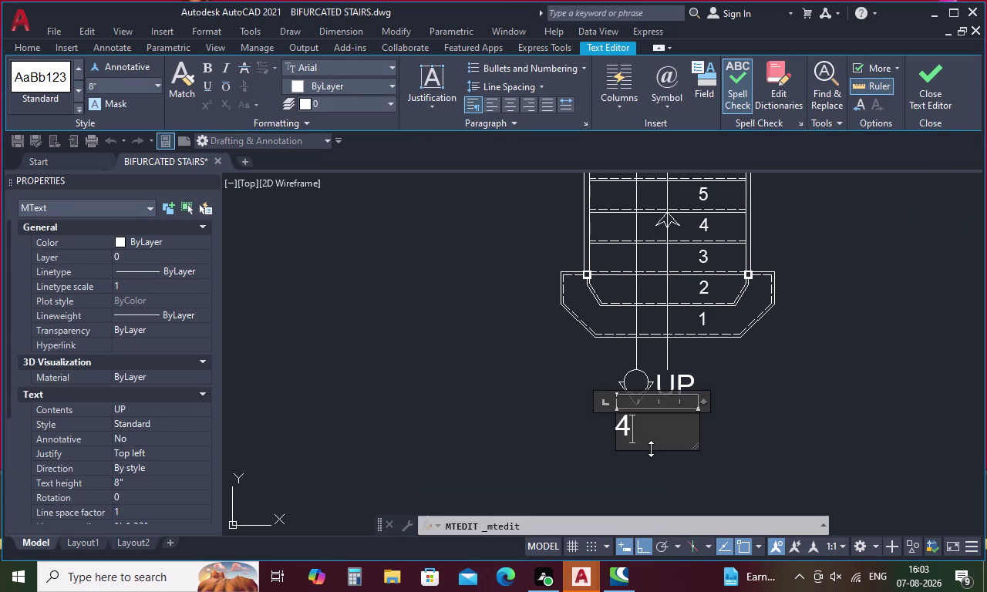
key(BackSpace)
key(a)
Underline the letter A and finish editing the label.
click(206, 84)
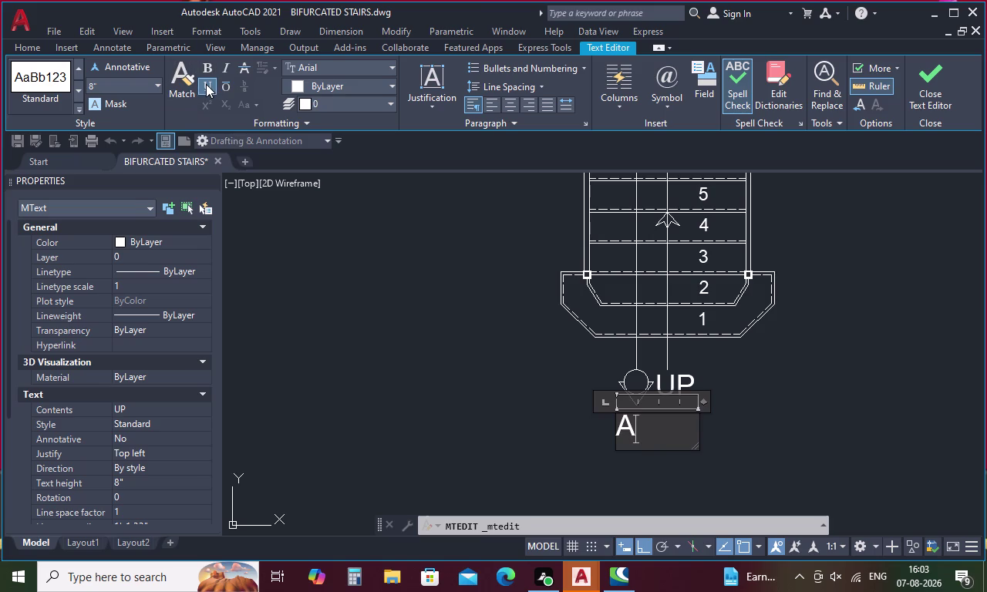
drag(657, 429, 543, 439)
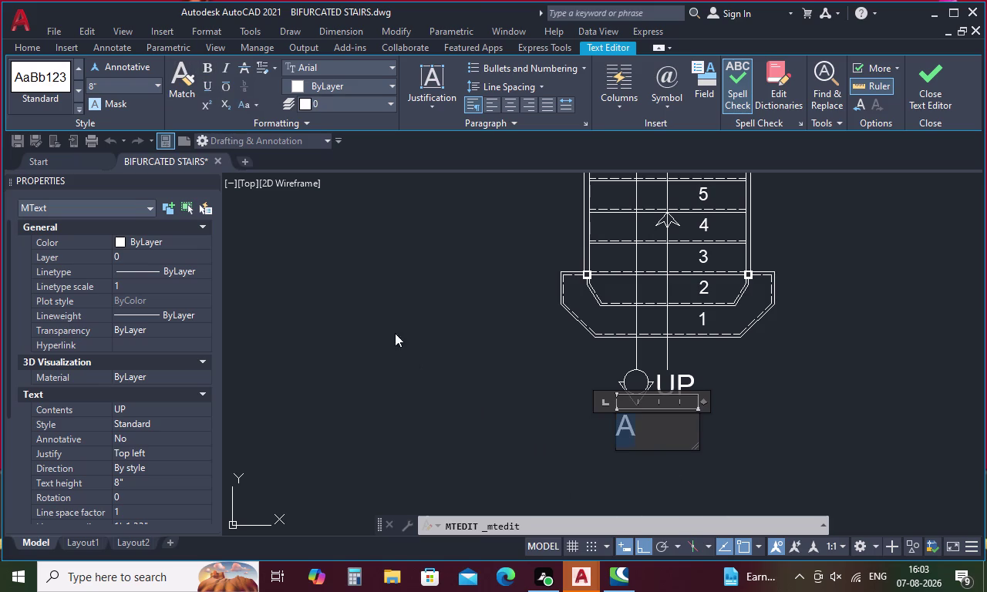
click(206, 82)
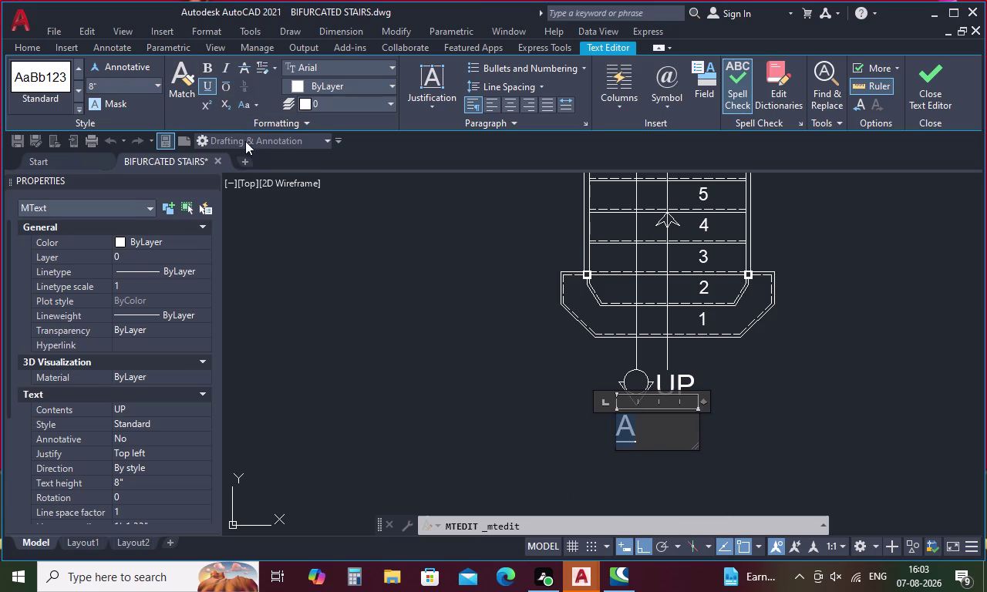
click(558, 461)
click(630, 428)
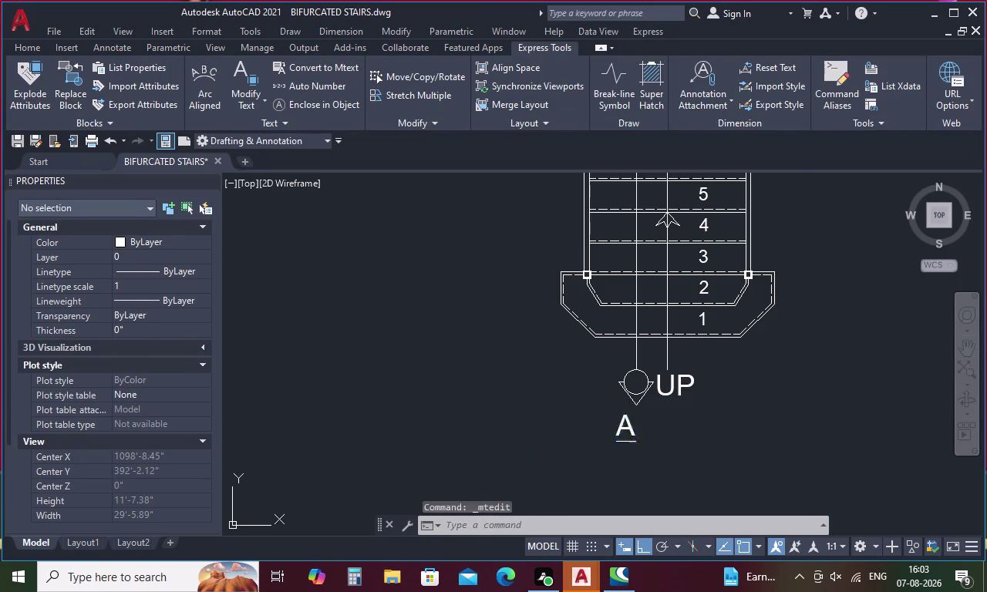
Move the underlined A label so it sits centred under the UP symbol.
right_click(630, 427)
click(671, 159)
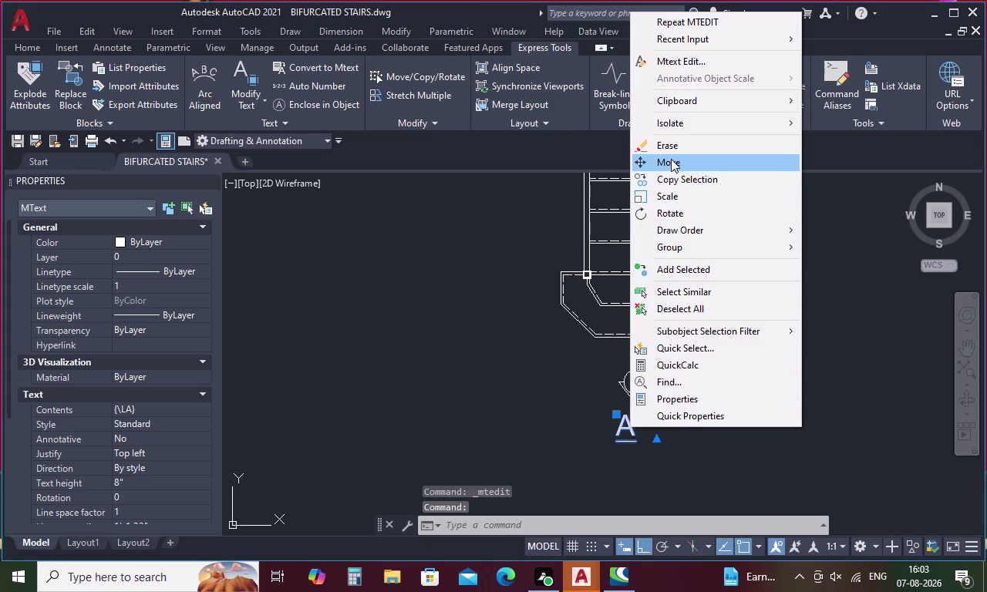
click(635, 435)
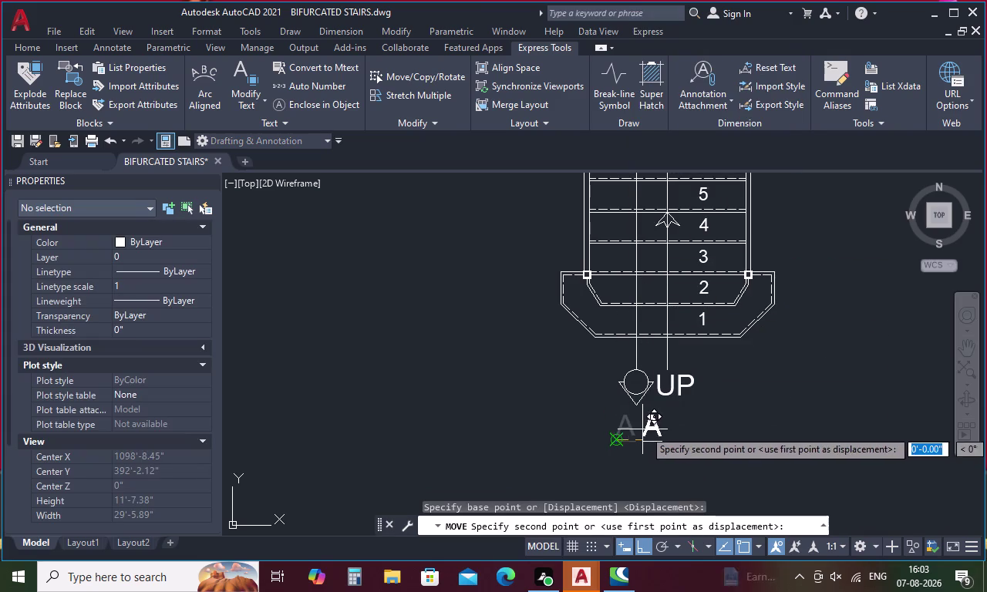
click(627, 430)
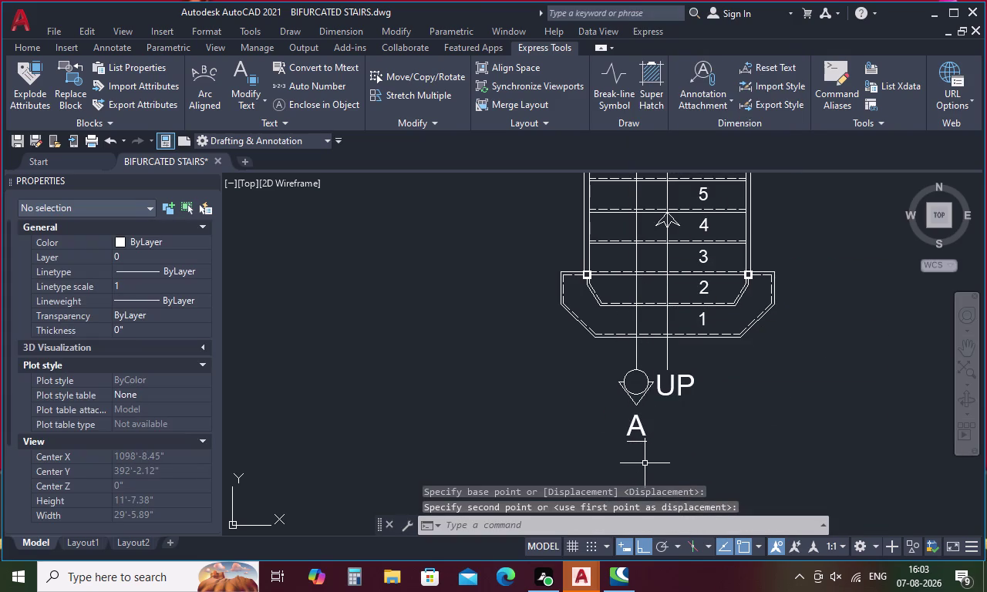
click(641, 429)
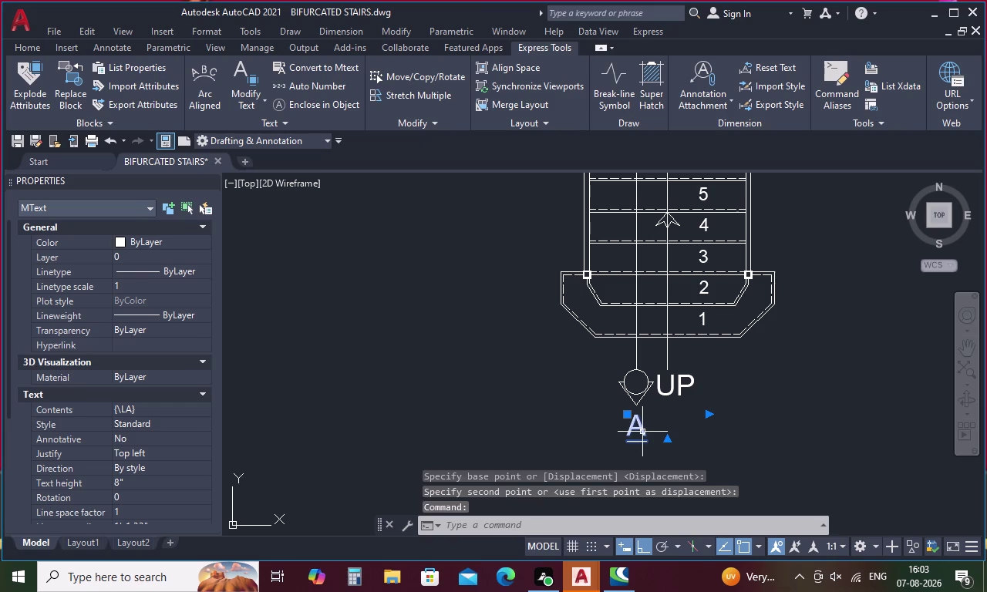
Place a copy of the A label beside the direction symbol at the landing's left end.
key(ctrl+v)
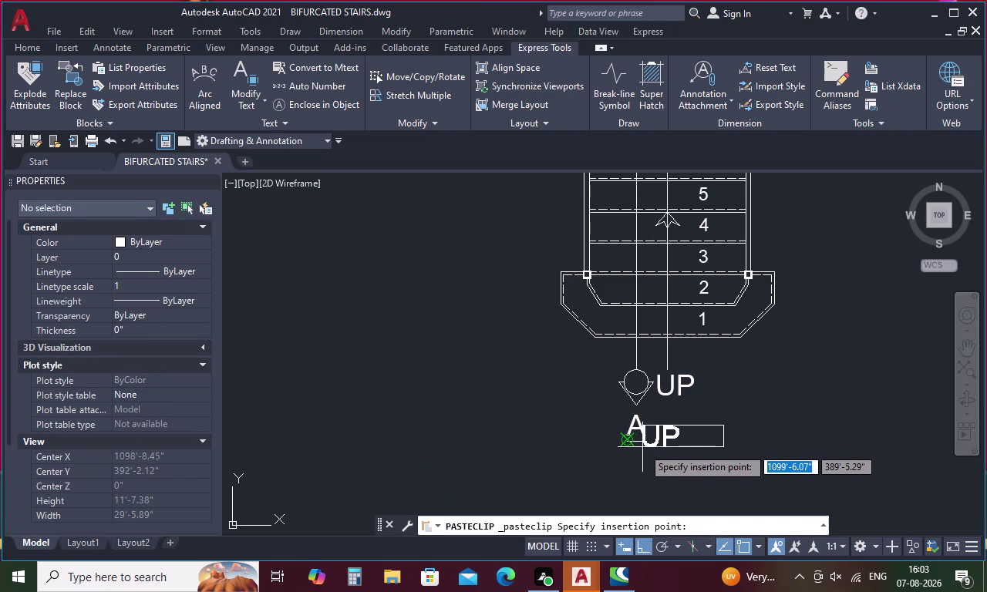
key(Escape)
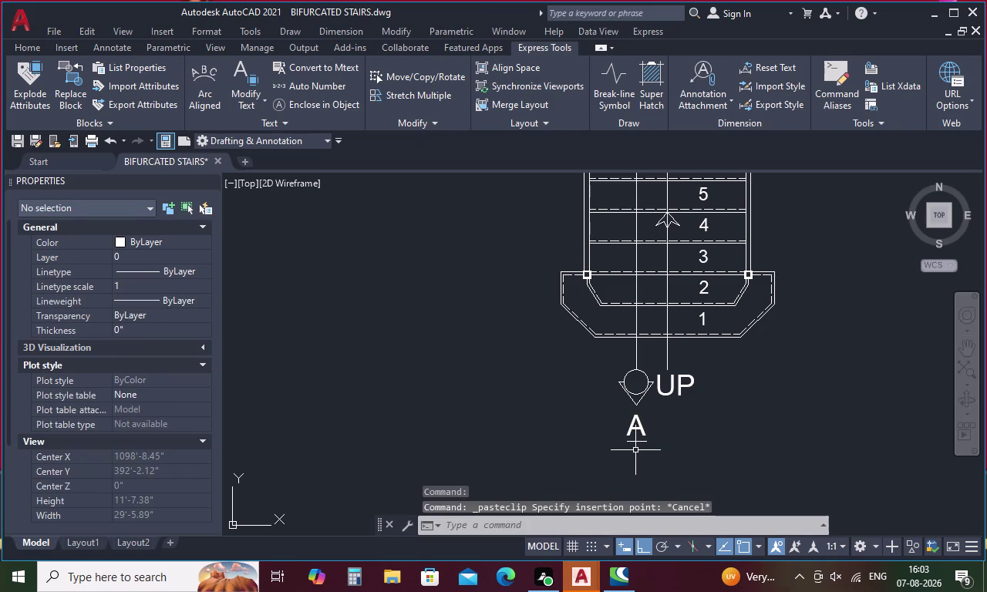
click(638, 428)
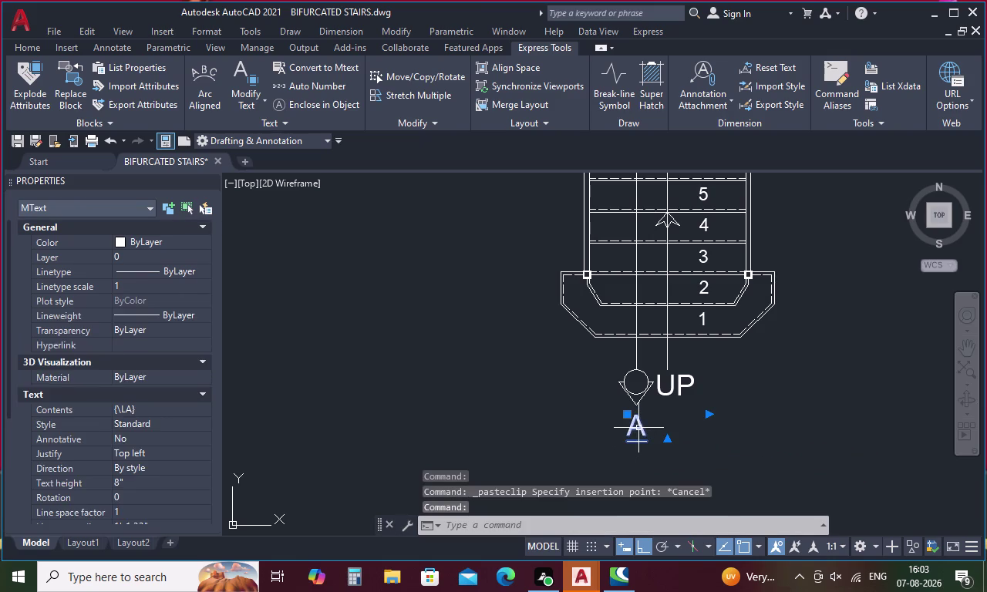
key(ctrl+c)
key(ctrl+v)
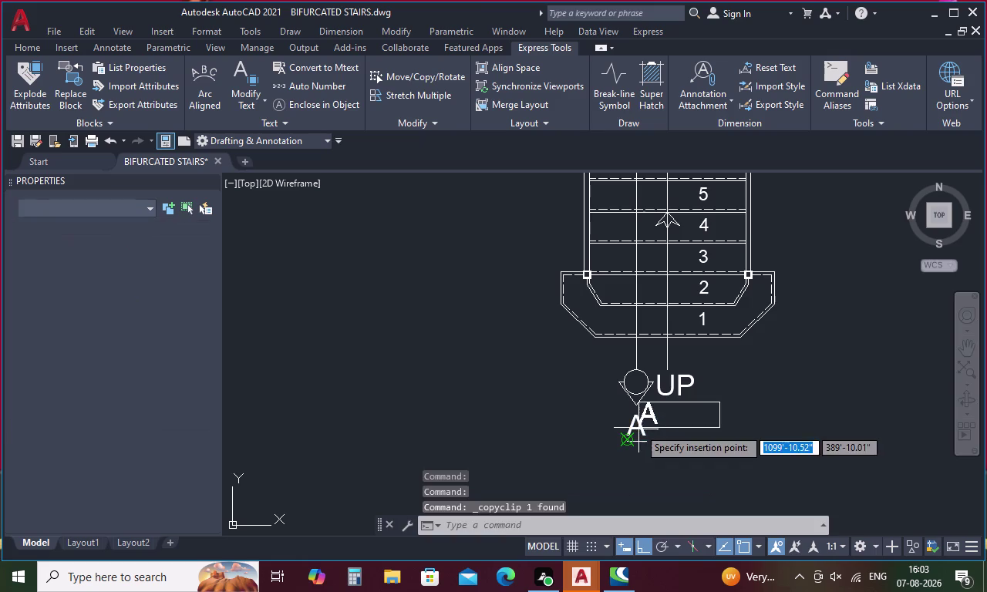
scroll(down, 3)
scroll(up, 3)
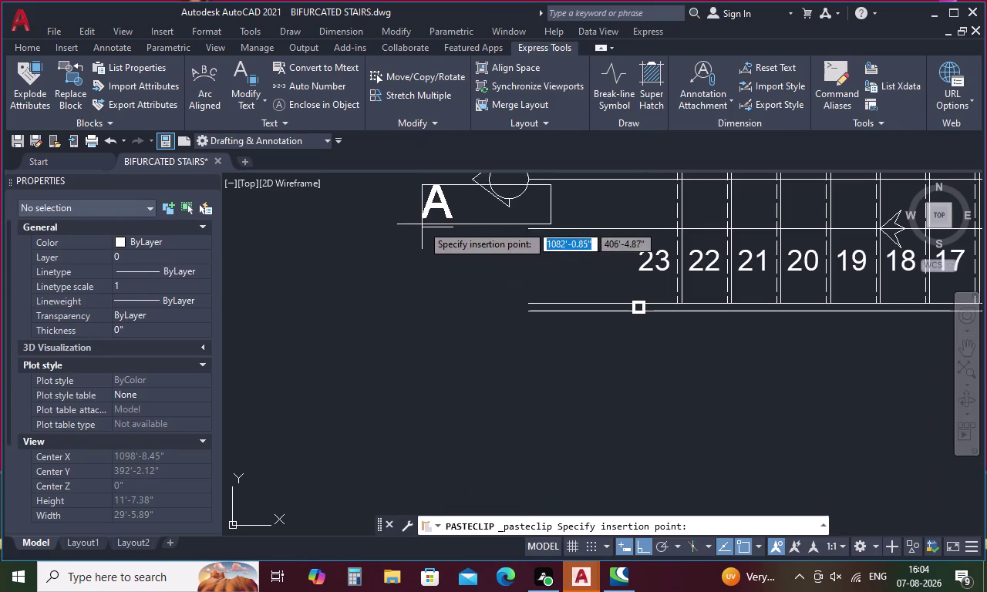
click(437, 197)
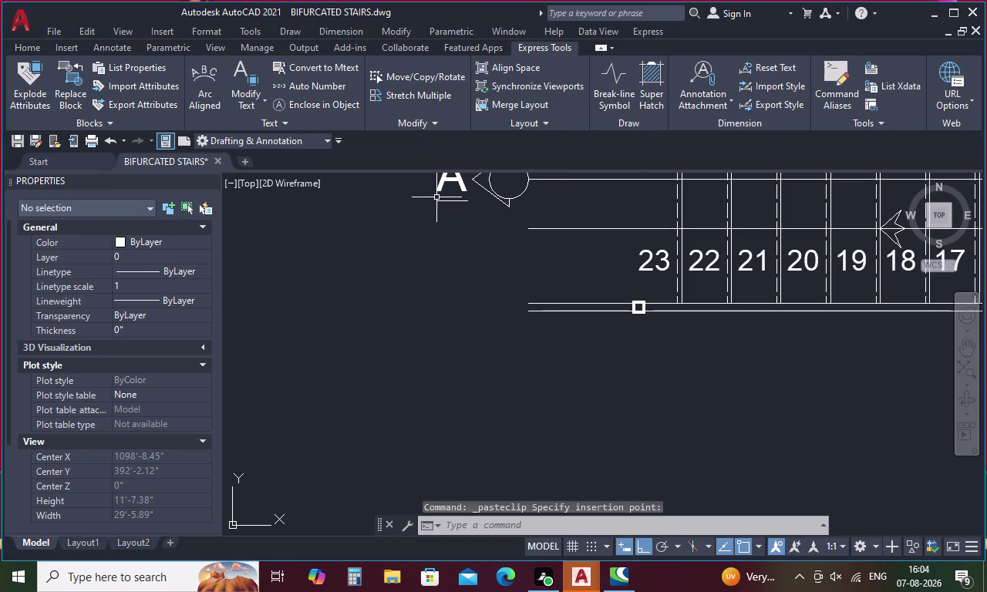
Pan down to bring the elevation and specification note into view.
scroll(down, 3)
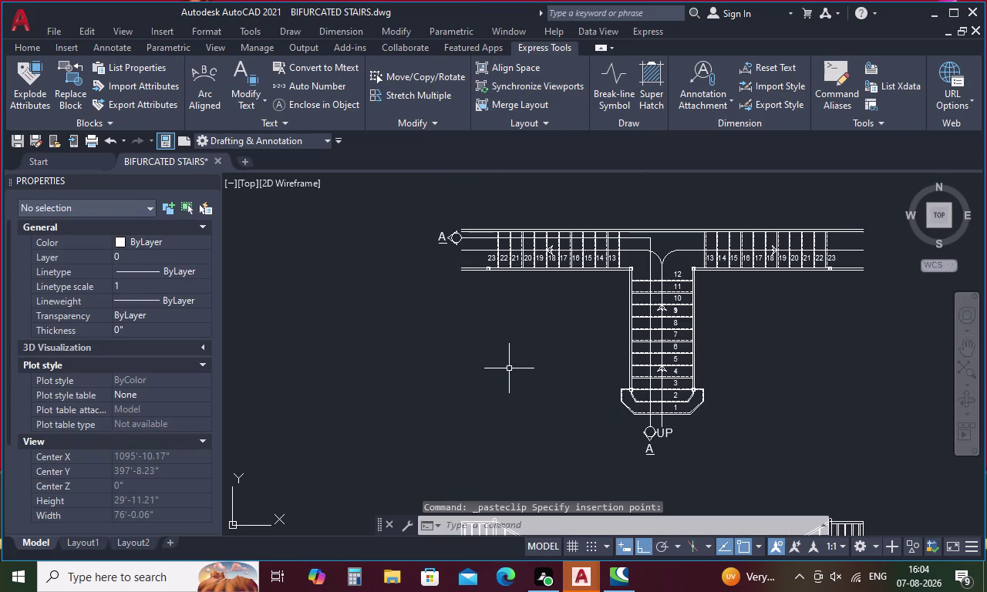
scroll(down, 3)
middle_drag(515, 337, 496, 227)
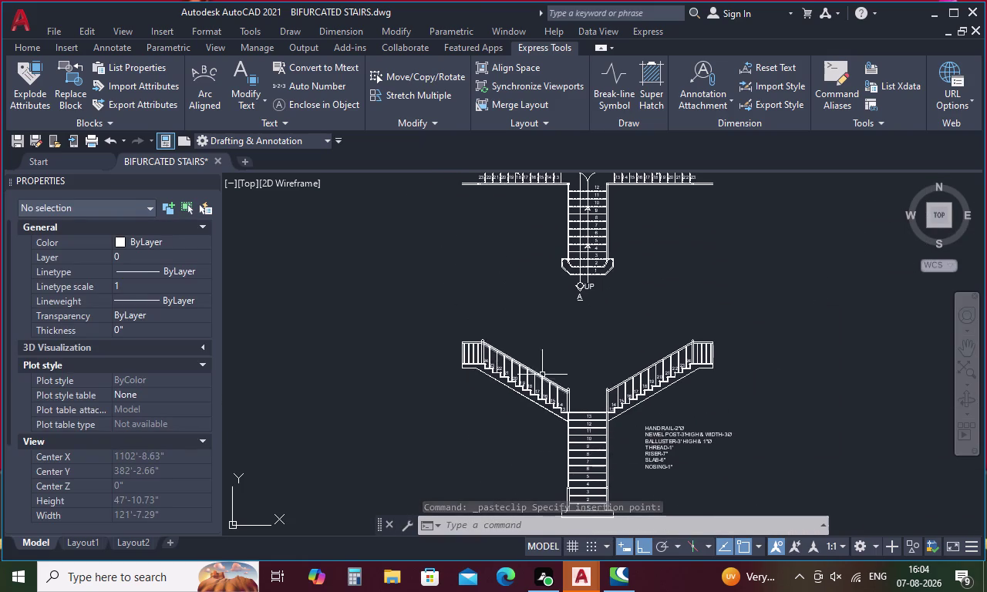
middle_drag(550, 362, 516, 272)
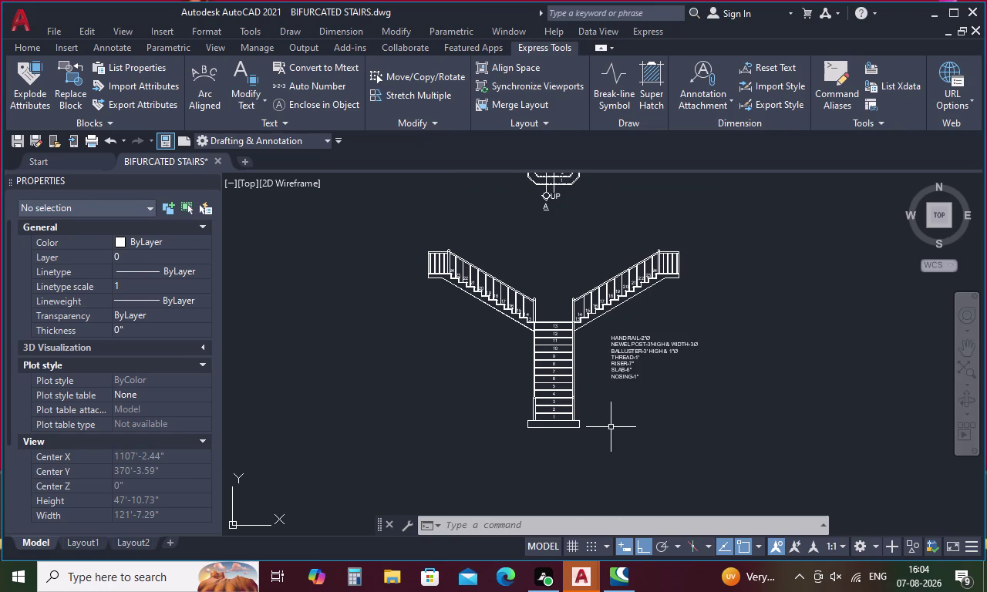